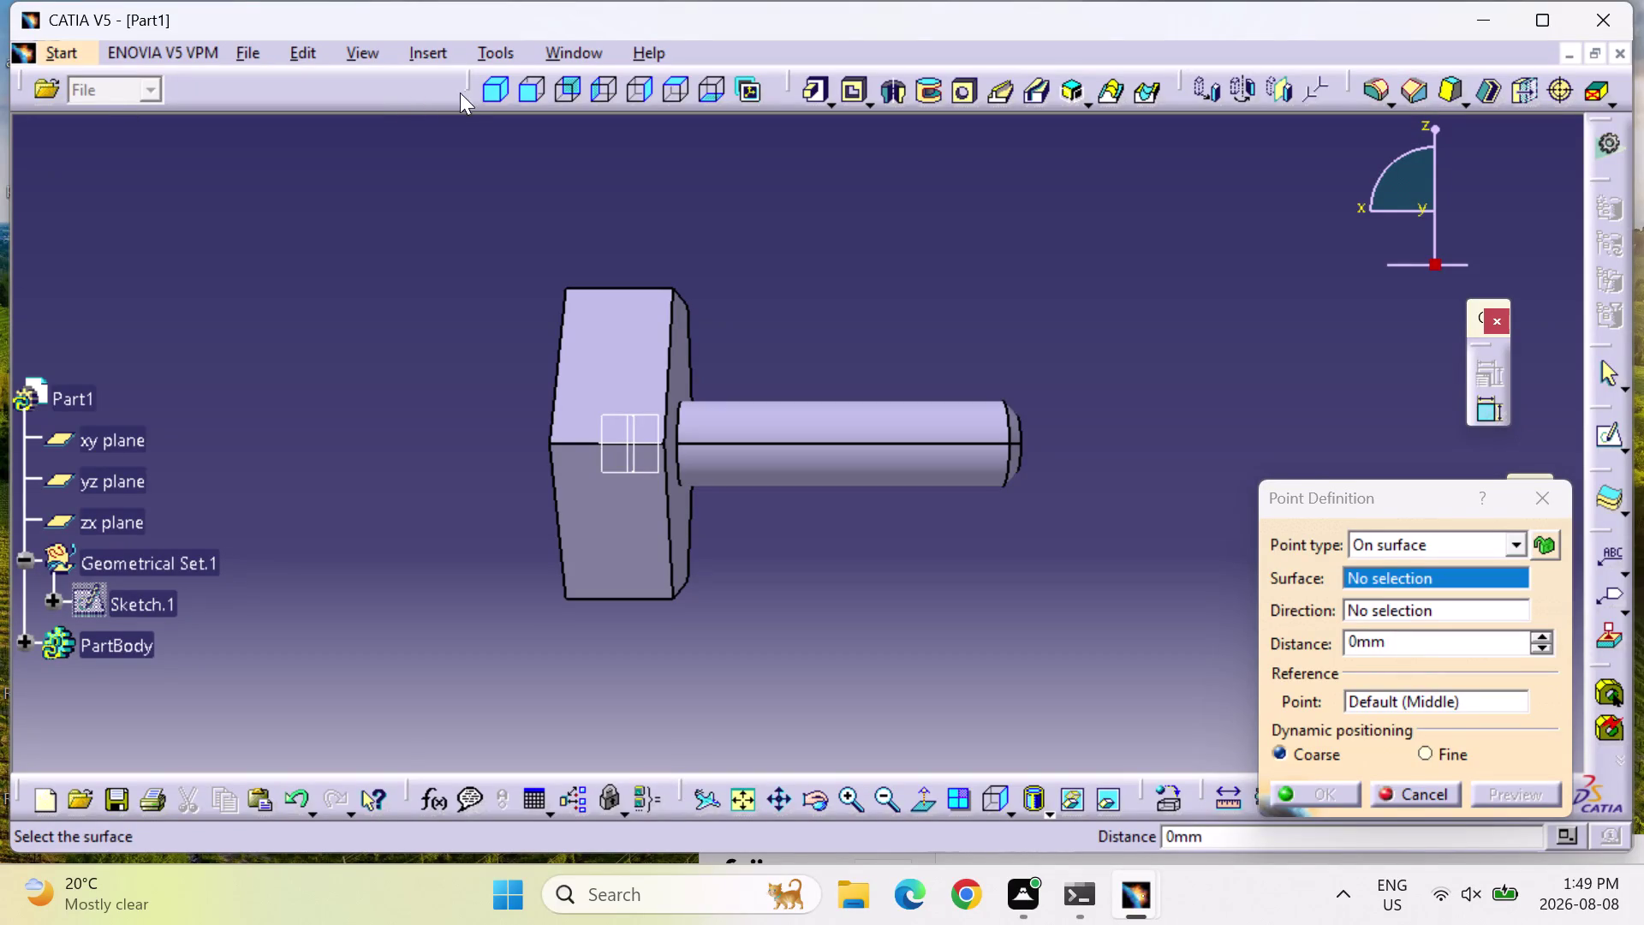
Cancel the point definition, start a new sketch, and pick the hex head face in isometric view.
click(516, 79)
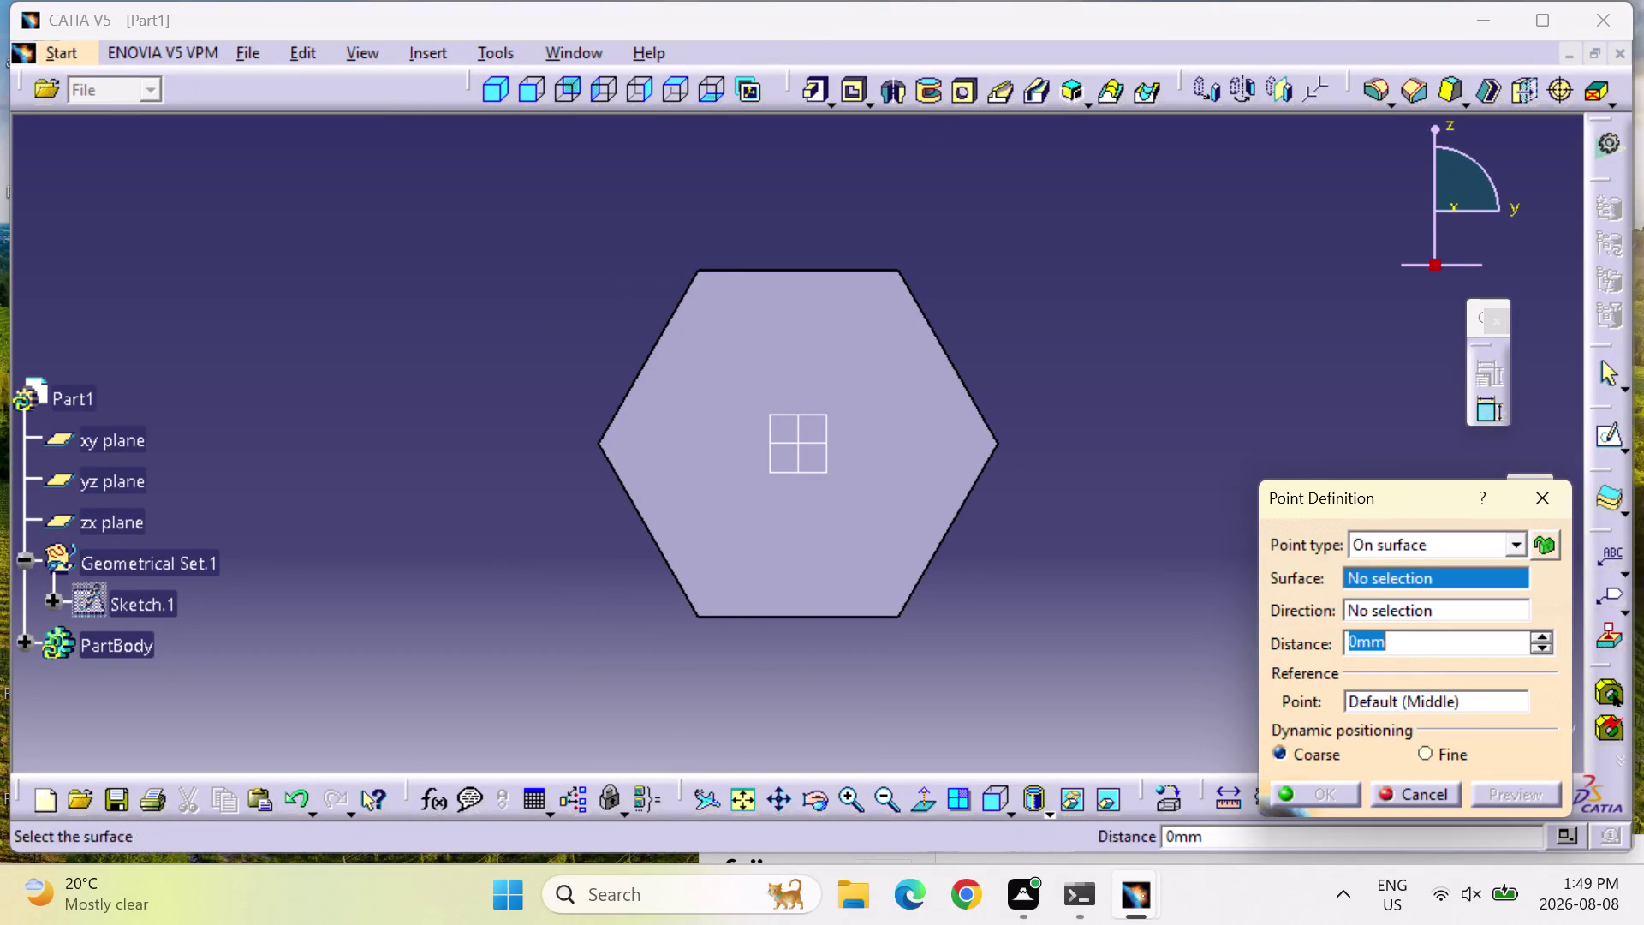
click(1533, 506)
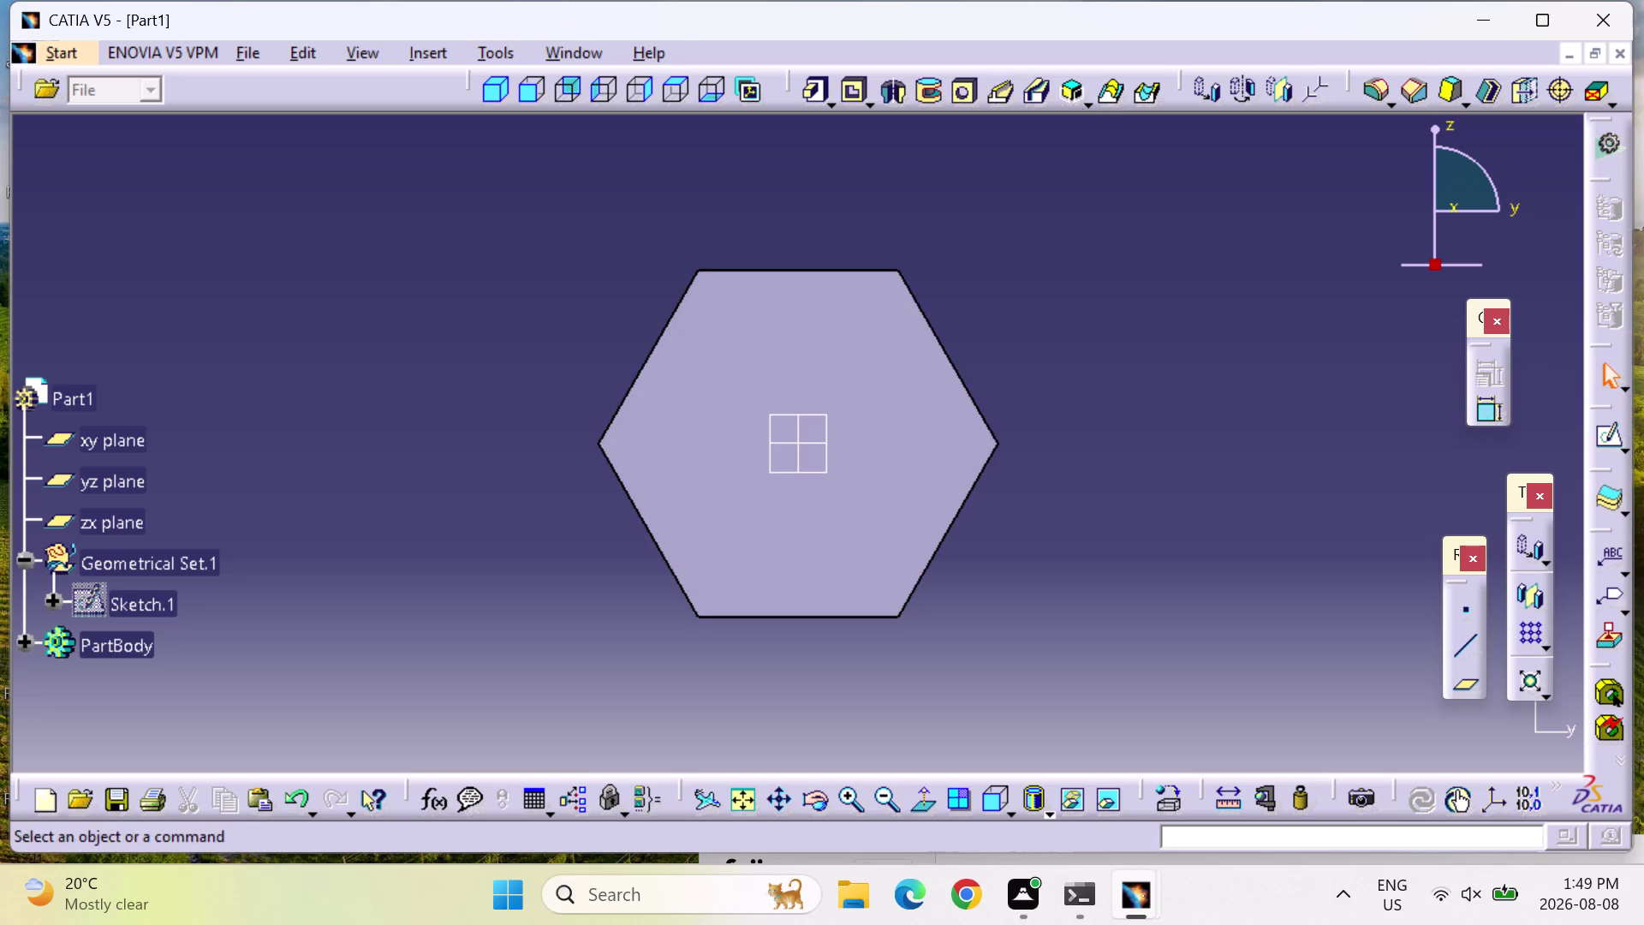
click(1608, 439)
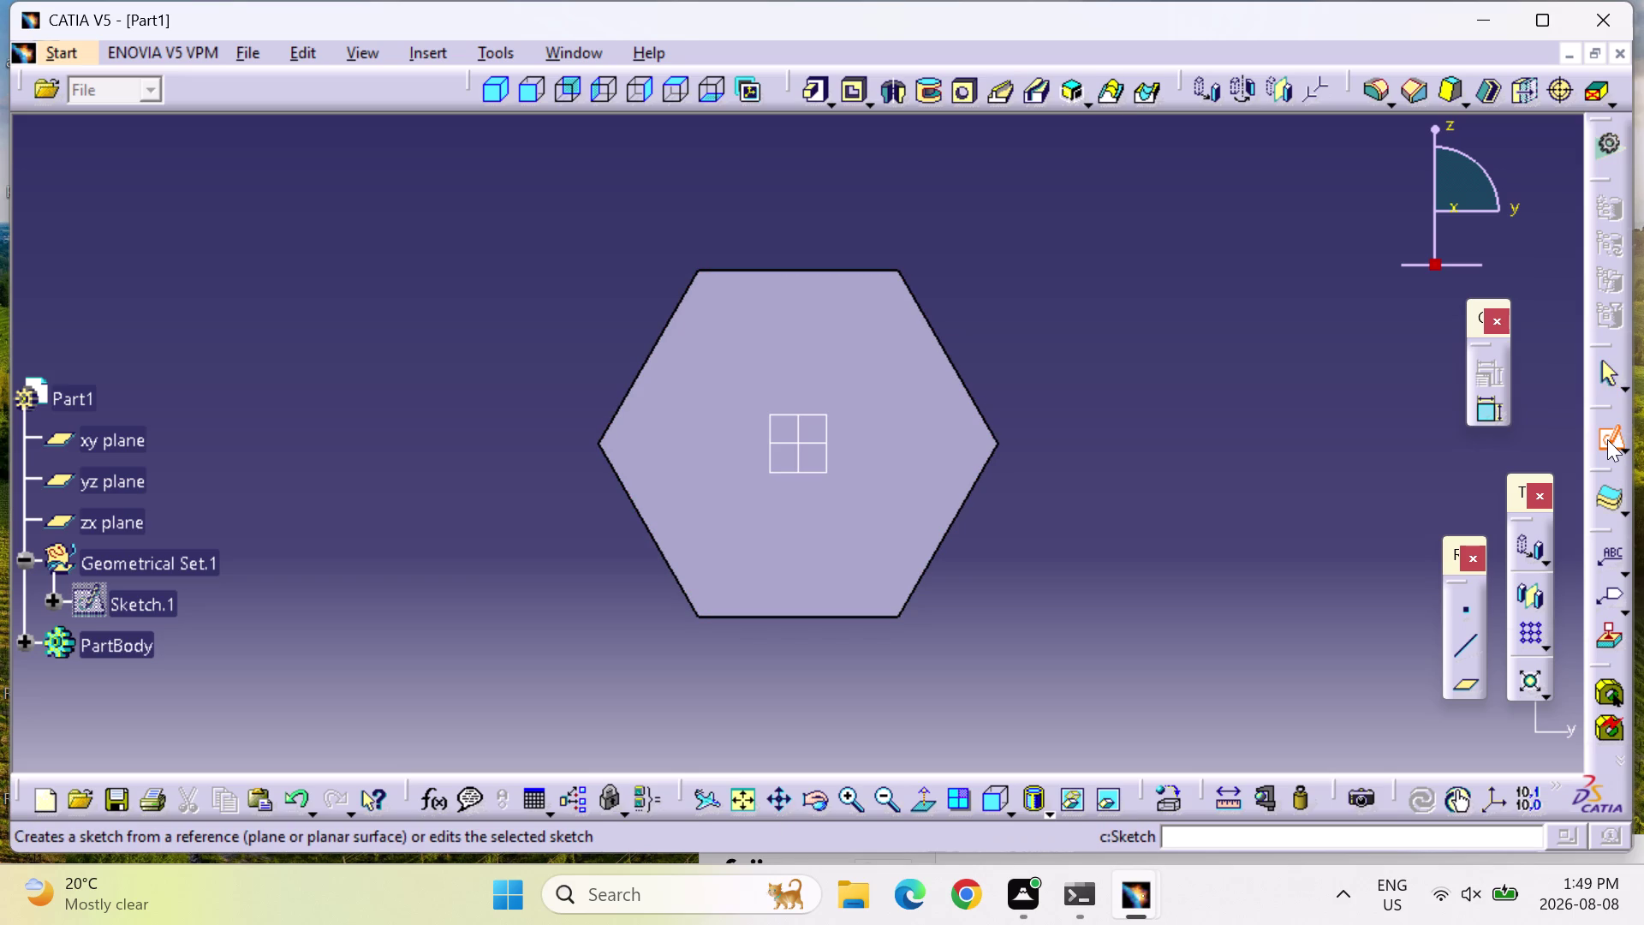
double_click(1607, 440)
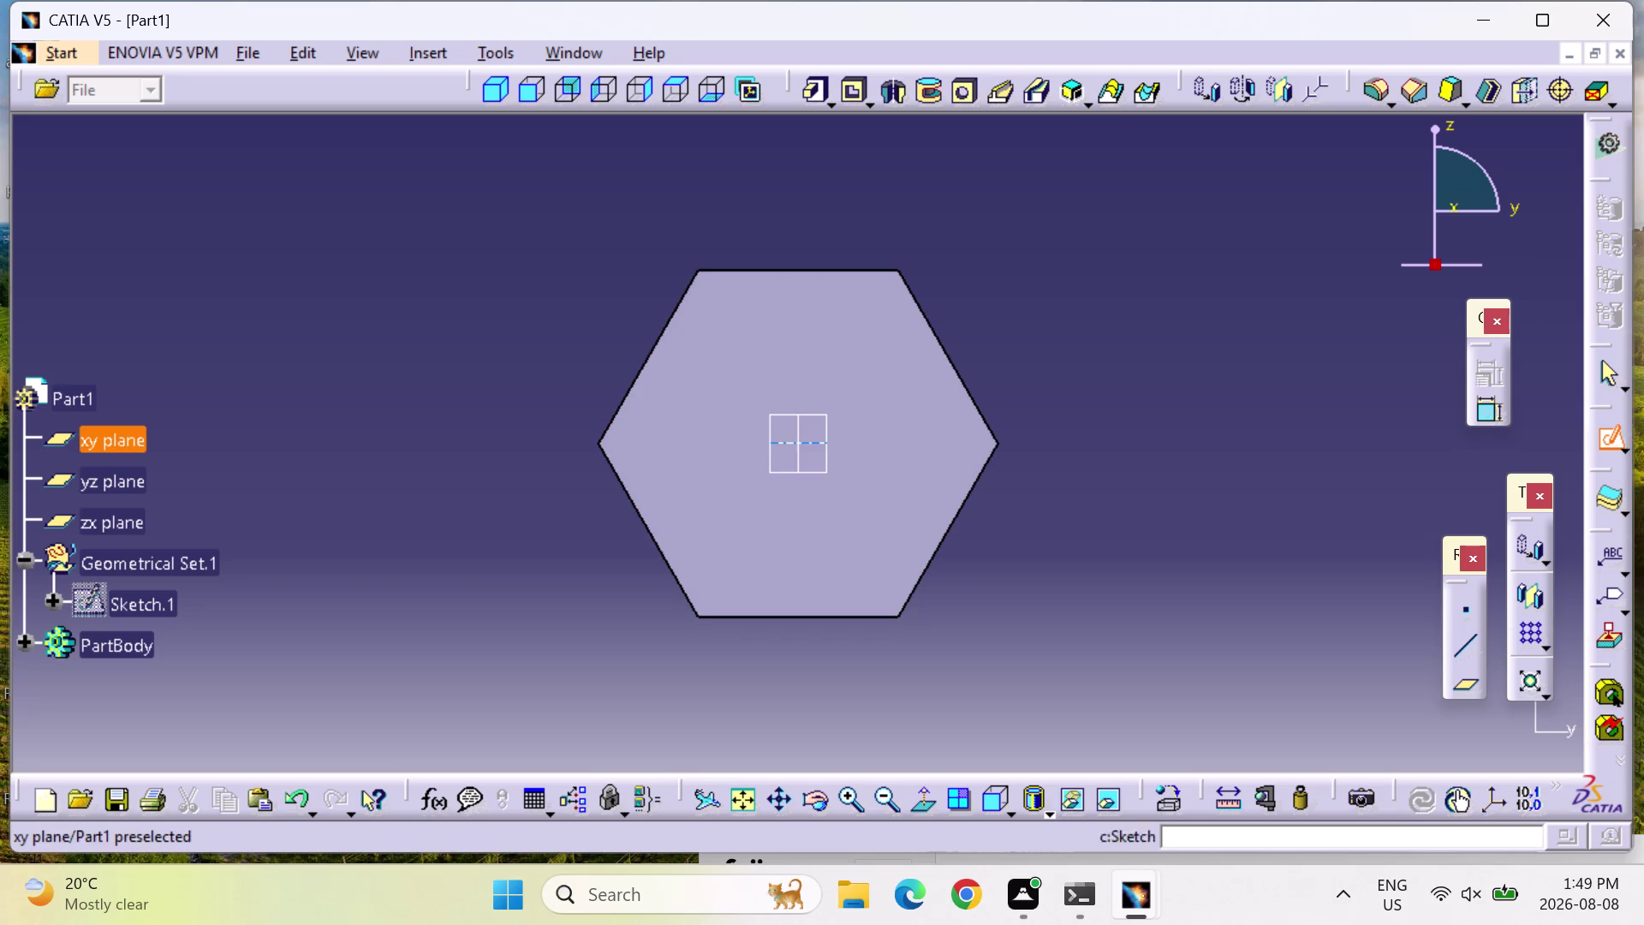
click(492, 92)
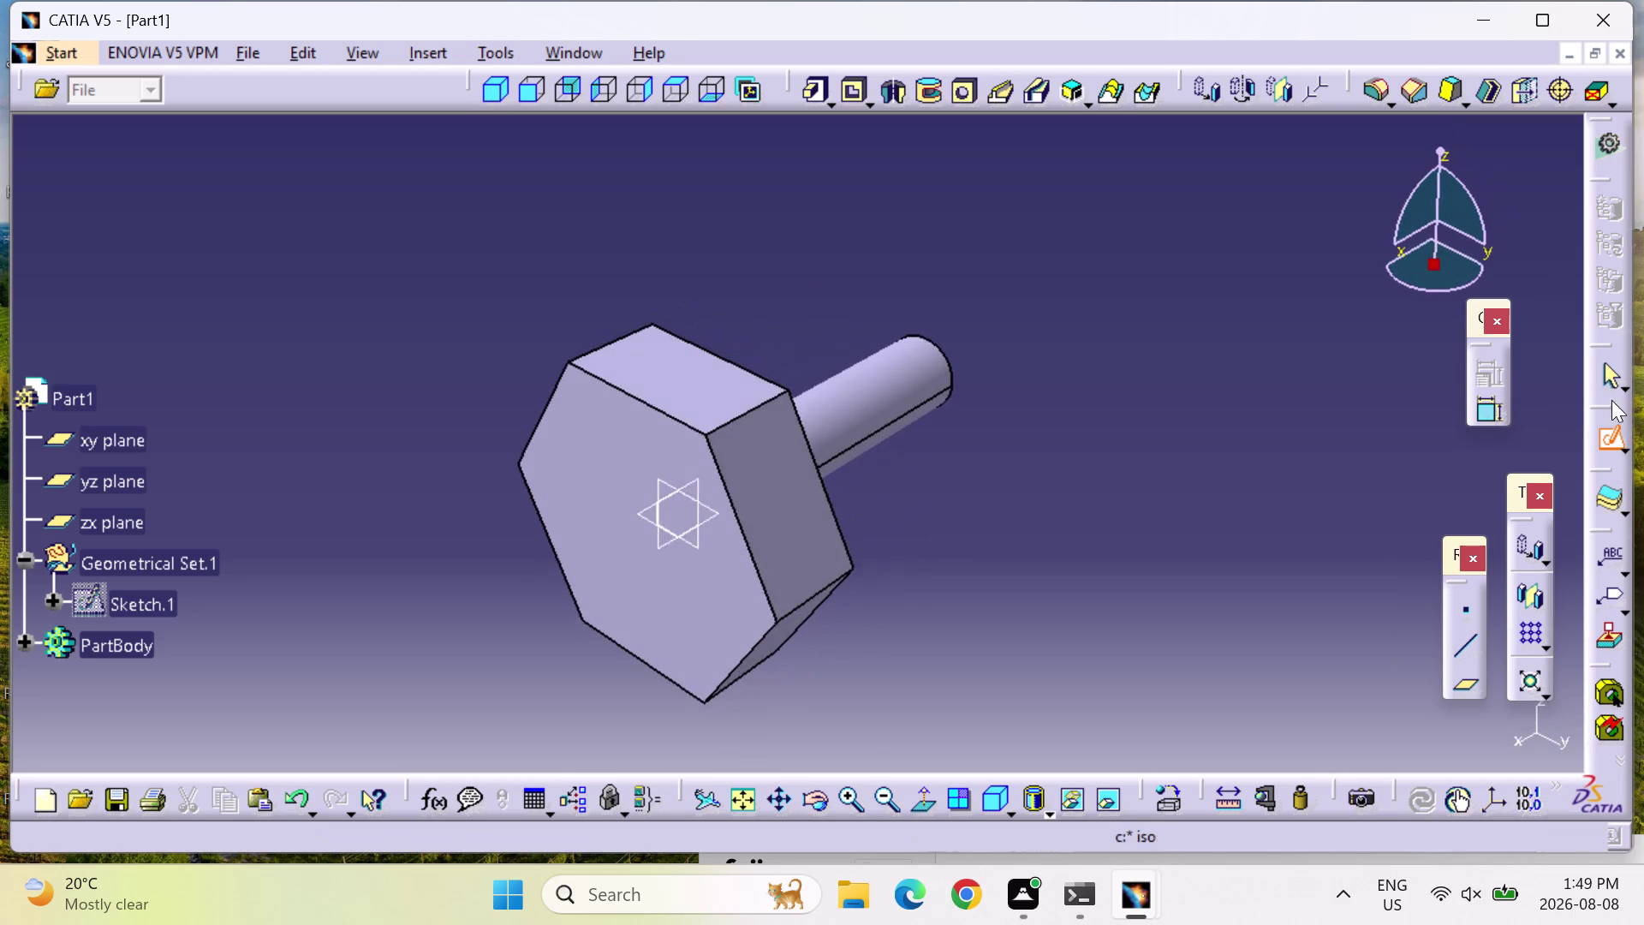
click(86, 475)
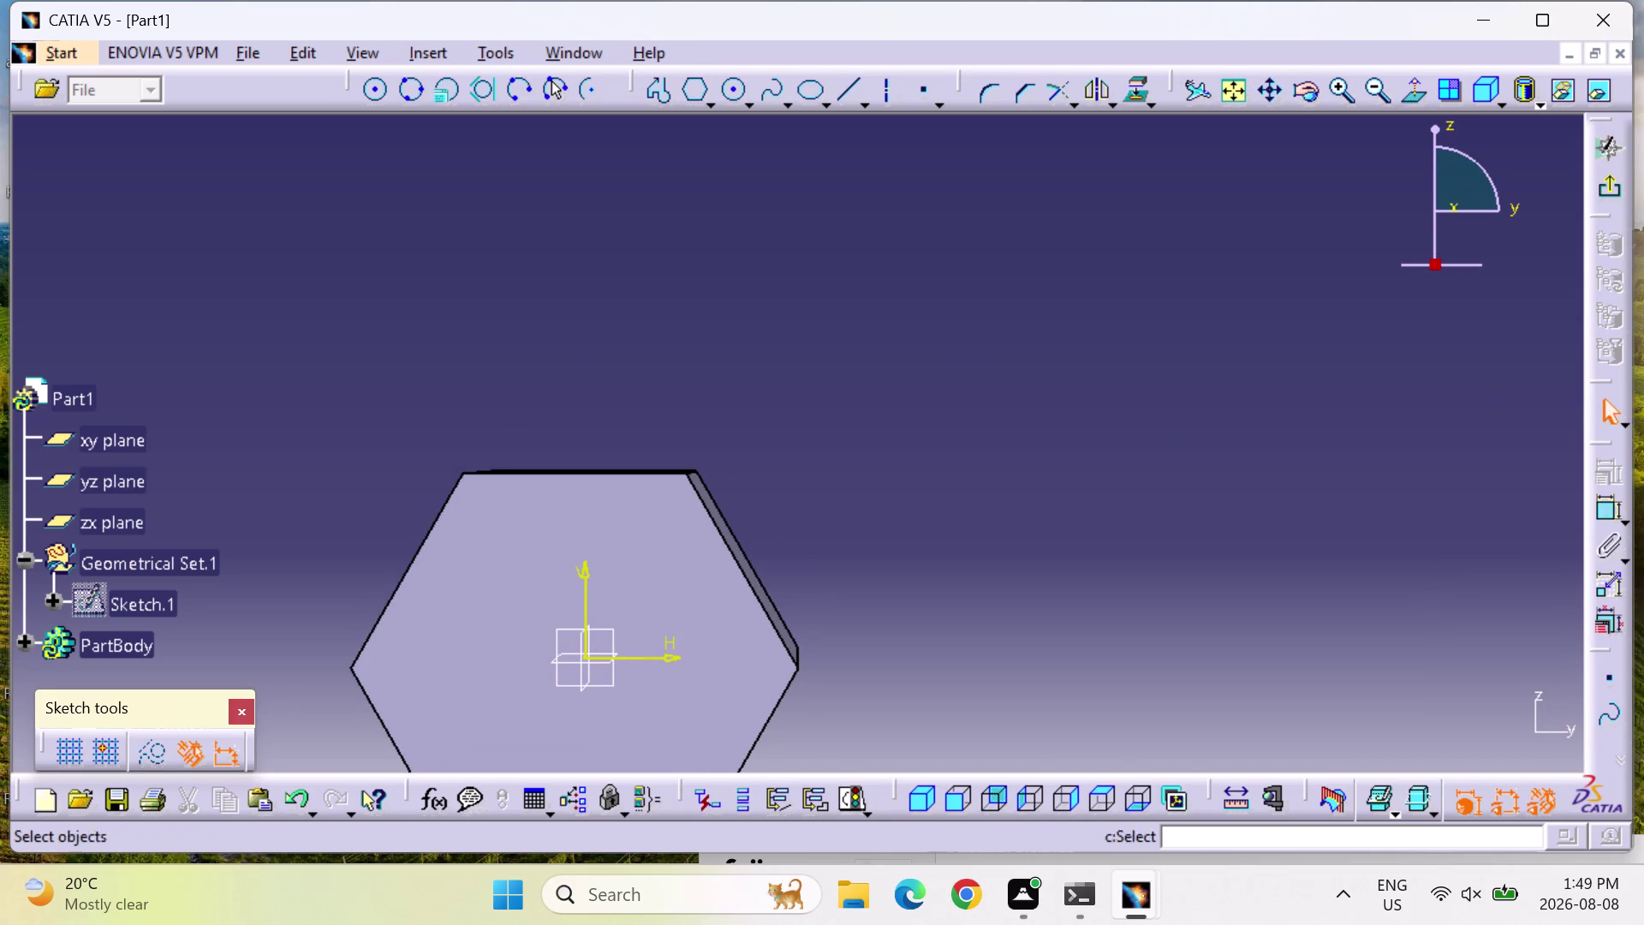
Draw a circle of about 40 mm radius centred on the origin.
click(1230, 87)
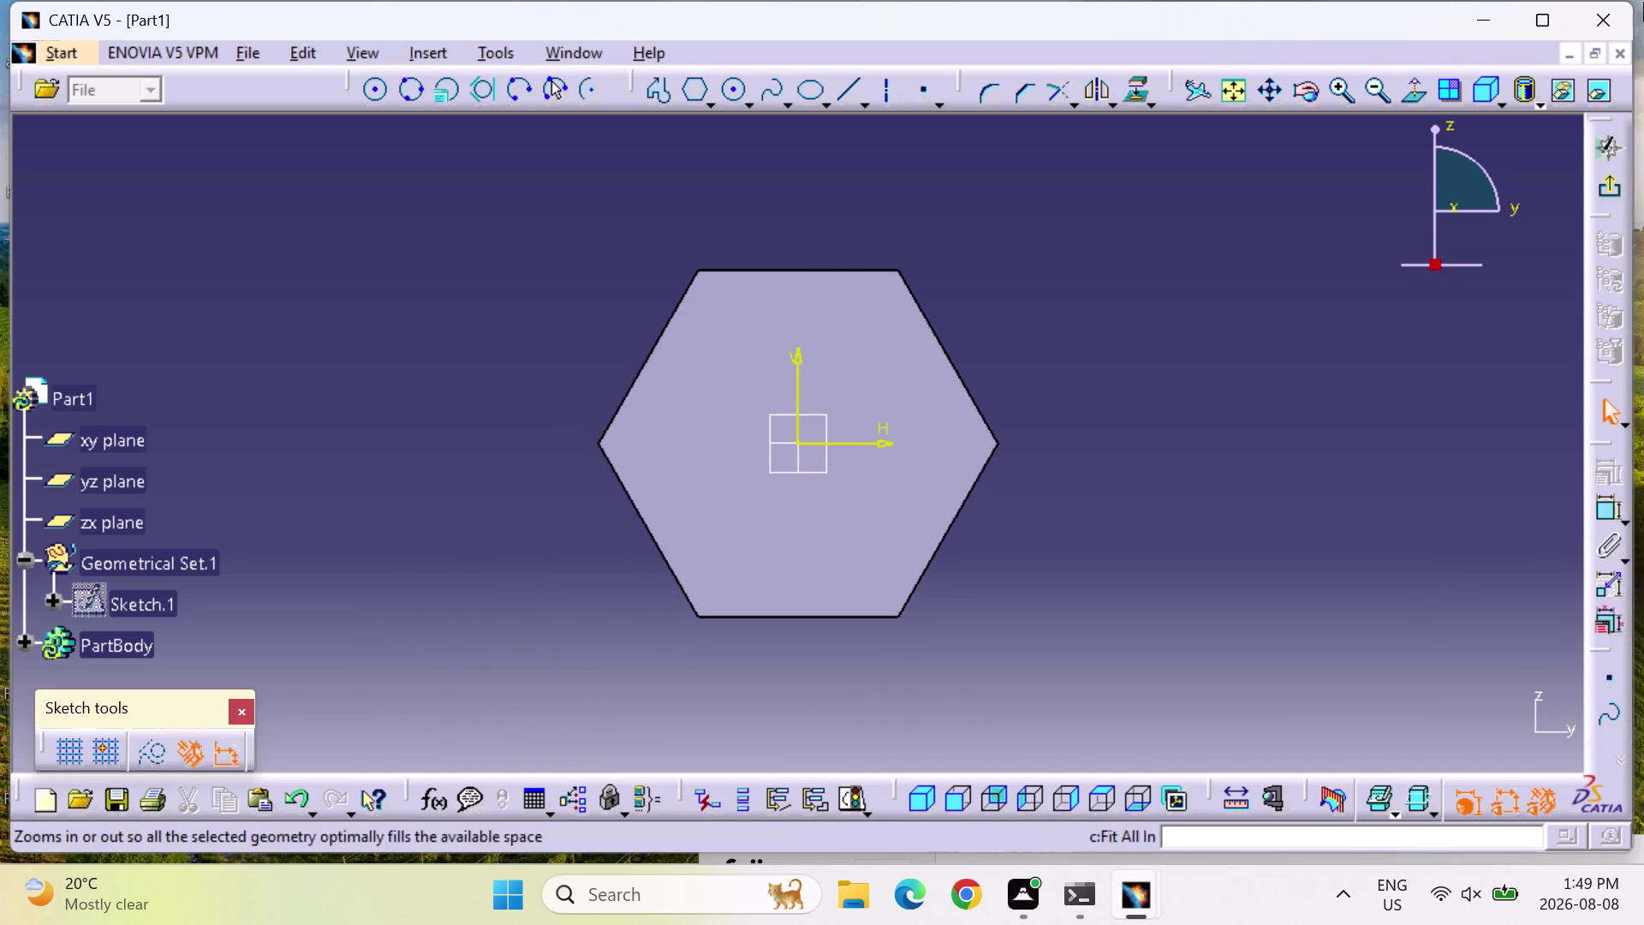
click(728, 89)
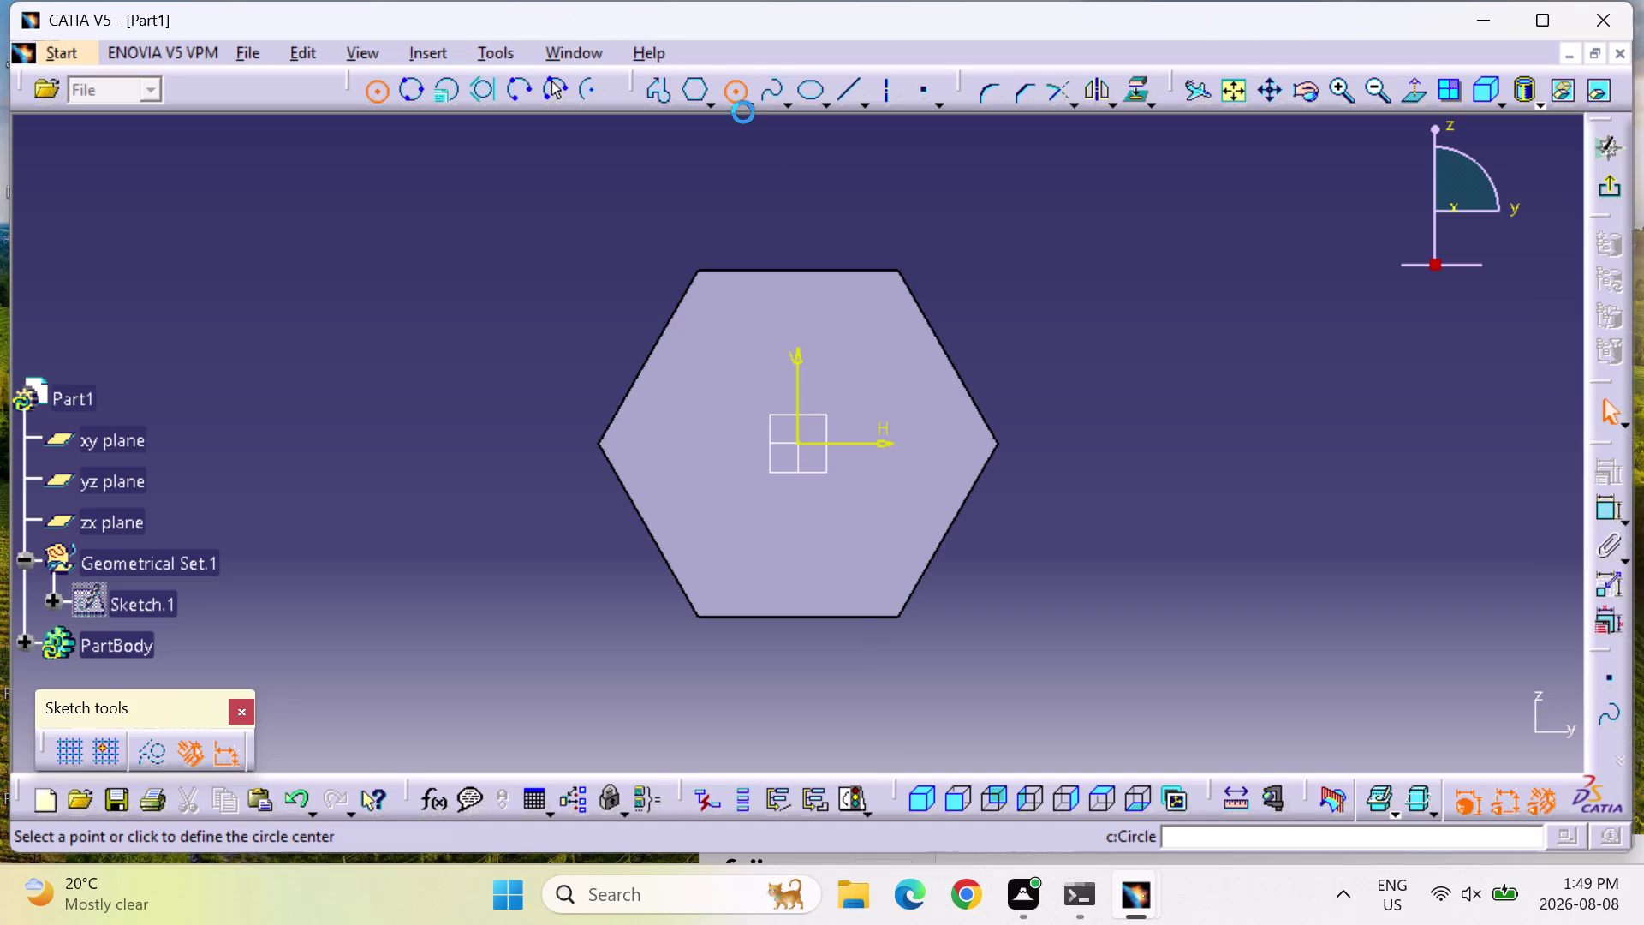
click(799, 449)
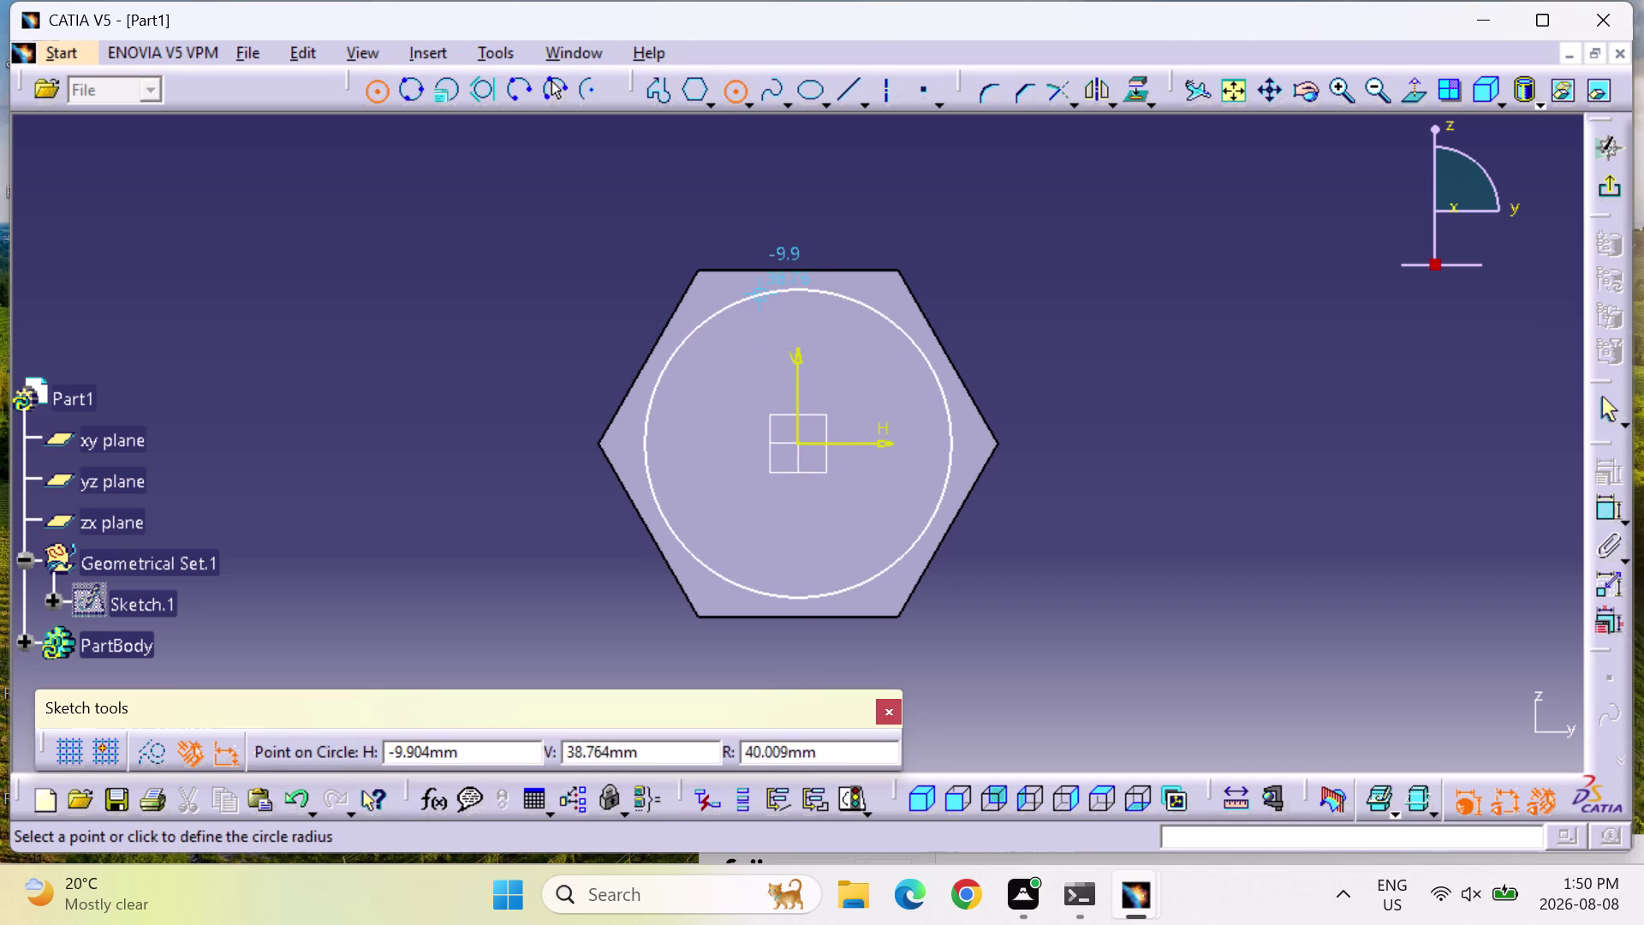
click(769, 288)
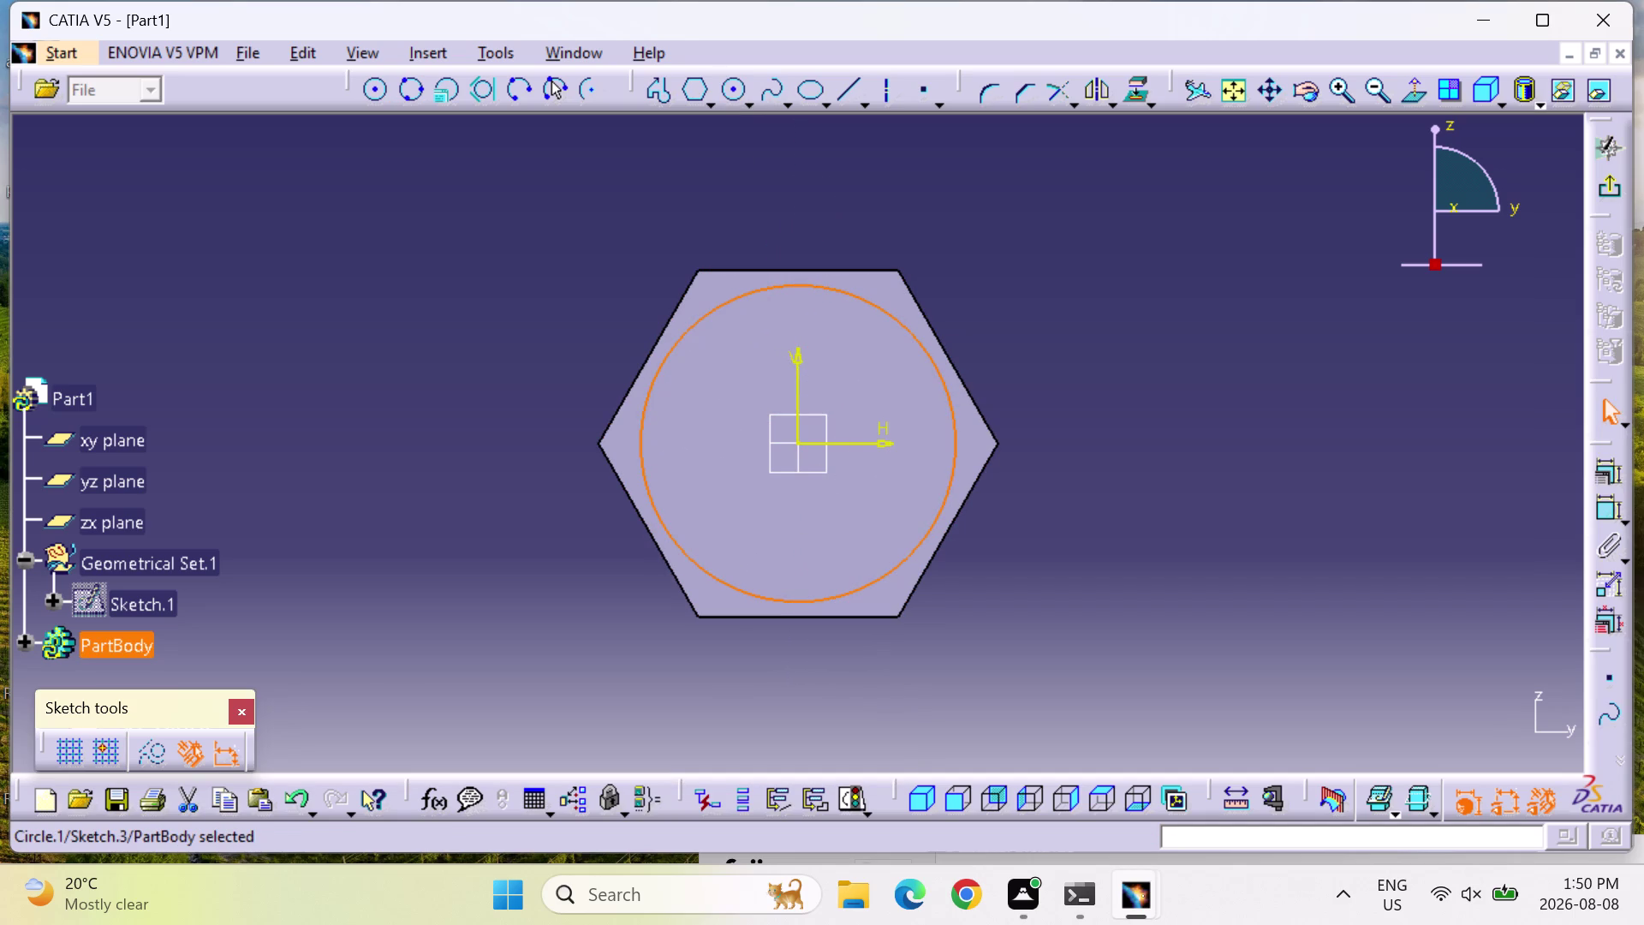
Constrain the circle tangent to the hexagon edge.
click(1604, 513)
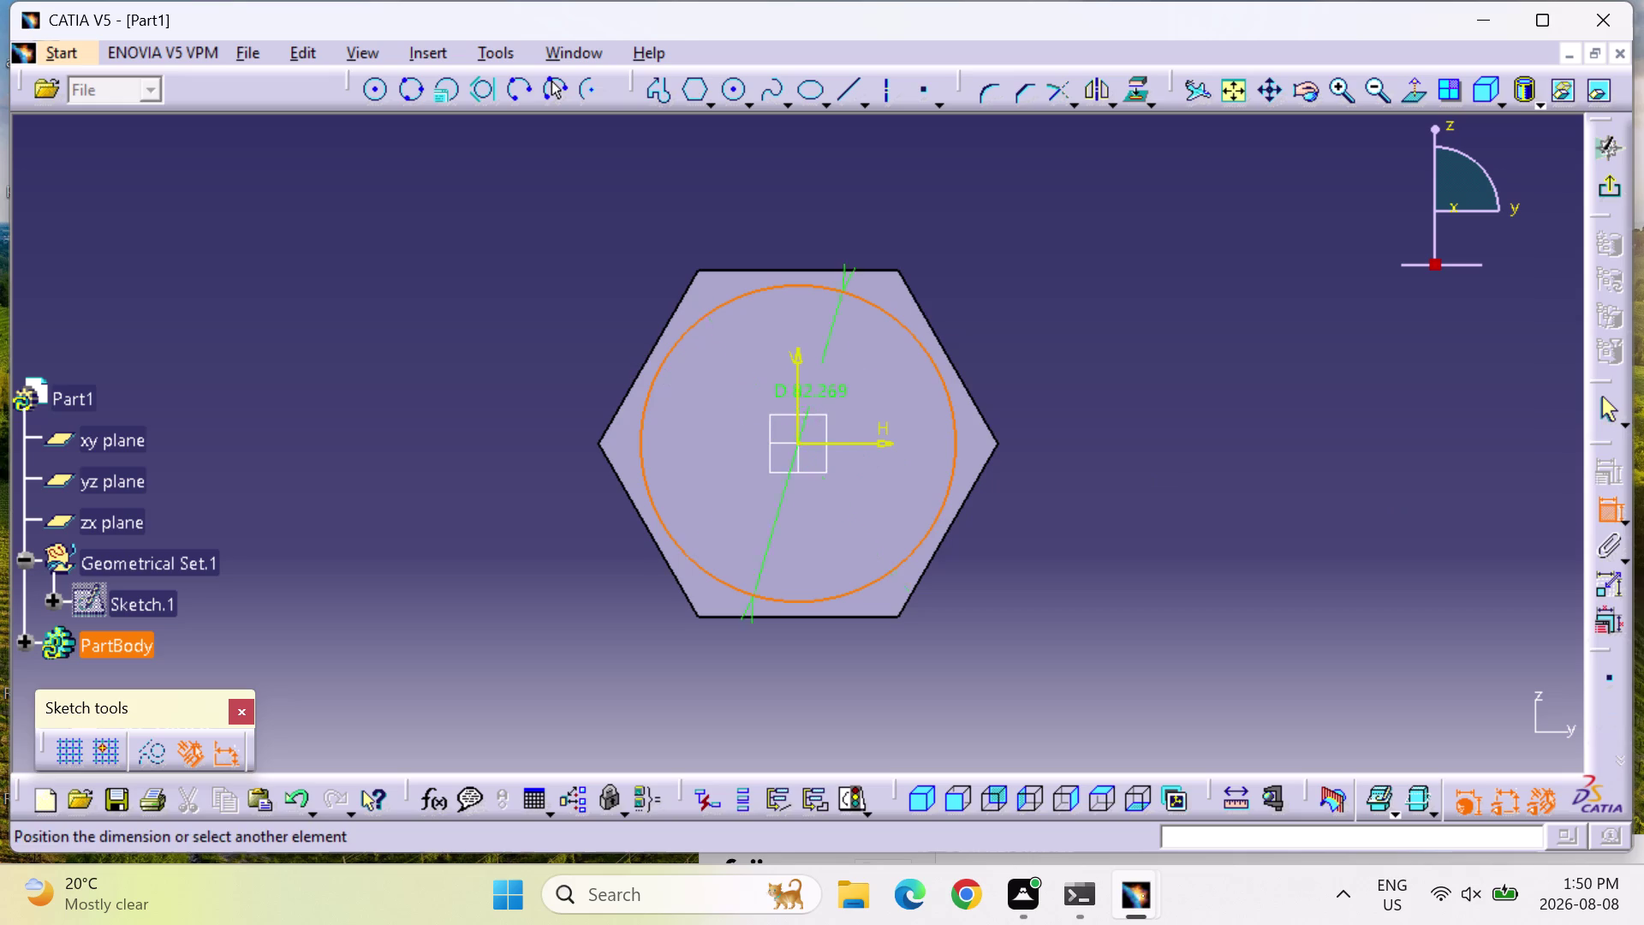
click(933, 339)
right_click(933, 339)
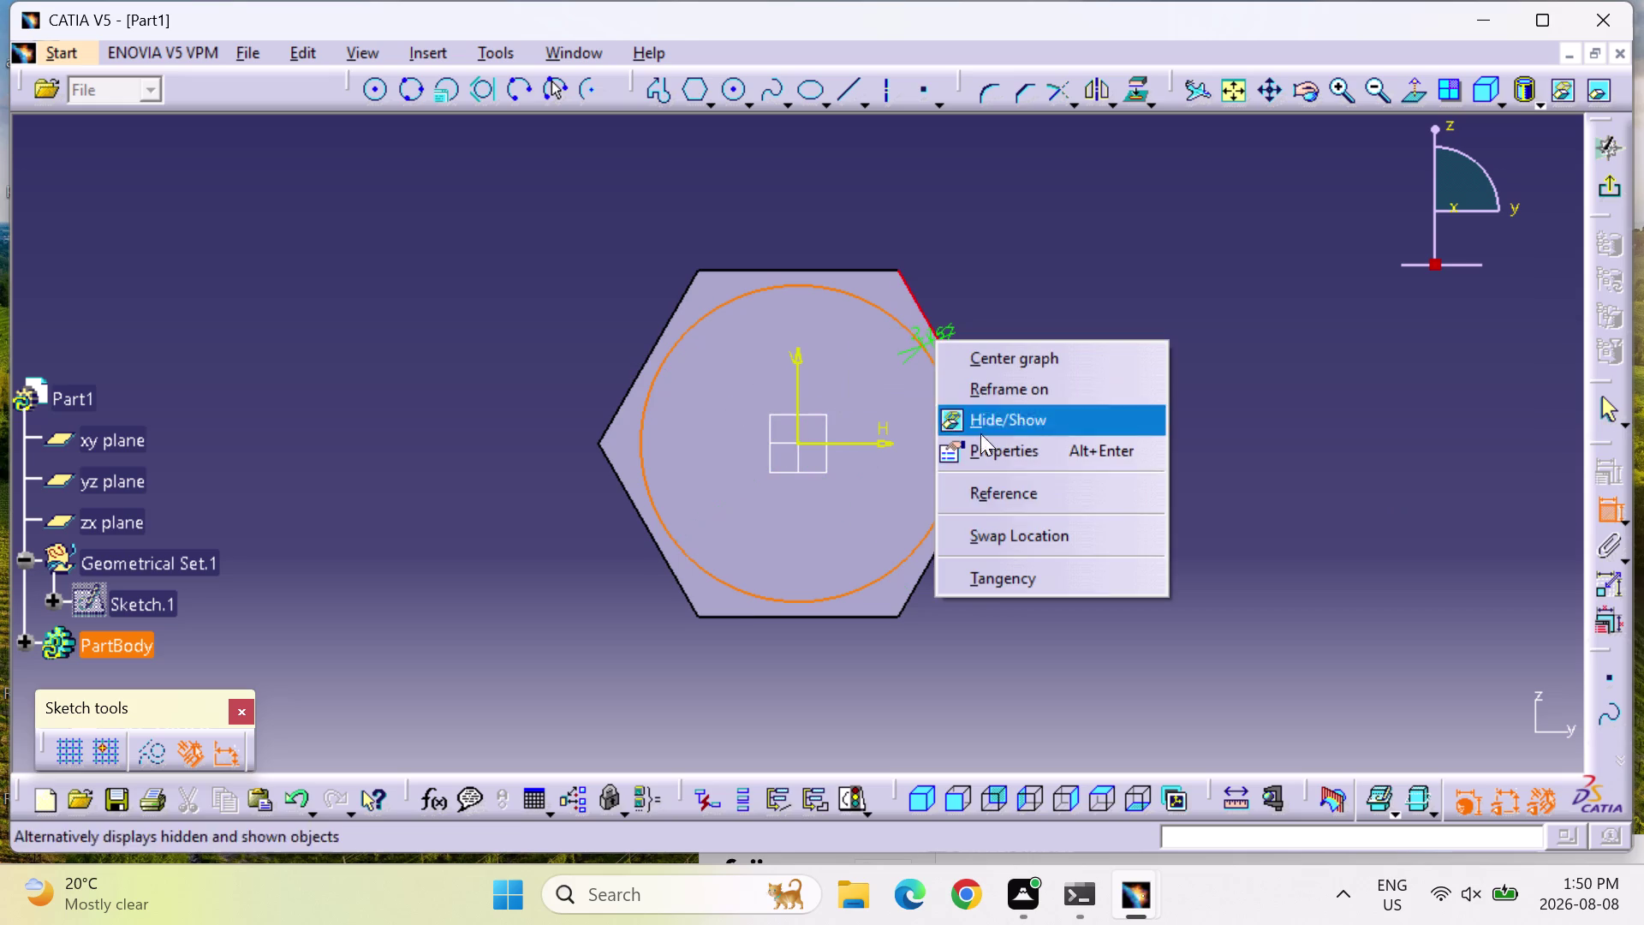
click(1016, 580)
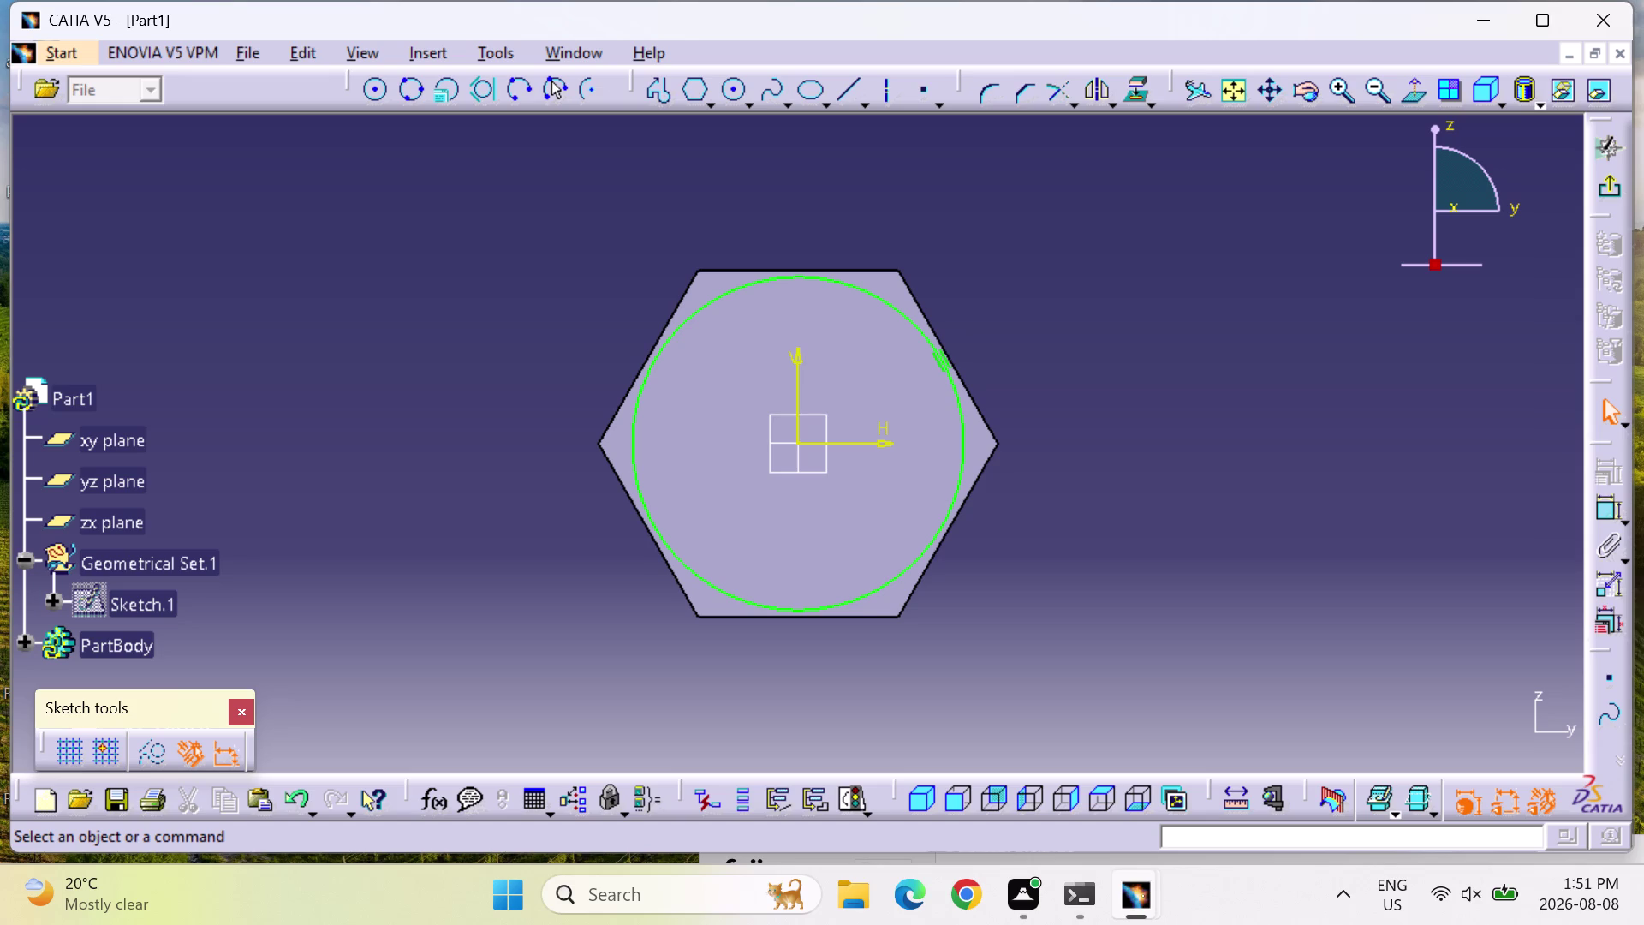
Exit the sketcher to the 3D part, leaving the circle sketch on the head face.
click(1621, 186)
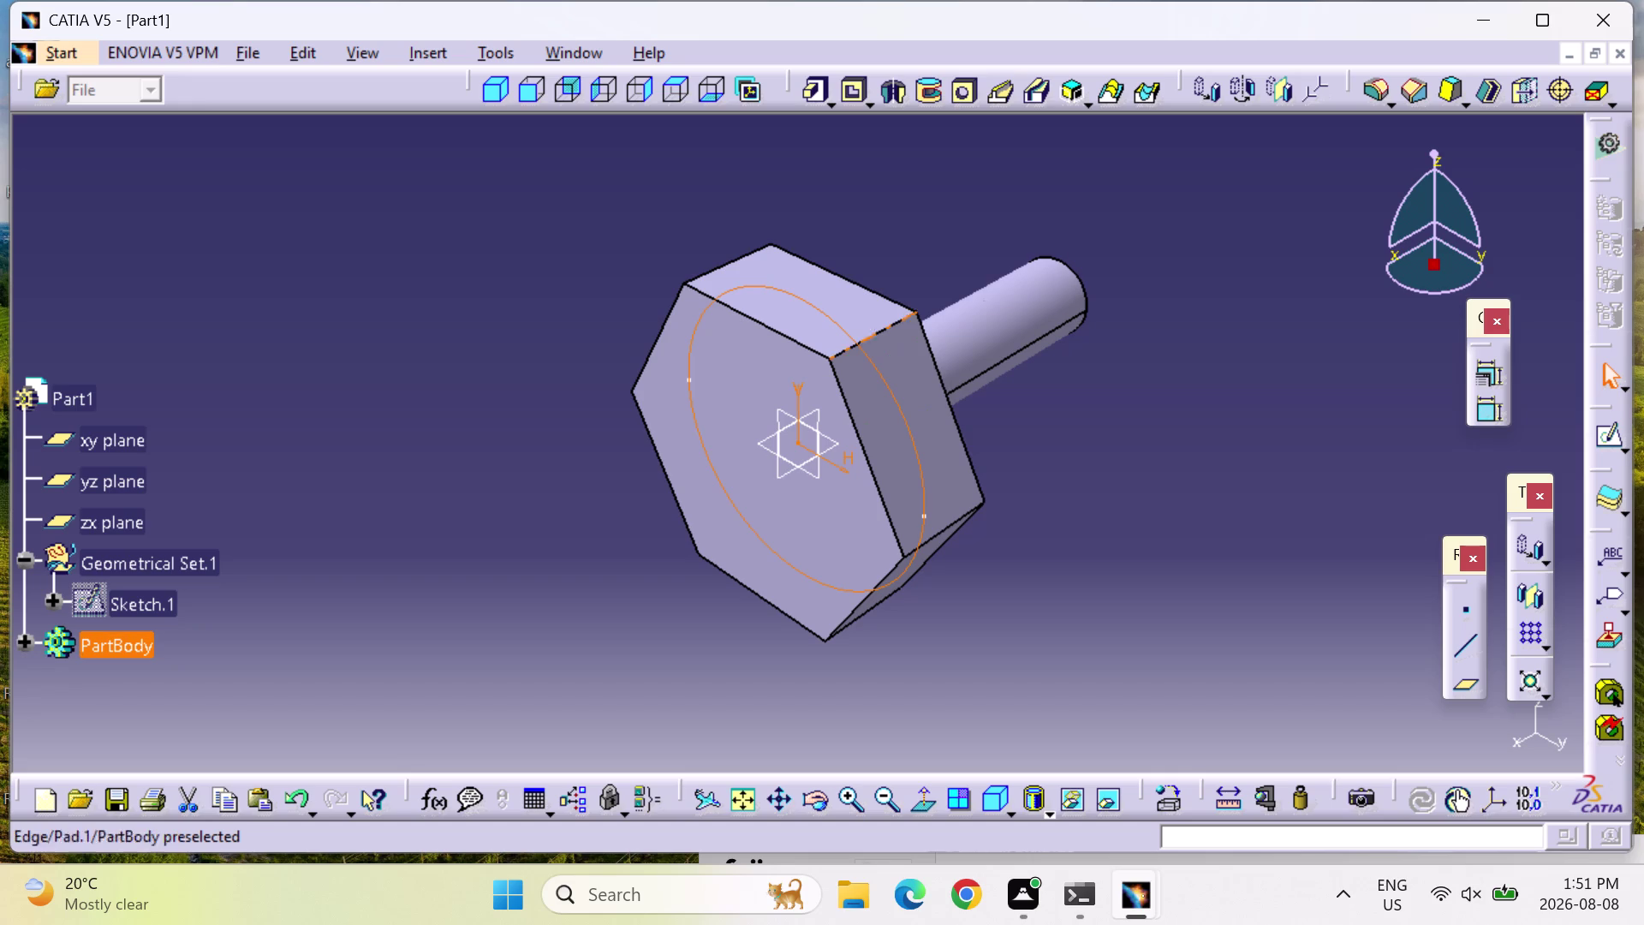
Start a new sketch with the yz plane as its support.
click(138, 445)
click(1612, 436)
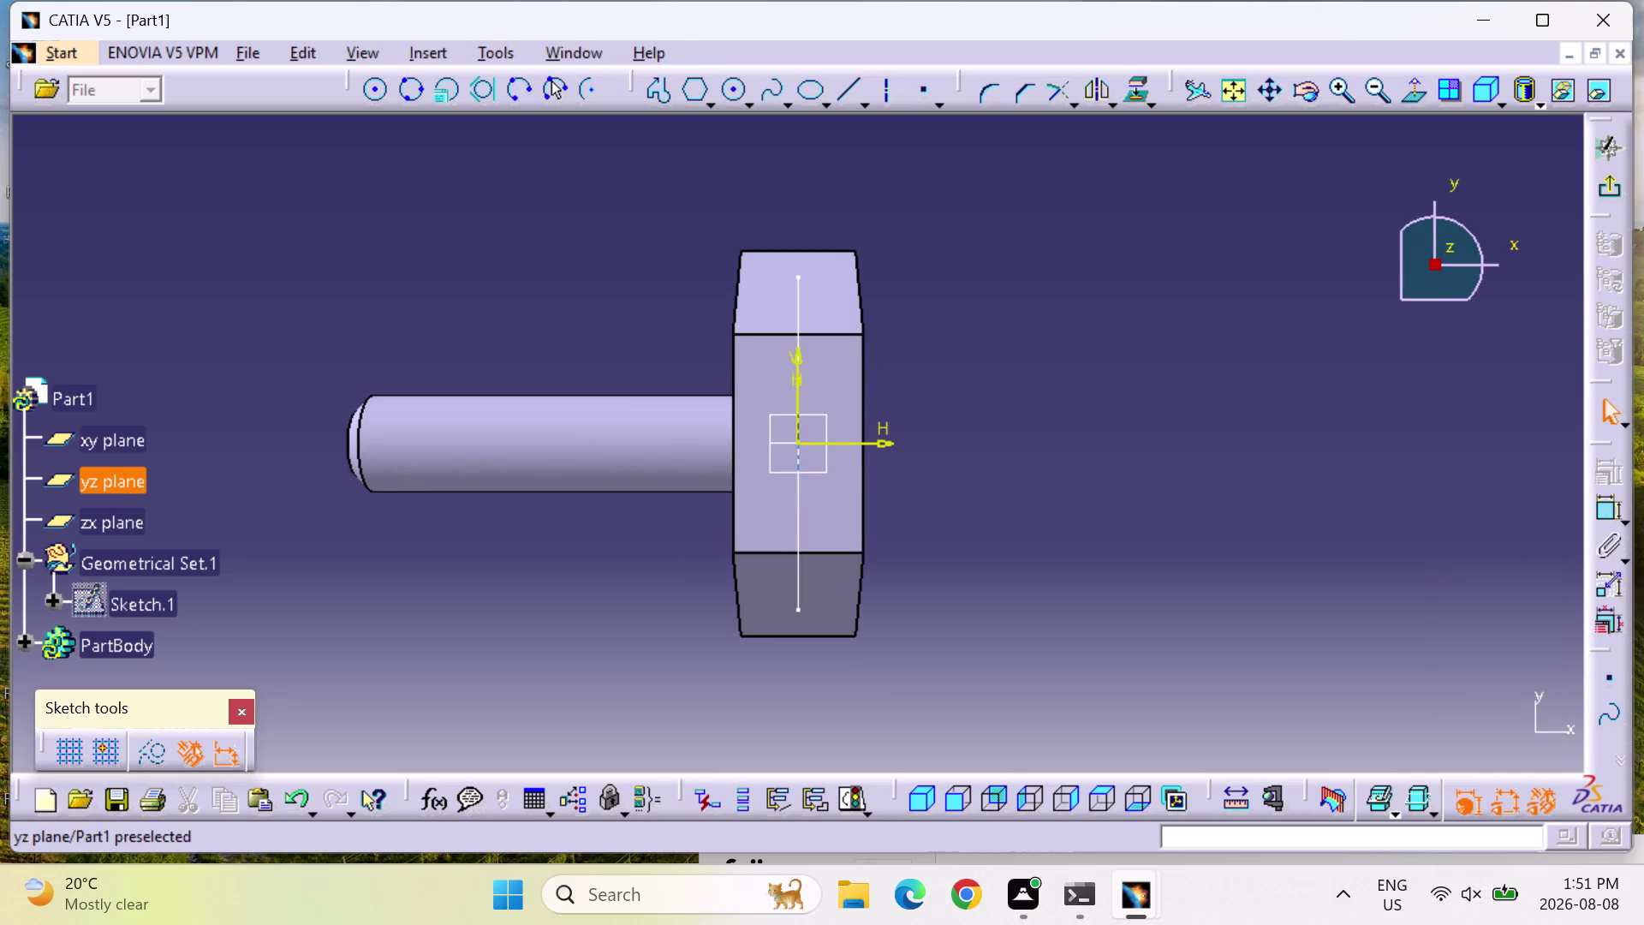
Leave the sketcher, inspect the bolt from left and top views, and reopen the circle sketch.
click(143, 483)
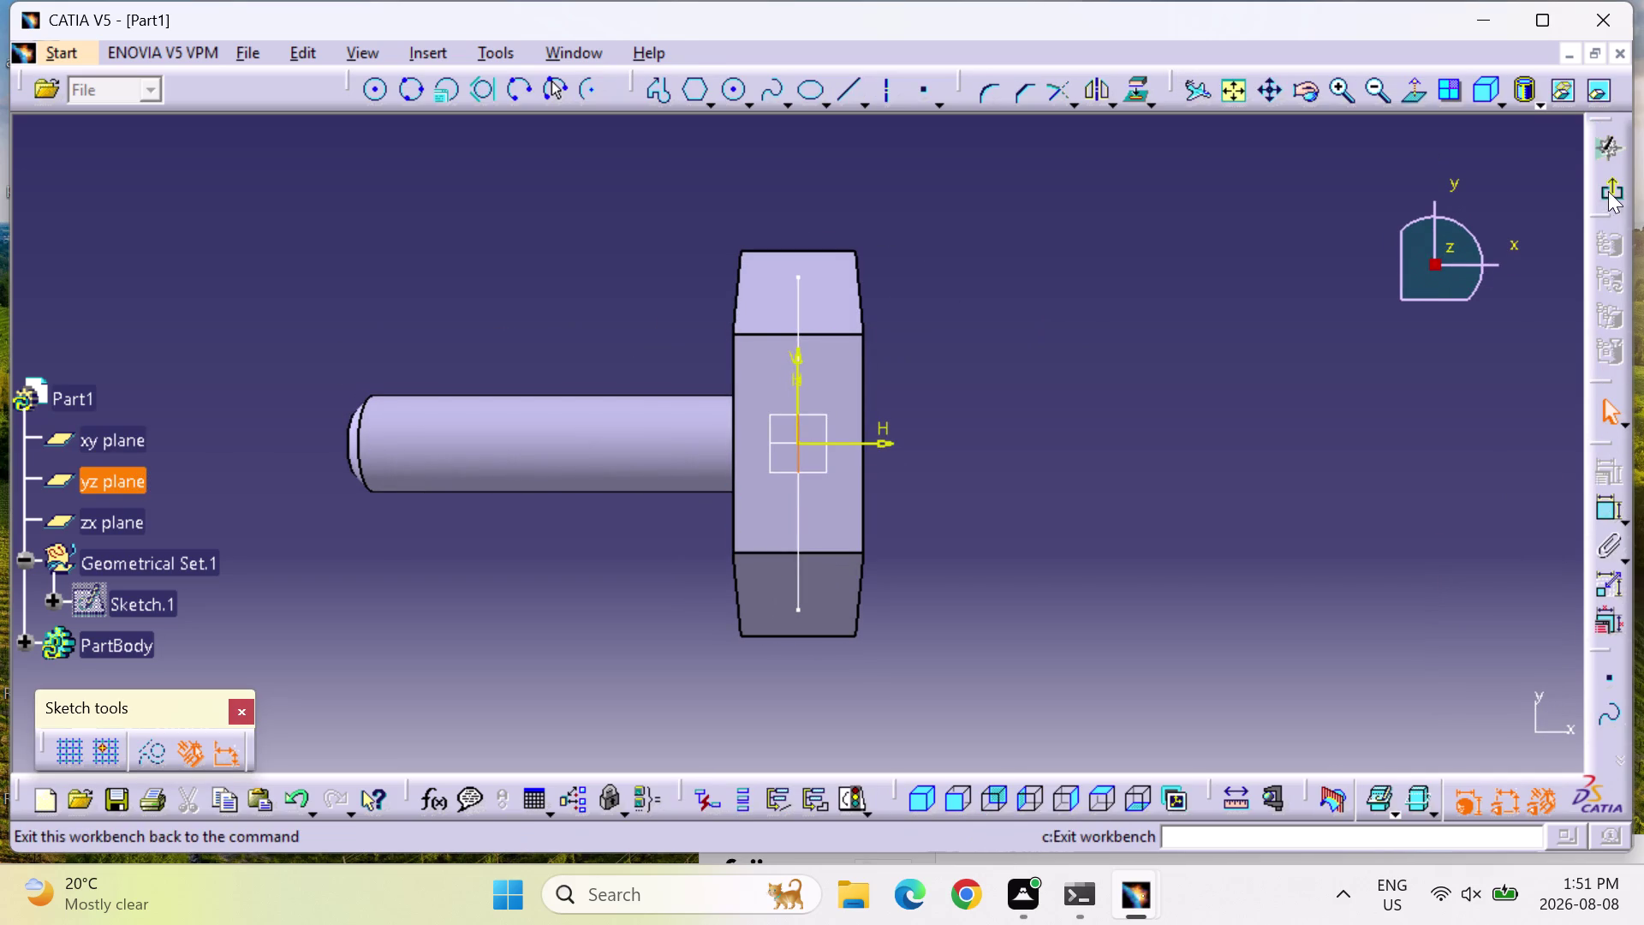
click(1611, 194)
click(127, 482)
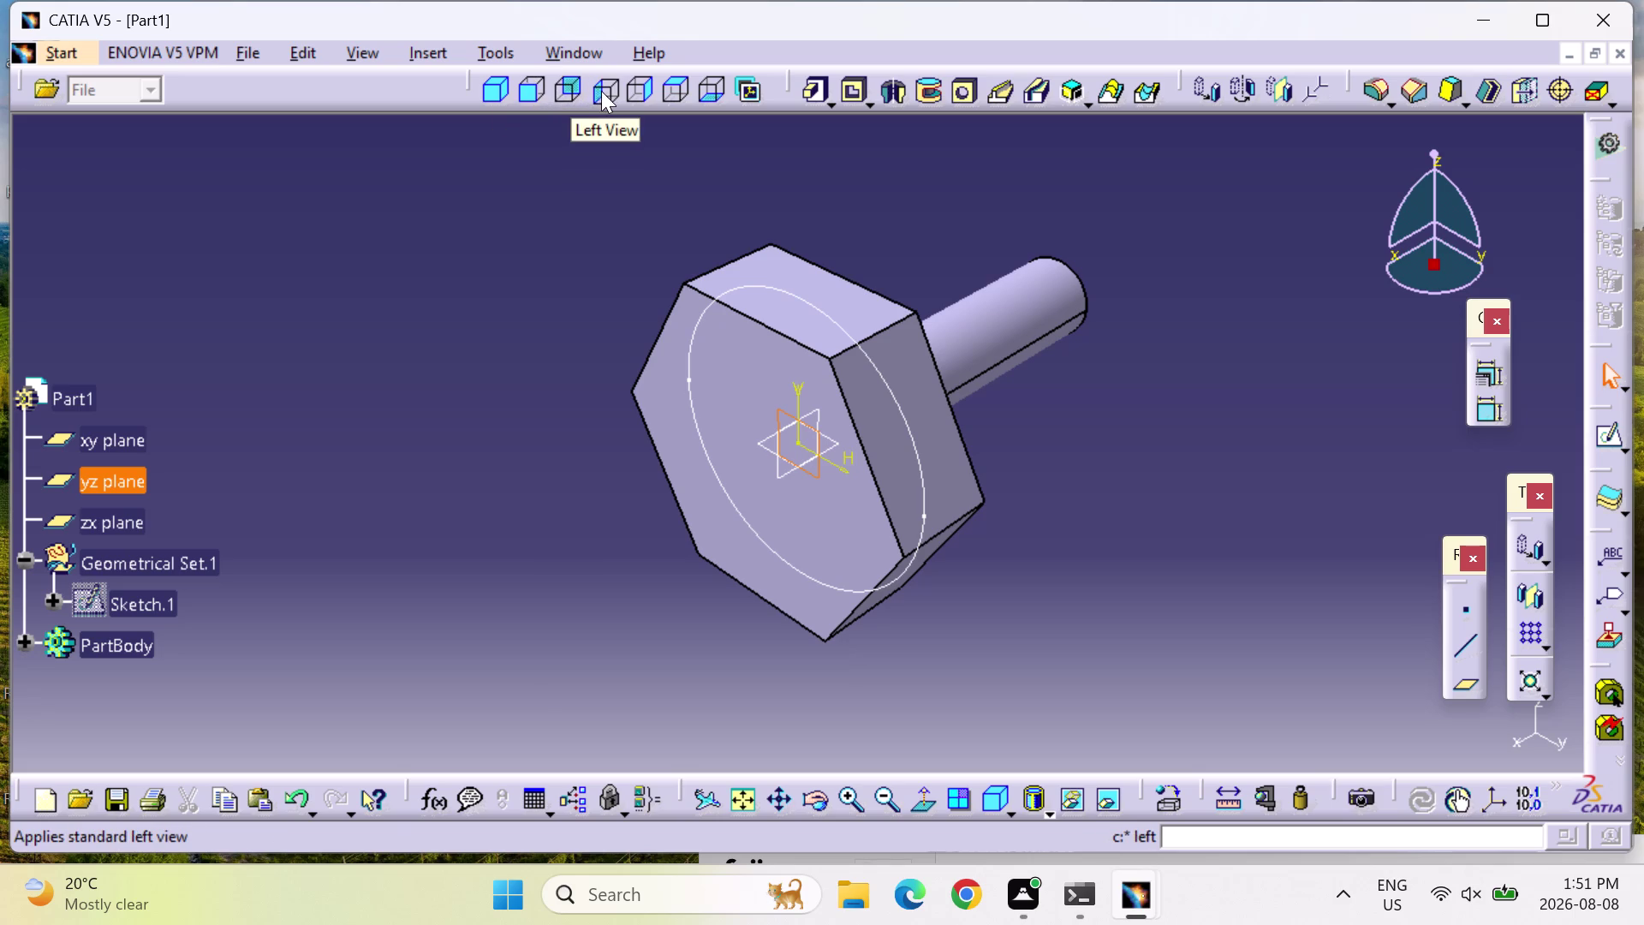
click(647, 87)
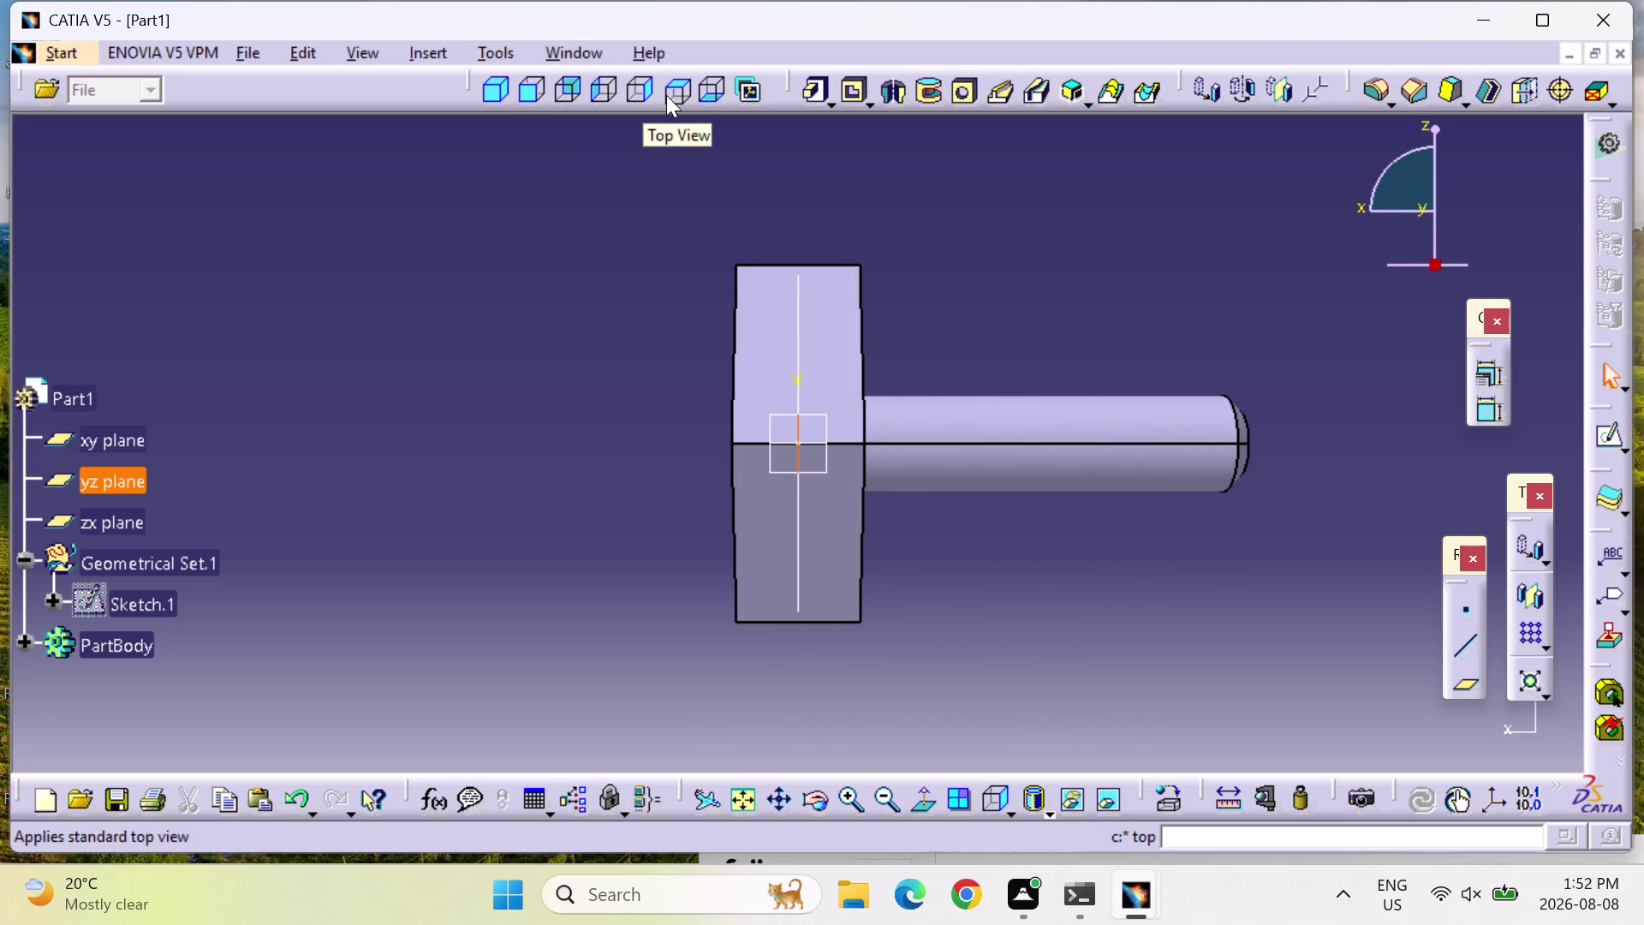
click(666, 95)
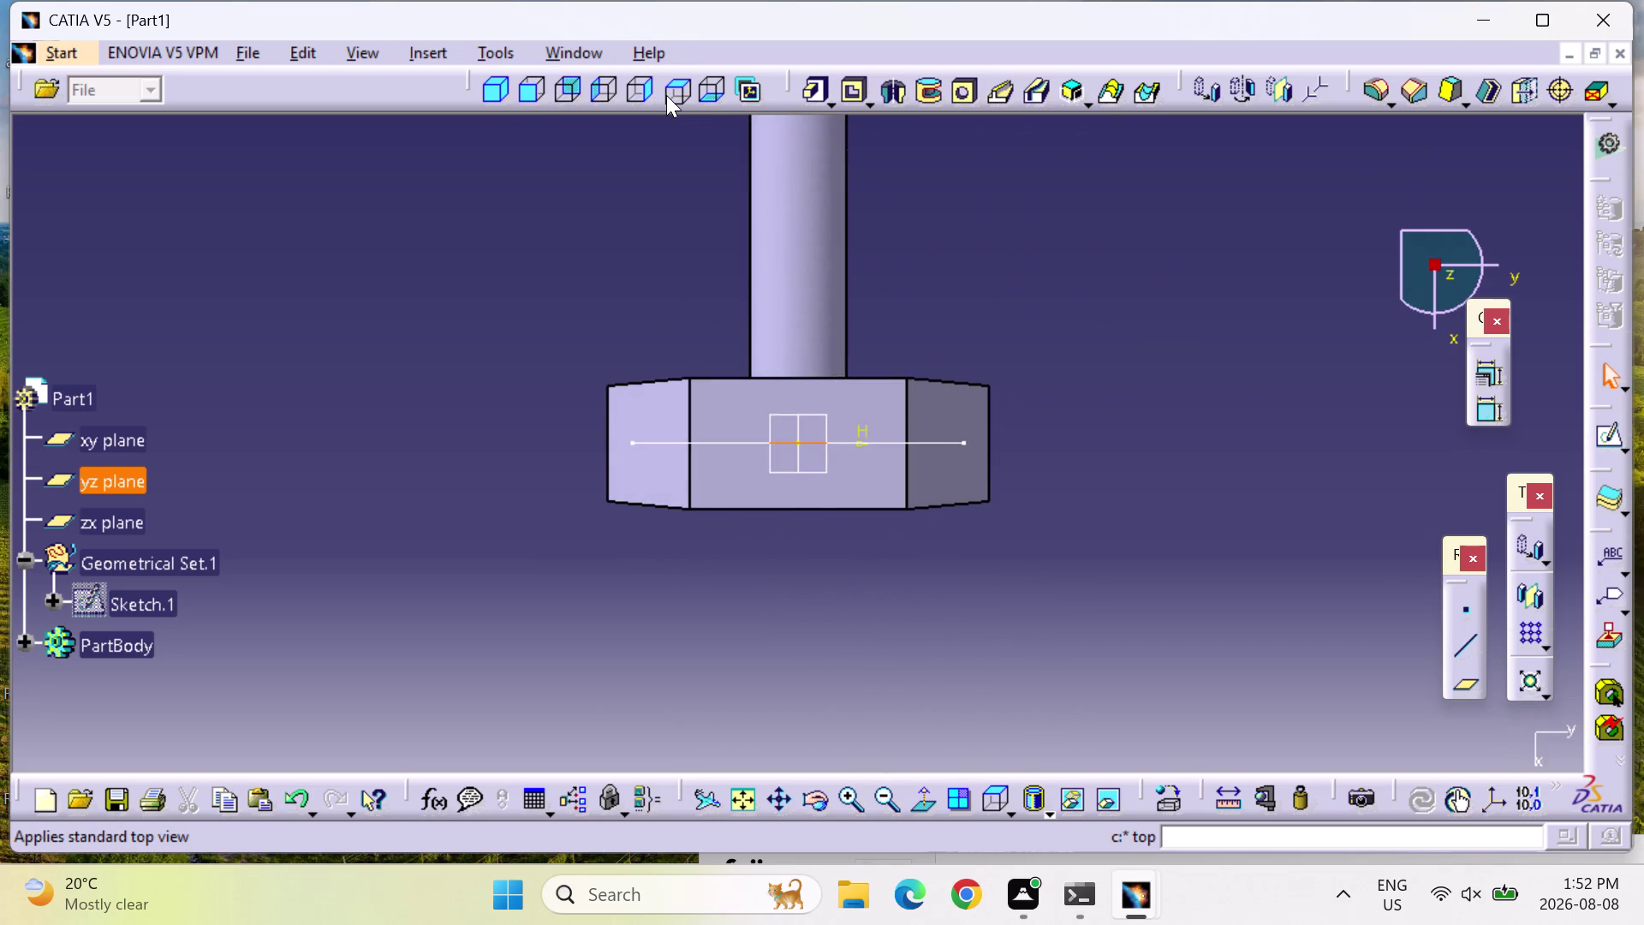
click(711, 80)
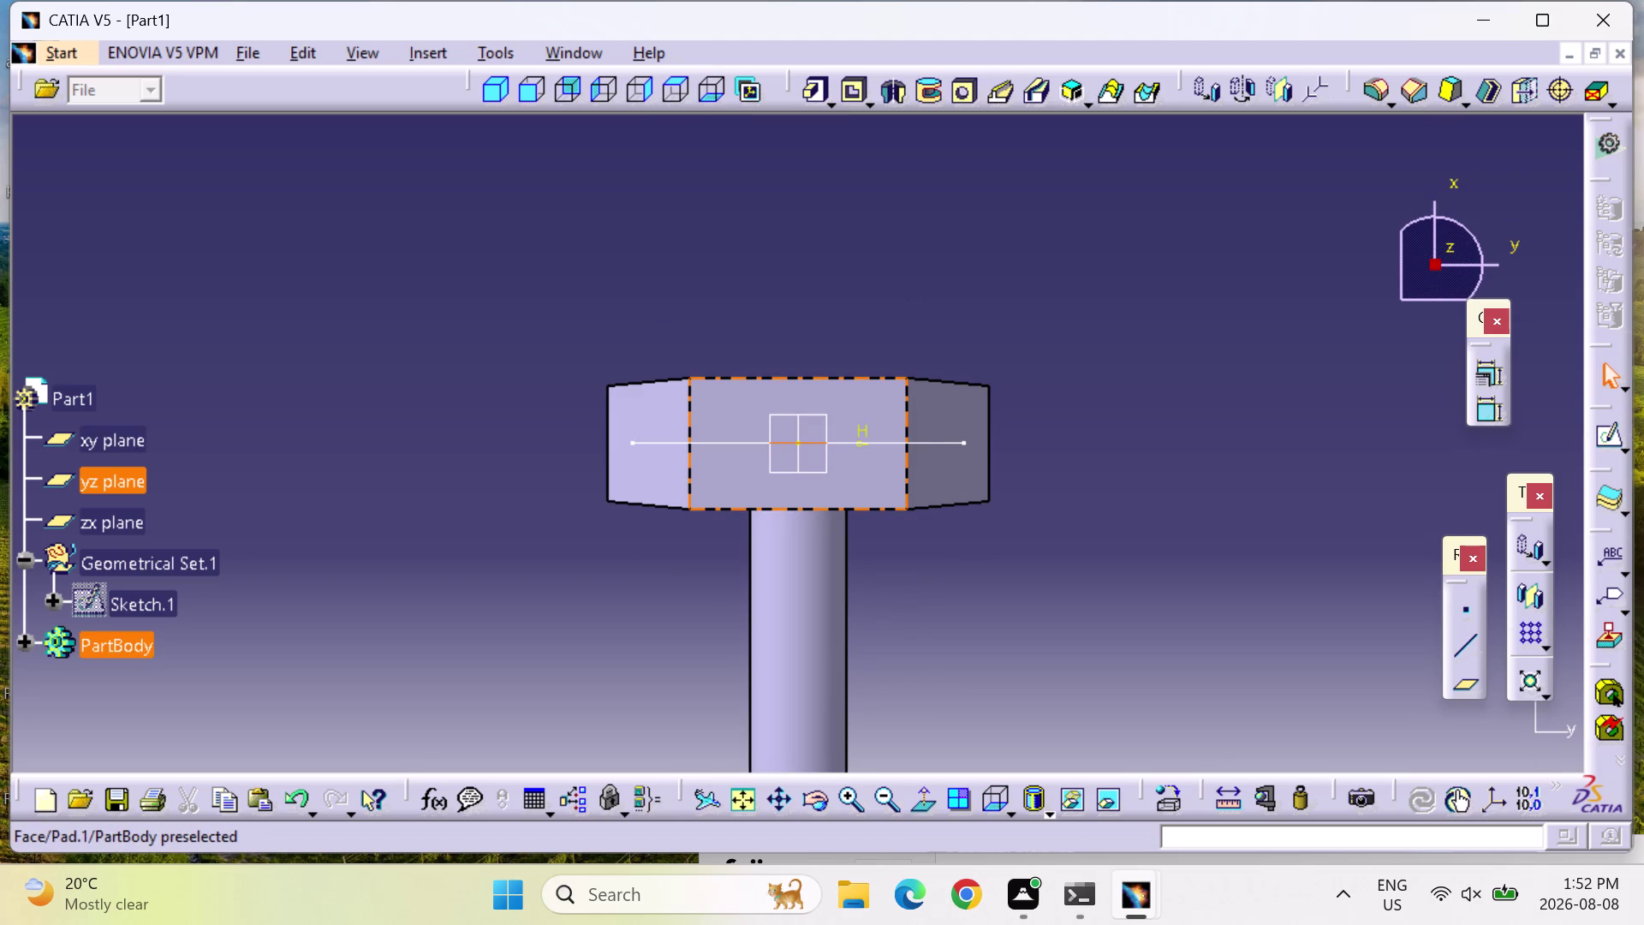
double_click(708, 446)
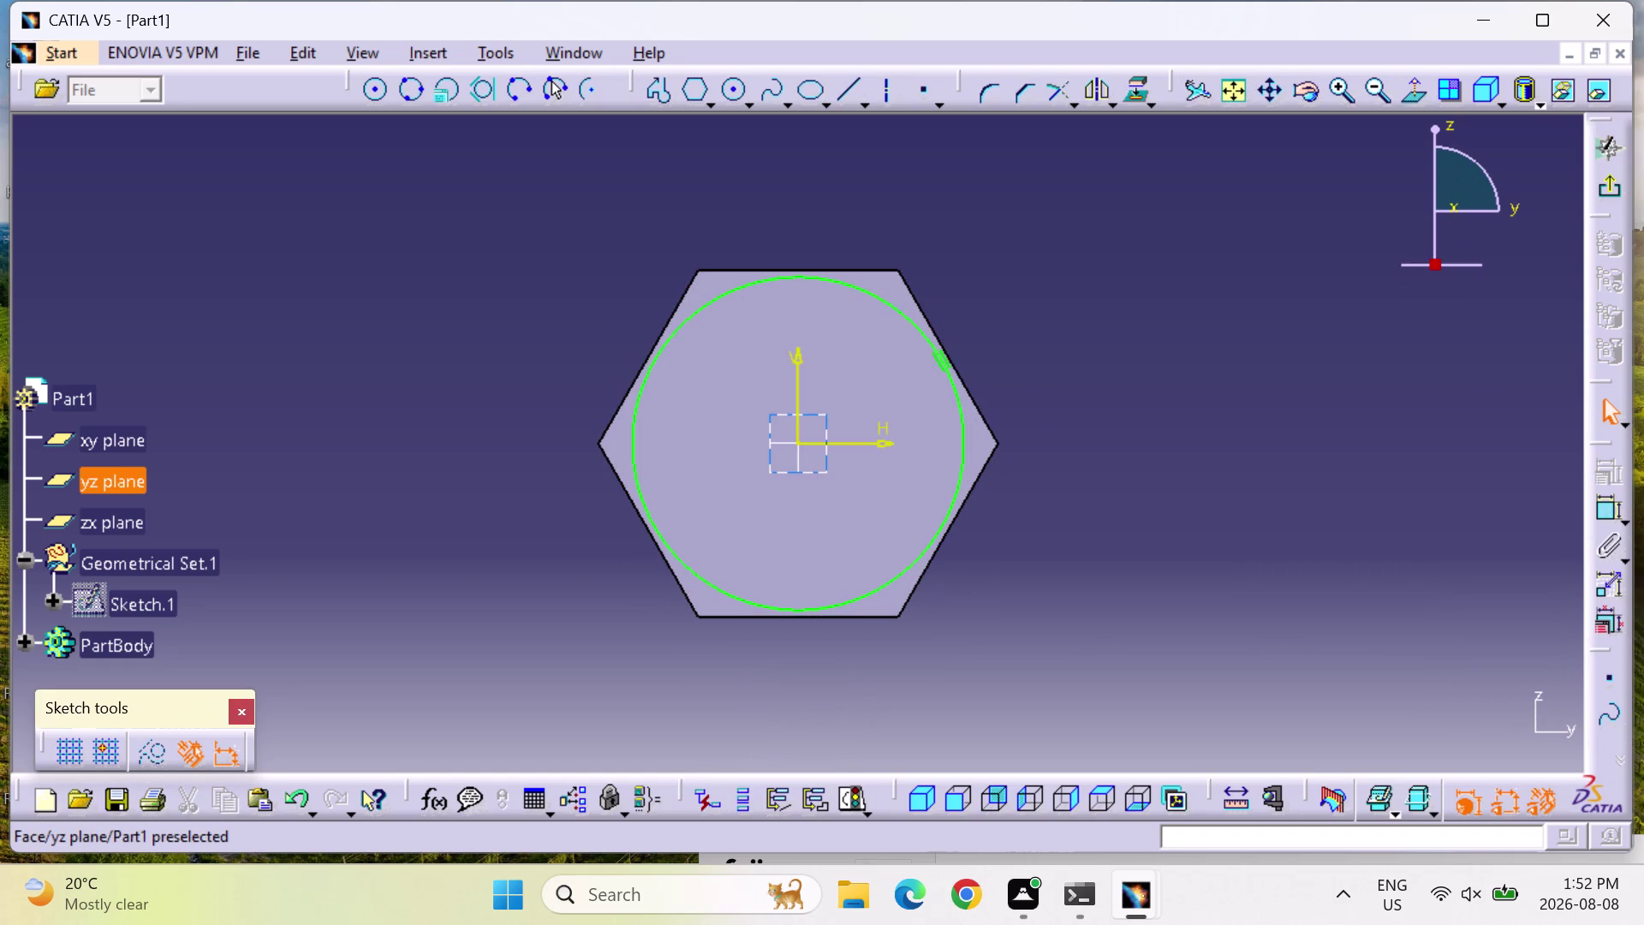
Delete the circle from the sketch.
click(916, 328)
key(Delete)
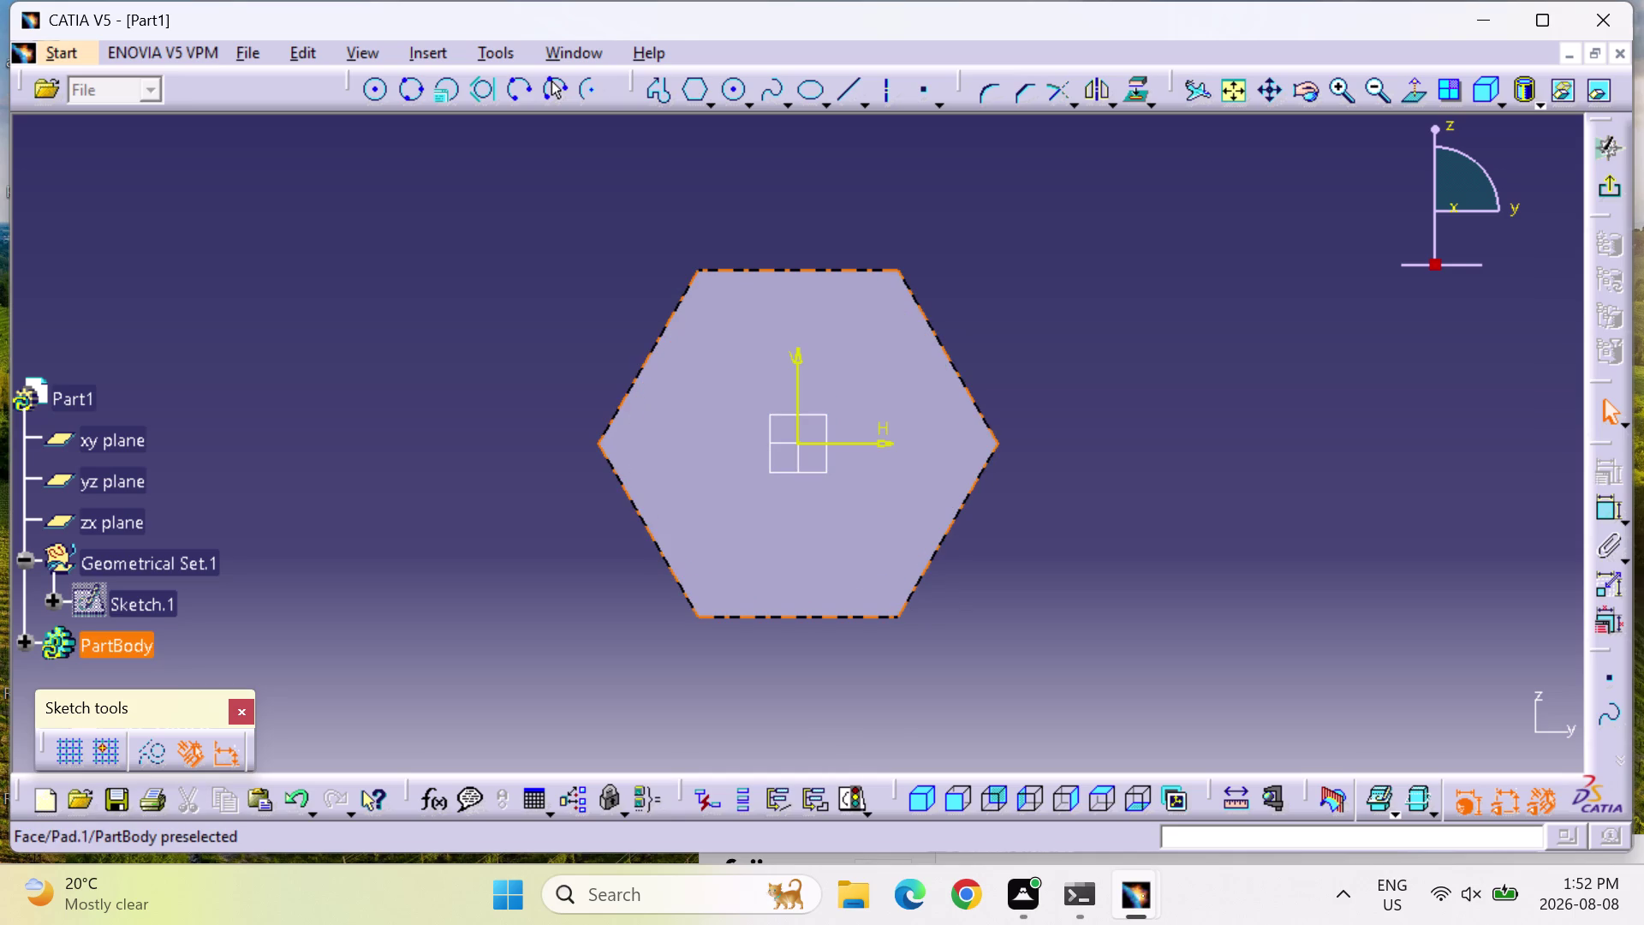
click(885, 349)
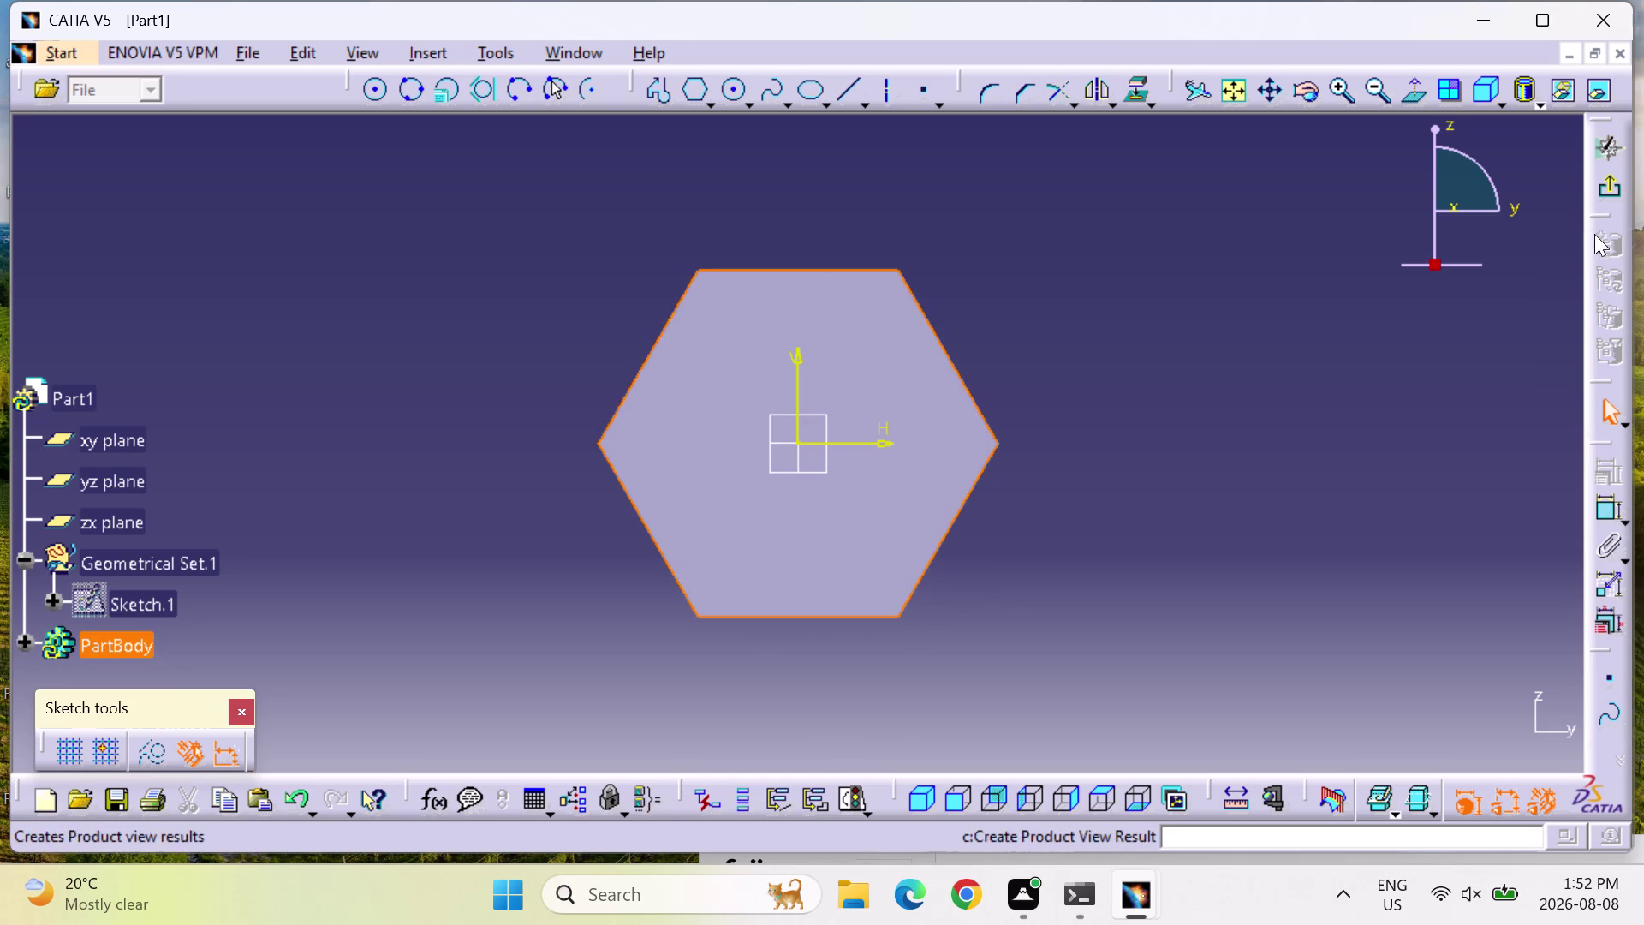
Leave the sketcher, rotate the bolt, and open a new sketch on the head's top face.
click(1615, 178)
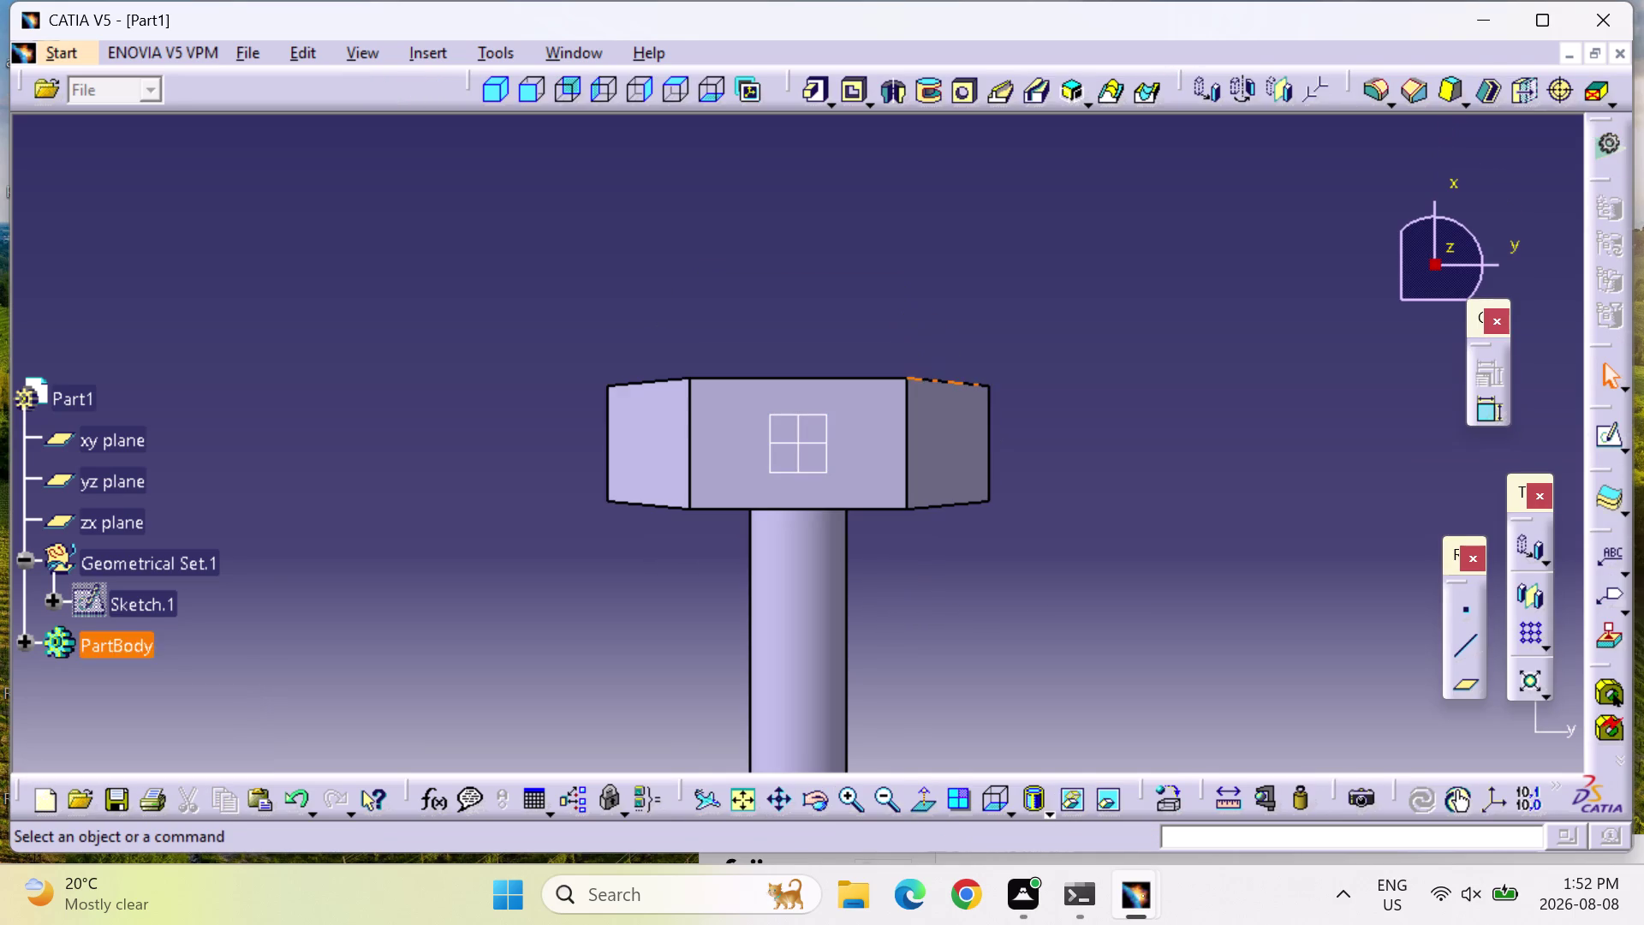
middle_drag(986, 561, 1110, 671)
right_drag(986, 562, 1110, 671)
click(925, 431)
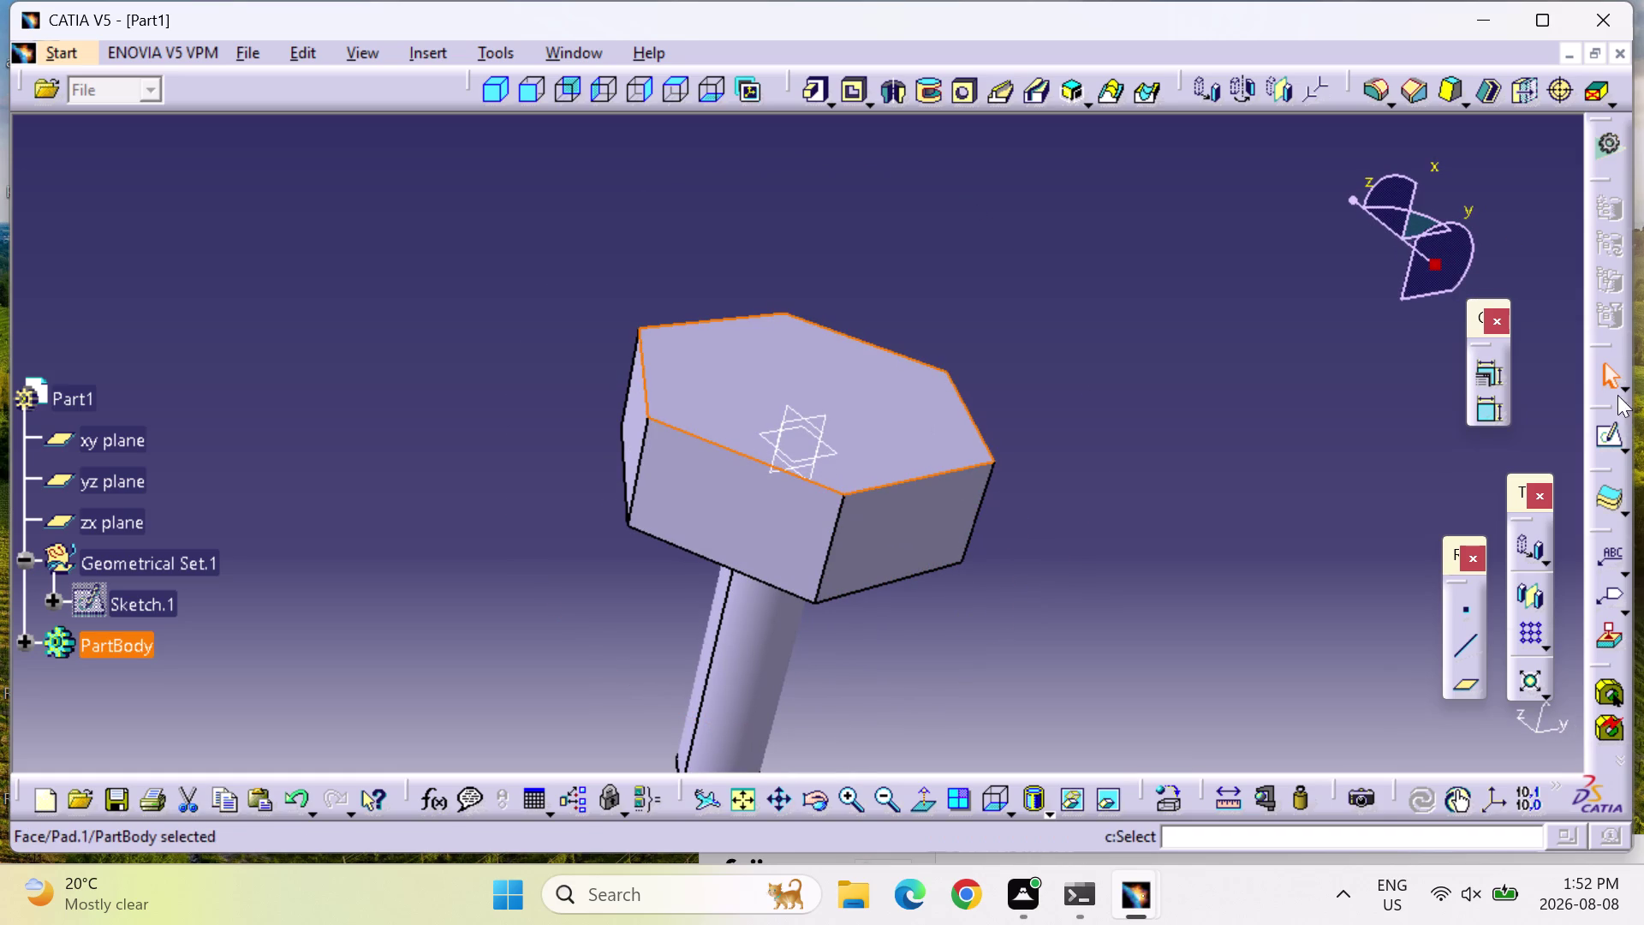
click(1614, 445)
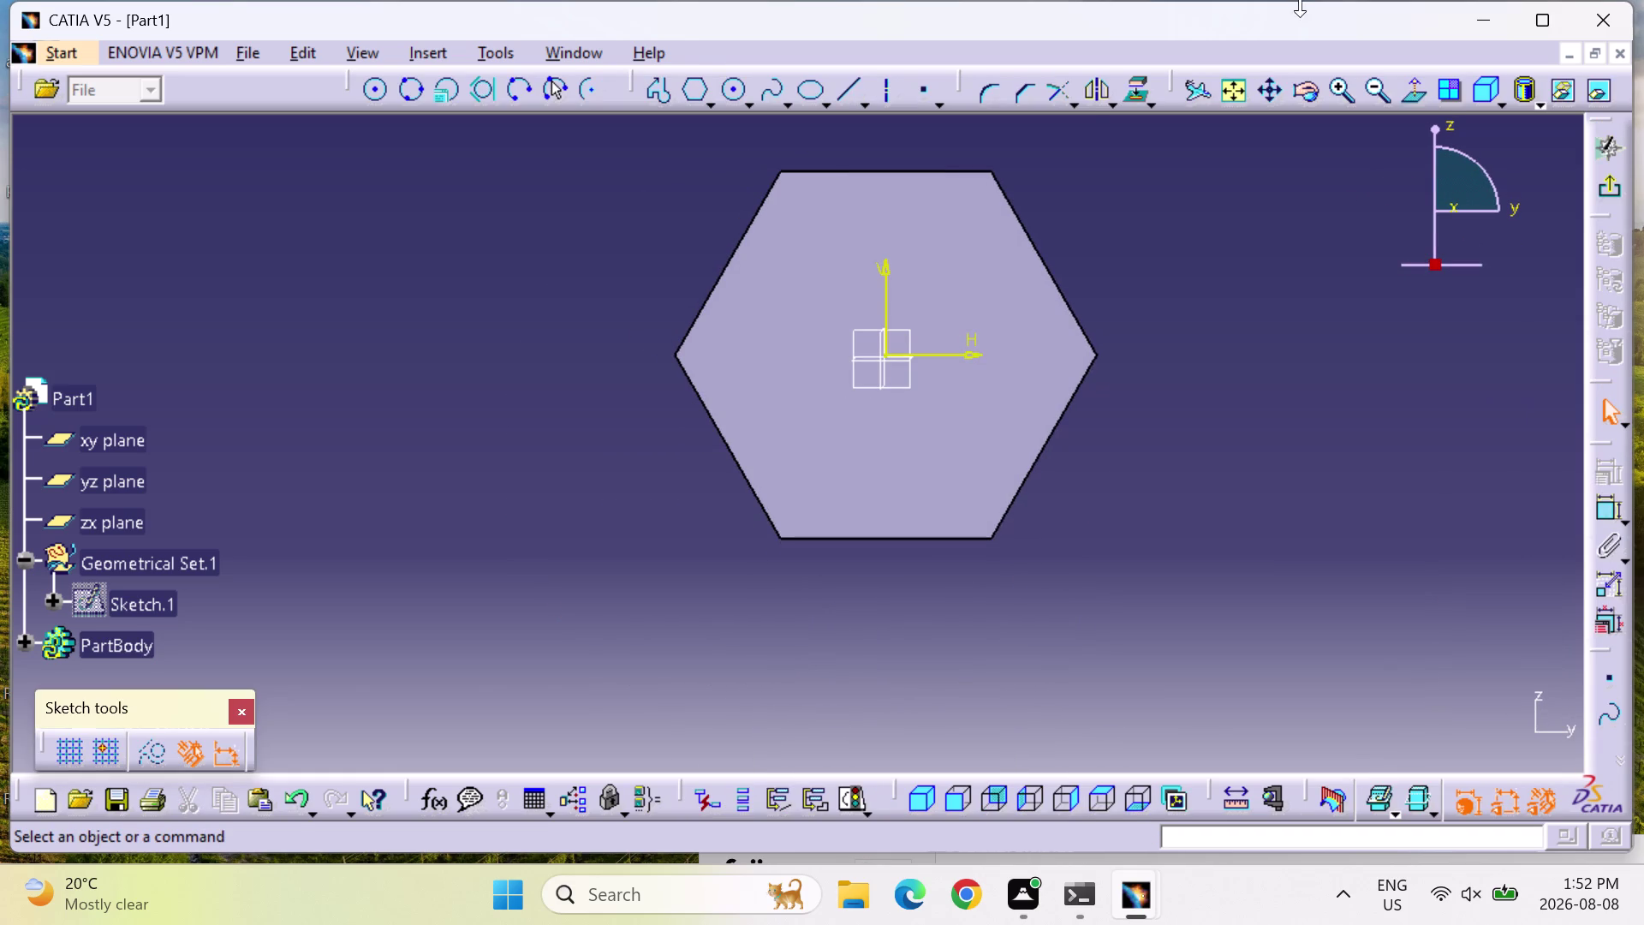
click(738, 93)
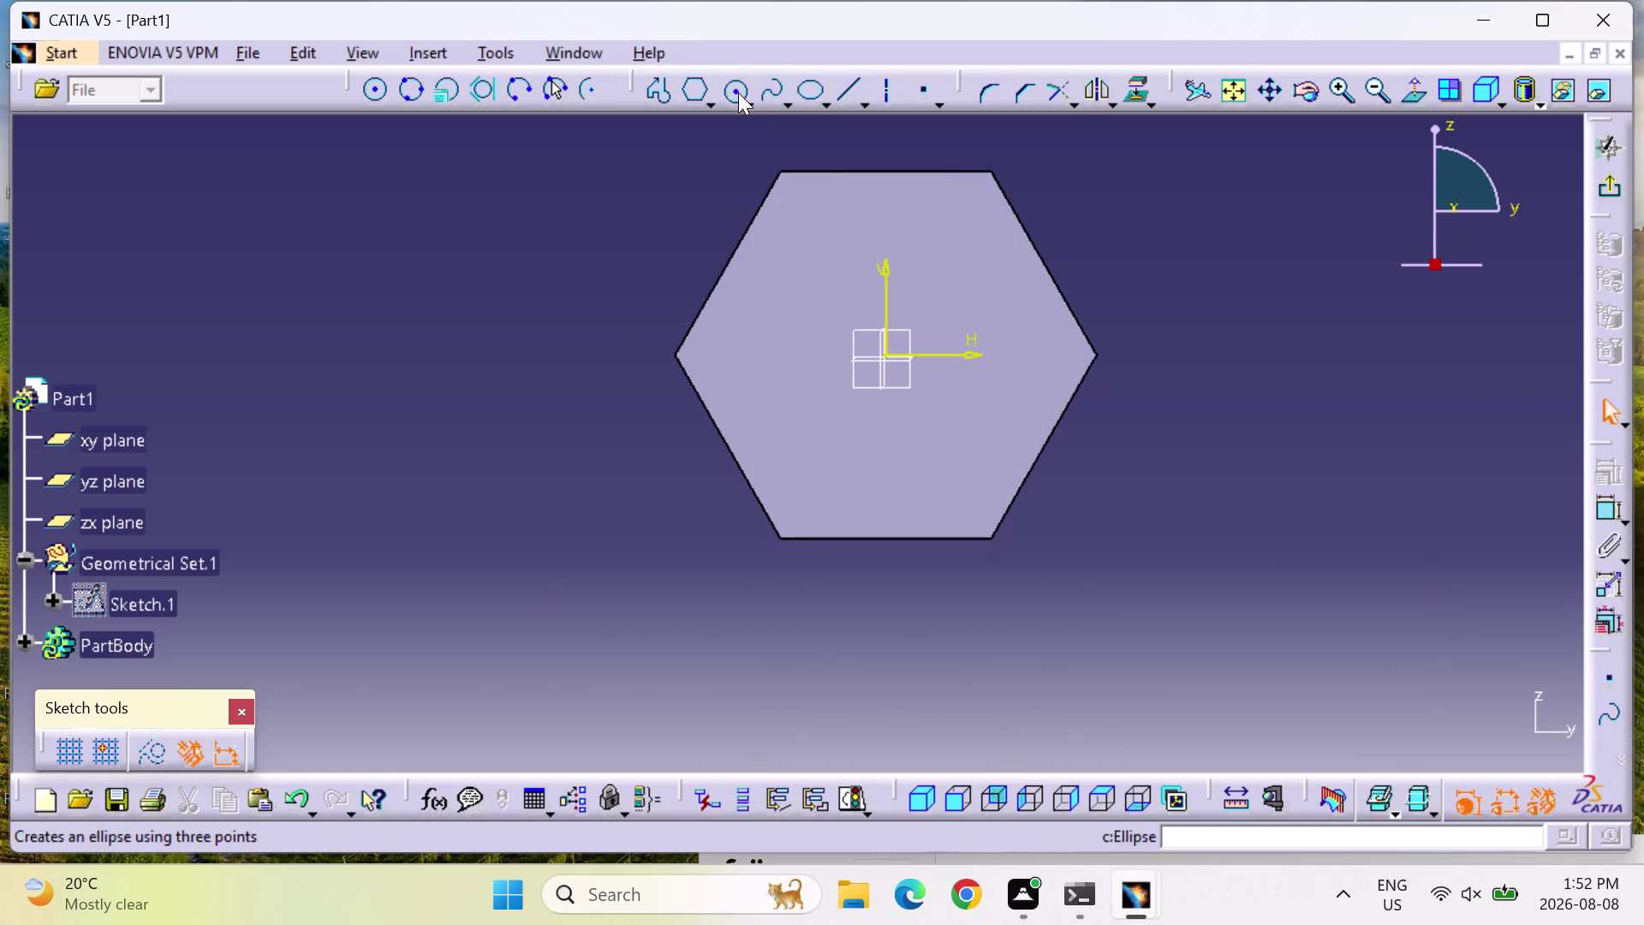
Draw a circle inside the hexagon, make it tangent to the upper-right side, and exit.
click(883, 357)
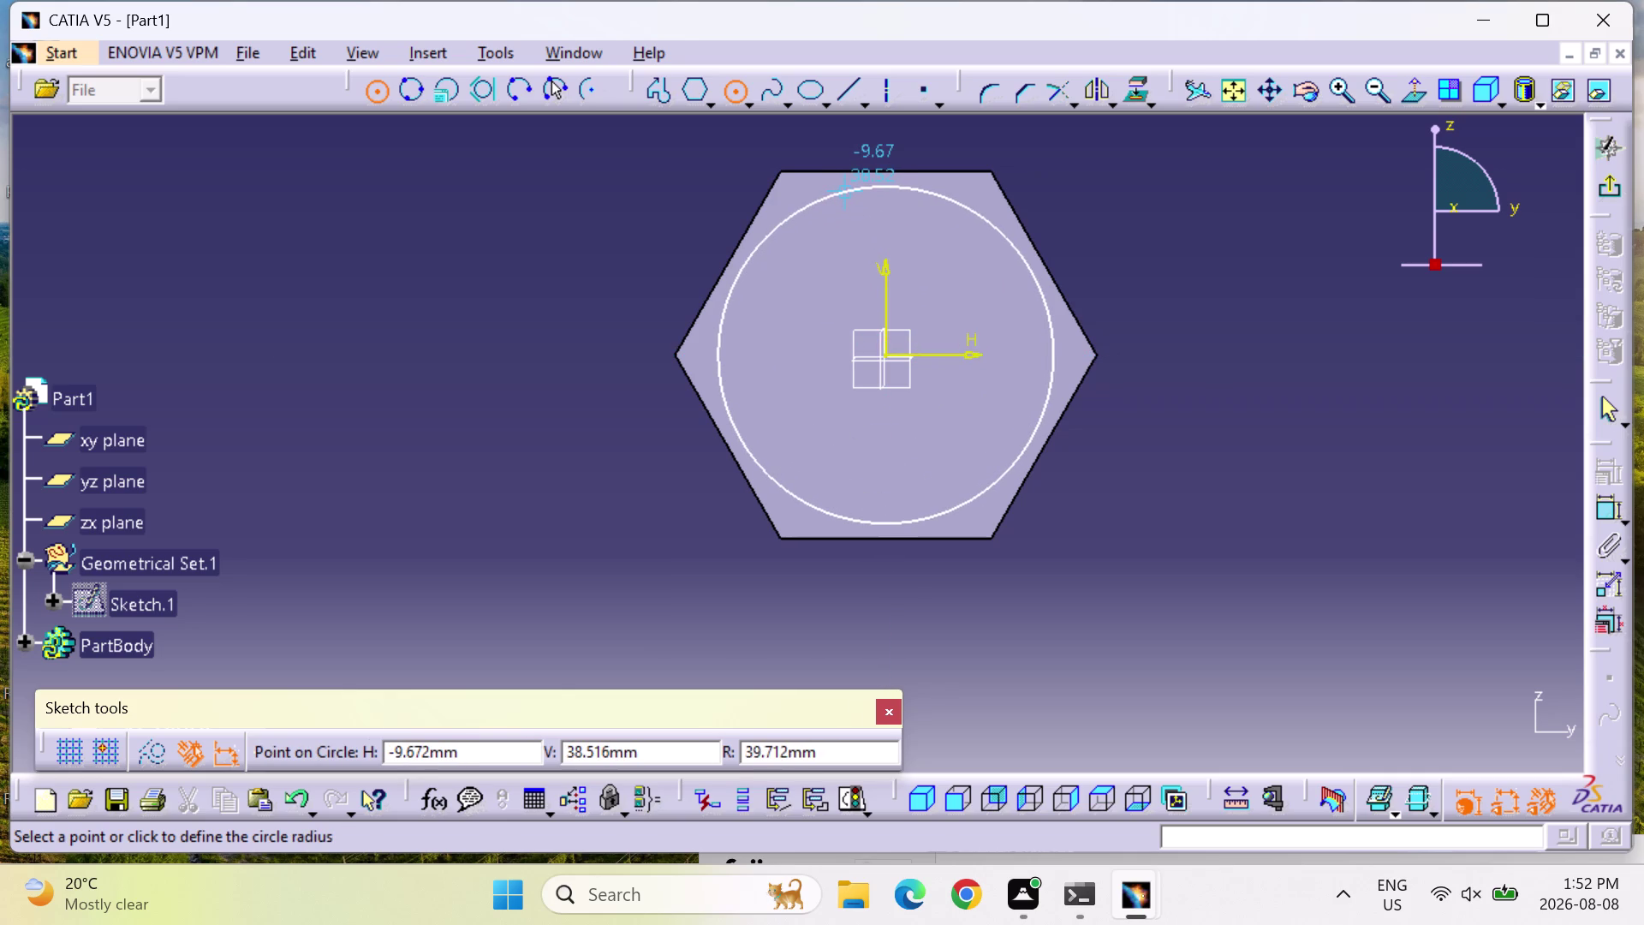
click(849, 186)
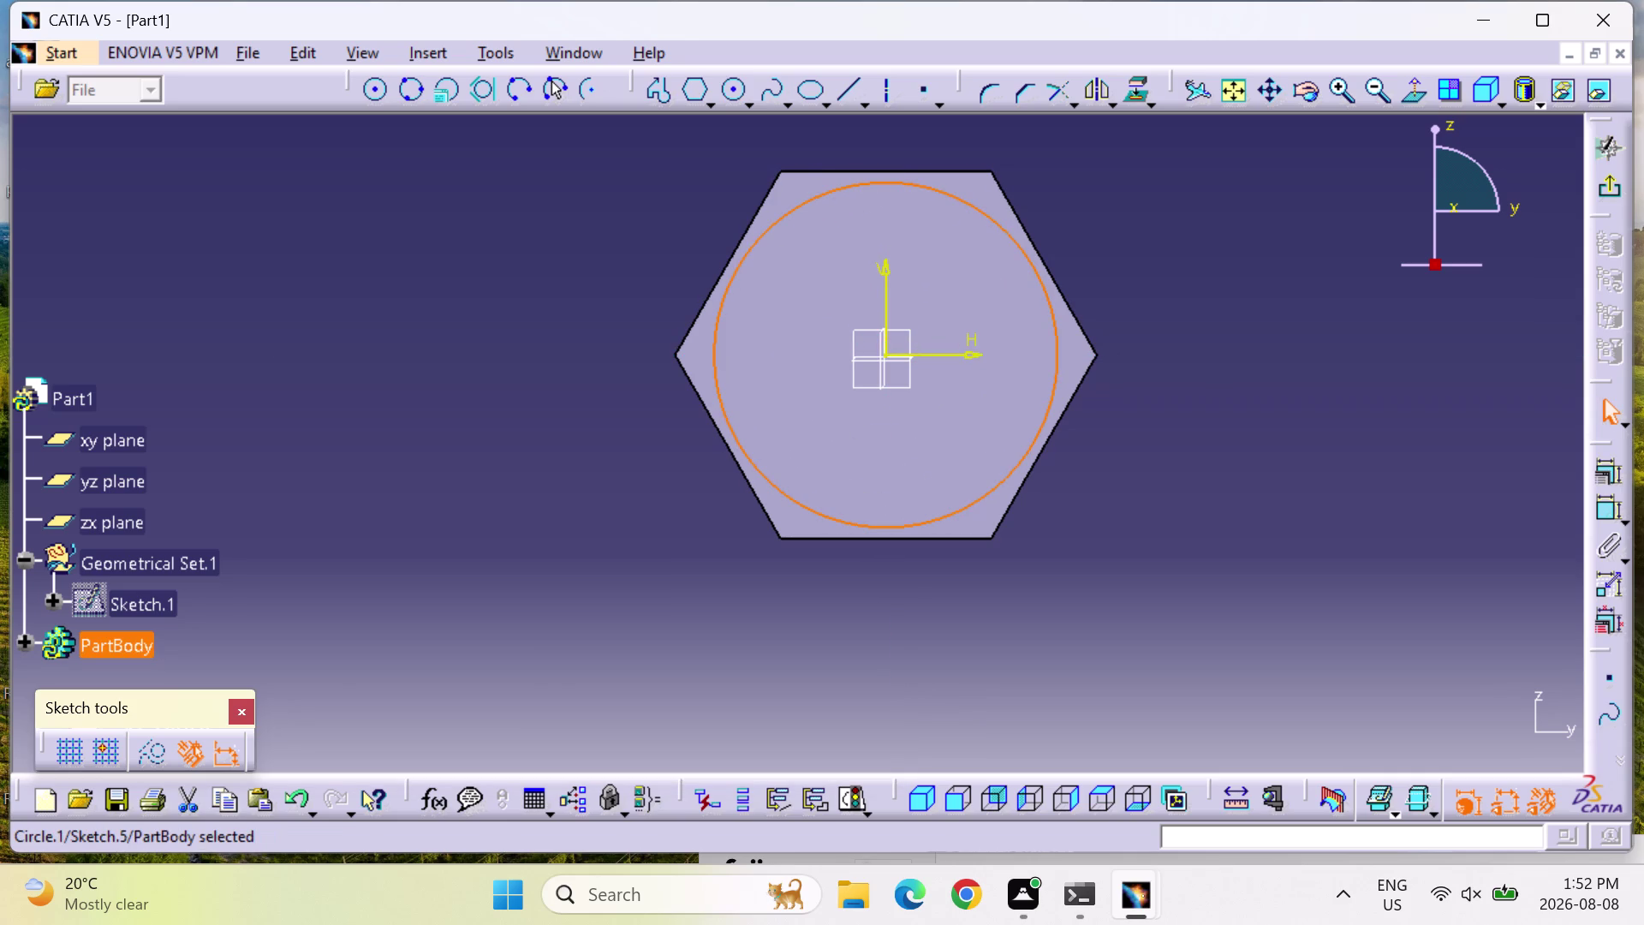
click(1612, 503)
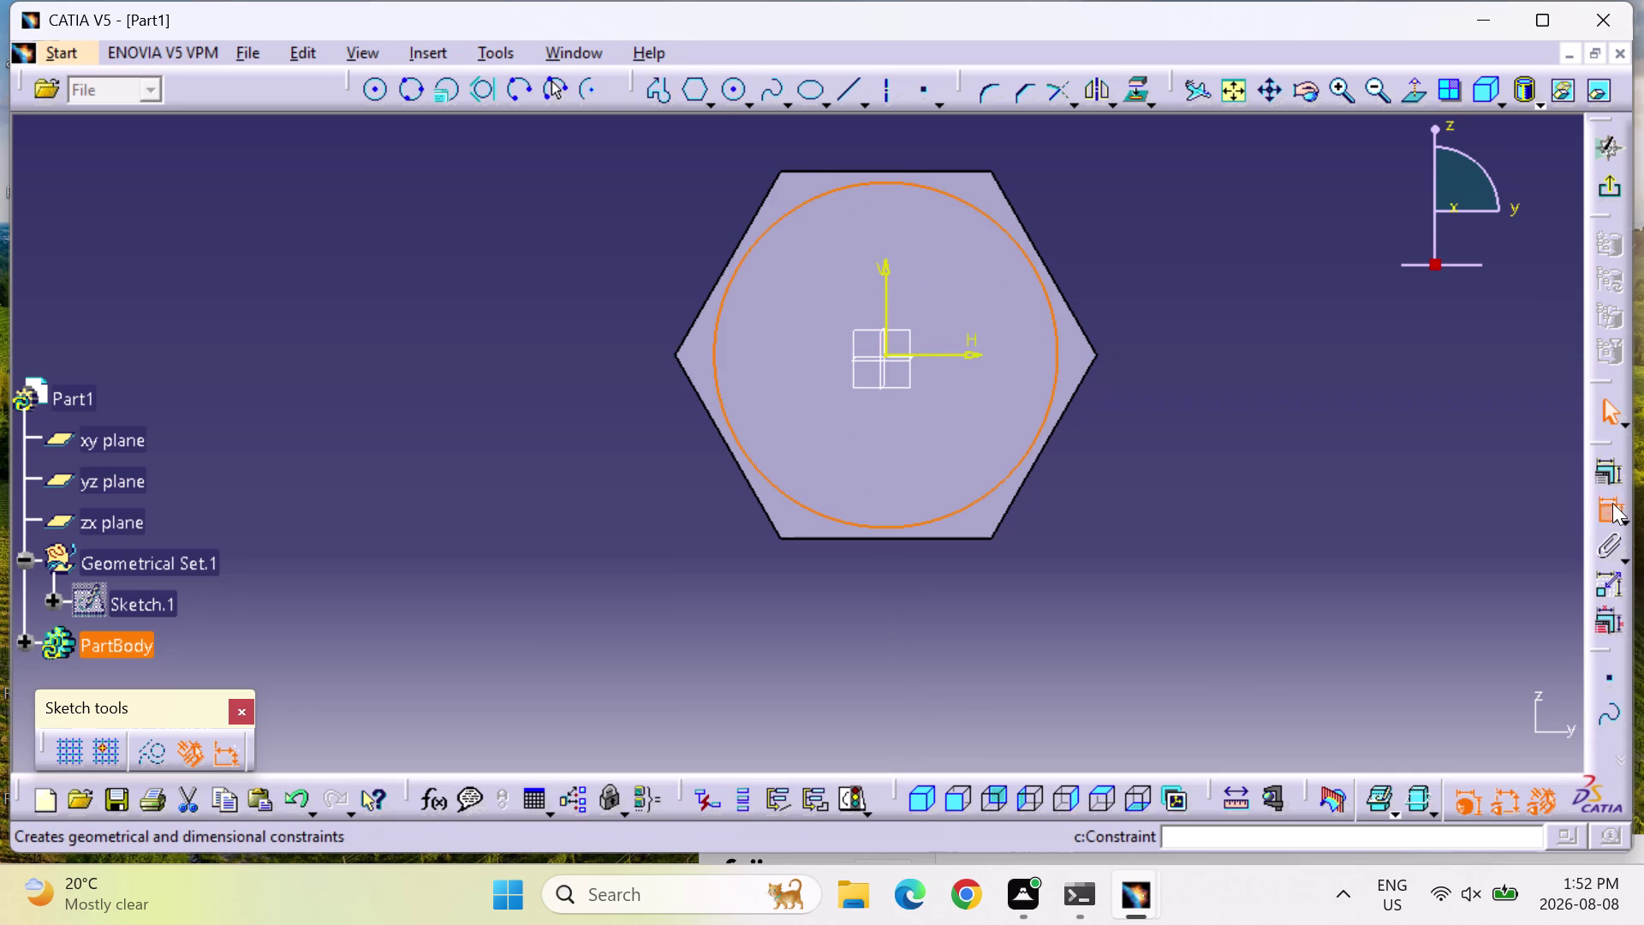
click(1055, 280)
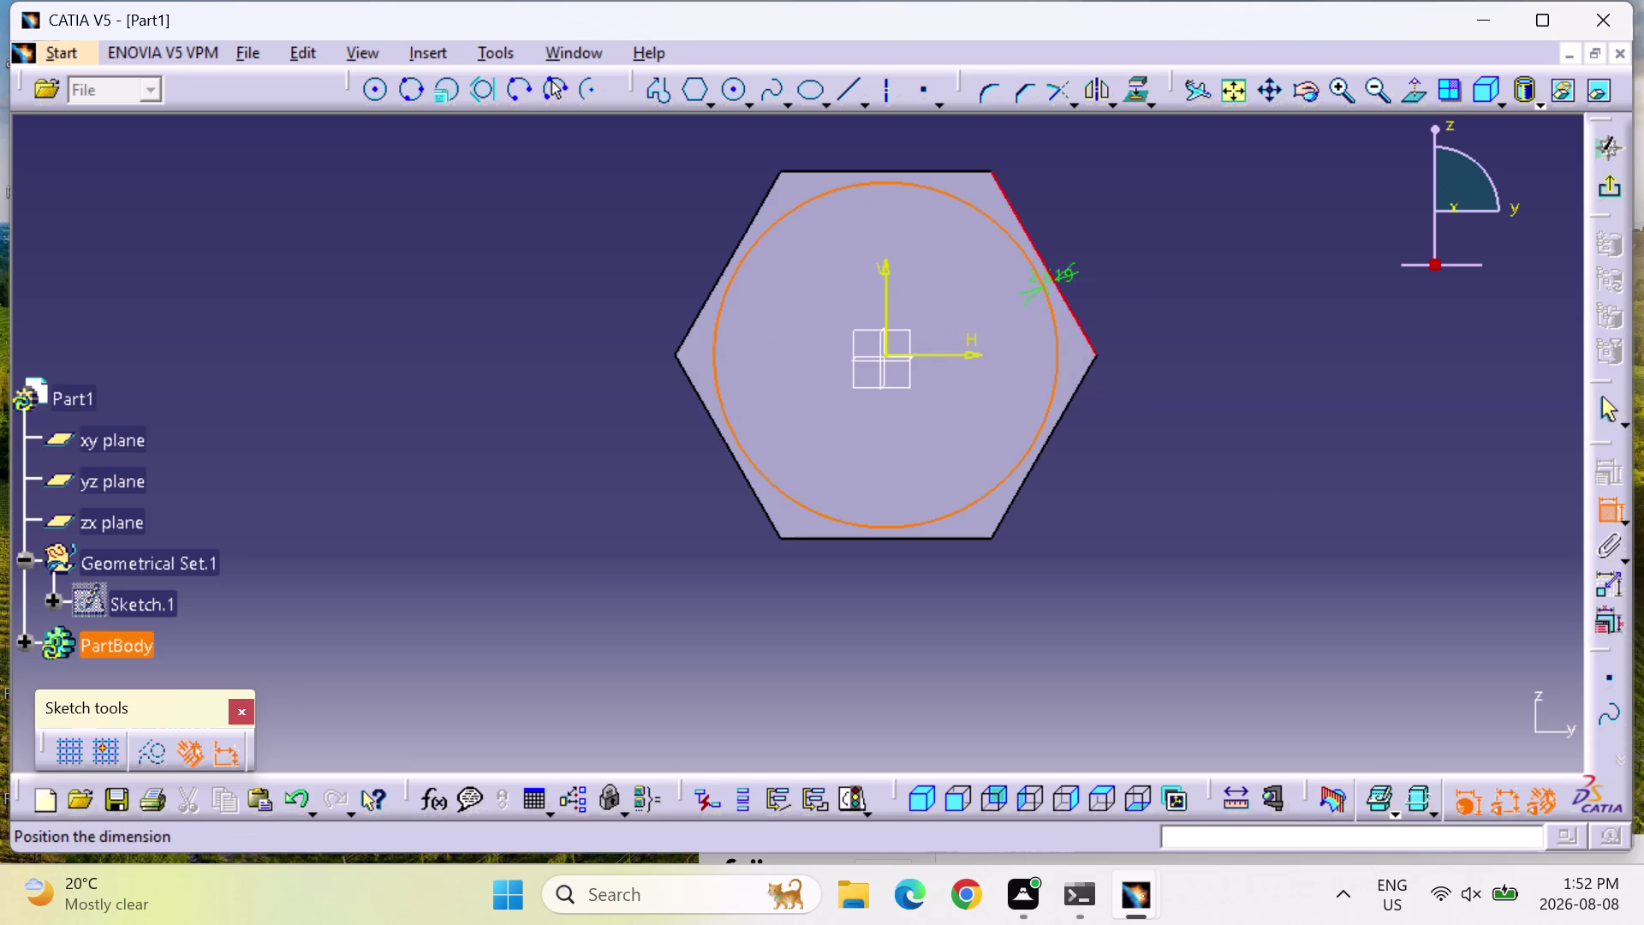
right_click(1045, 281)
click(1157, 517)
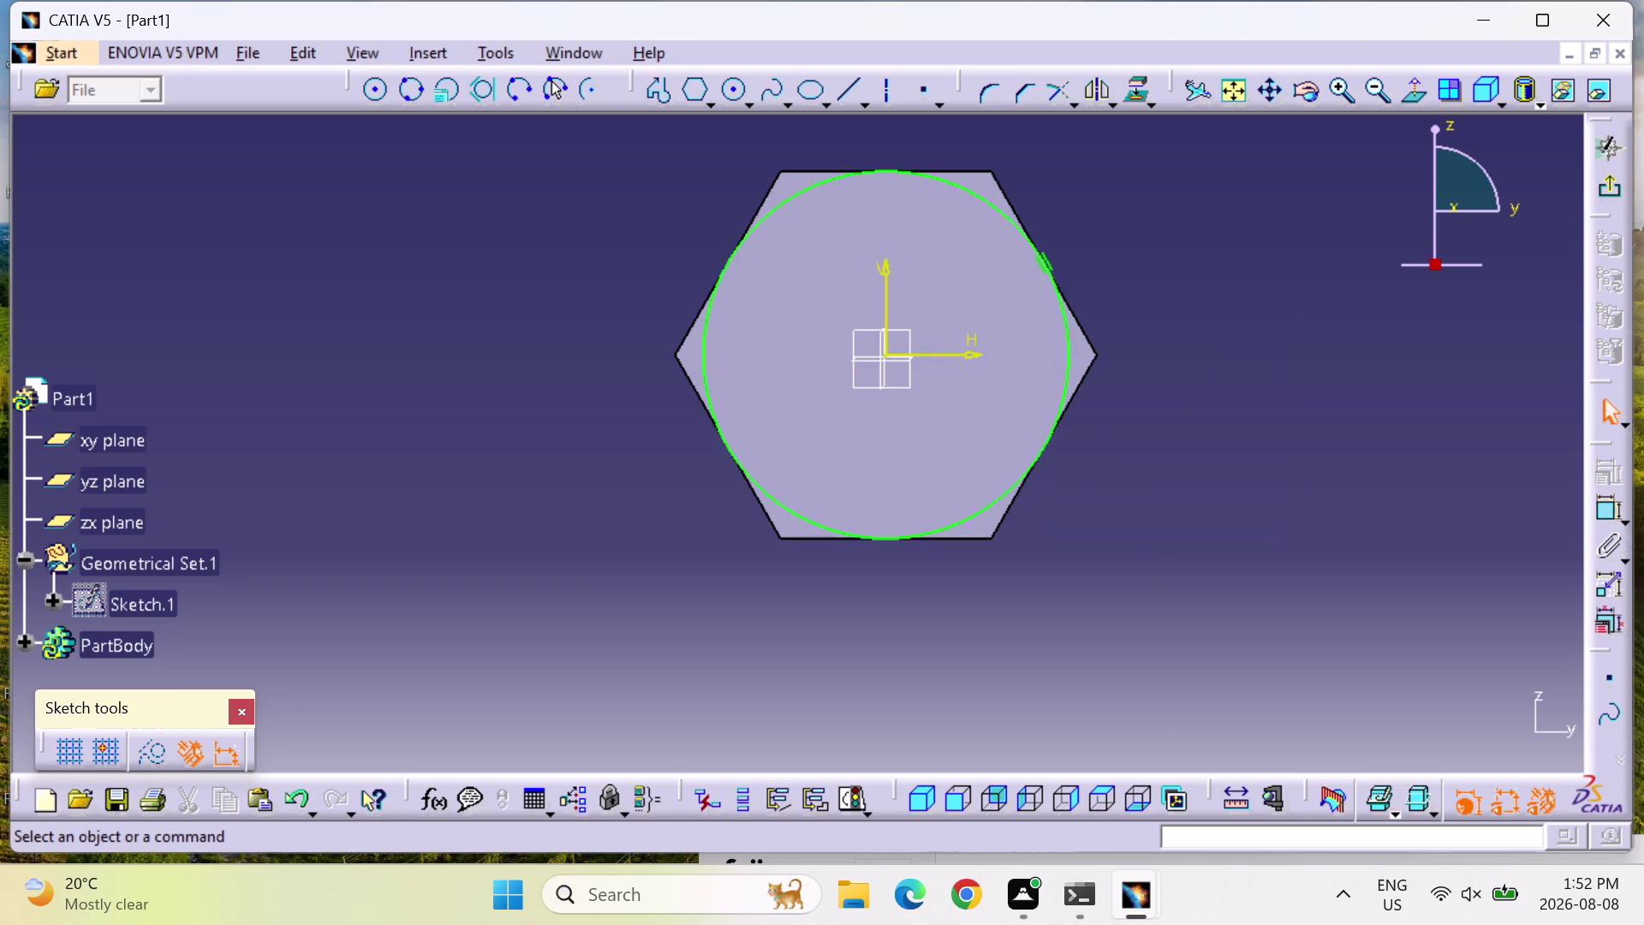
click(1608, 191)
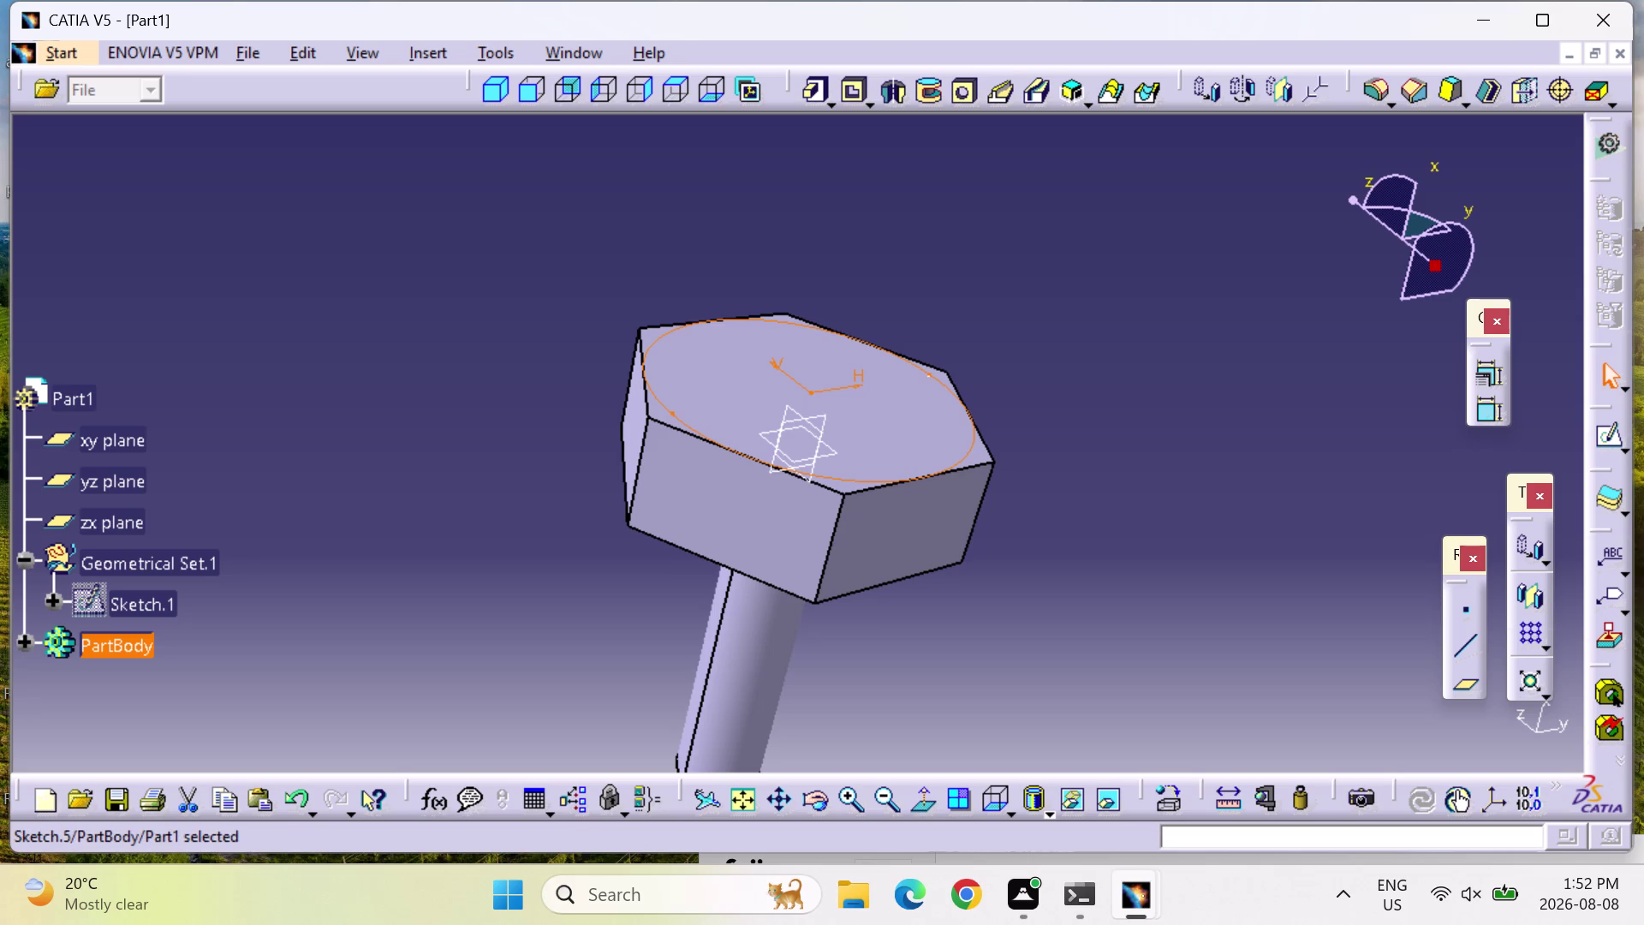
Zoom out and inspect the bolt in the head-on and side standard views.
click(879, 801)
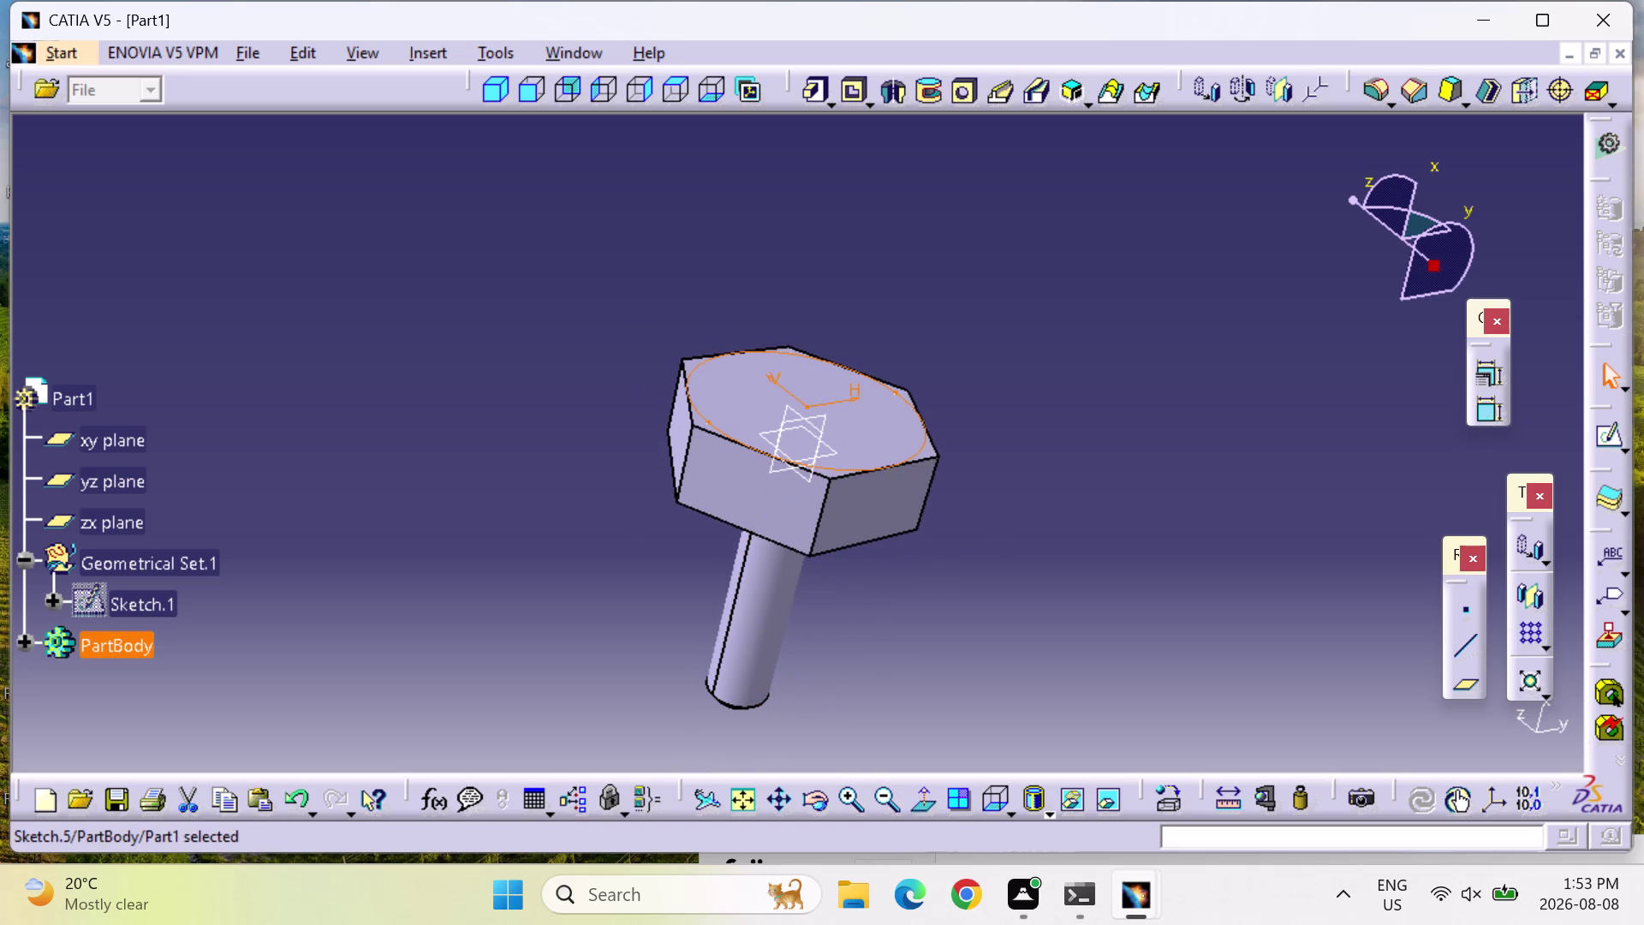
click(498, 100)
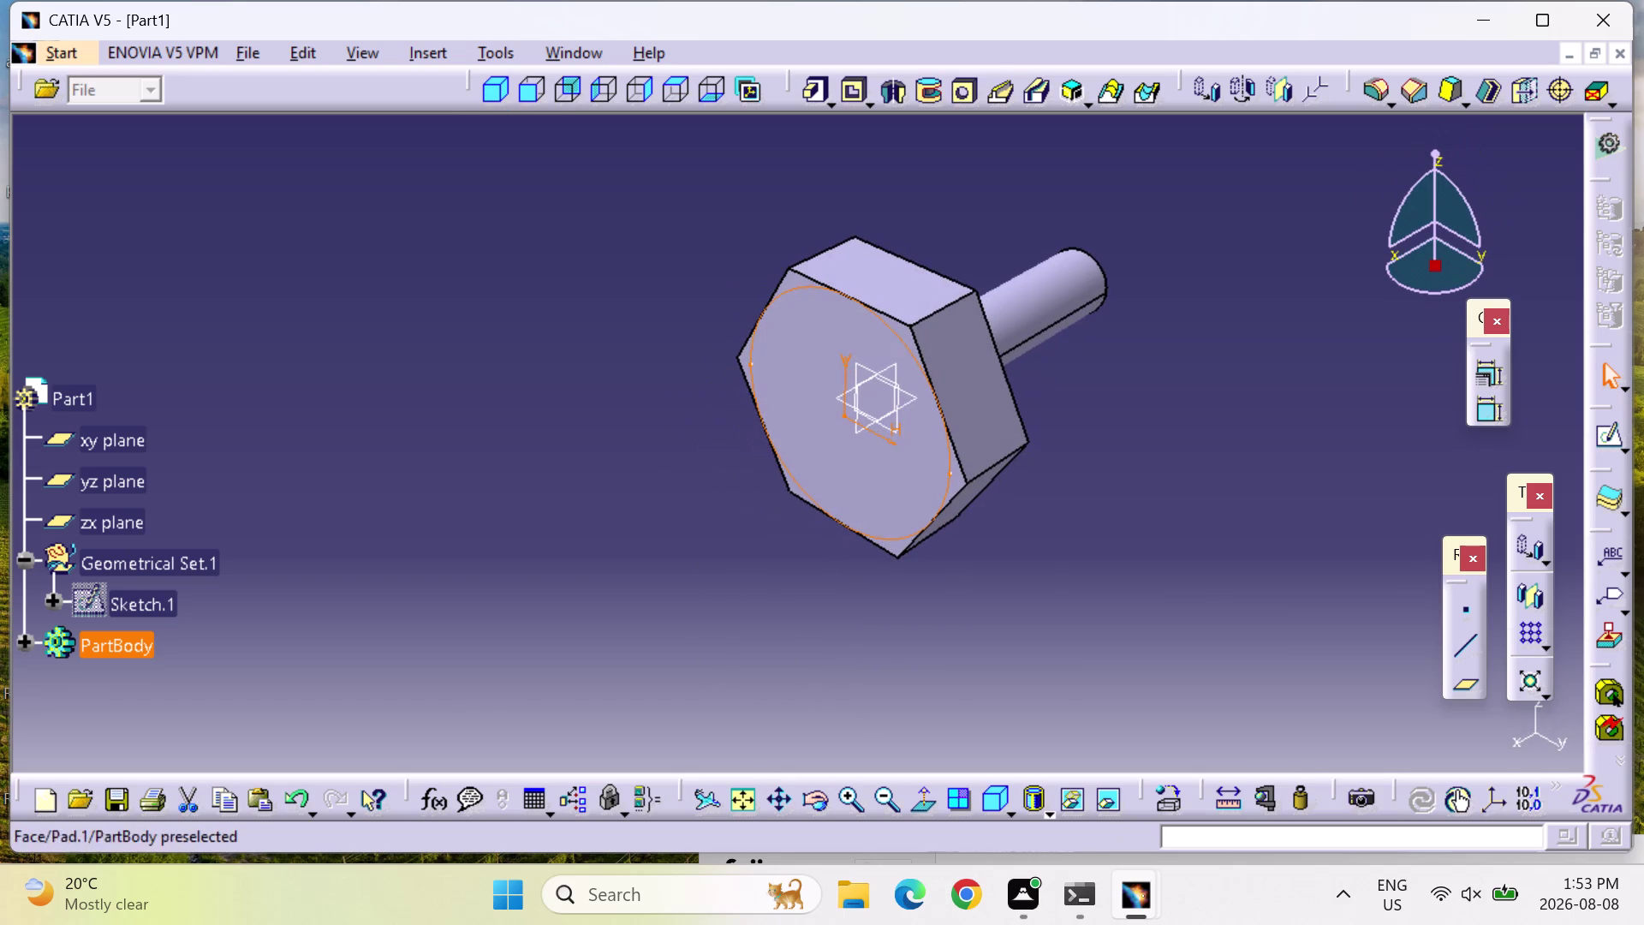
click(536, 88)
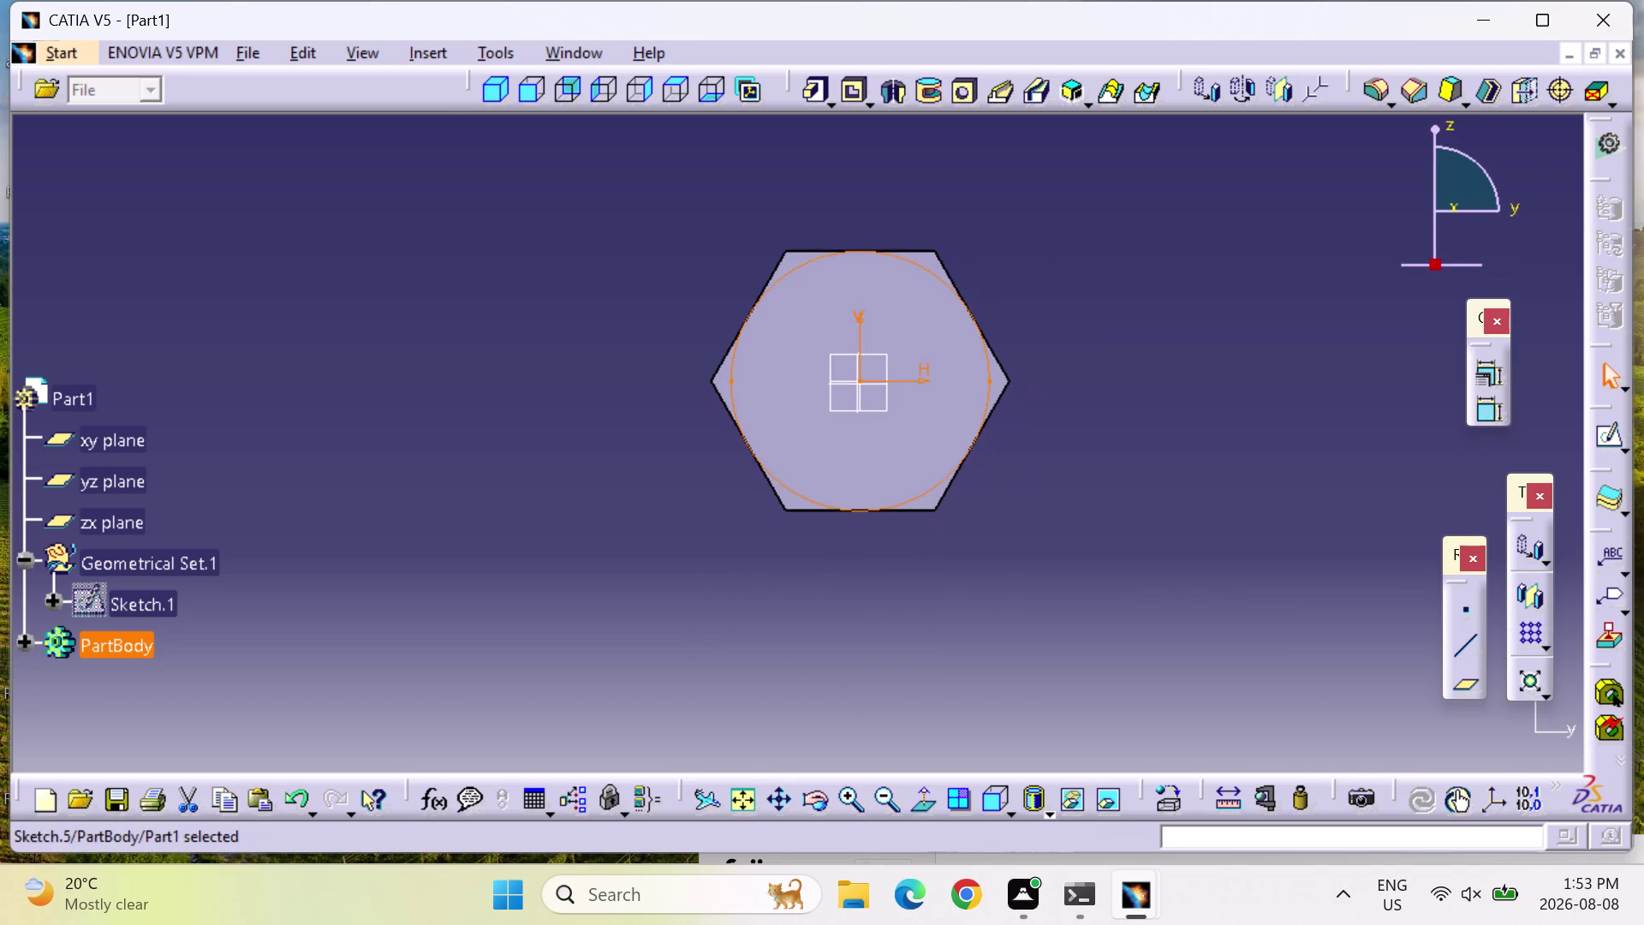
click(566, 89)
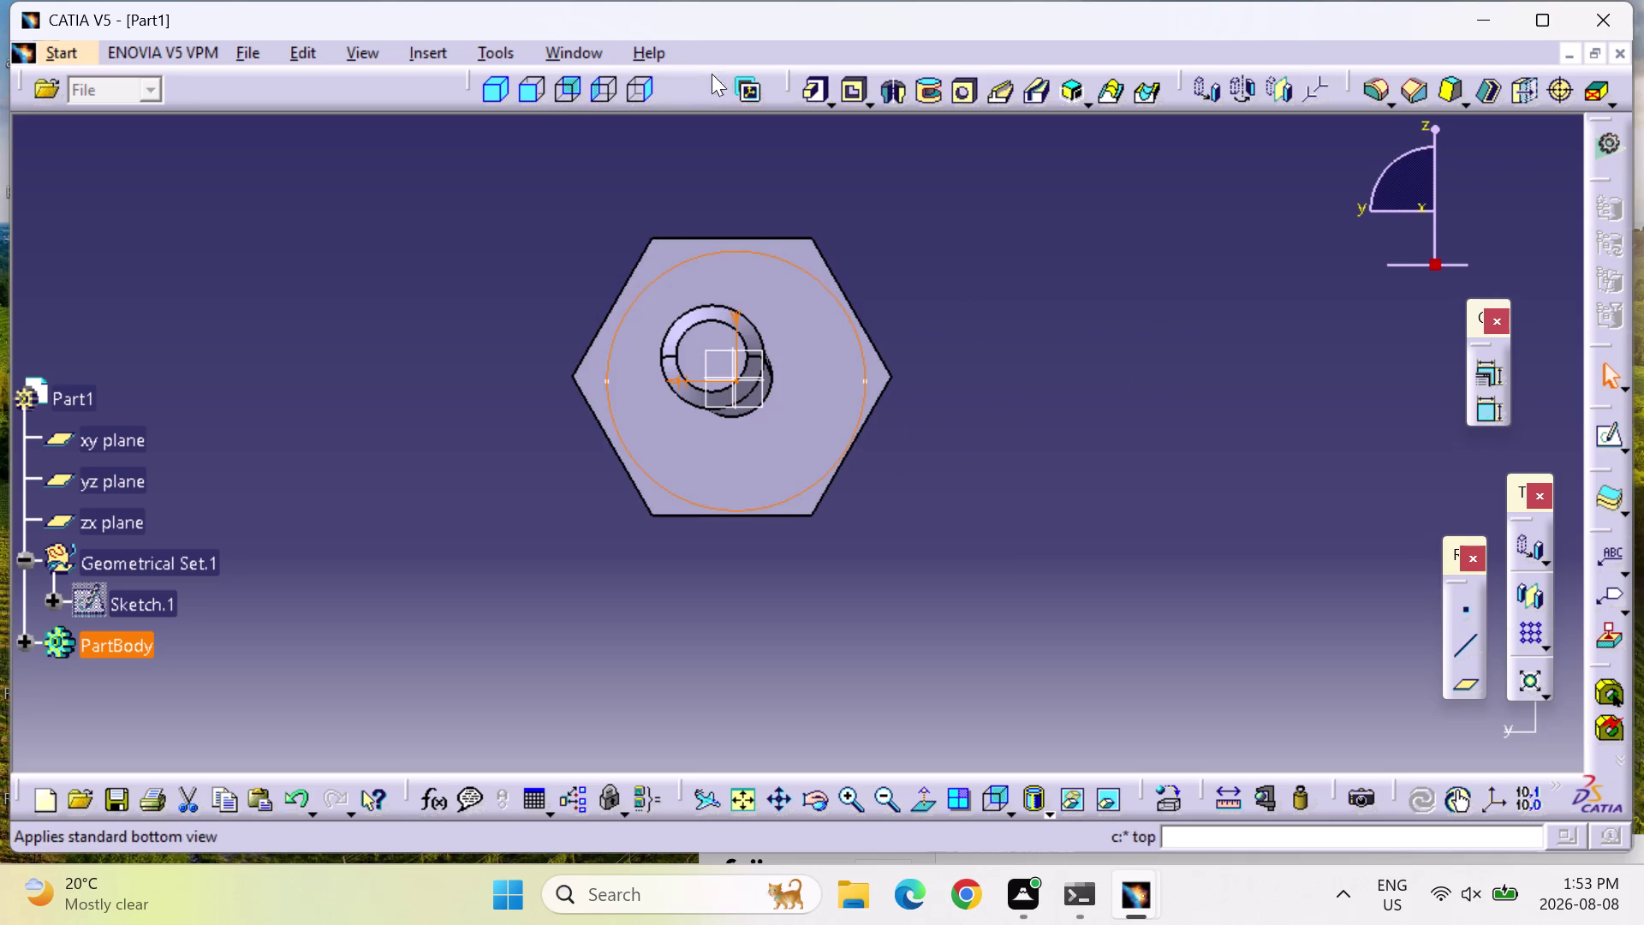
click(720, 80)
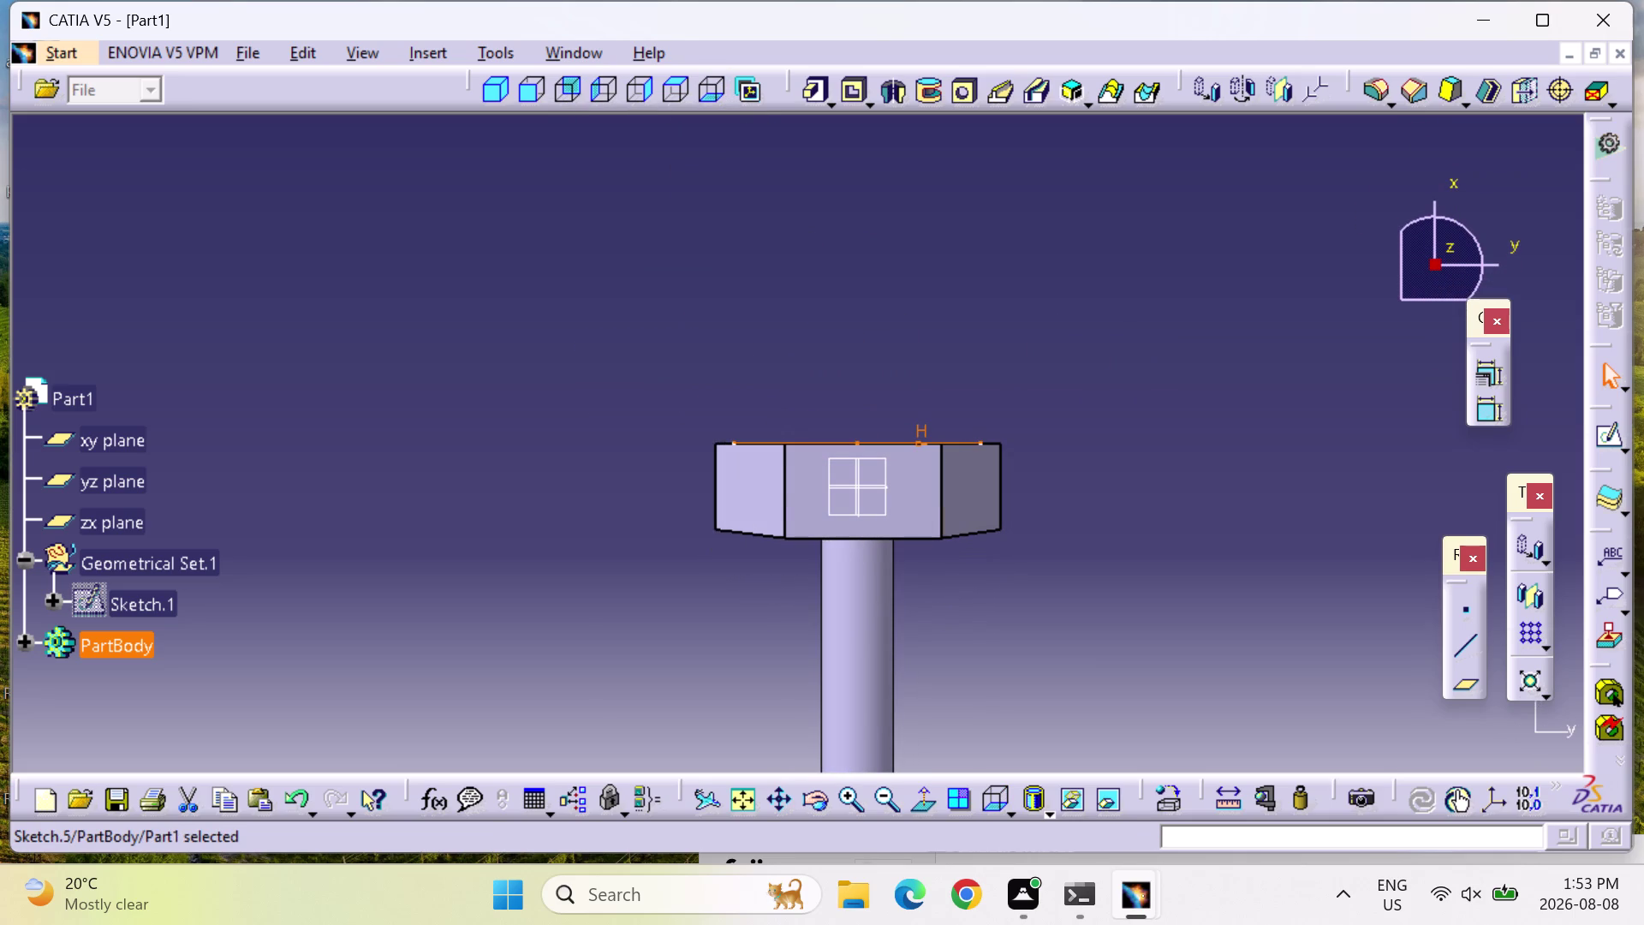
click(741, 799)
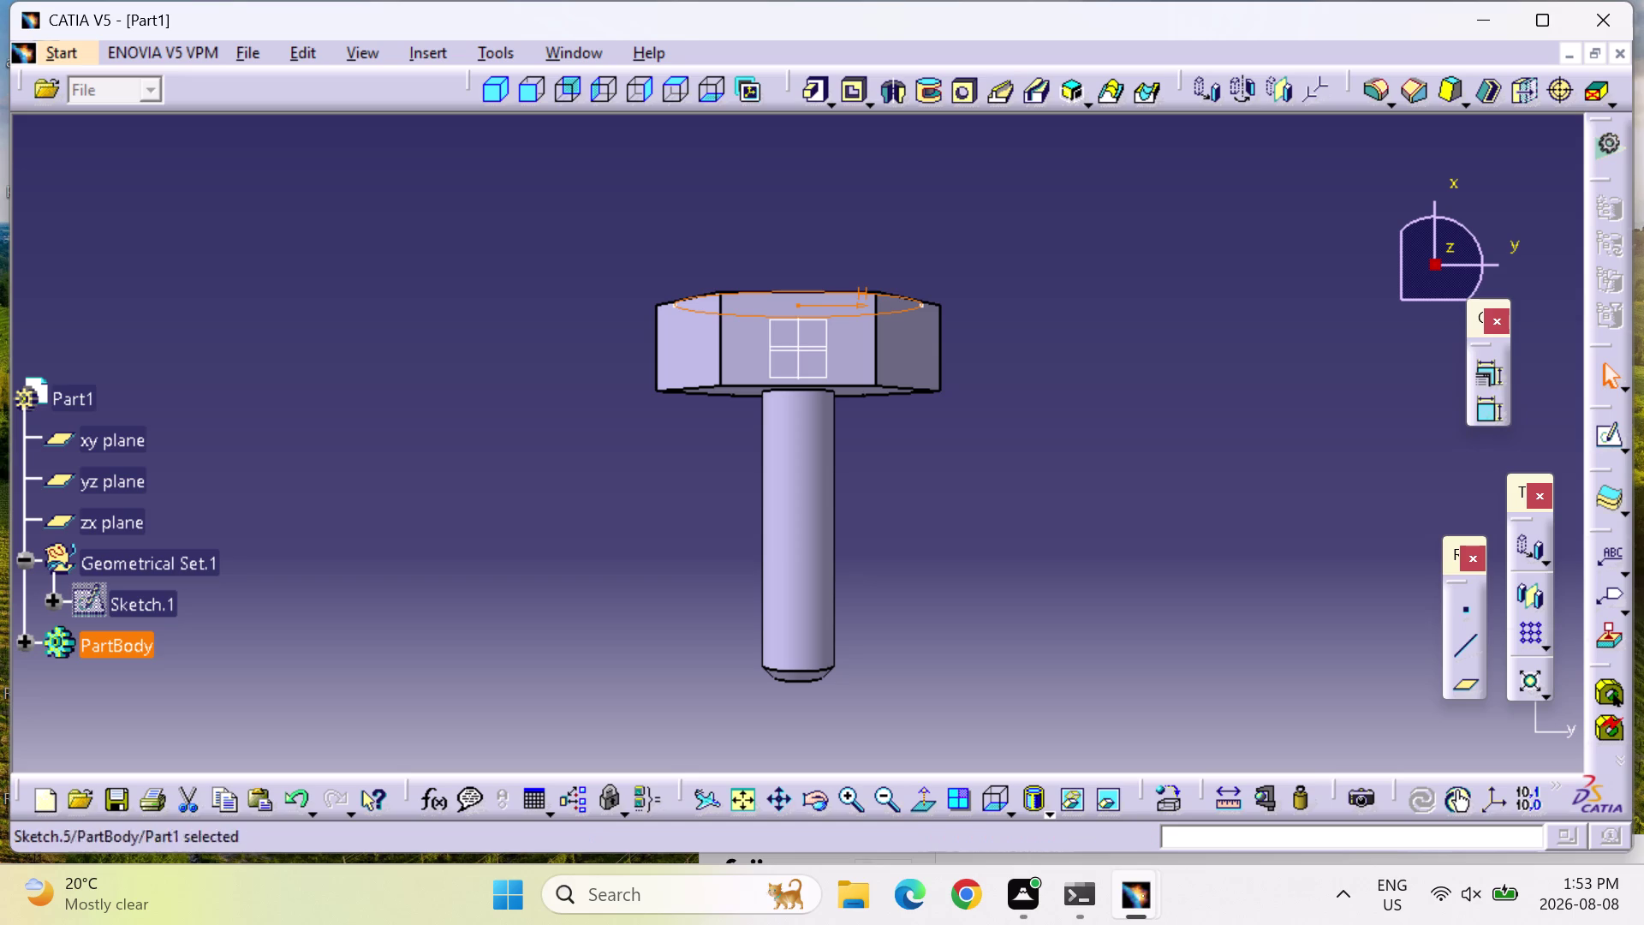
Reopen the head-top sketch, exit back to the part, and begin a new 3D line.
click(1605, 429)
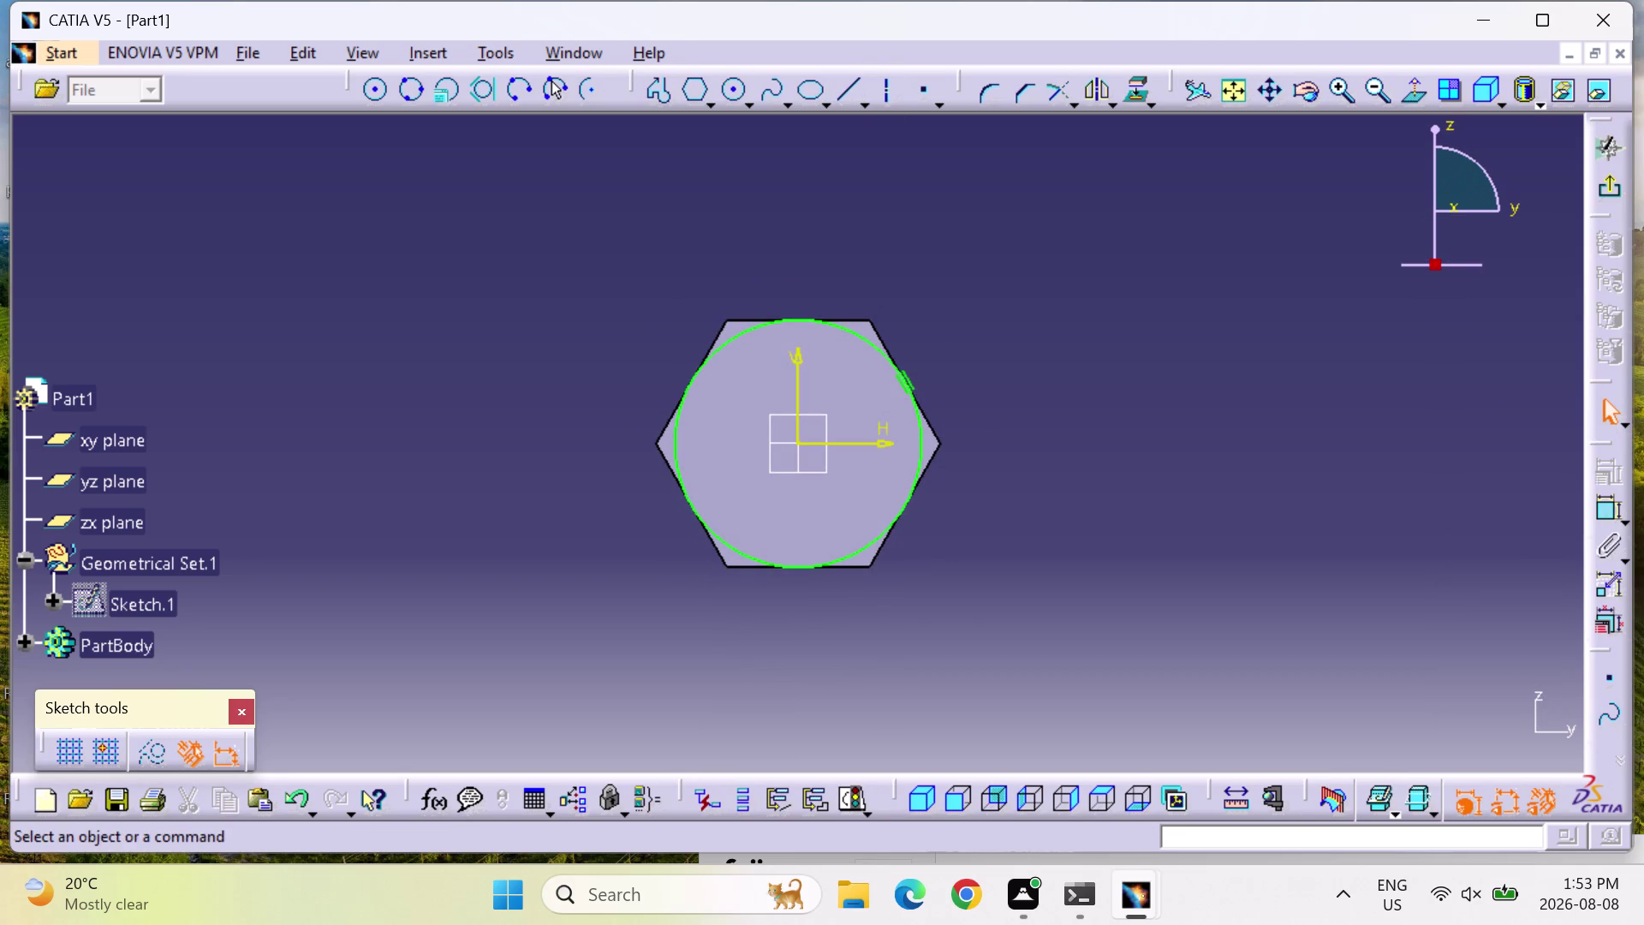
click(1606, 183)
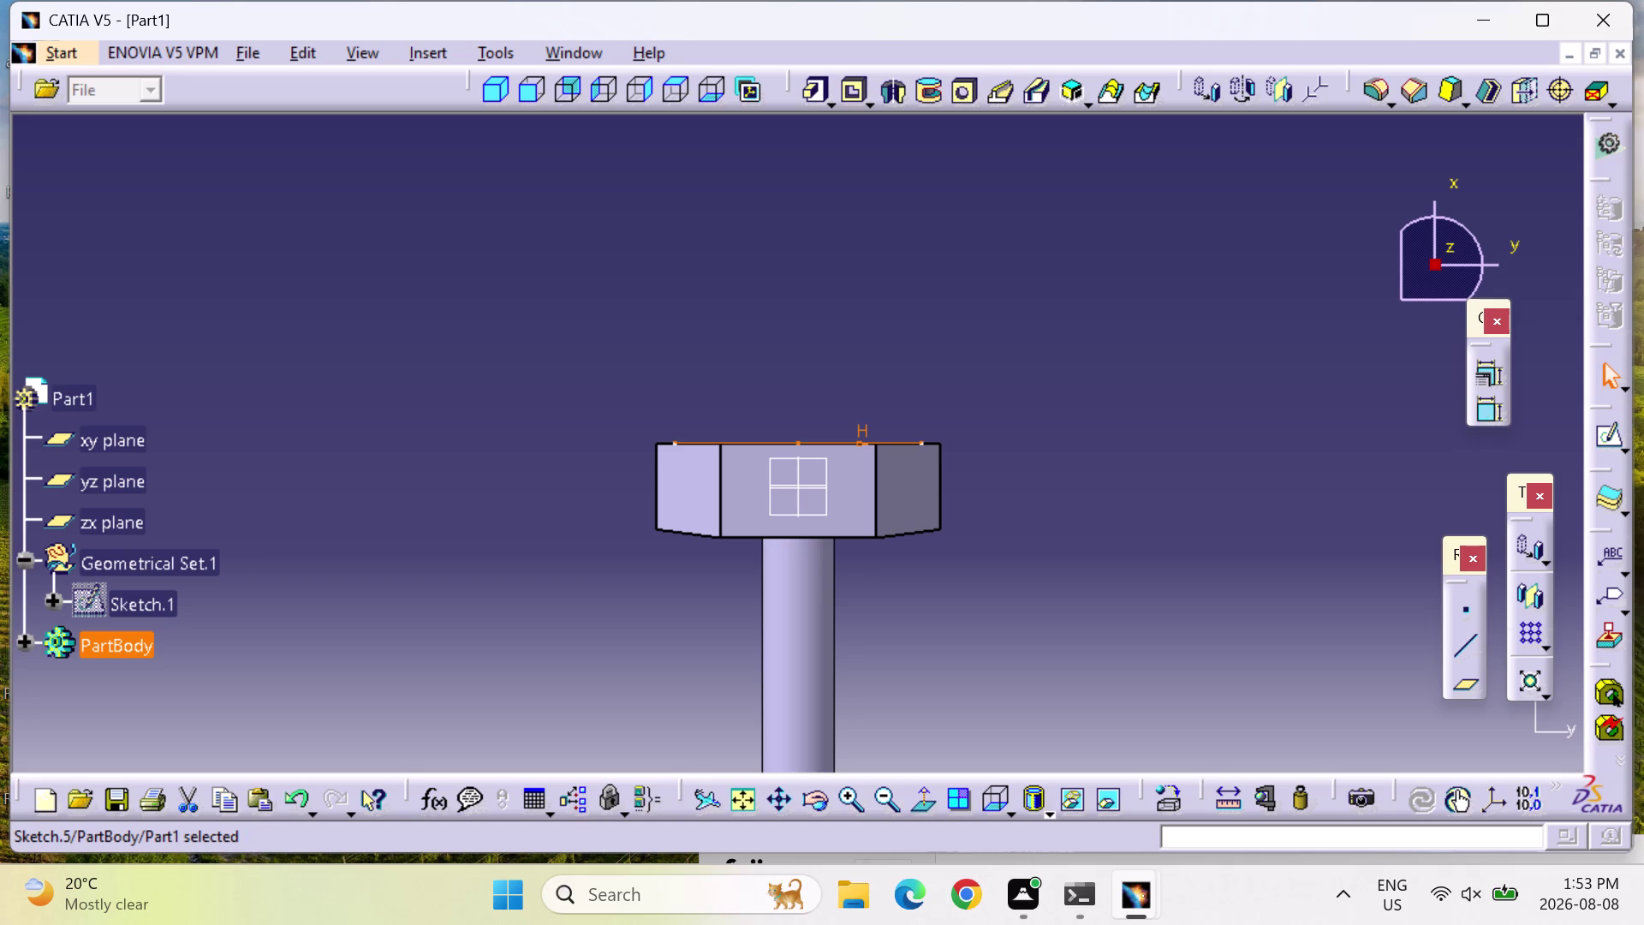
click(1460, 639)
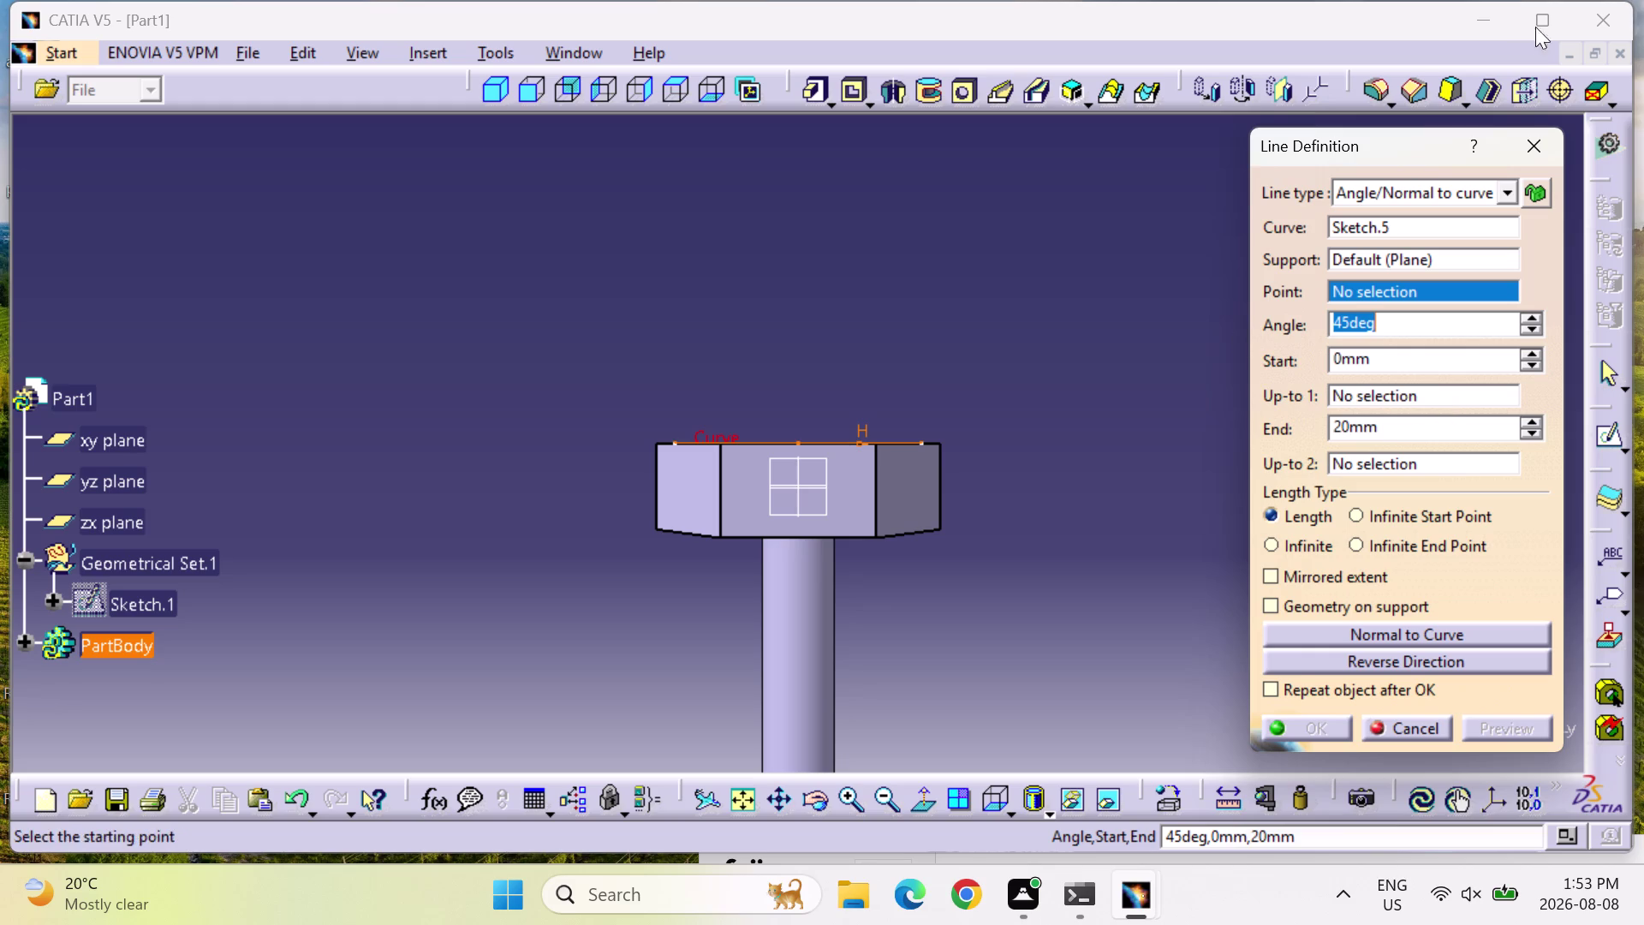
click(1537, 142)
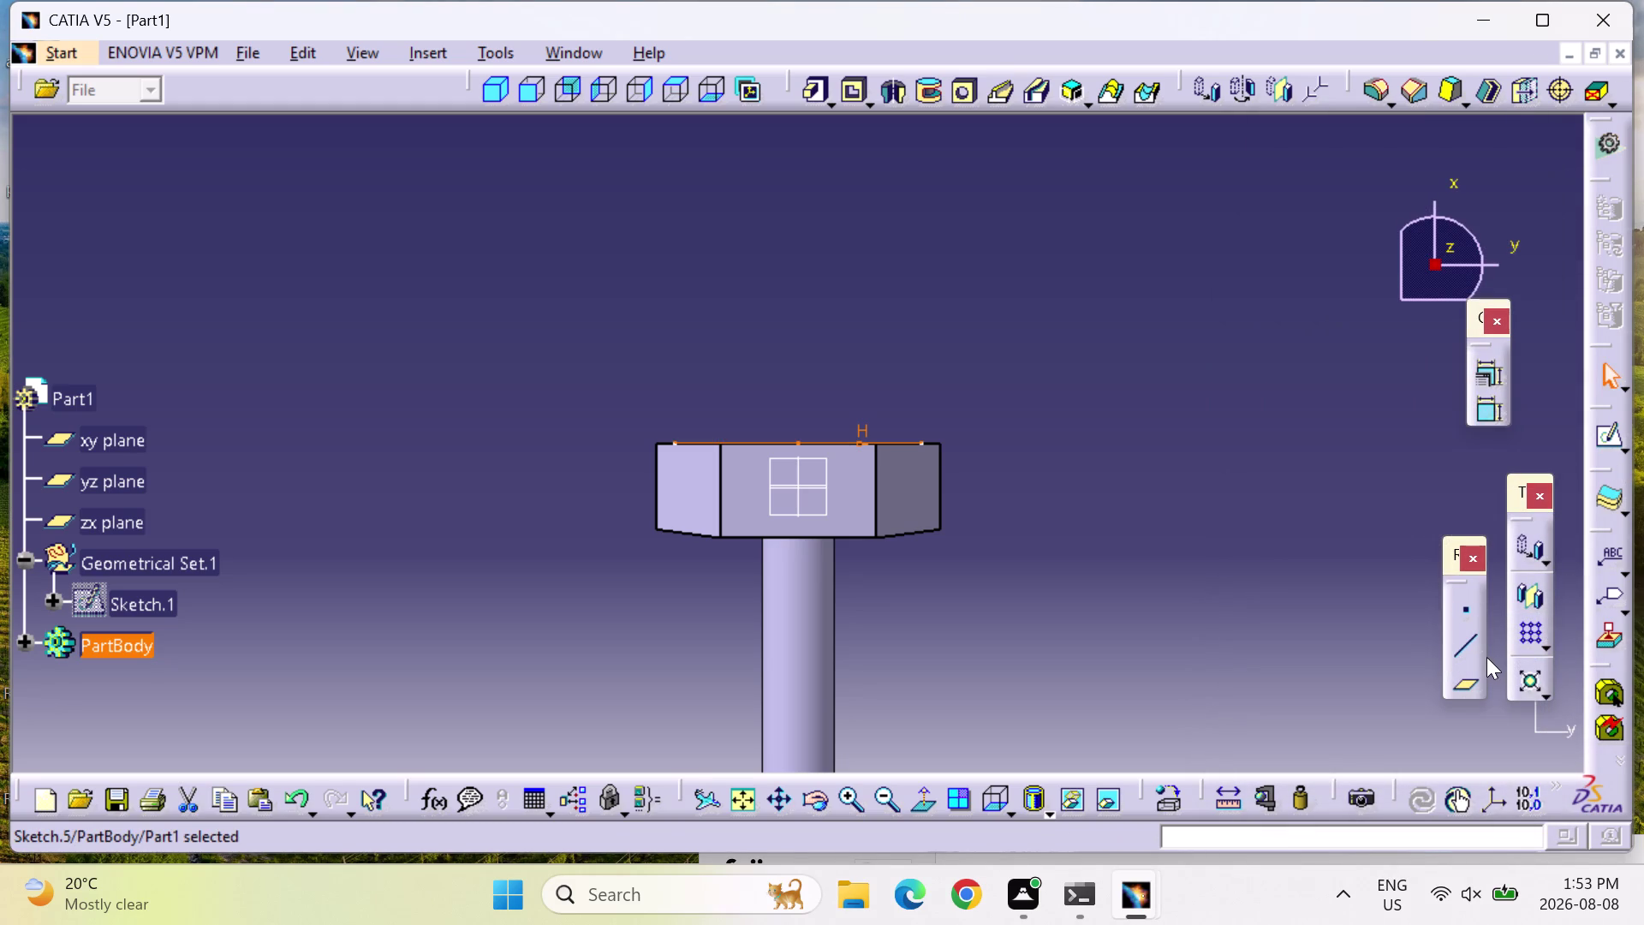
click(1472, 643)
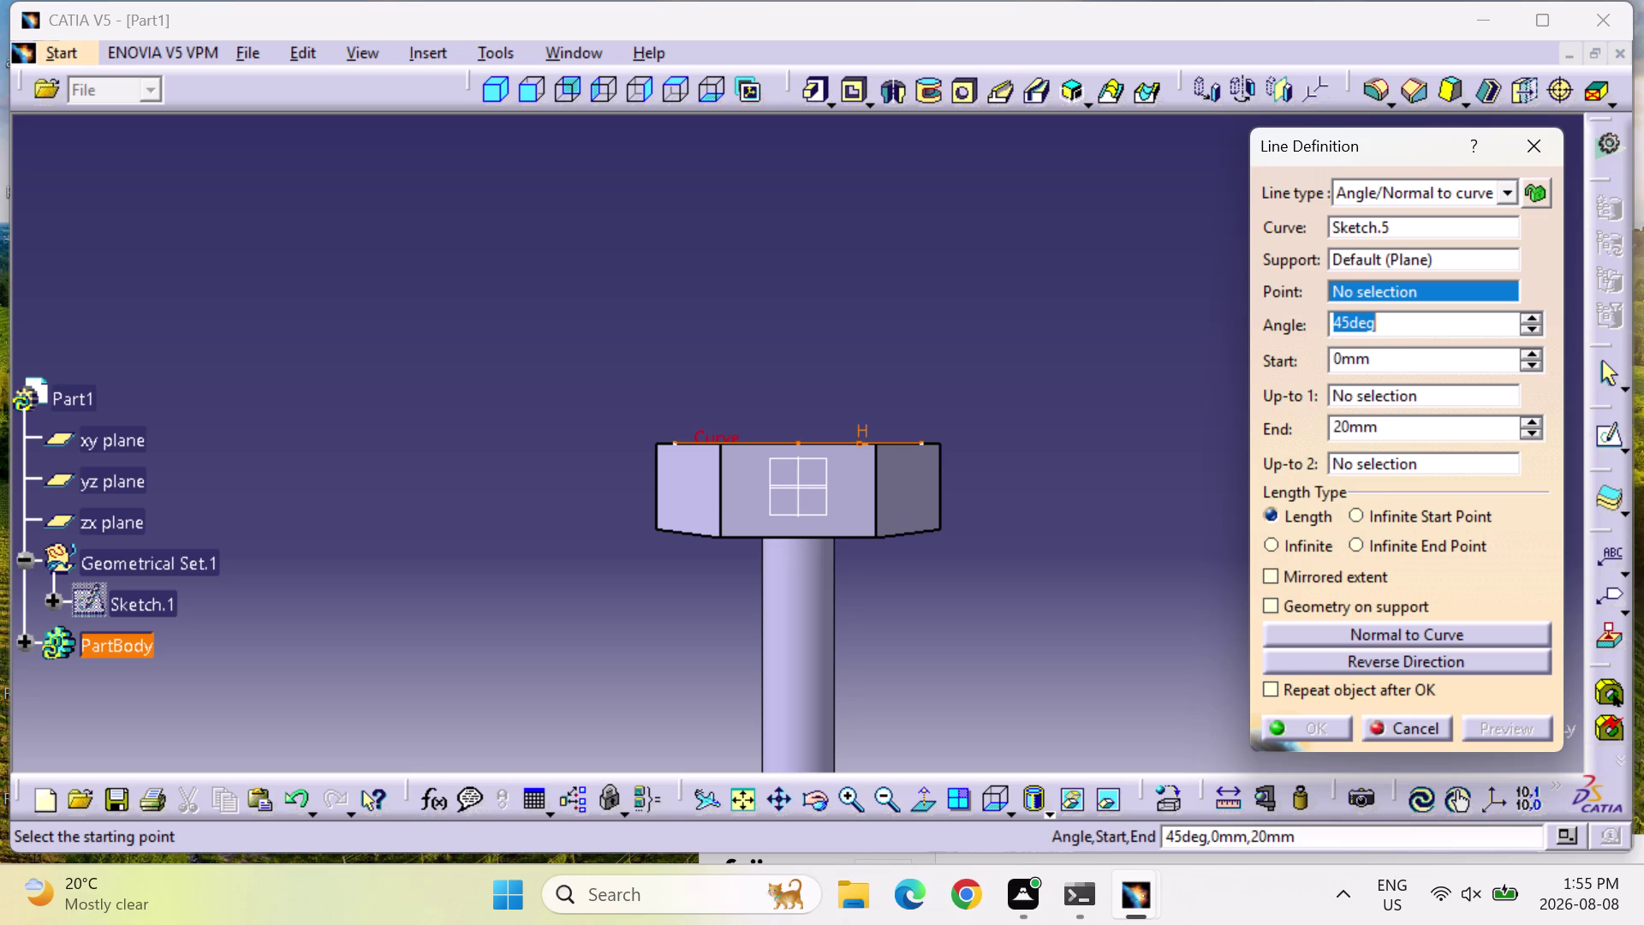
click(118, 438)
click(120, 438)
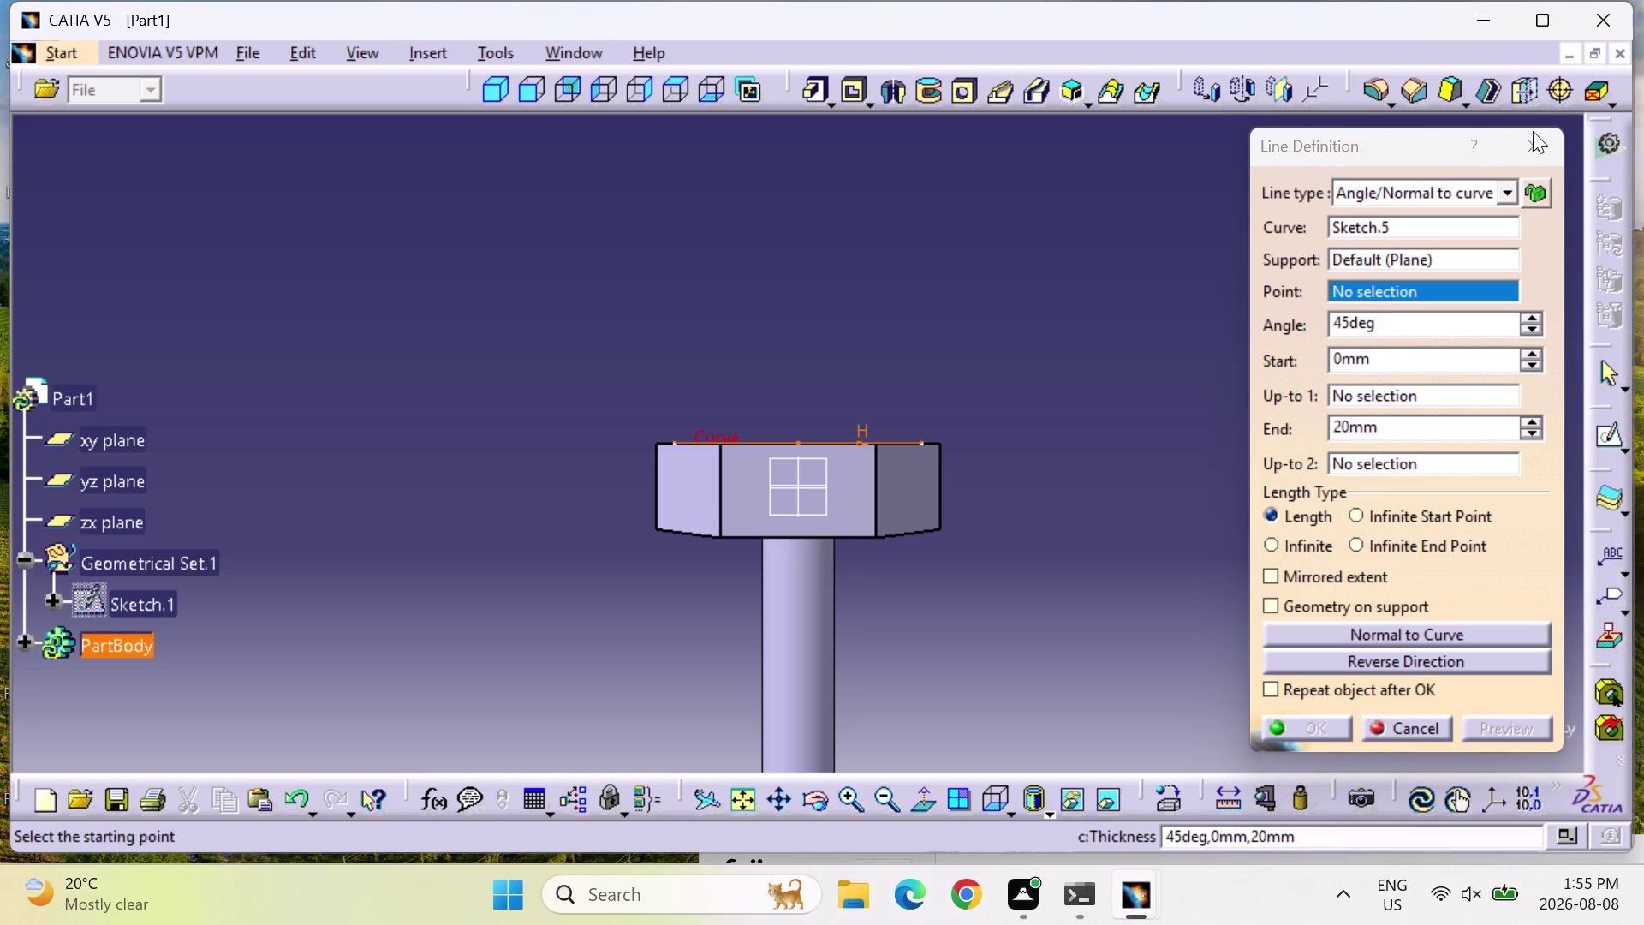
click(1530, 138)
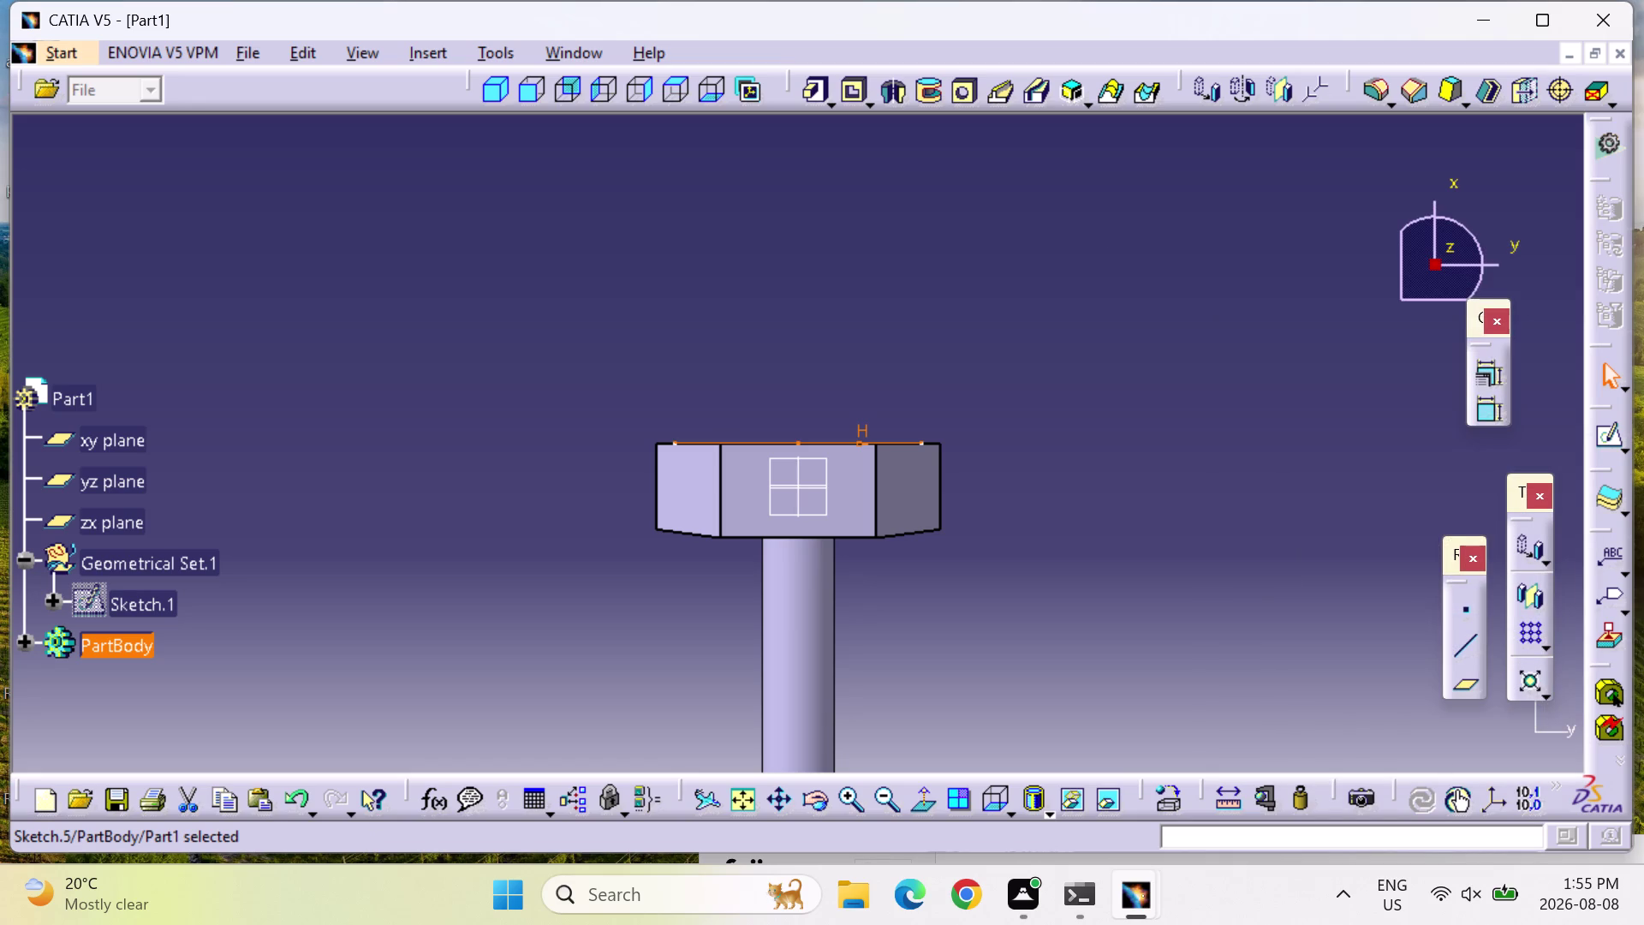
Select the xy plane in the tree and create a new sketch on it.
click(67, 437)
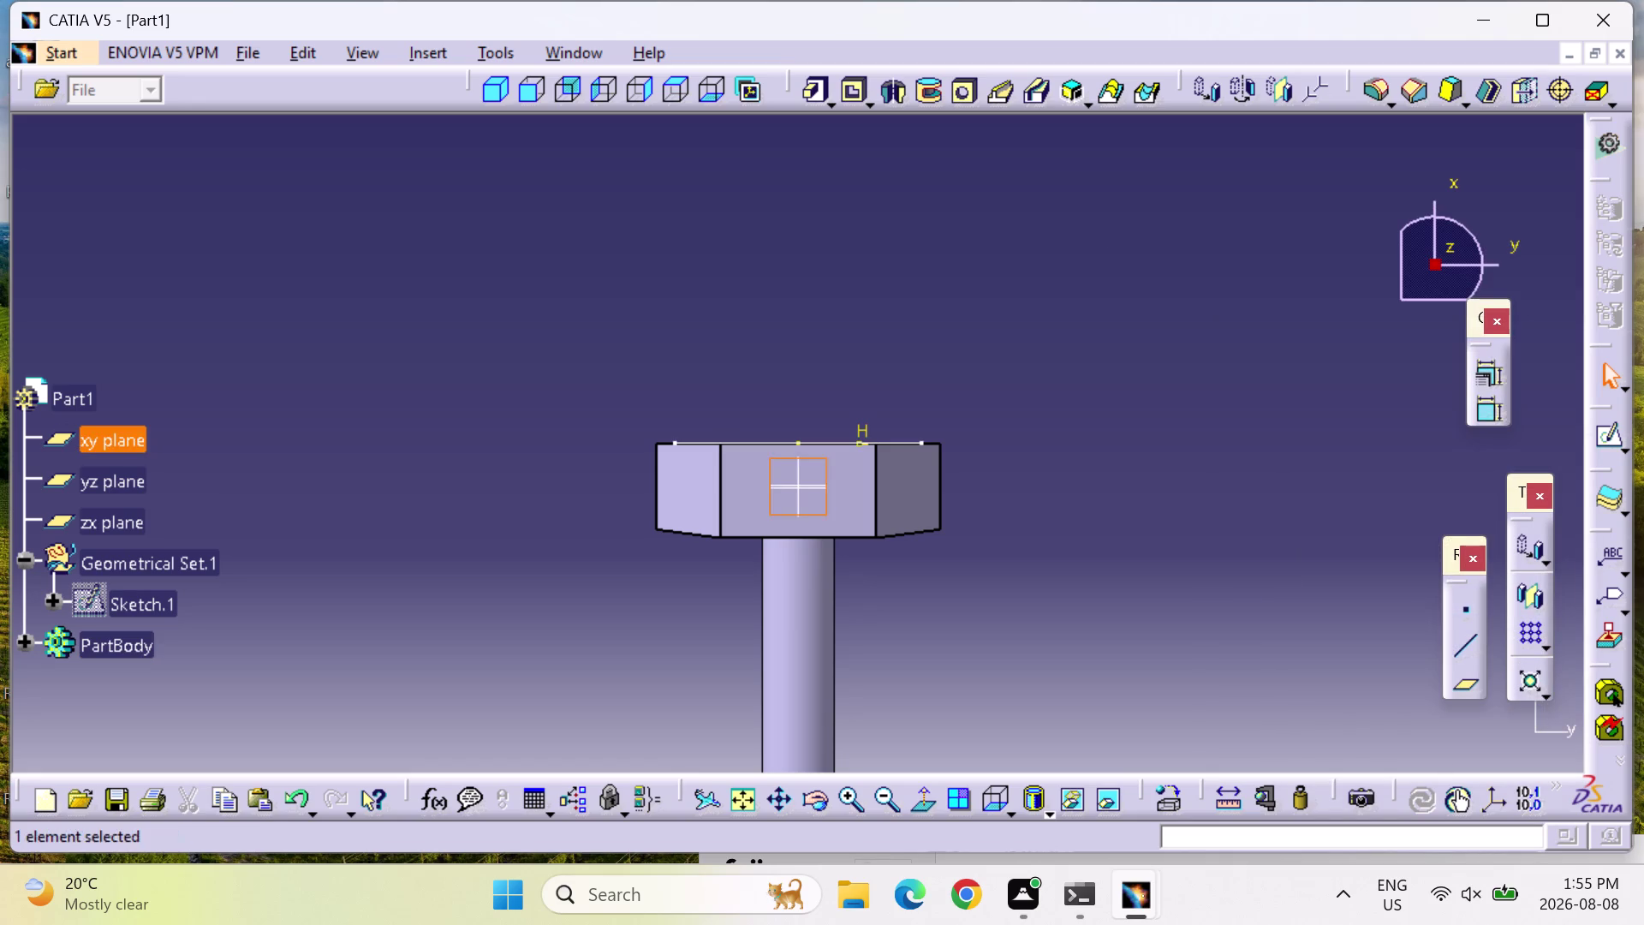
click(1620, 443)
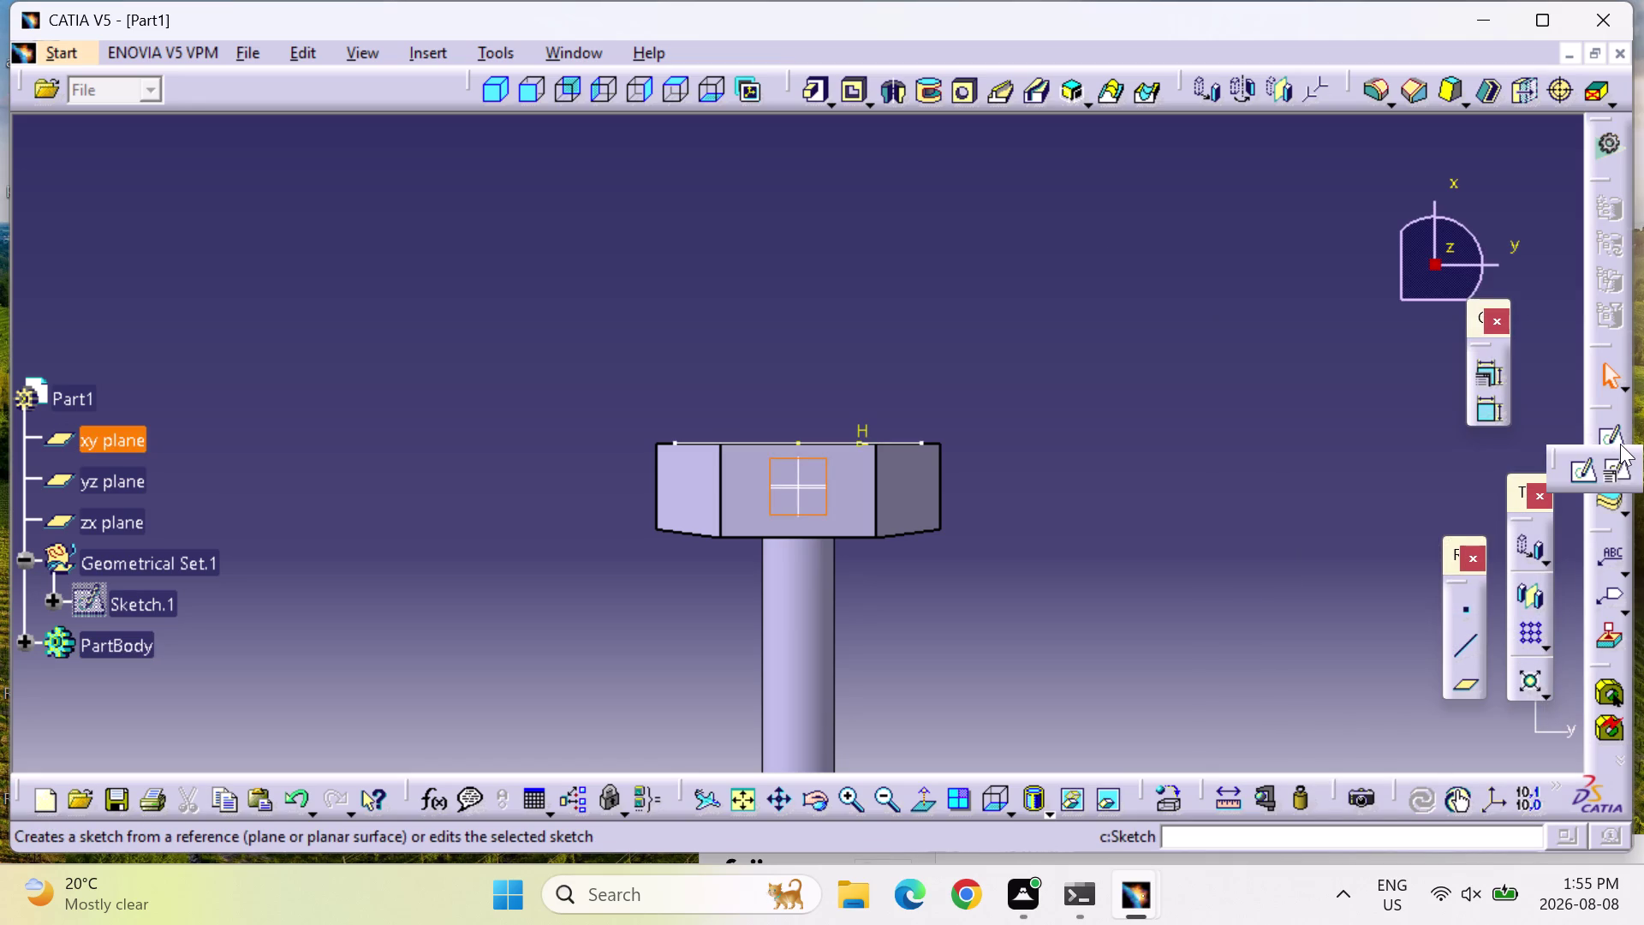
click(1589, 467)
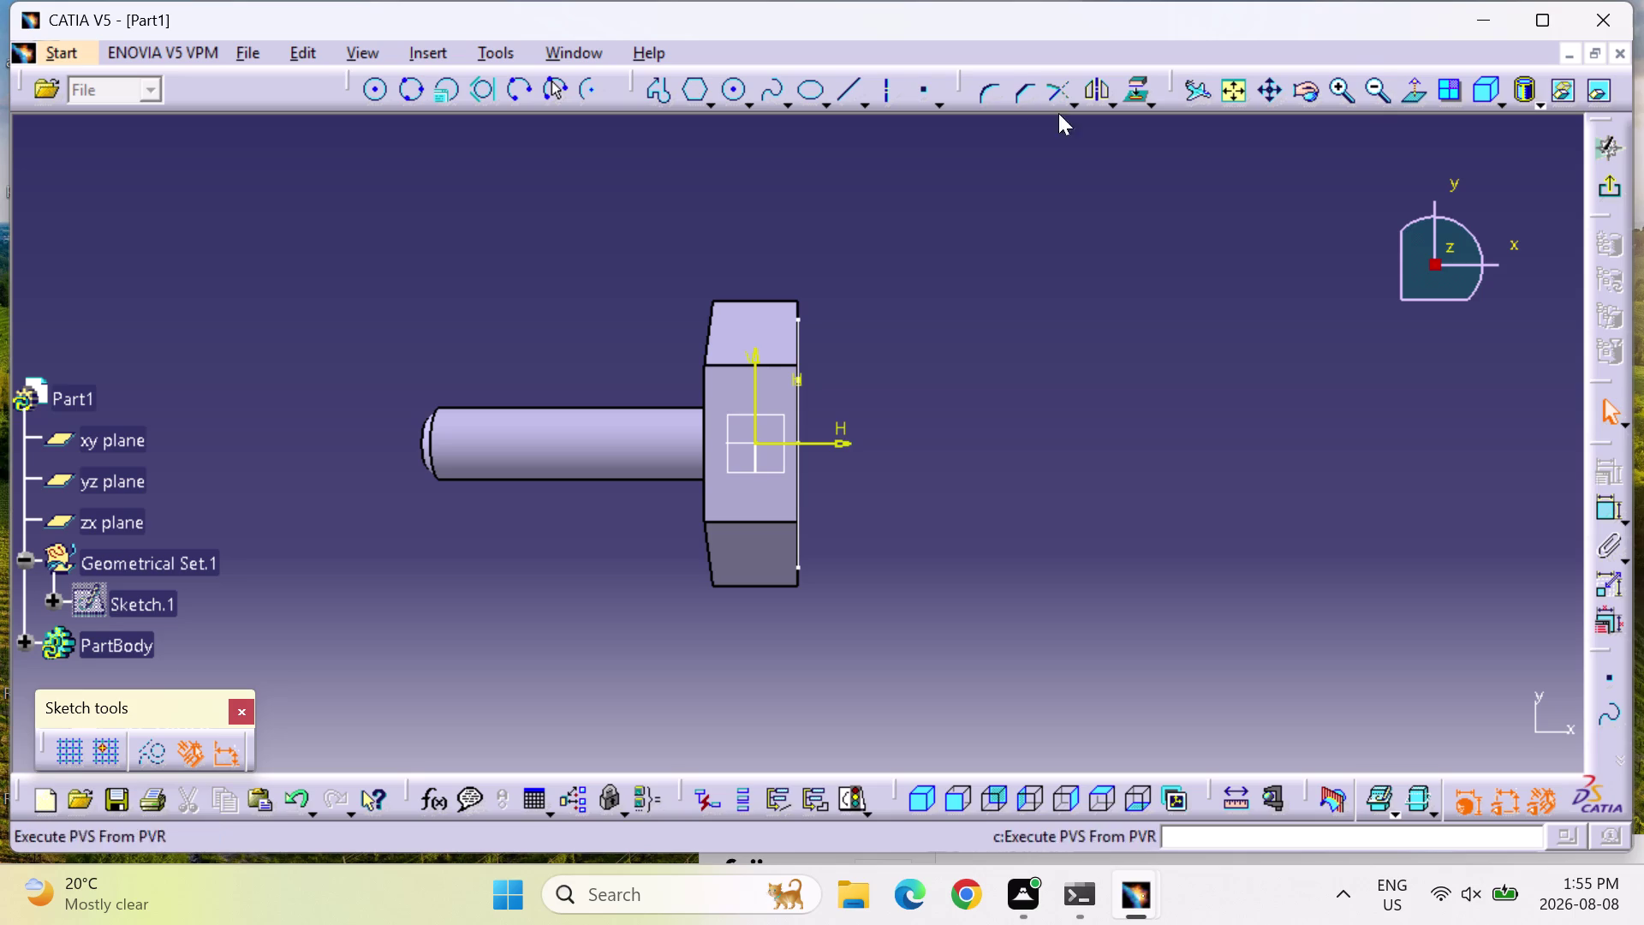
Draw a line from the head's top corner slanting up and to the left.
click(848, 89)
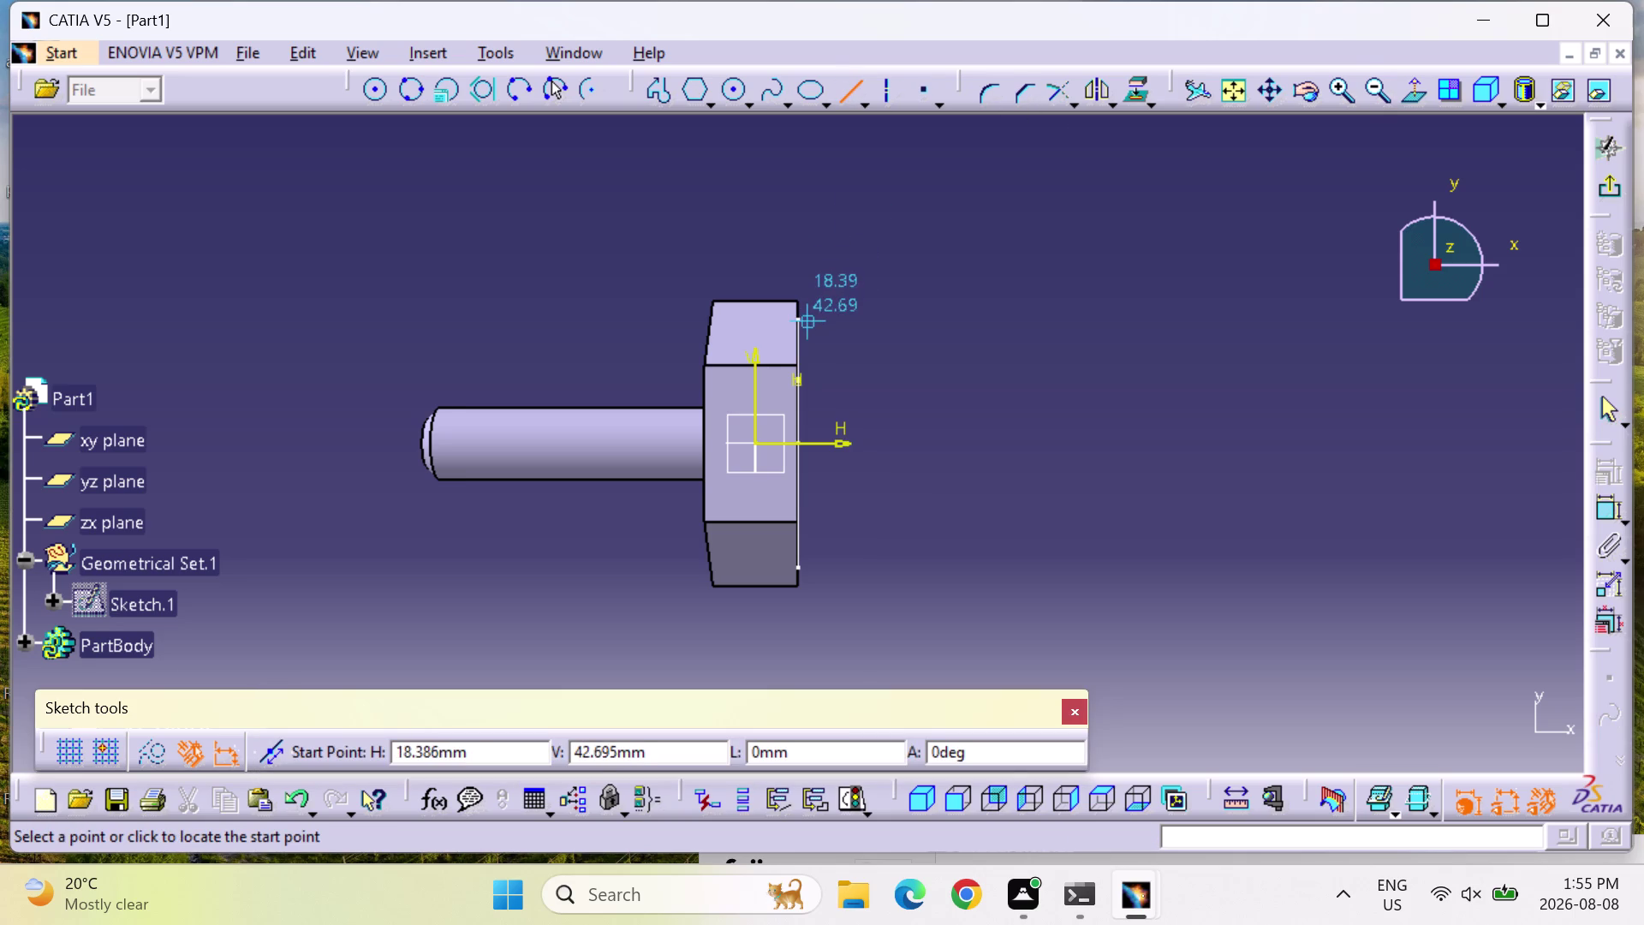
click(794, 318)
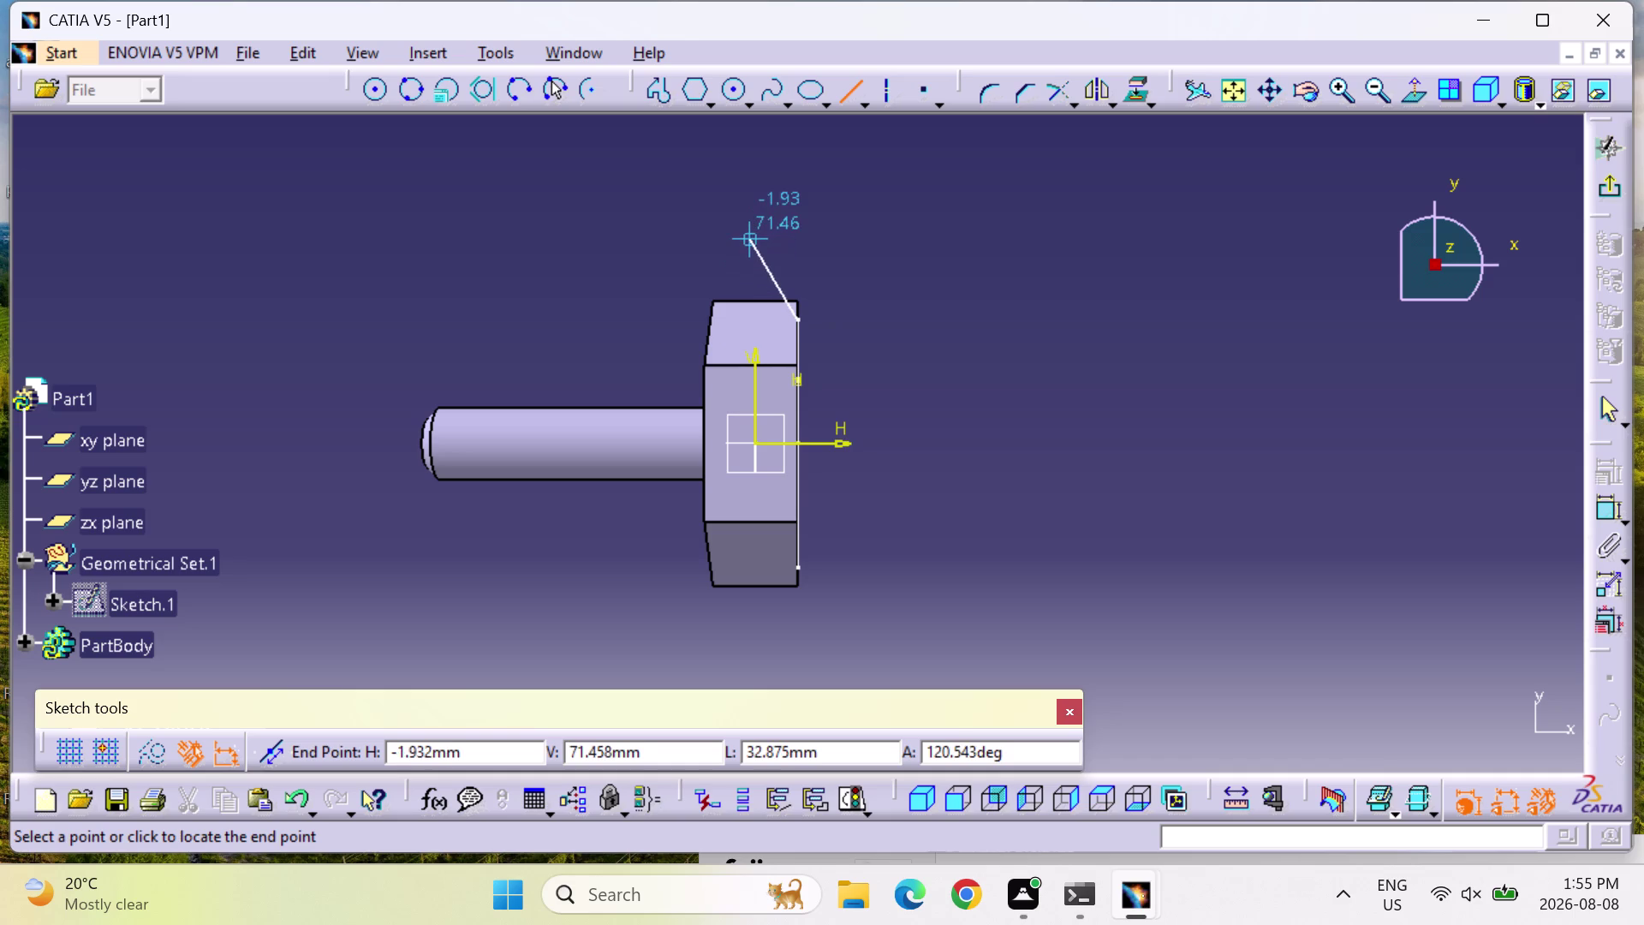
click(739, 258)
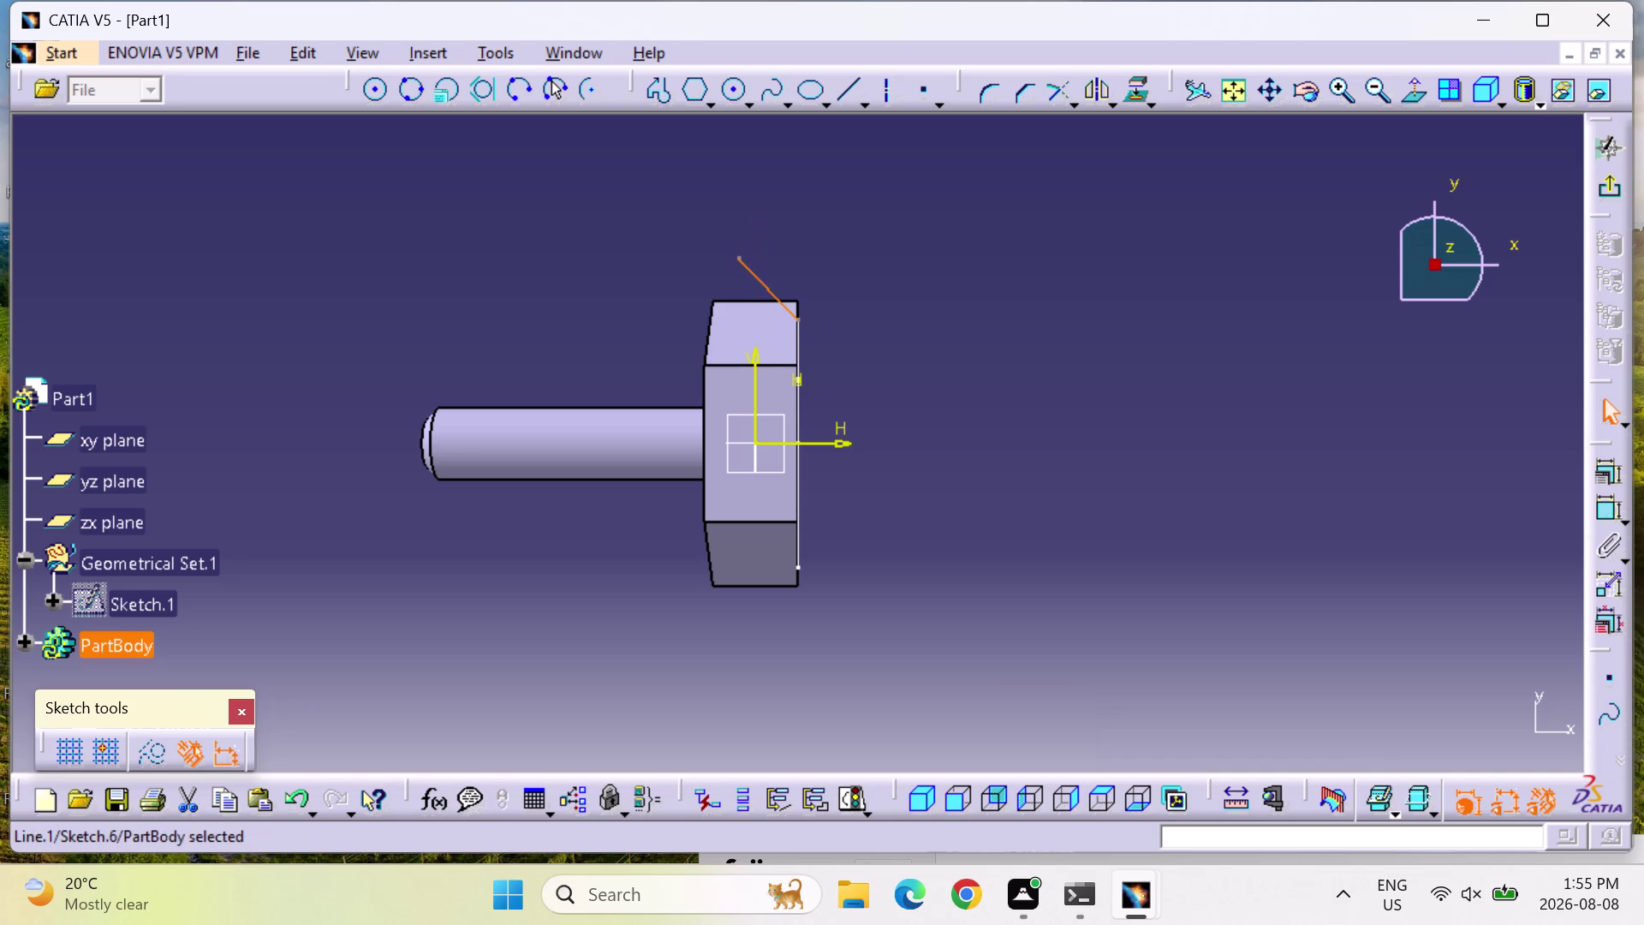
Add an angle dimension of about 44 degrees between the line and the head side.
click(1602, 501)
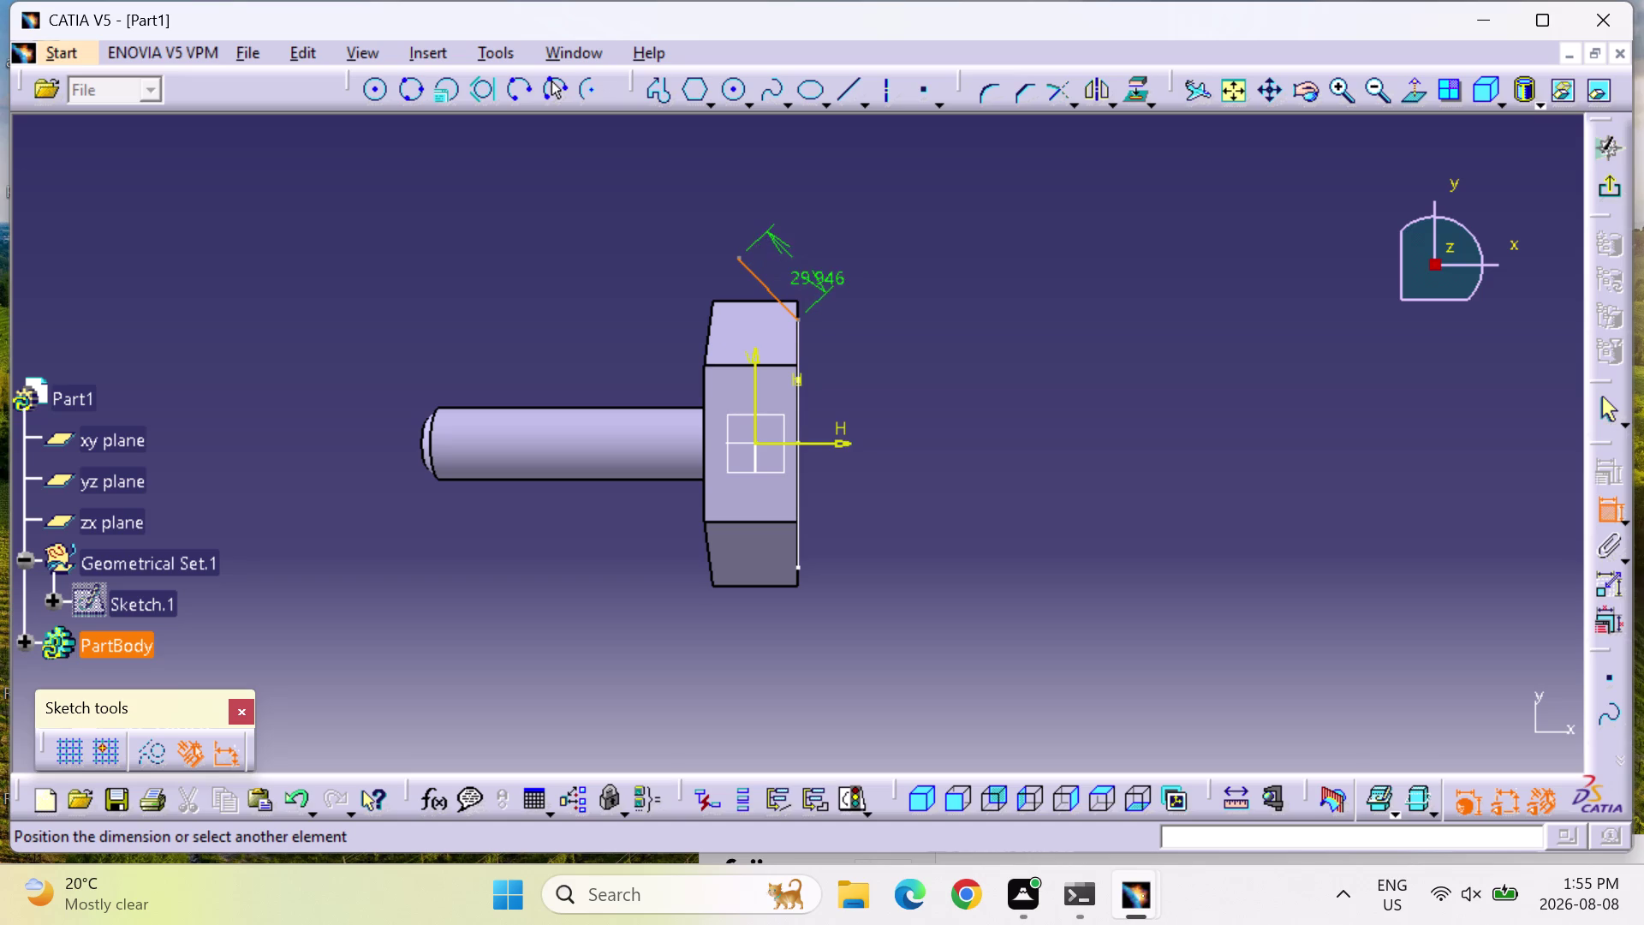
click(800, 348)
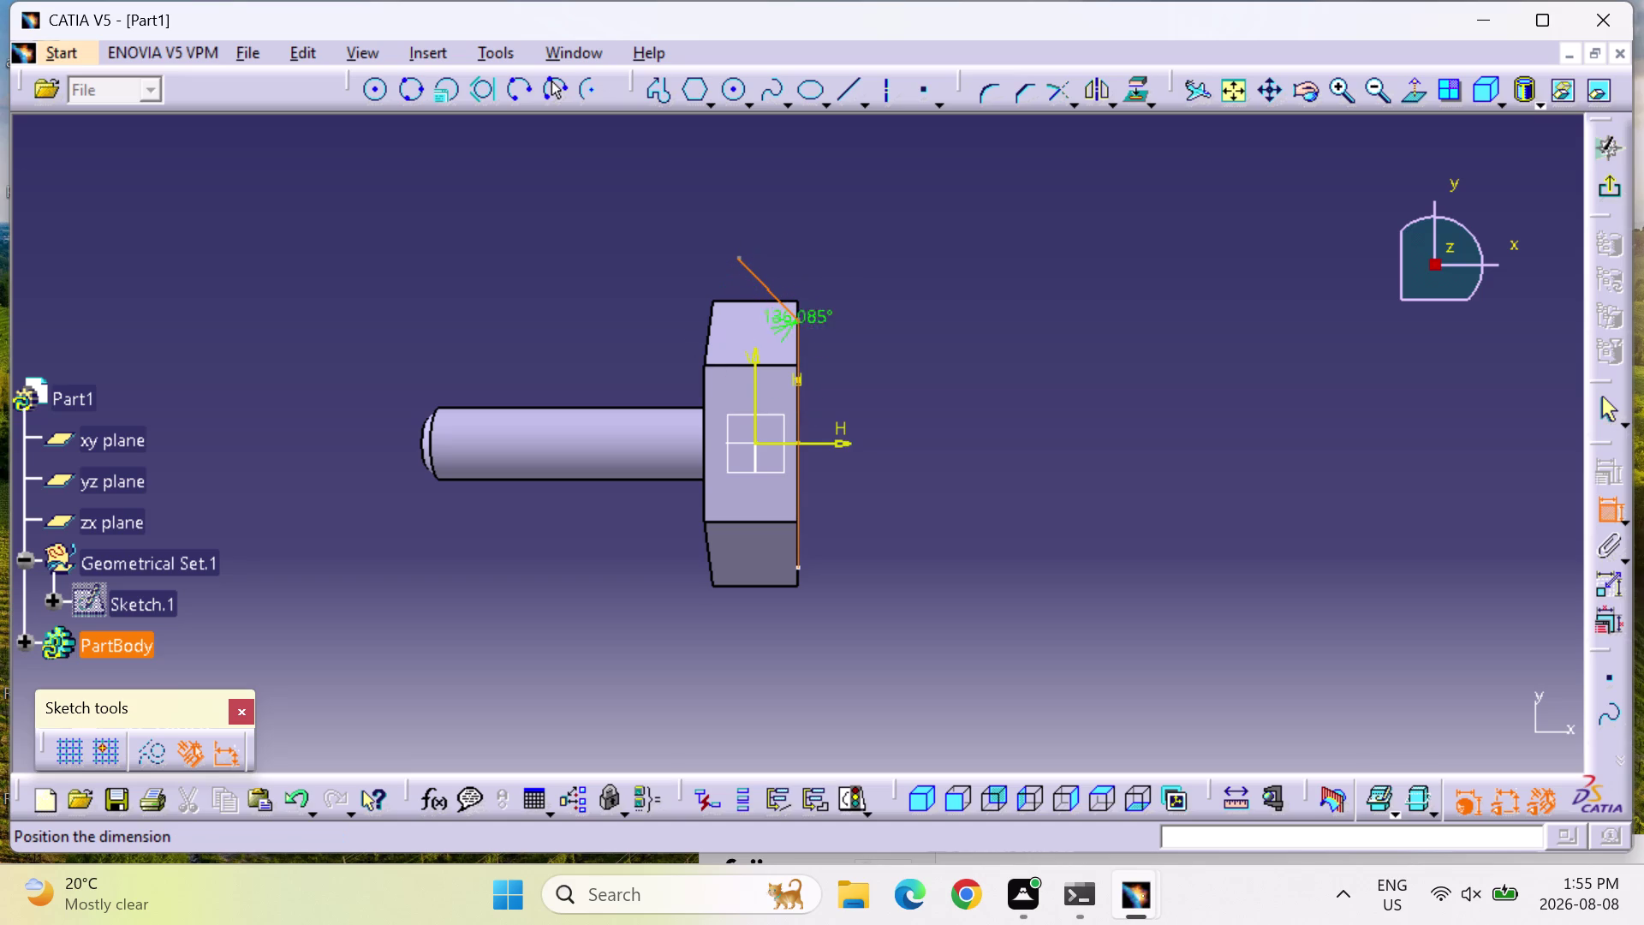
click(781, 244)
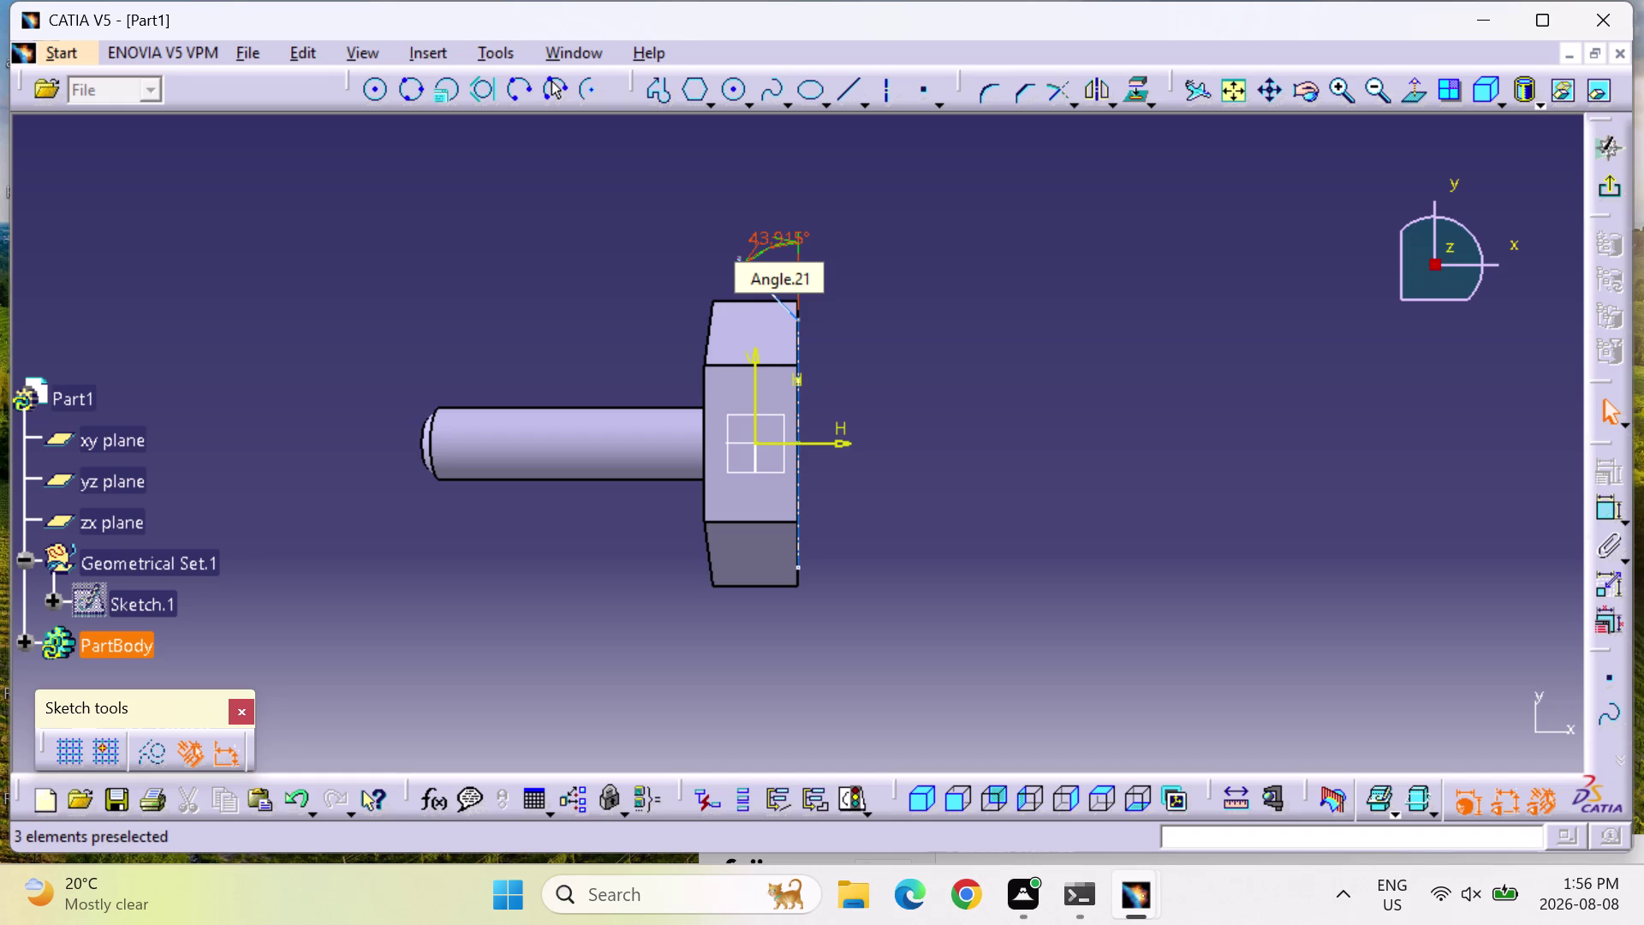
Change the slanted line's angle dimension to 30° and exit the sketch to 3D.
double_click(777, 233)
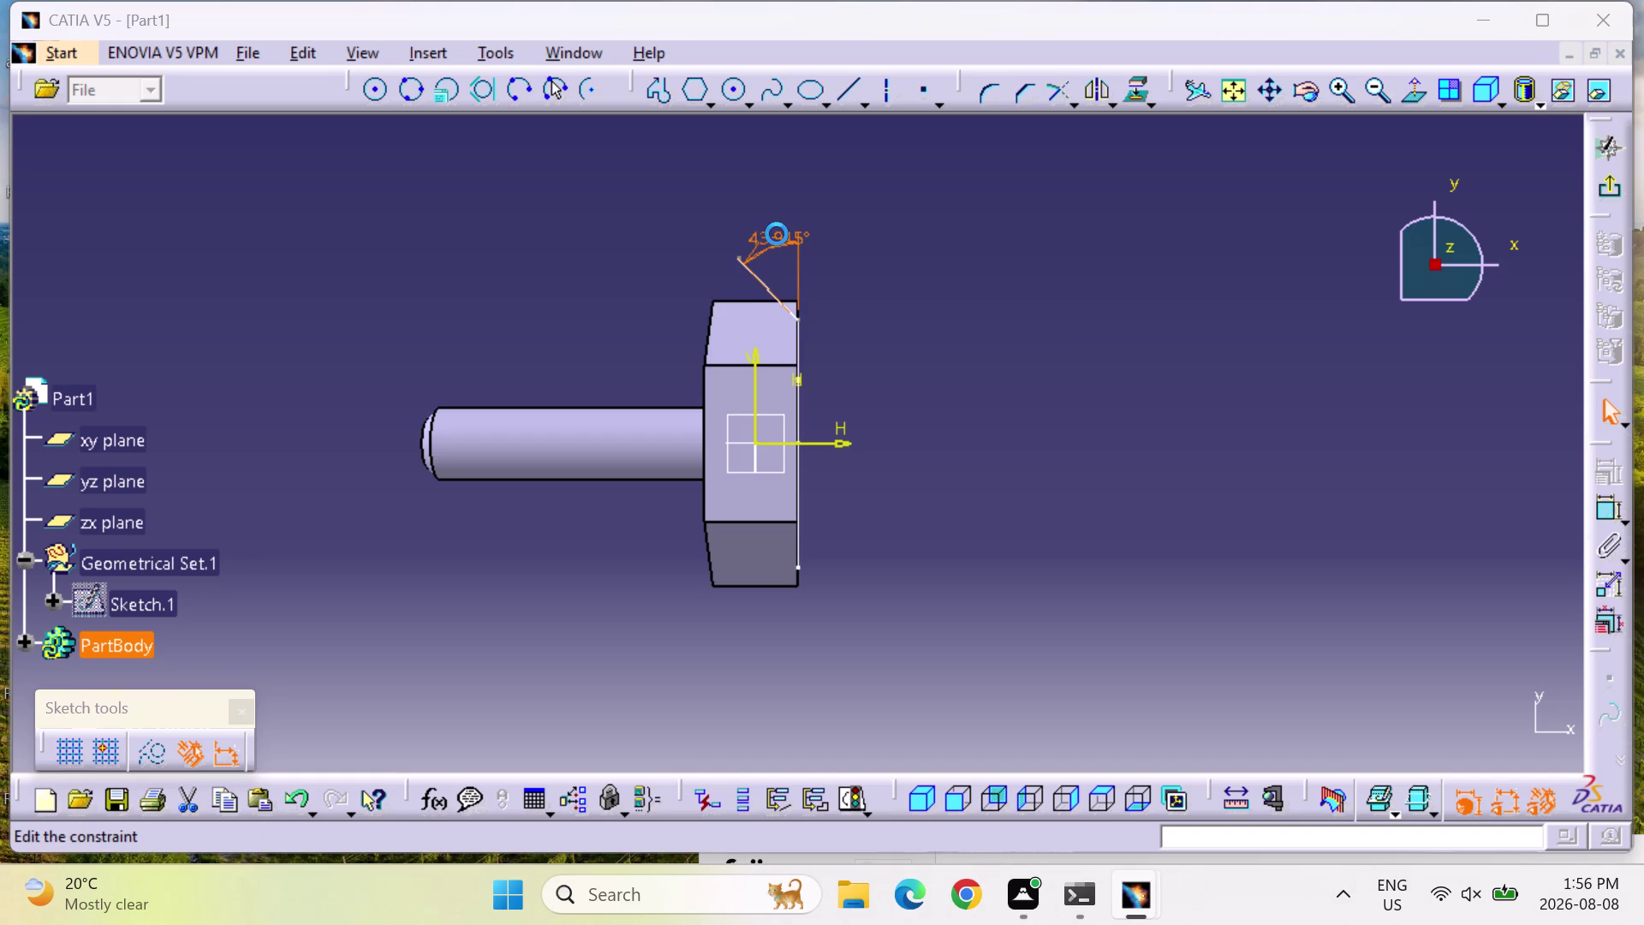
text(30)
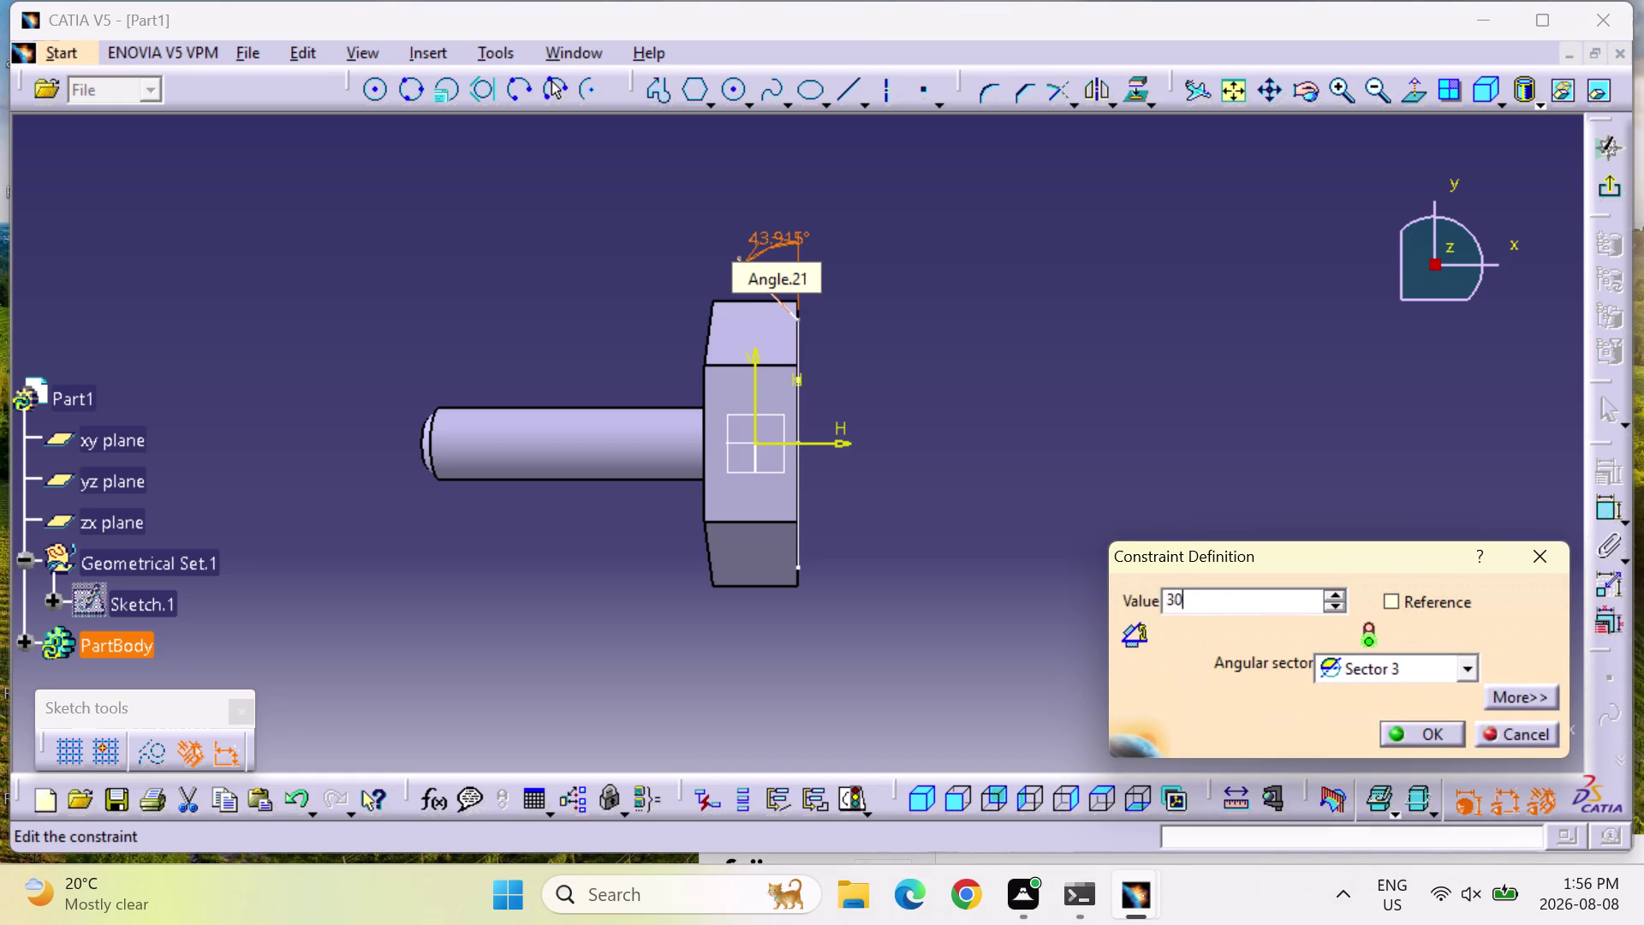
key(Return)
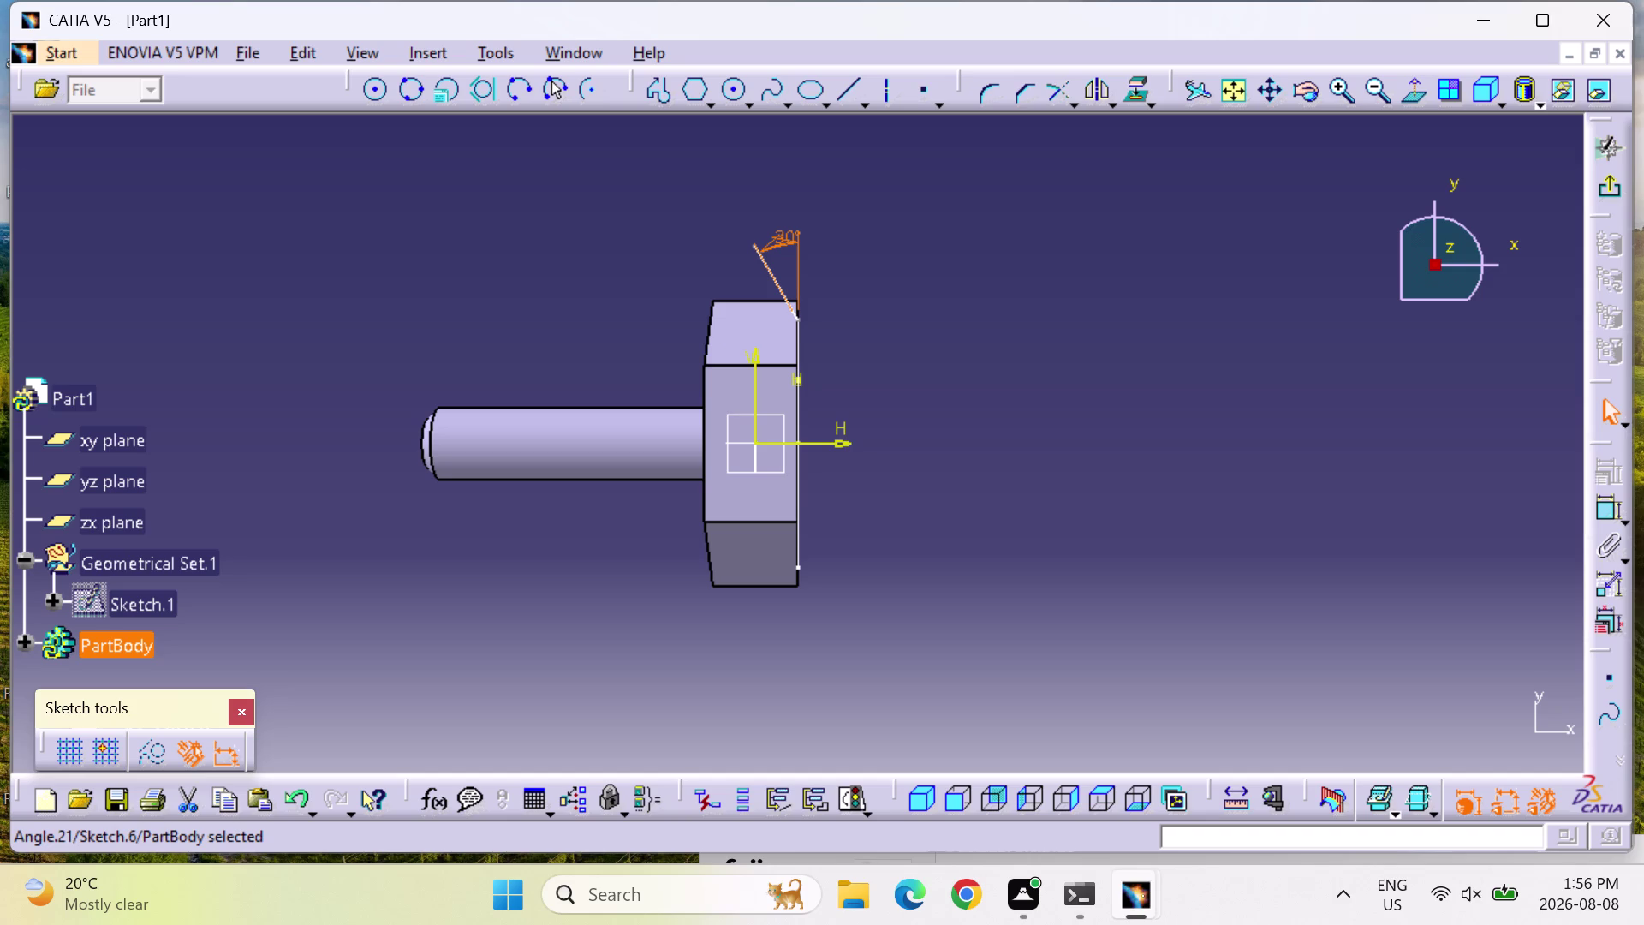
click(799, 418)
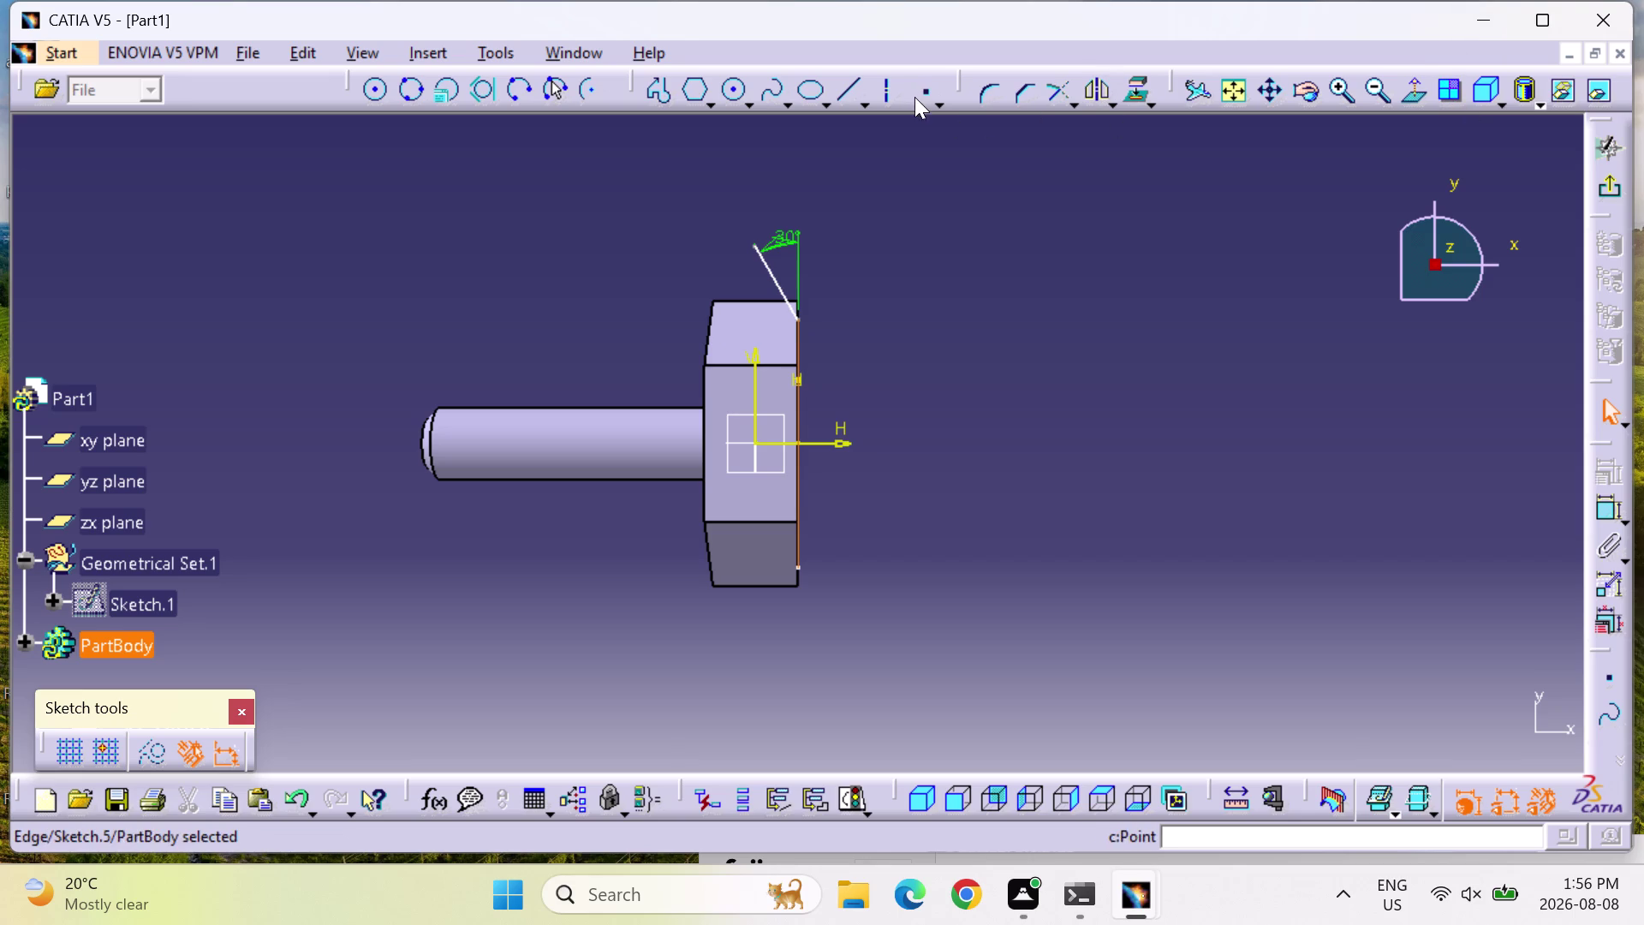
click(894, 90)
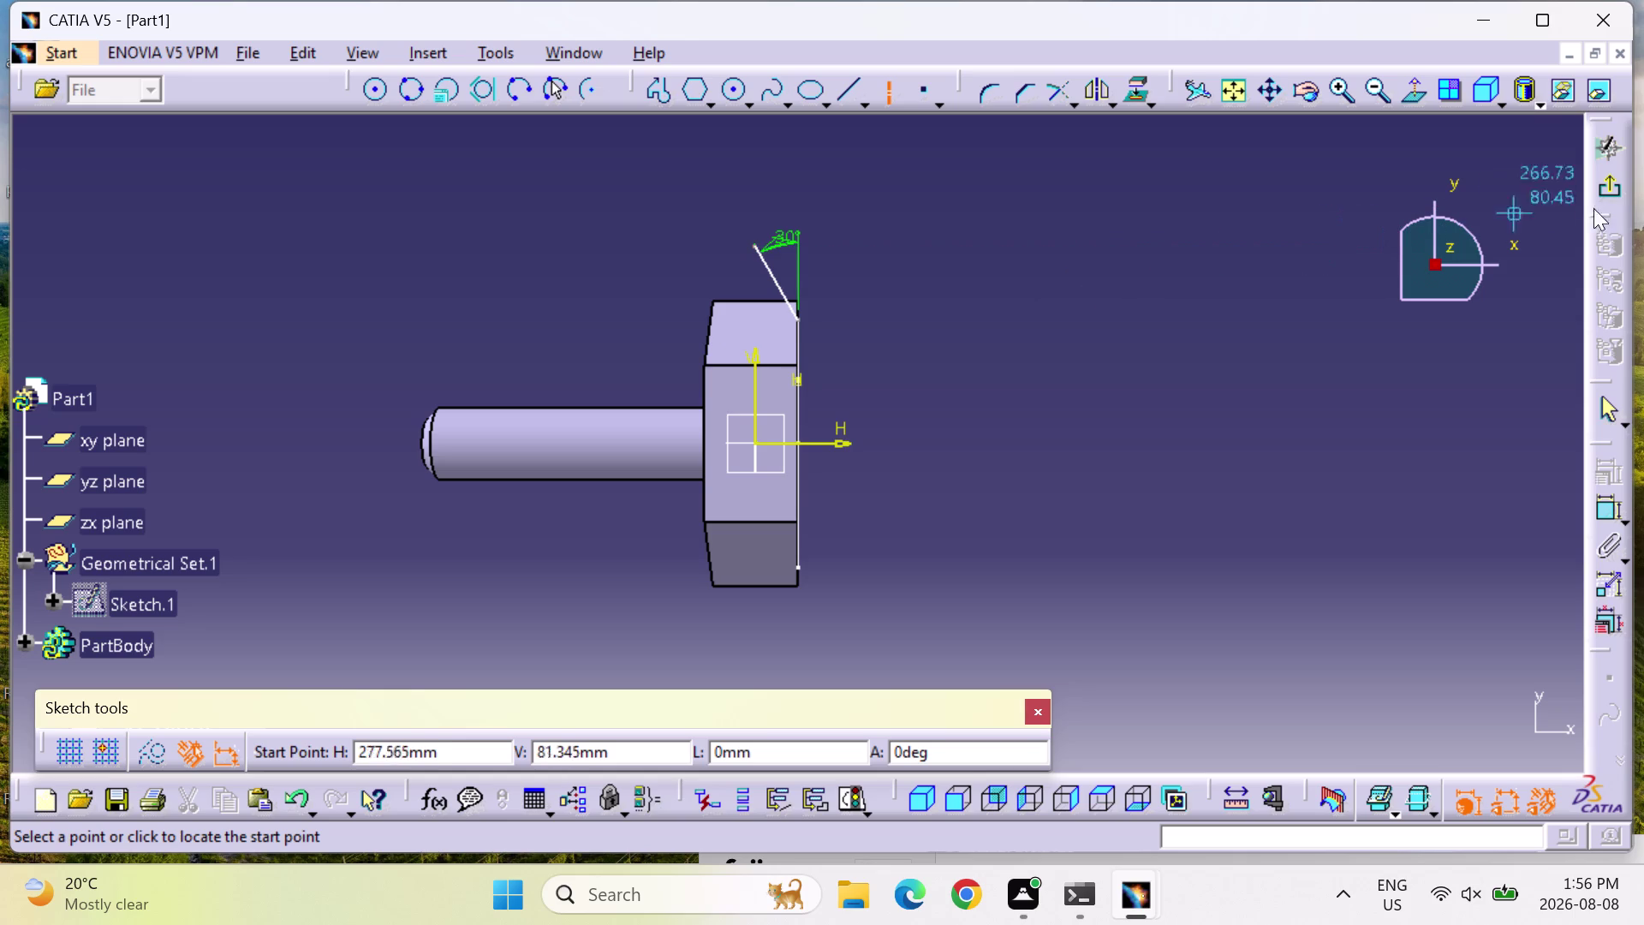
click(1613, 186)
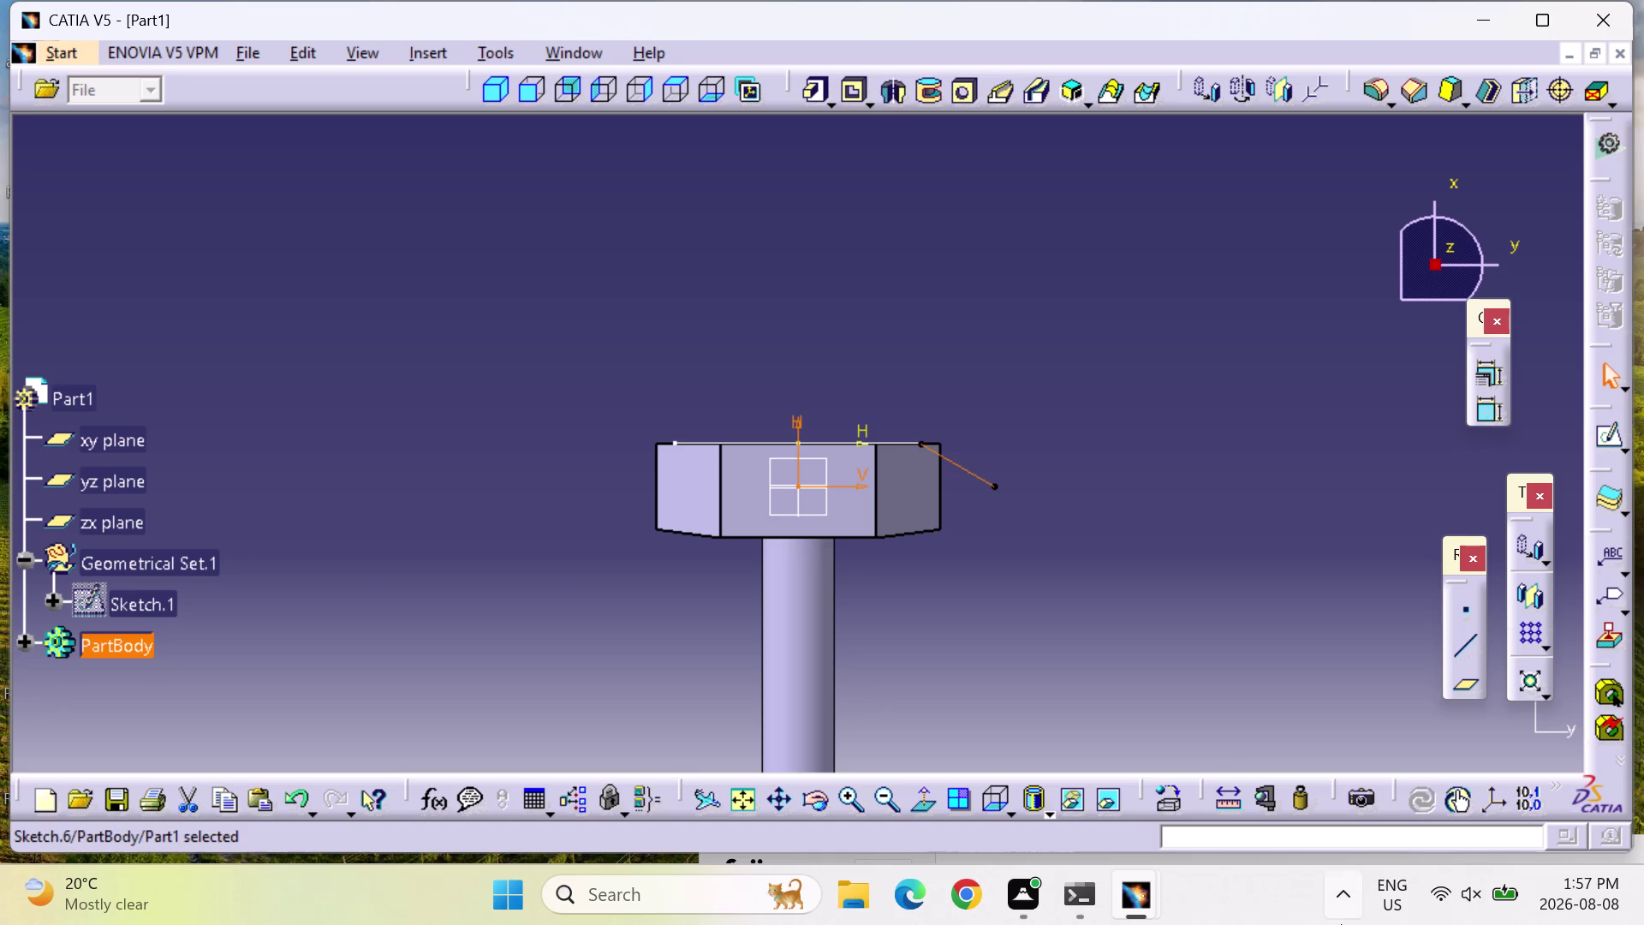
Launch the Revolve surface command by entering c:REVOLVE in the power input field.
click(1328, 832)
text(c:)
key(BackSpace)
key(BackSpace)
key(BackSpace)
text(C)
text(:)
text(REV)
text(OL)
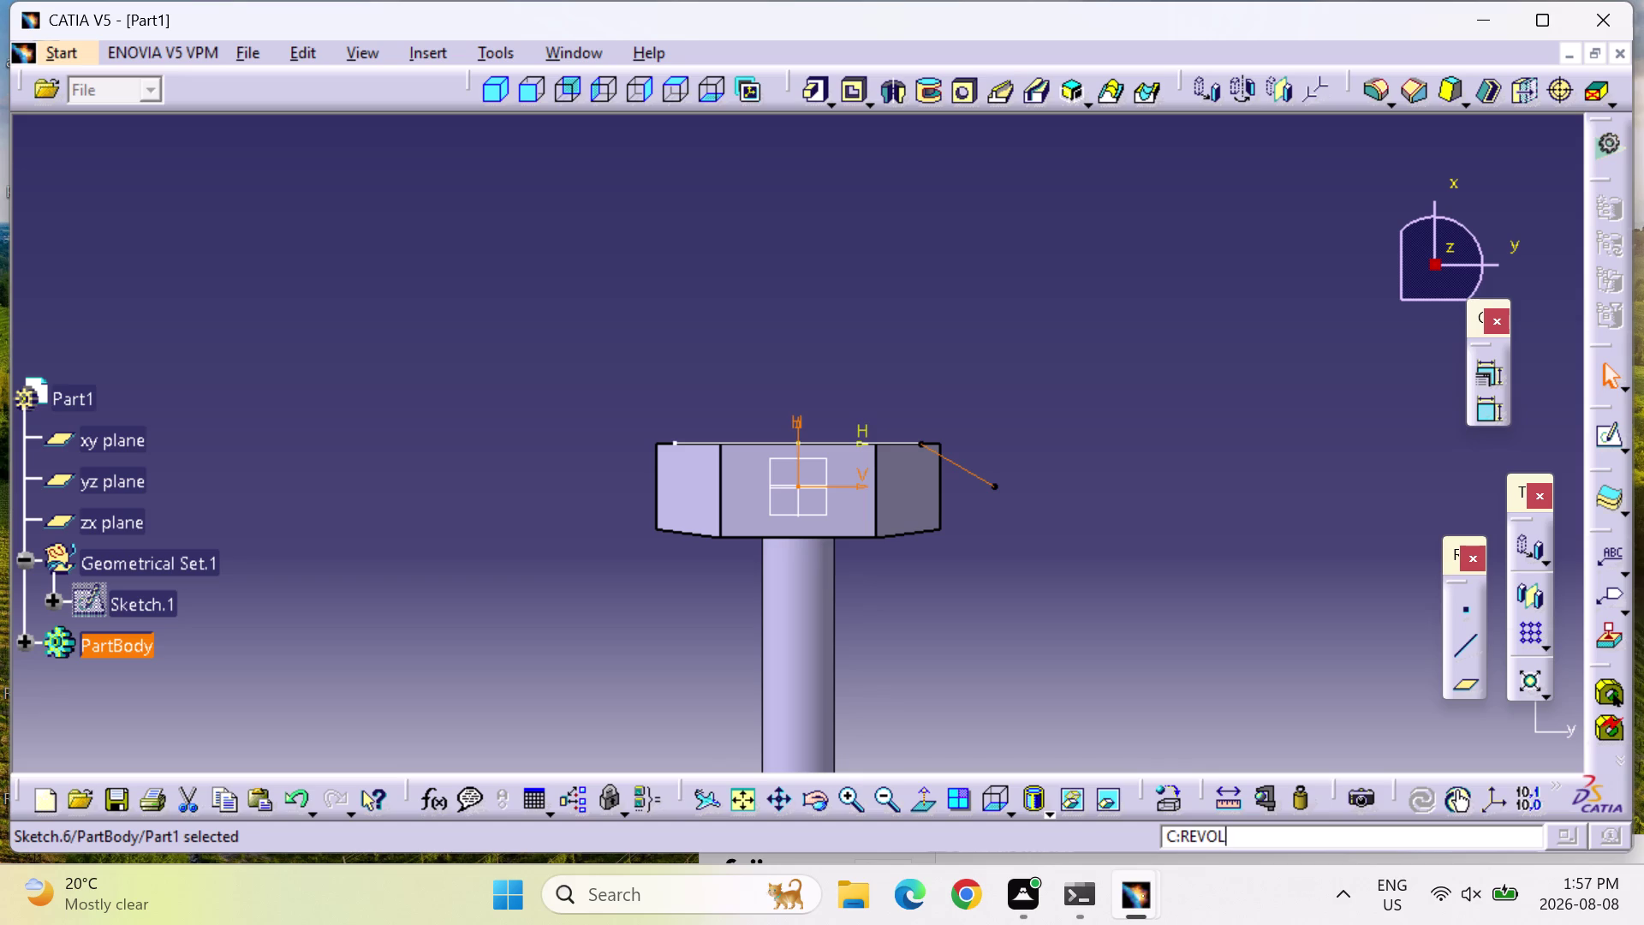
text(VE)
key(Return)
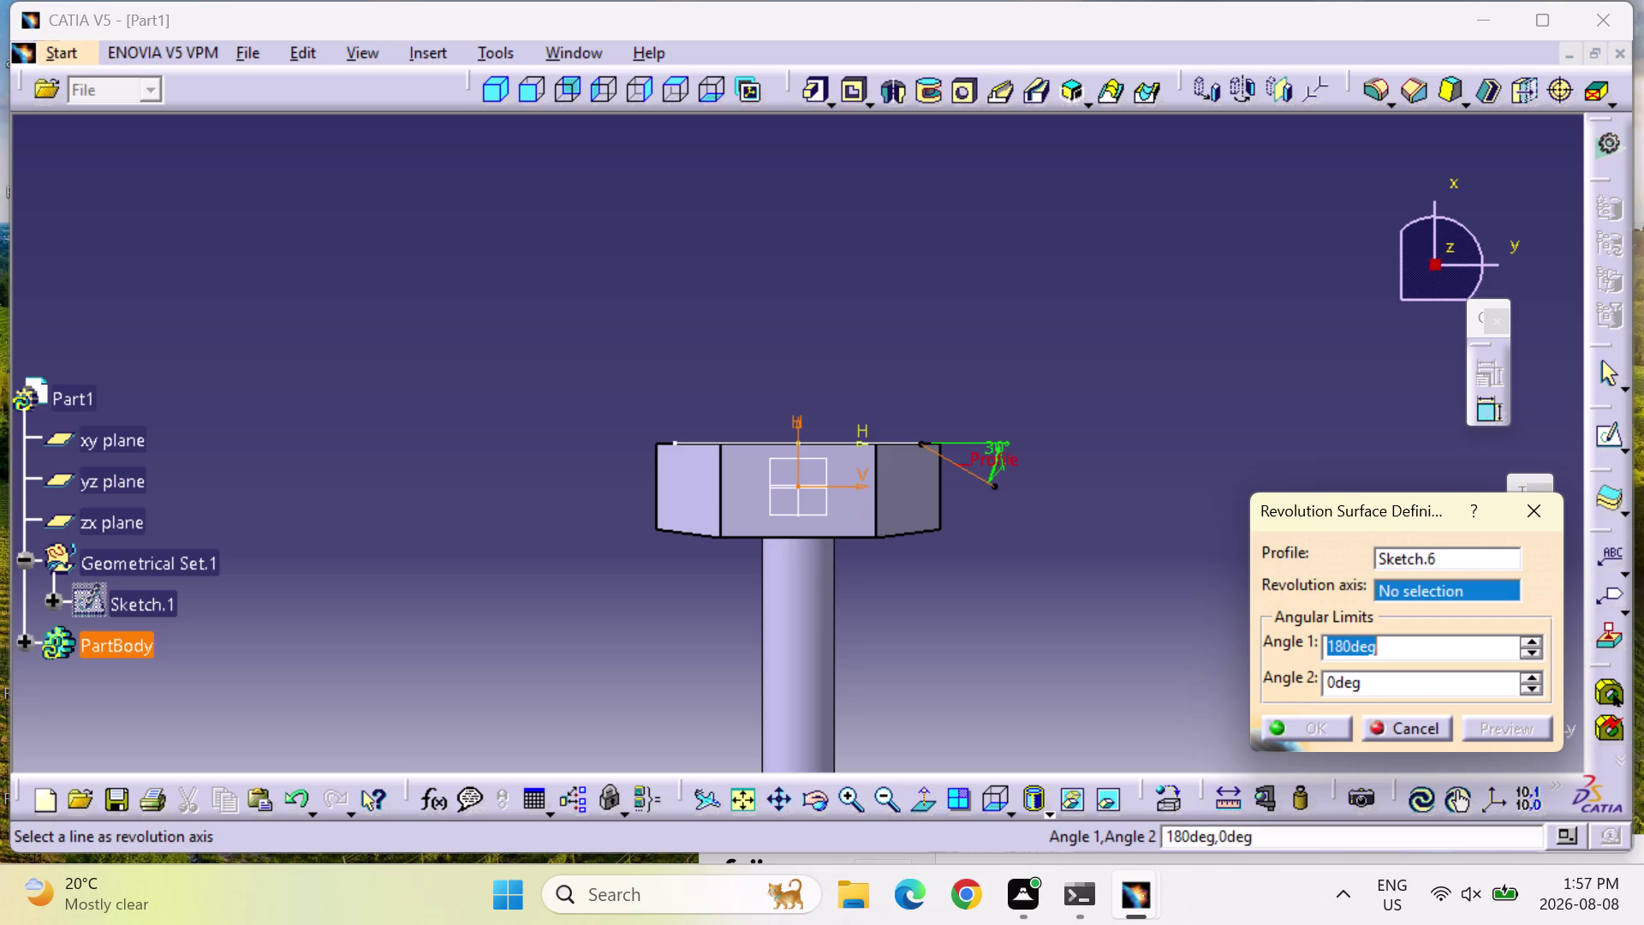
right_click(1384, 585)
click(1441, 697)
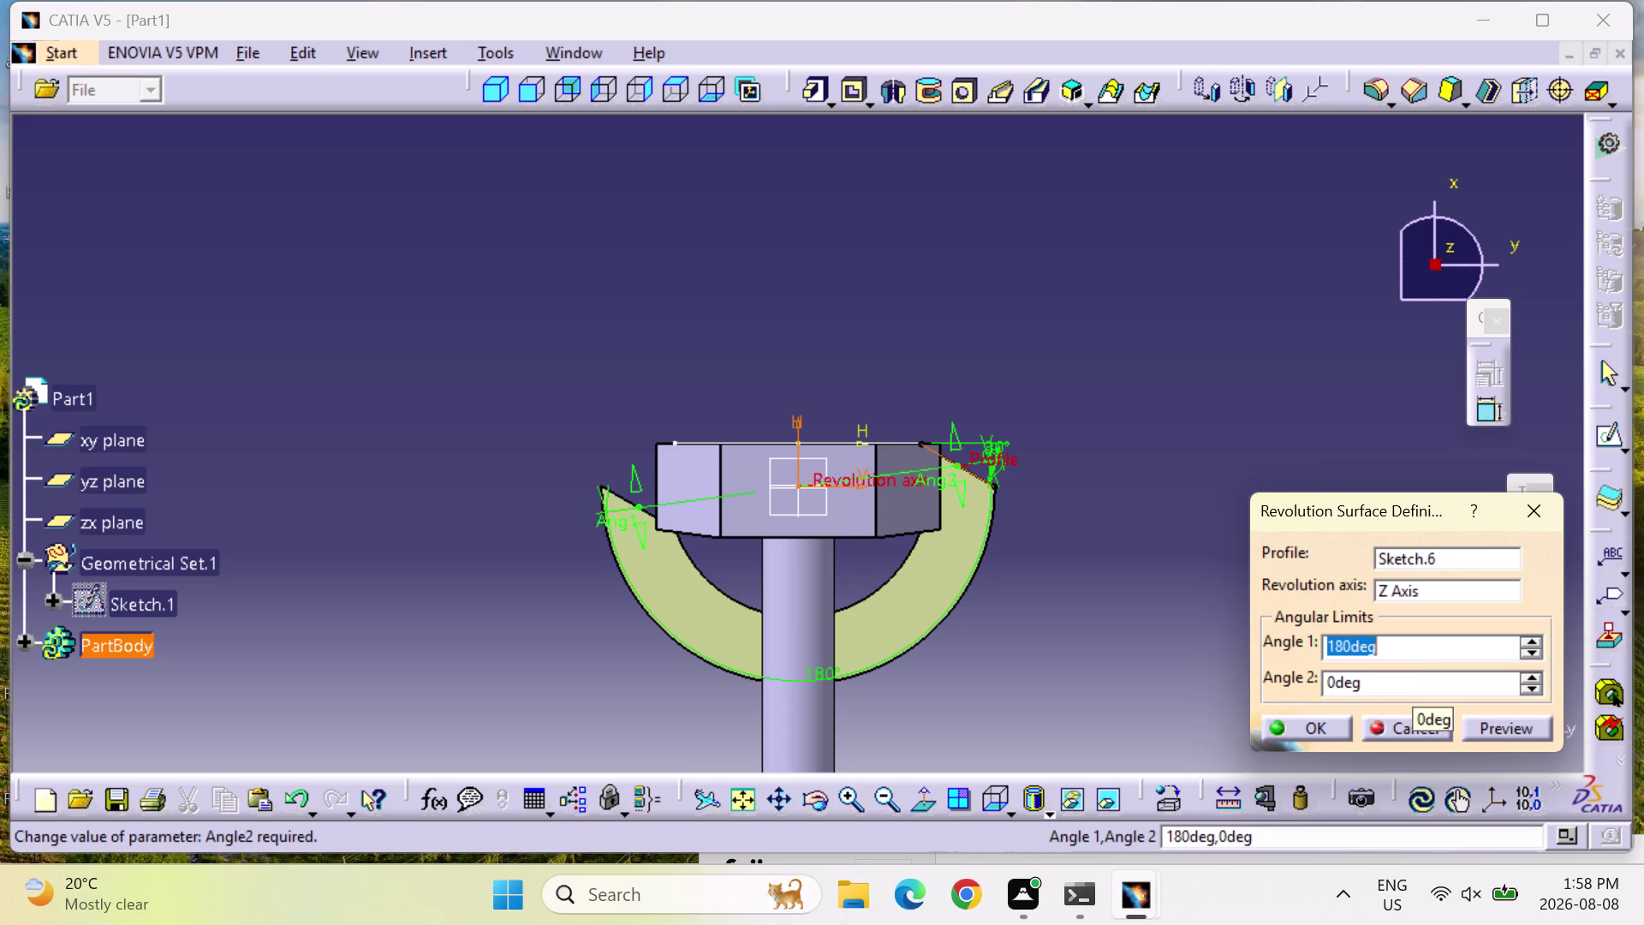
click(1394, 678)
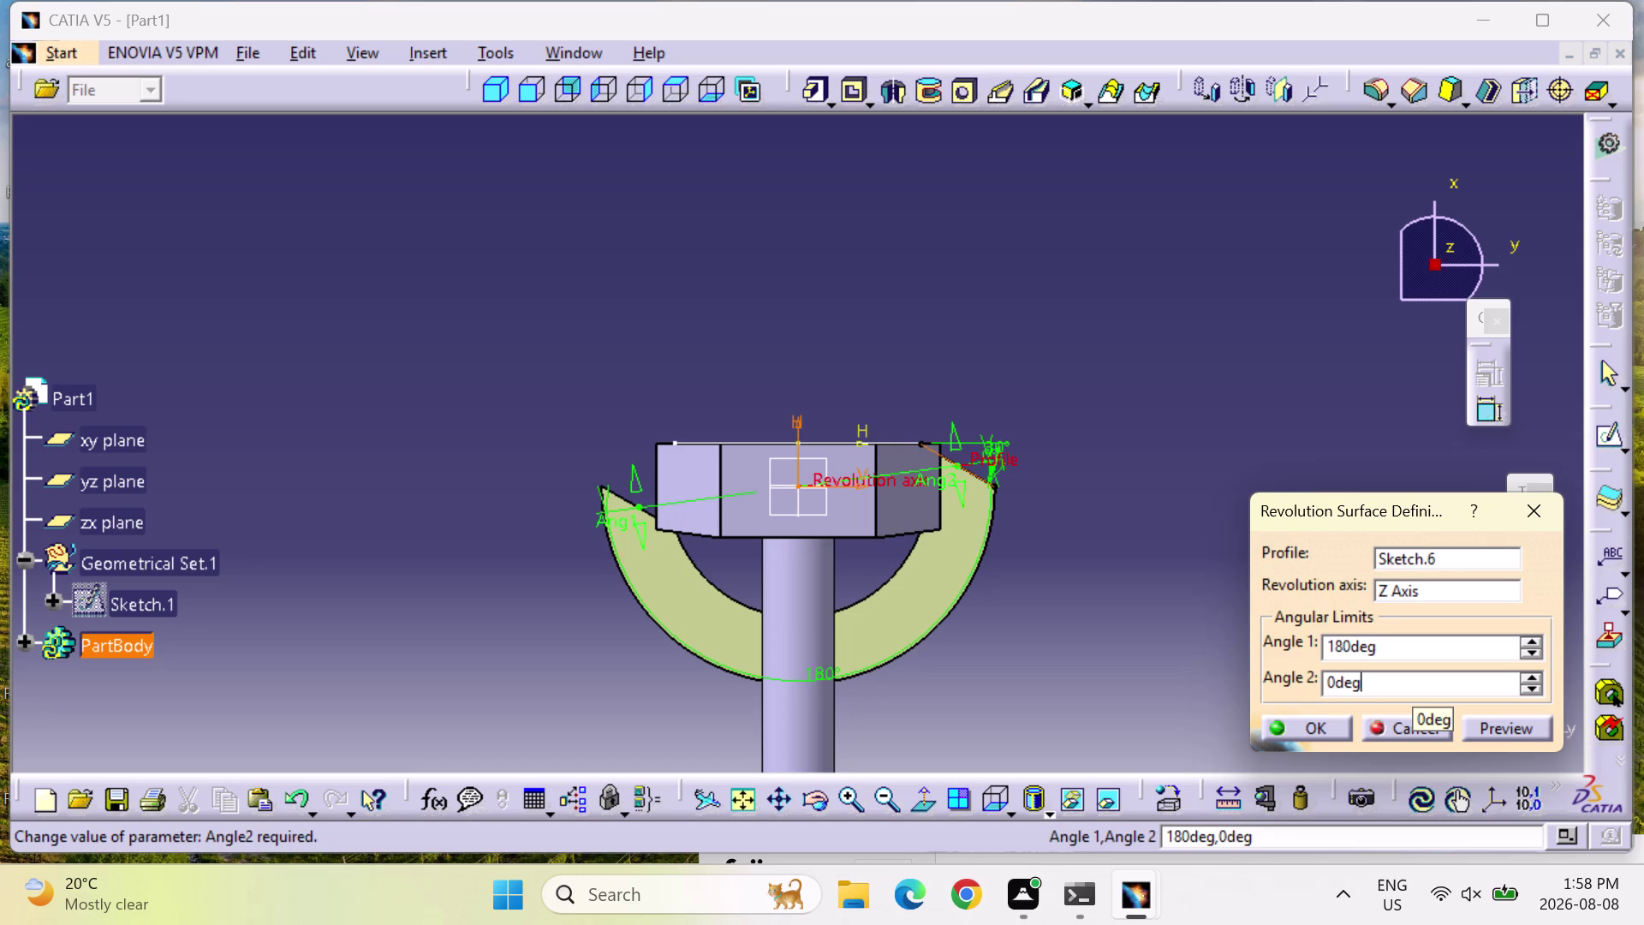
click(1394, 679)
double_click(1394, 678)
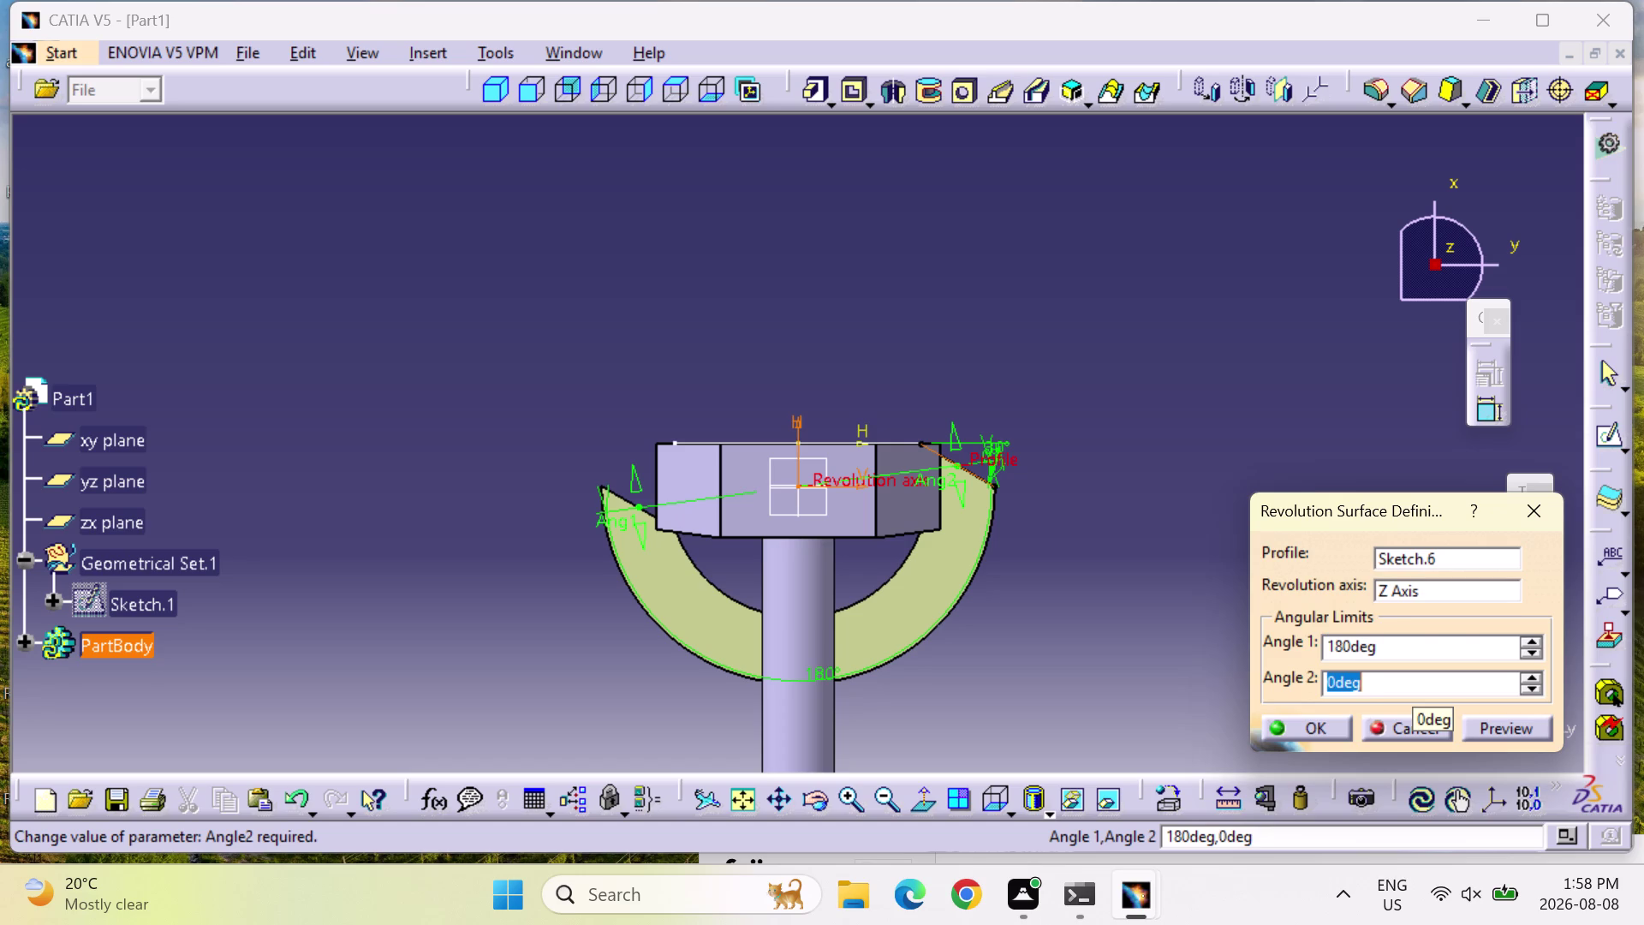
text(18)
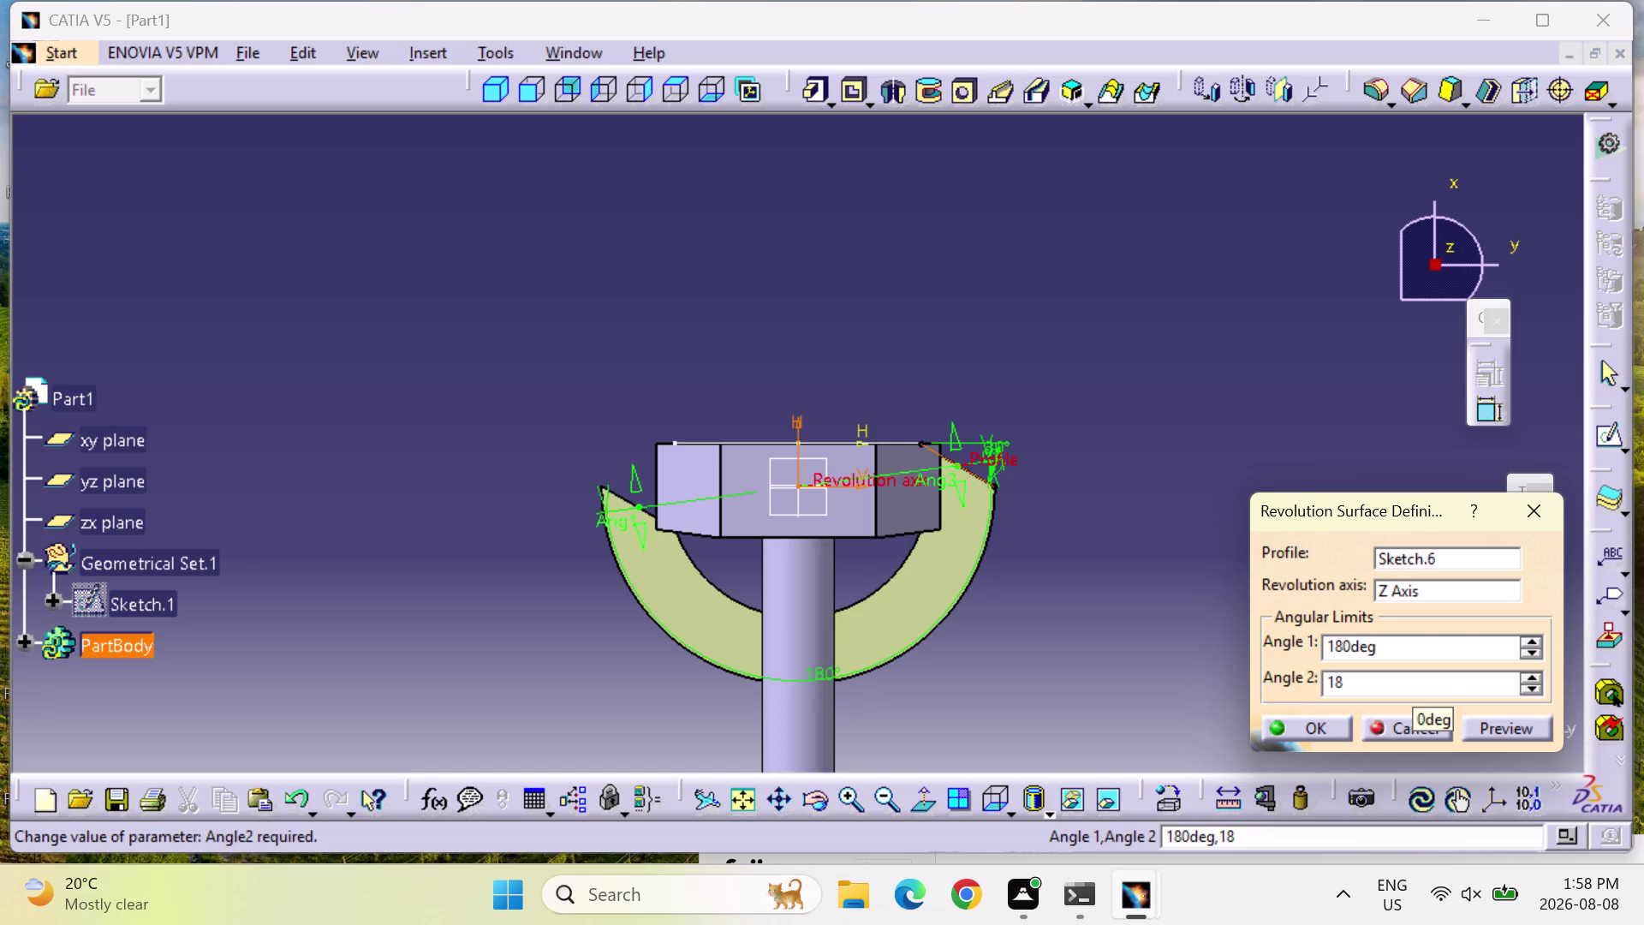
key(0)
click(1490, 725)
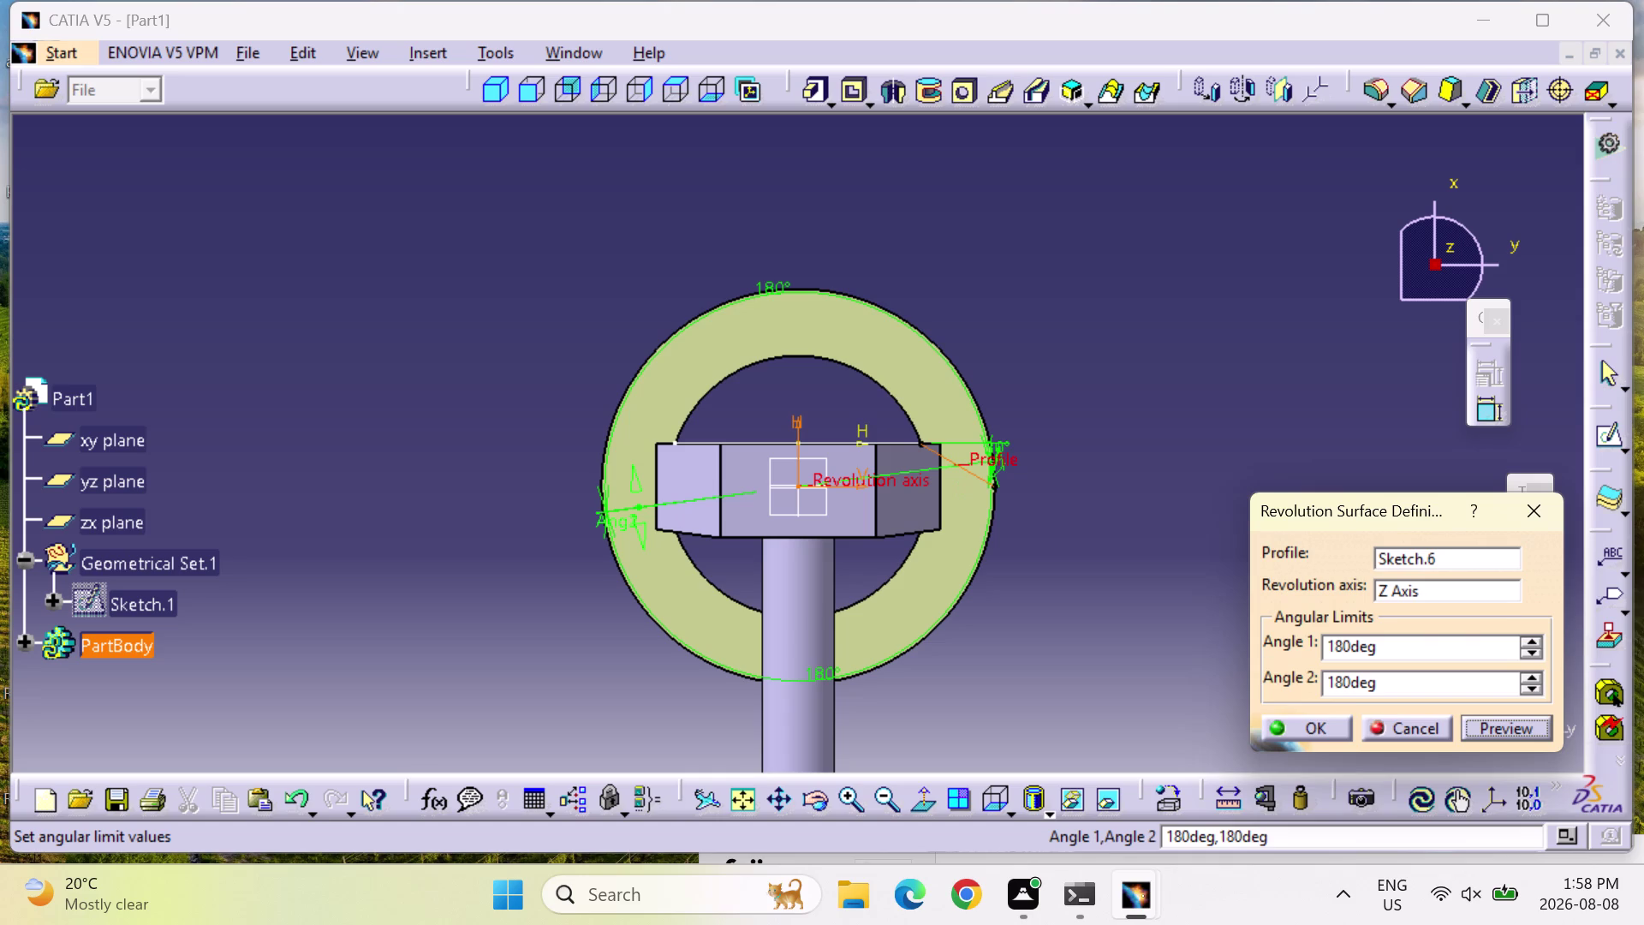
middle_drag(1031, 412, 699, 541)
scroll(up, 3)
right_drag(1031, 412, 699, 540)
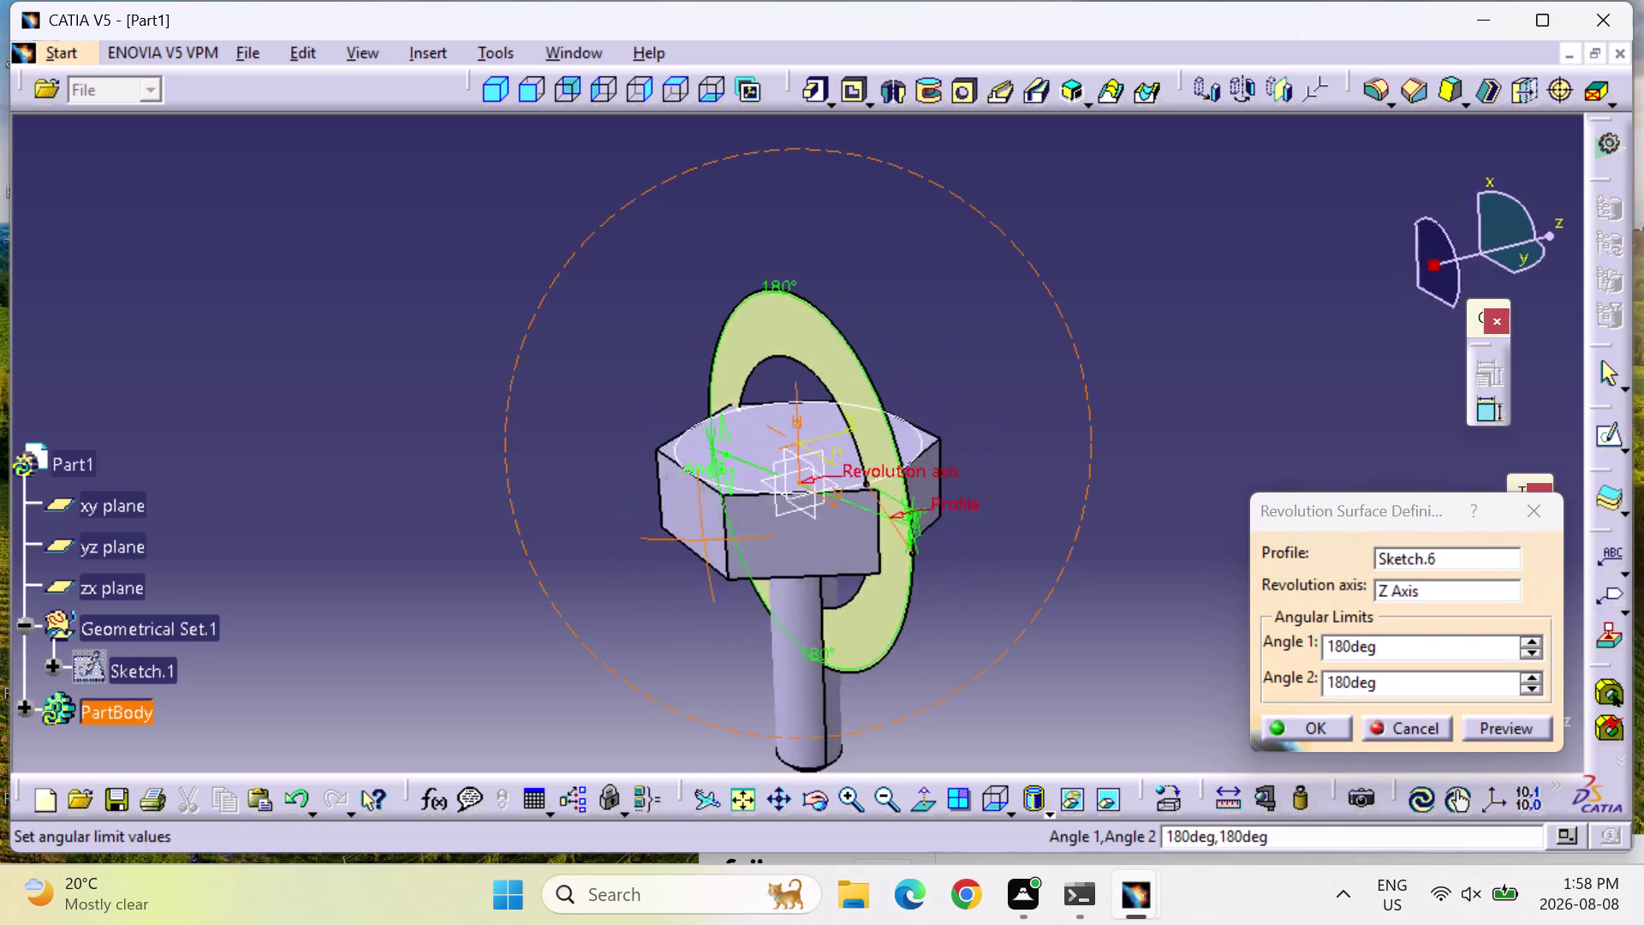
middle_drag(699, 540, 409, 496)
right_drag(699, 541, 409, 497)
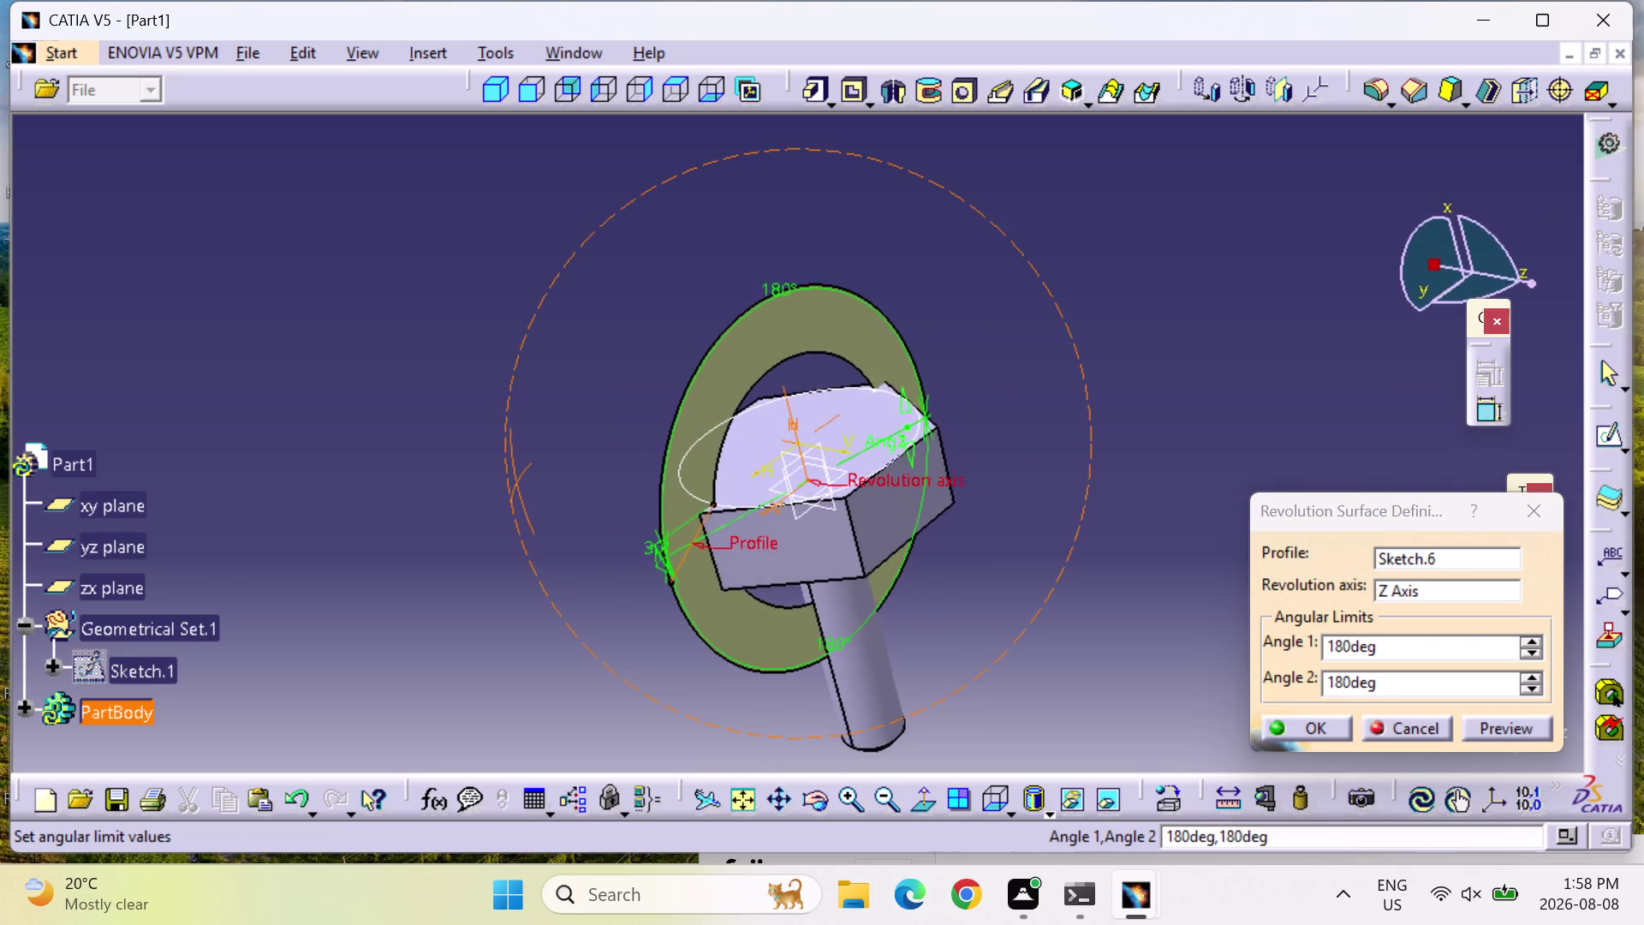
middle_drag(409, 496, 490, 574)
right_drag(409, 496, 491, 575)
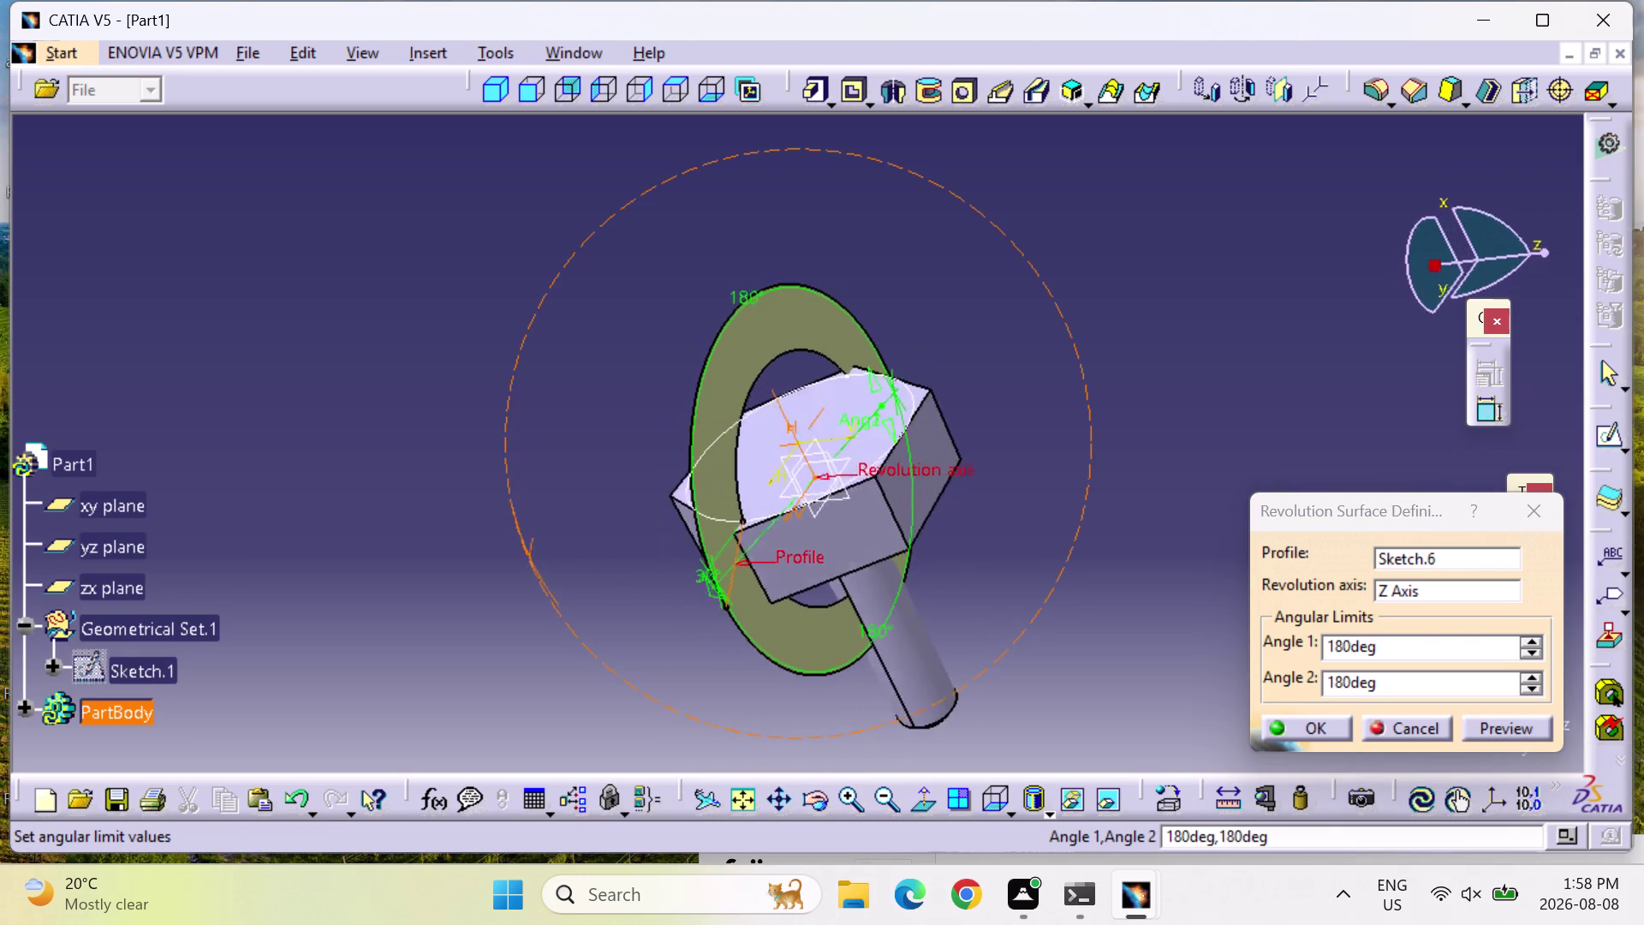
middle_drag(490, 574, 717, 612)
right_drag(490, 574, 727, 614)
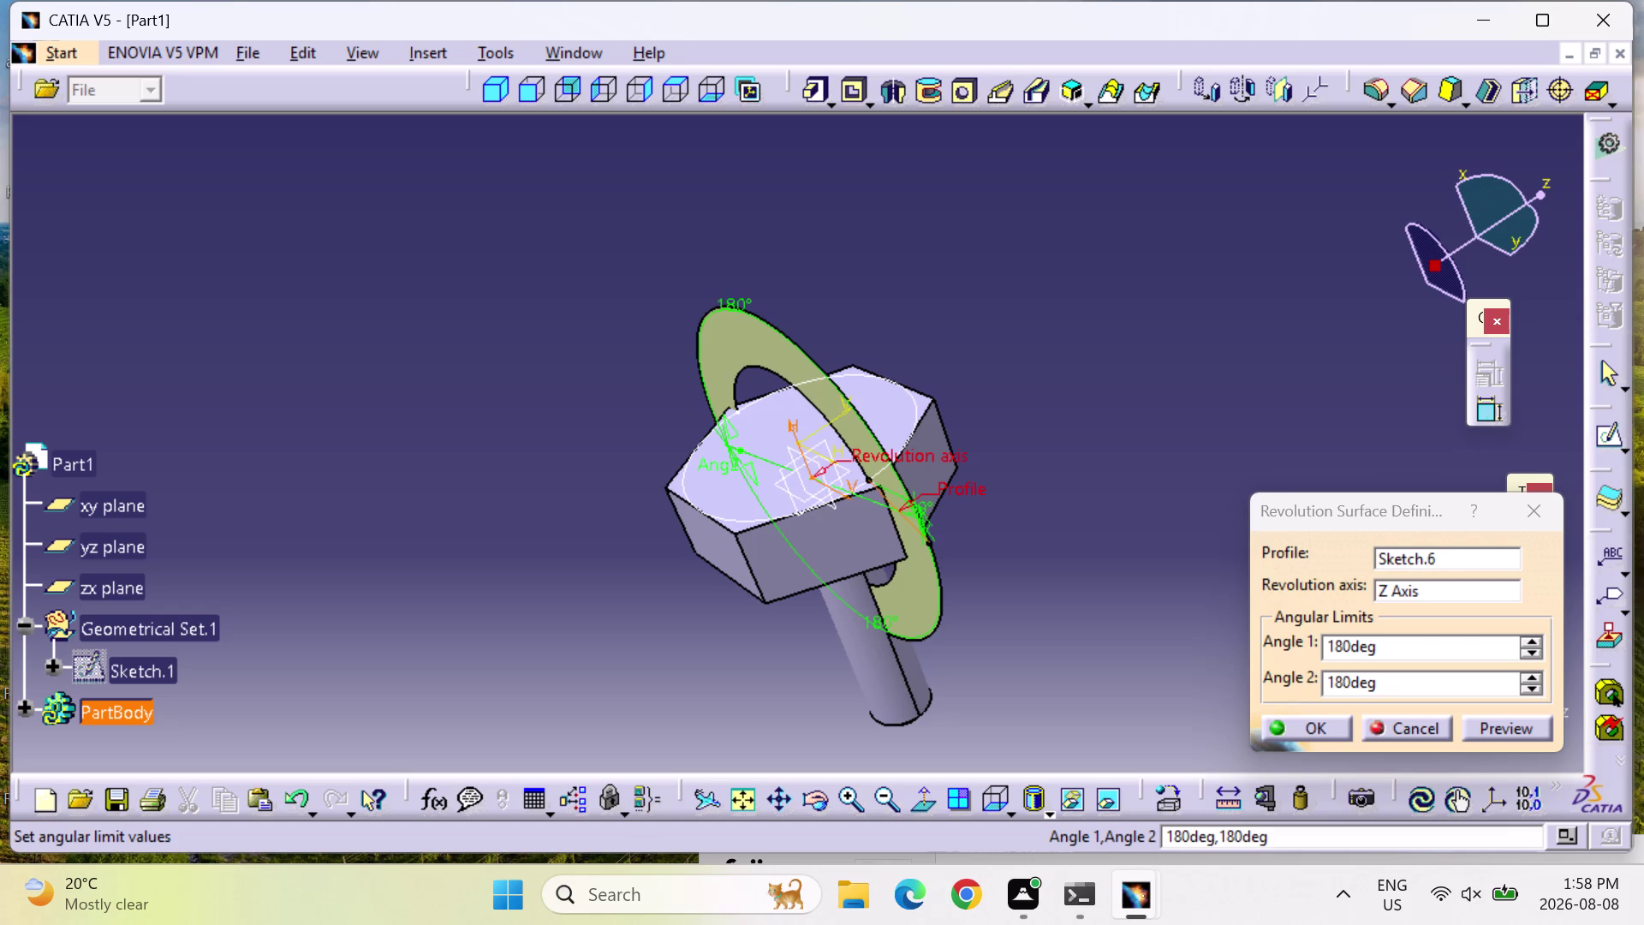
key(ctrl+z)
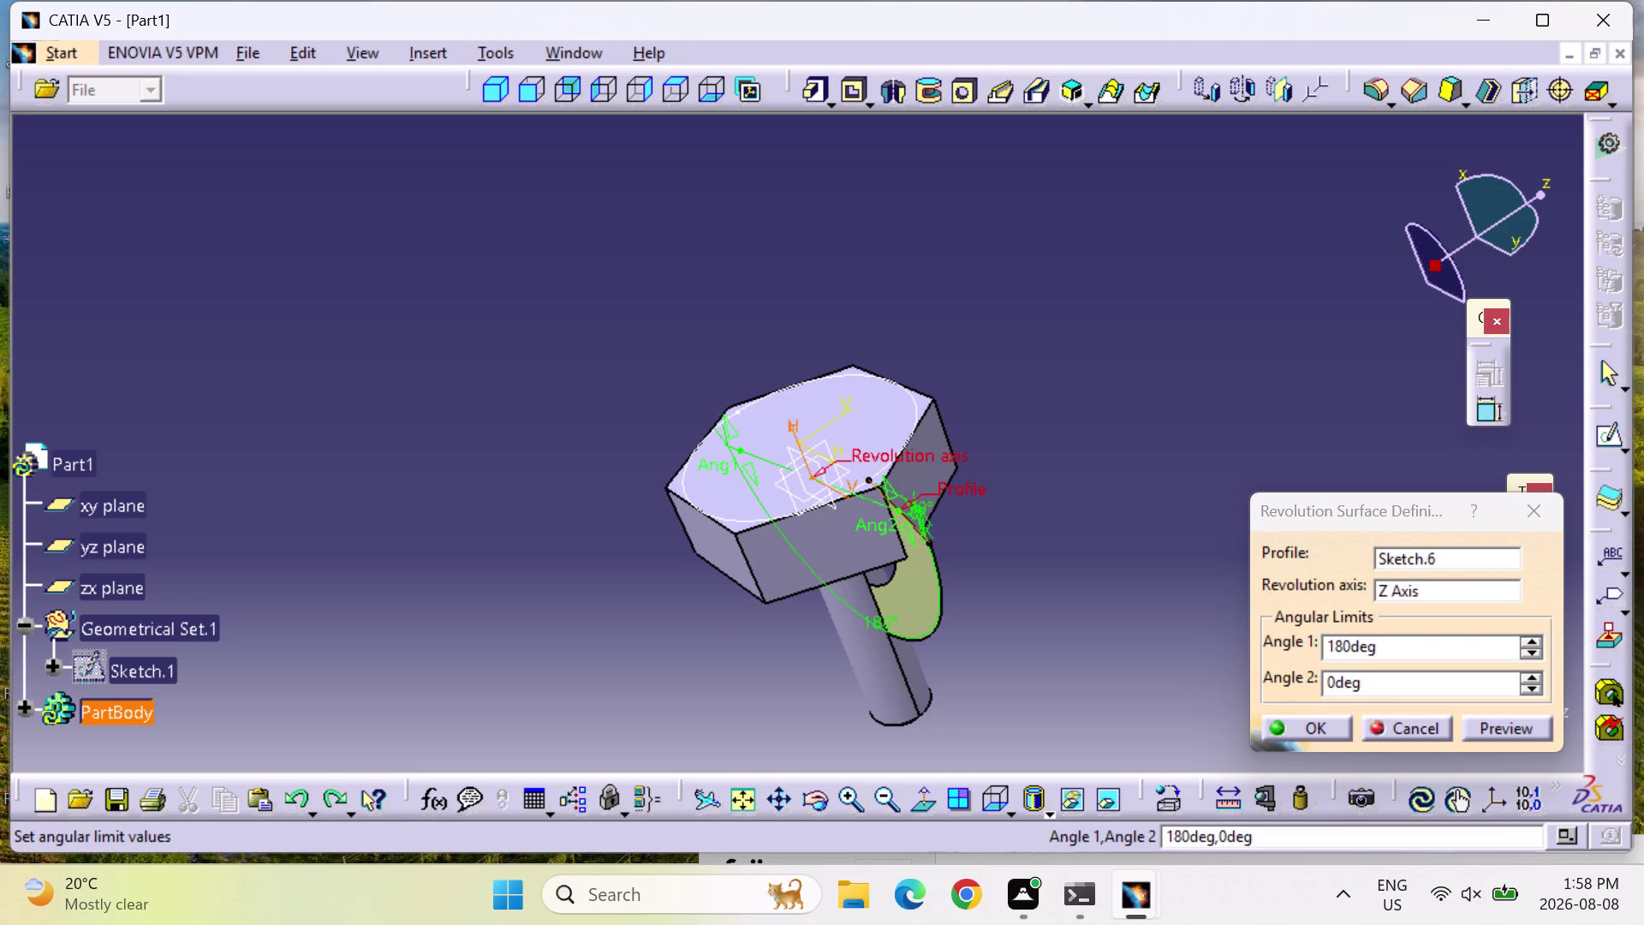
key(ctrl+z)
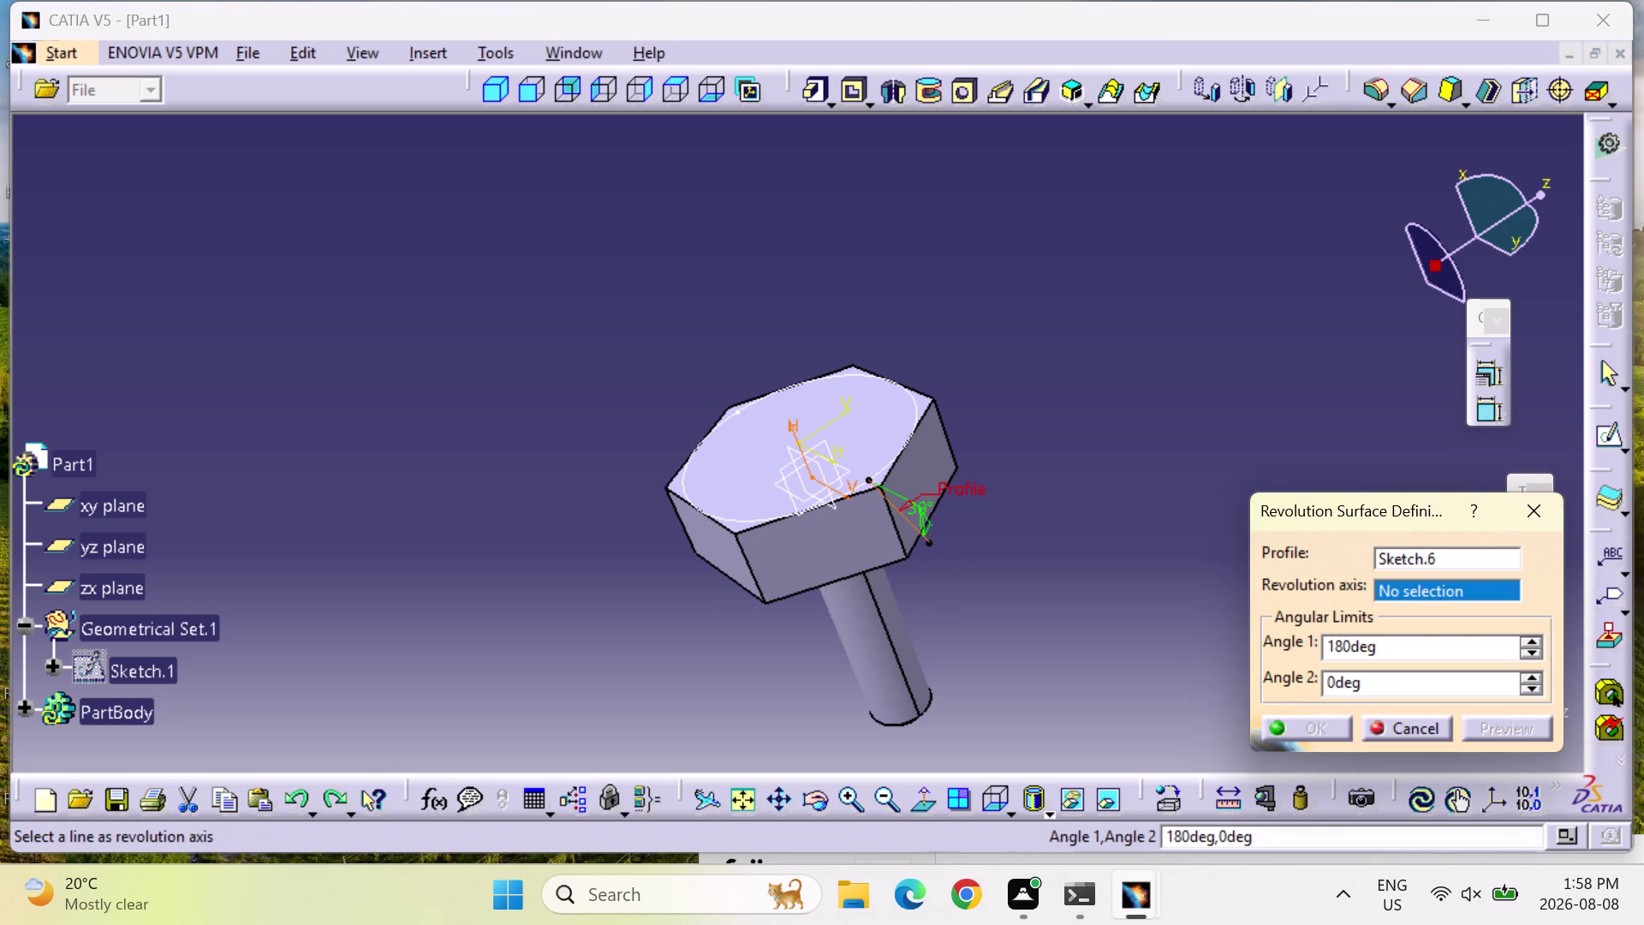
click(910, 525)
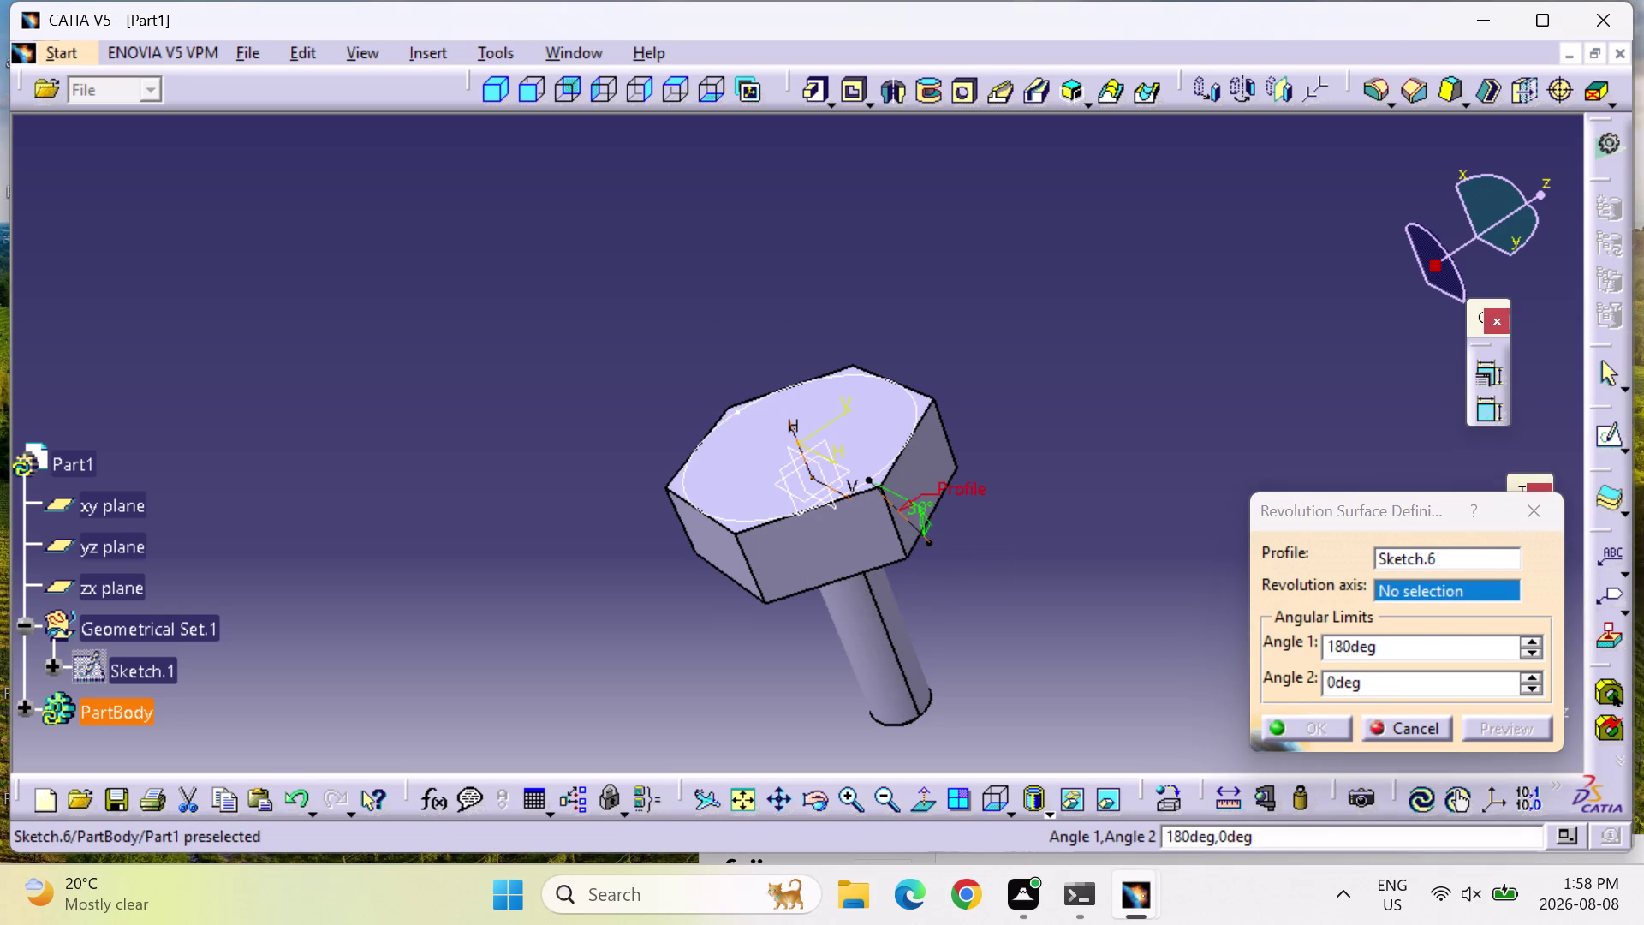
Delete Sketch.6, turn the bolt, and start a sketch on a hex-head side face.
key(Delete)
click(1447, 724)
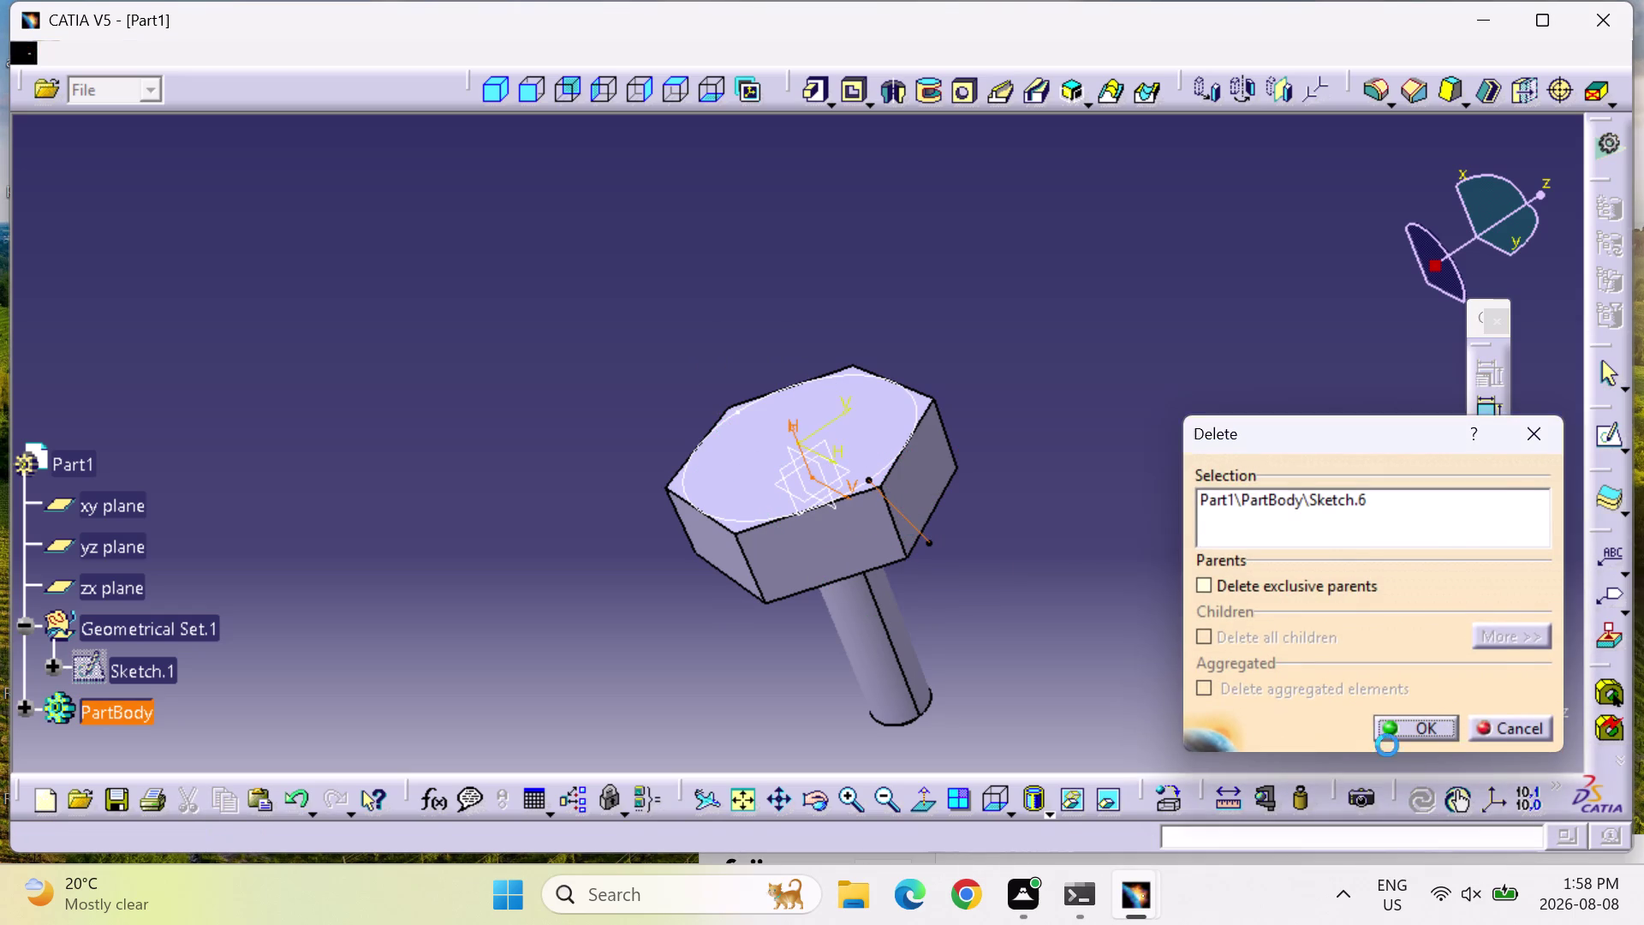
middle_drag(1097, 445, 822, 599)
right_drag(1097, 446, 821, 598)
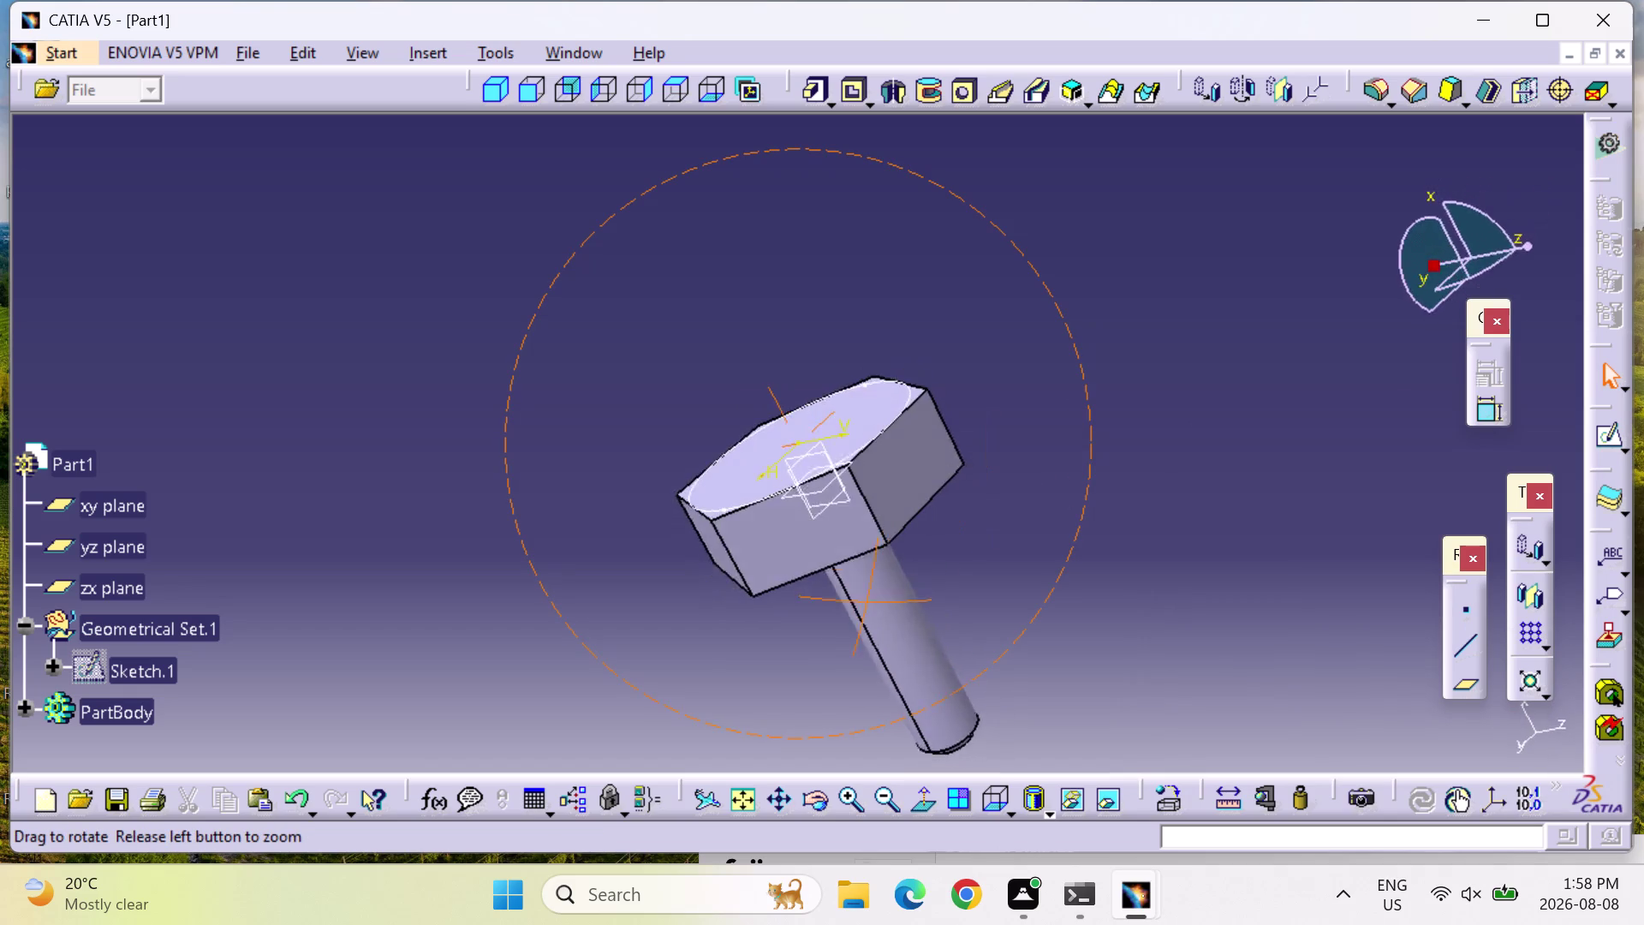
middle_drag(821, 599, 728, 620)
right_drag(822, 599, 728, 620)
click(885, 465)
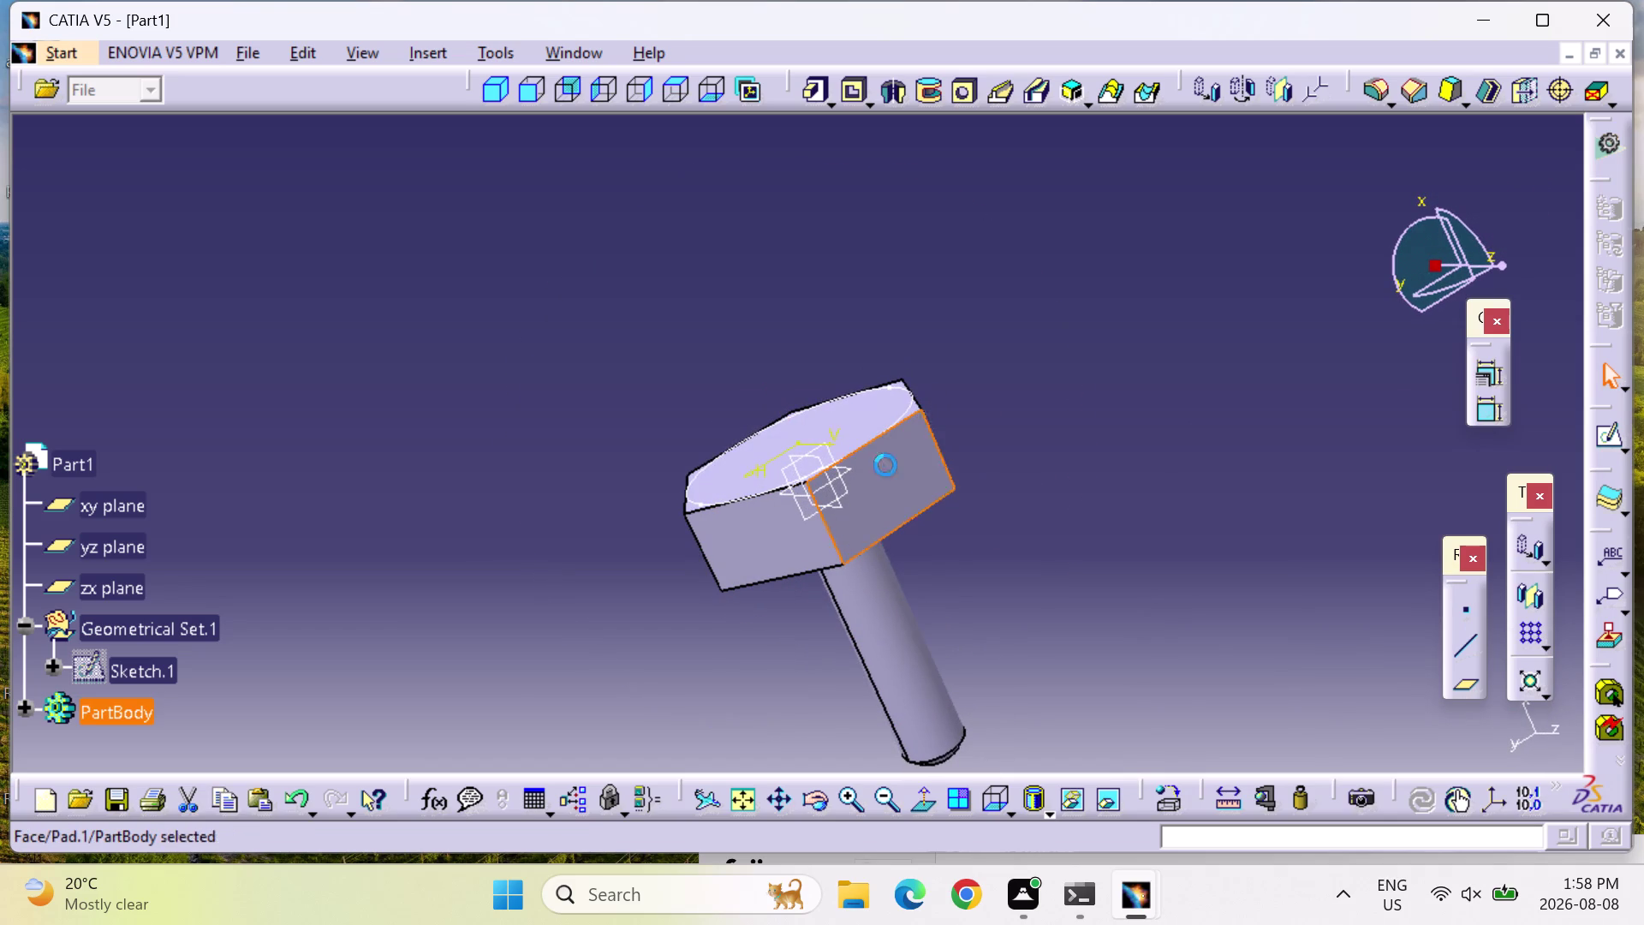
click(1614, 428)
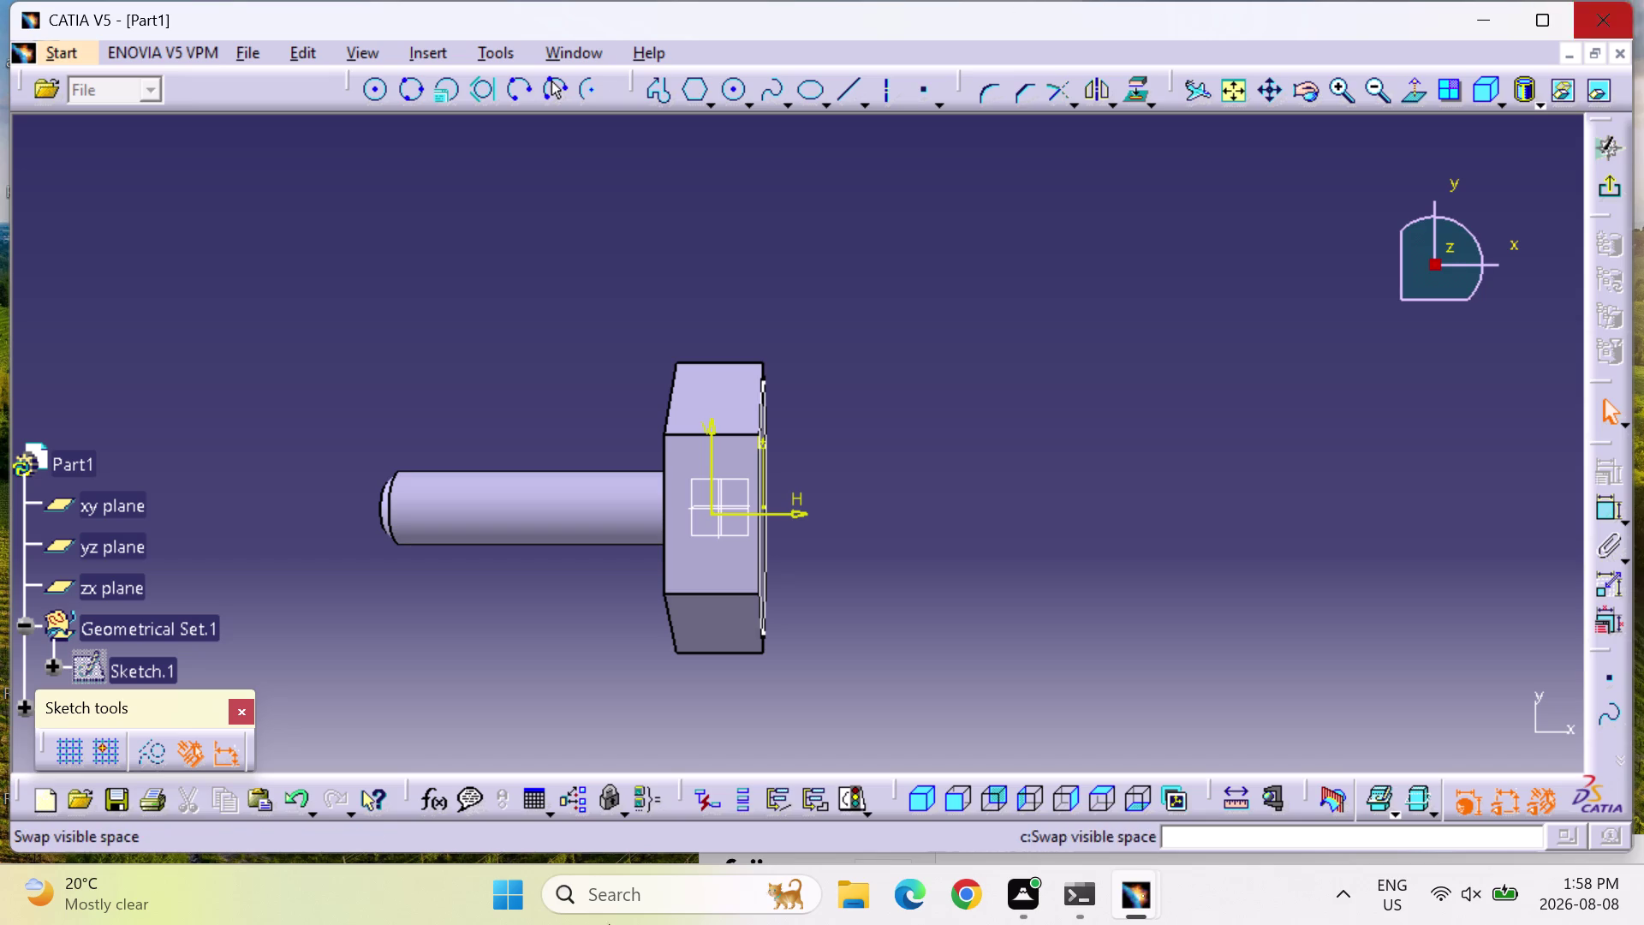
Cycle sketches through the yz and zx planes, exiting each without drawing.
click(65, 538)
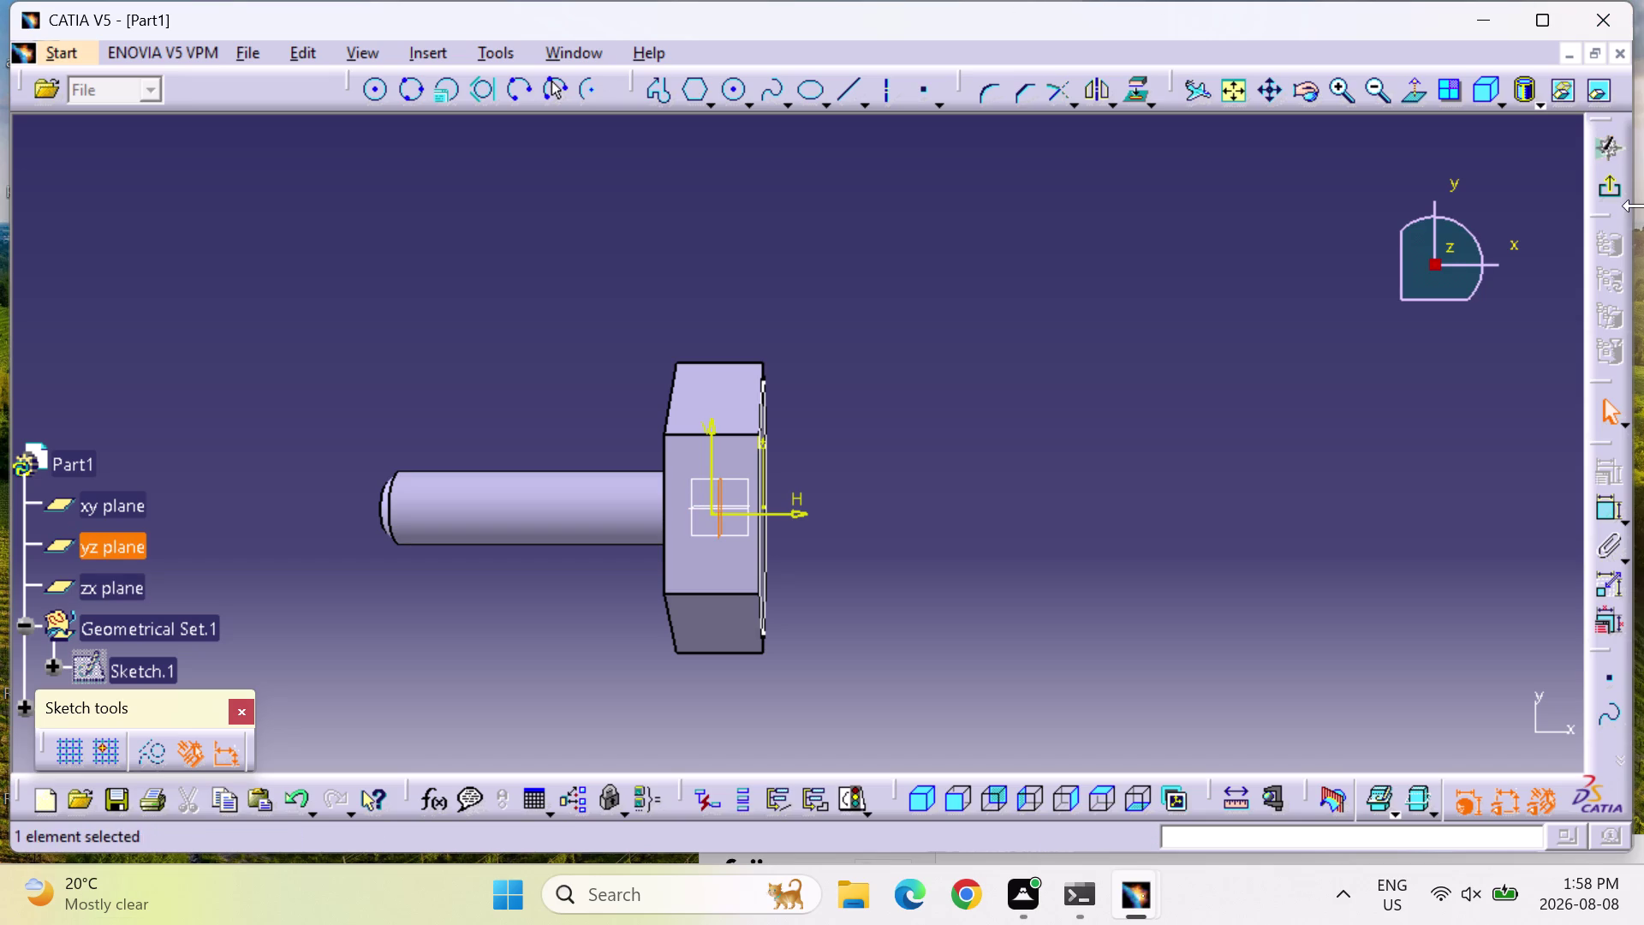
click(1620, 193)
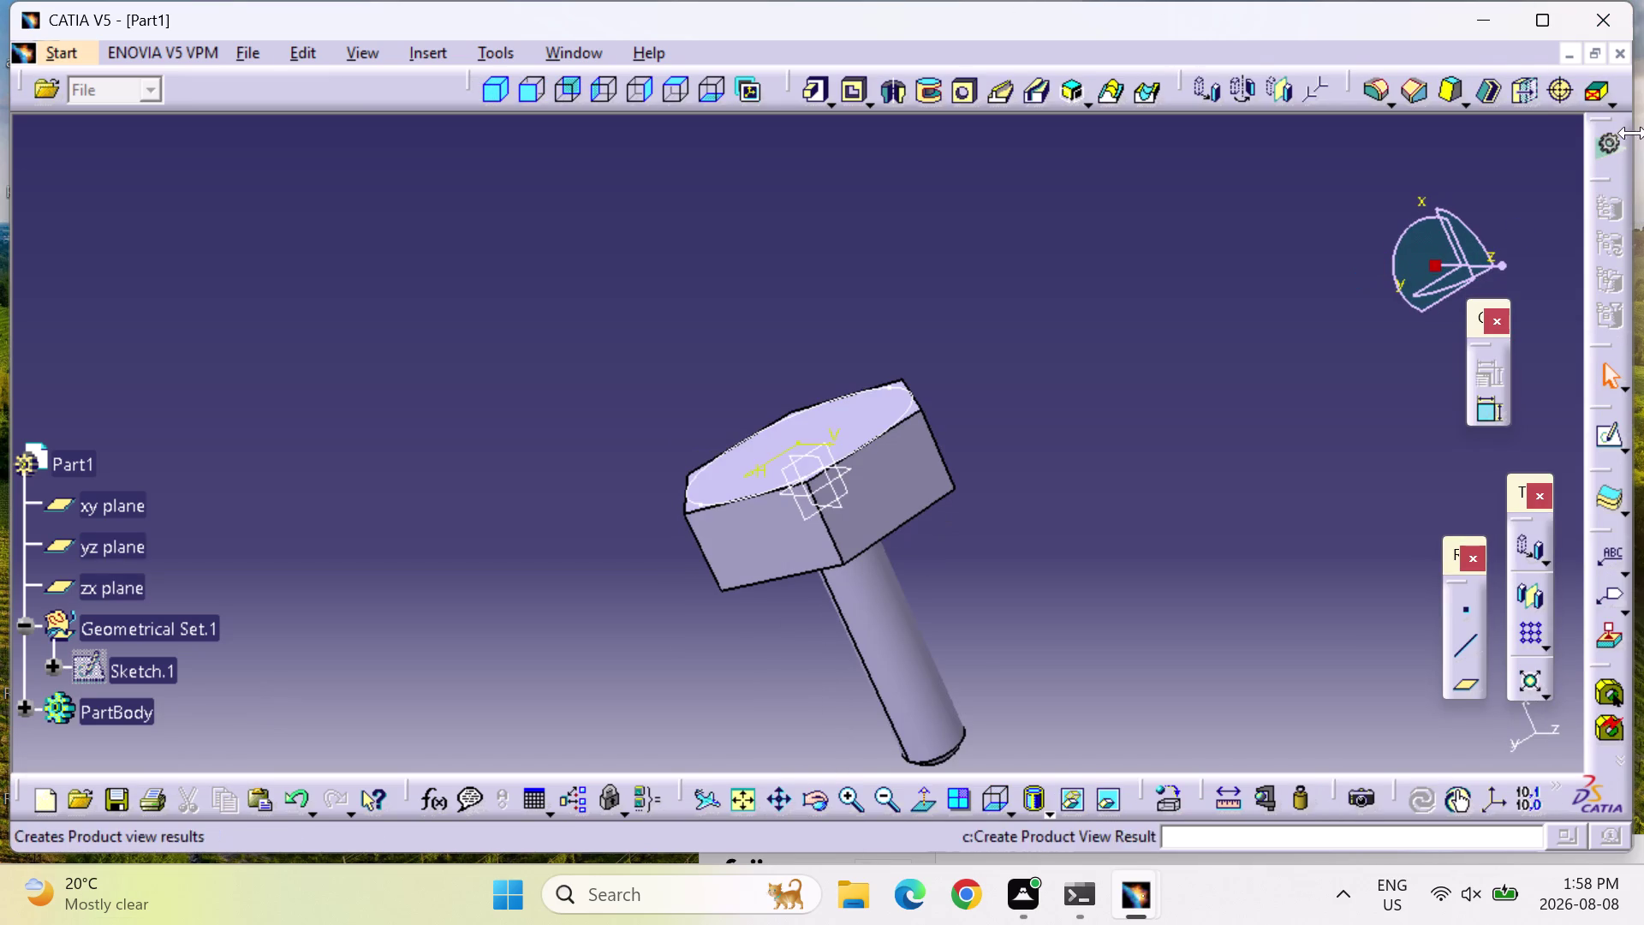
click(116, 555)
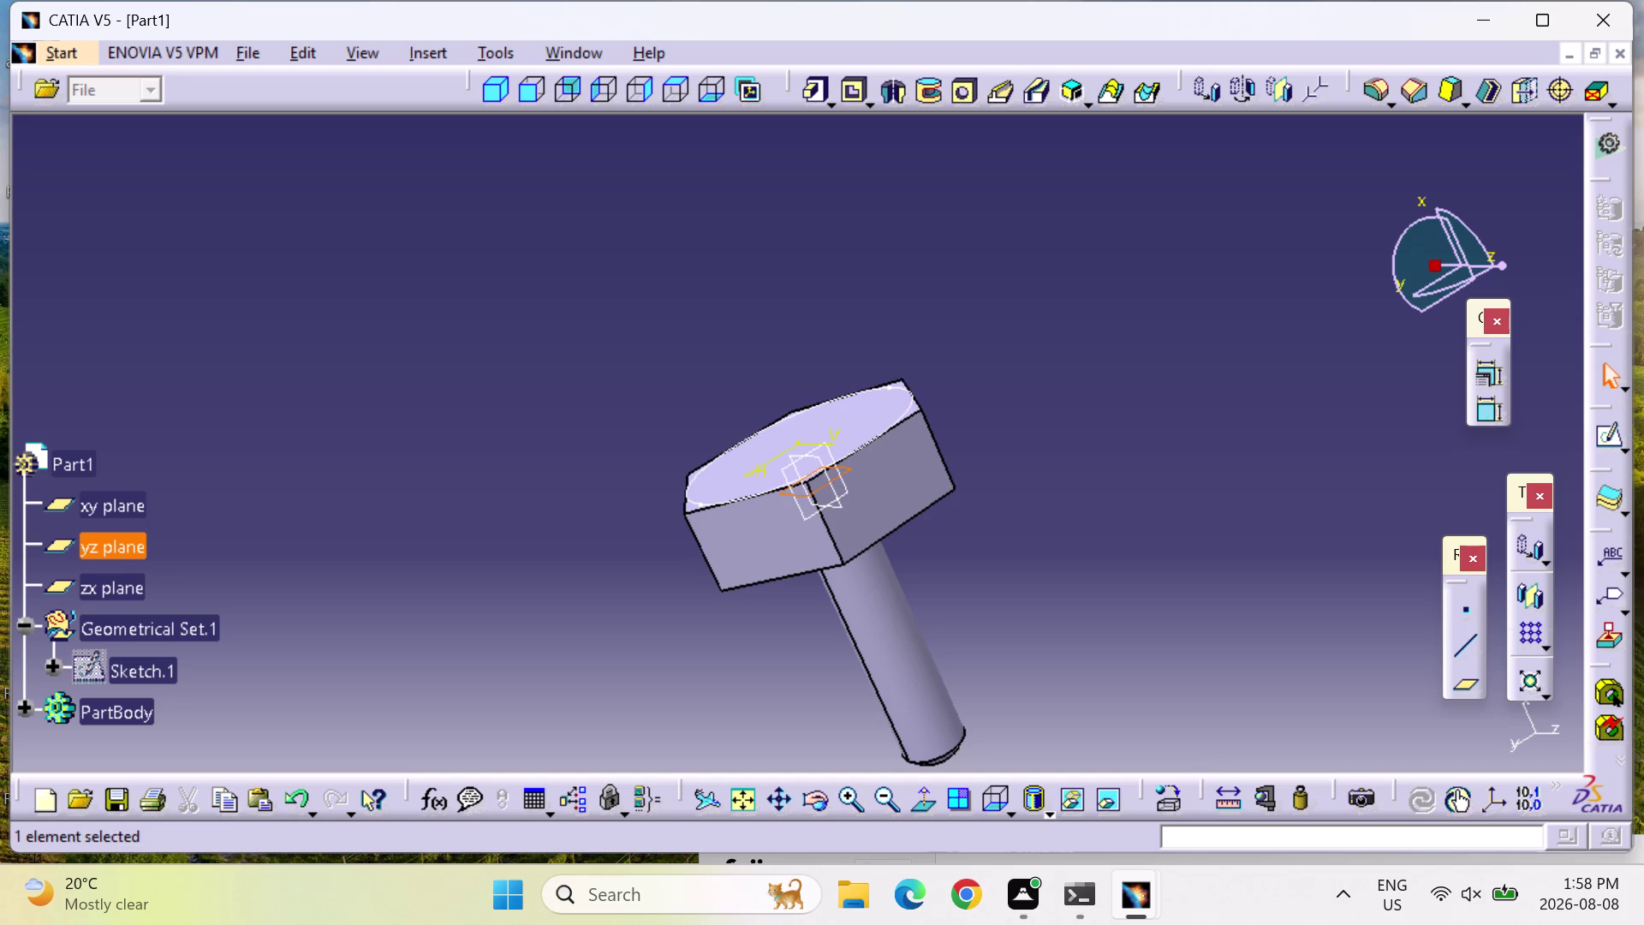
click(1609, 429)
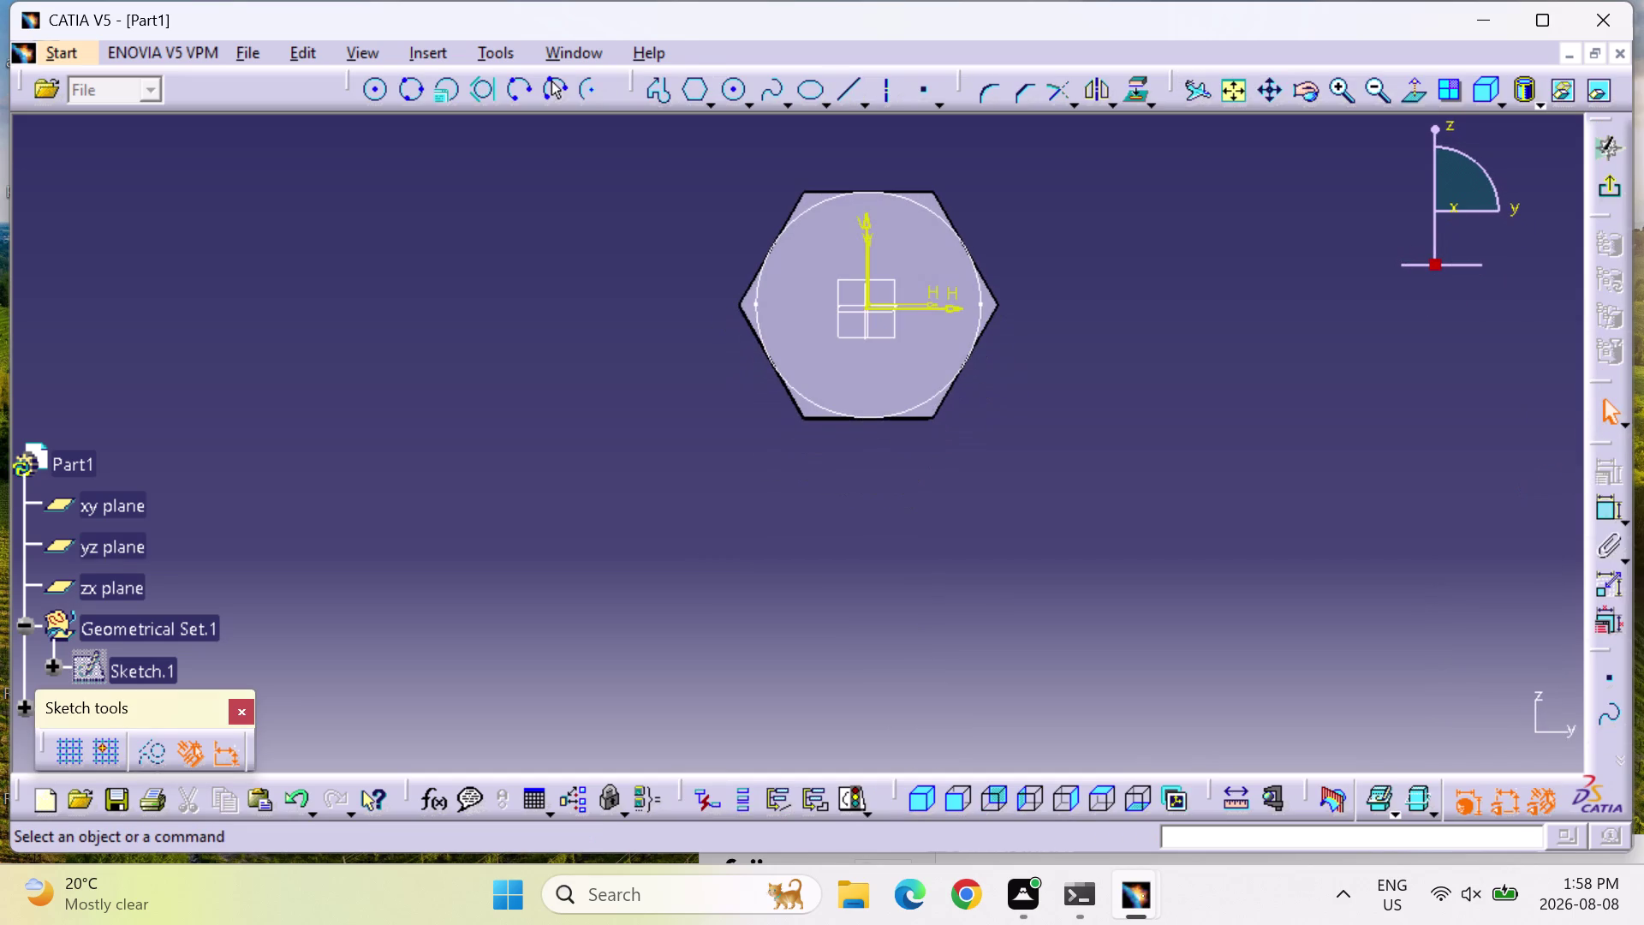
click(126, 589)
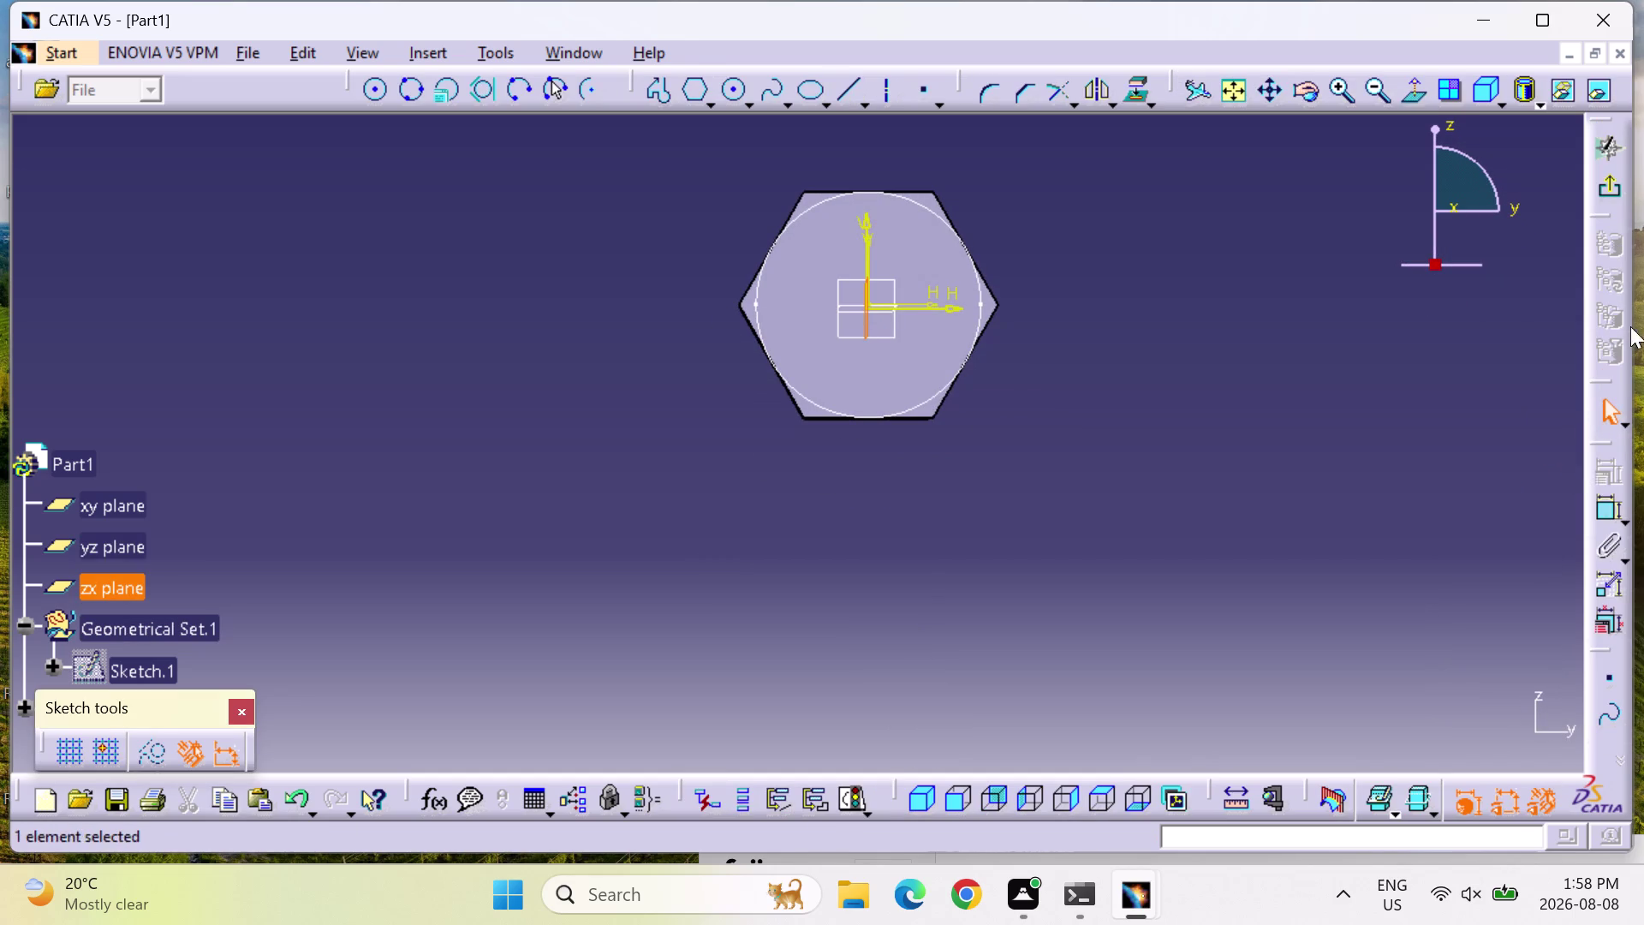
click(1600, 191)
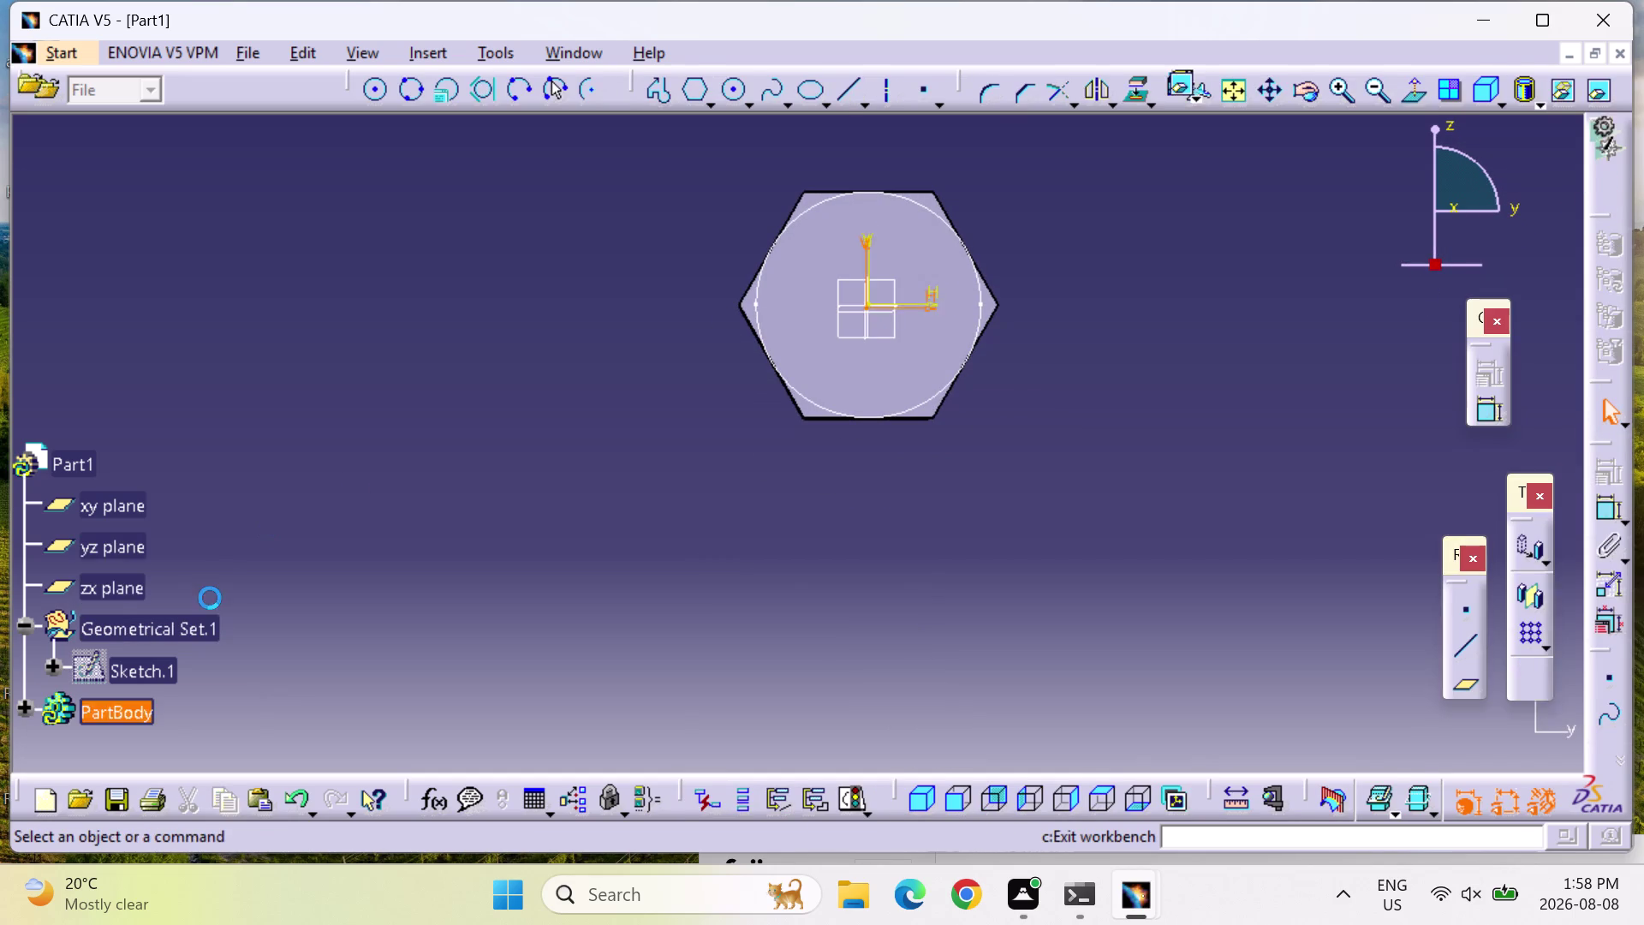
click(119, 590)
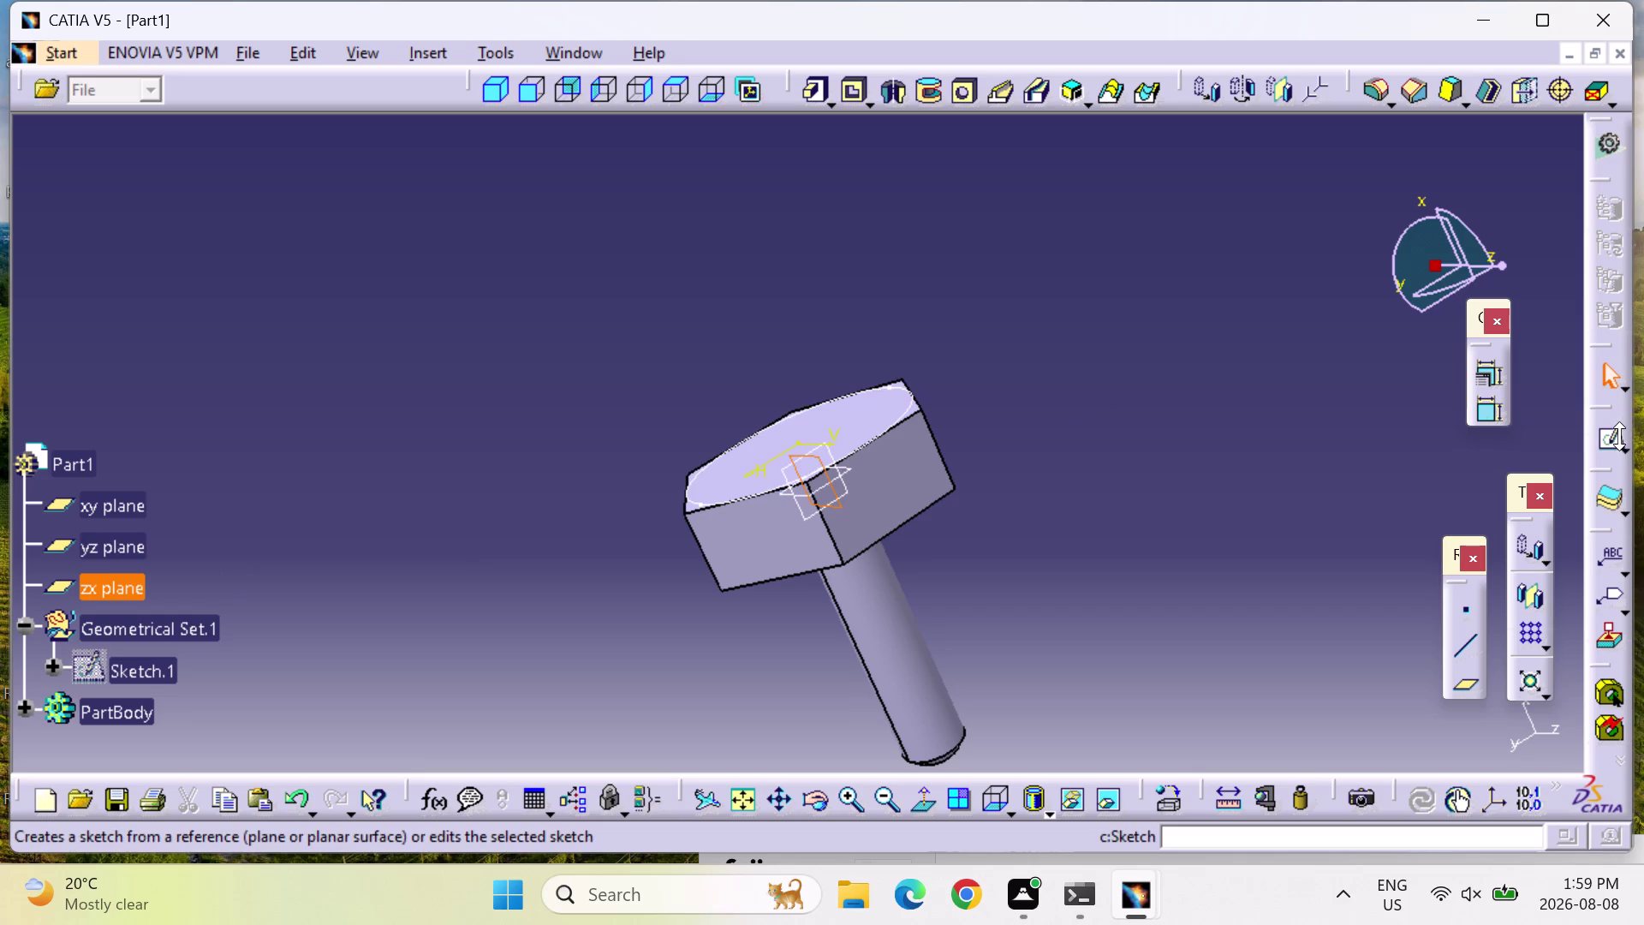
click(1608, 439)
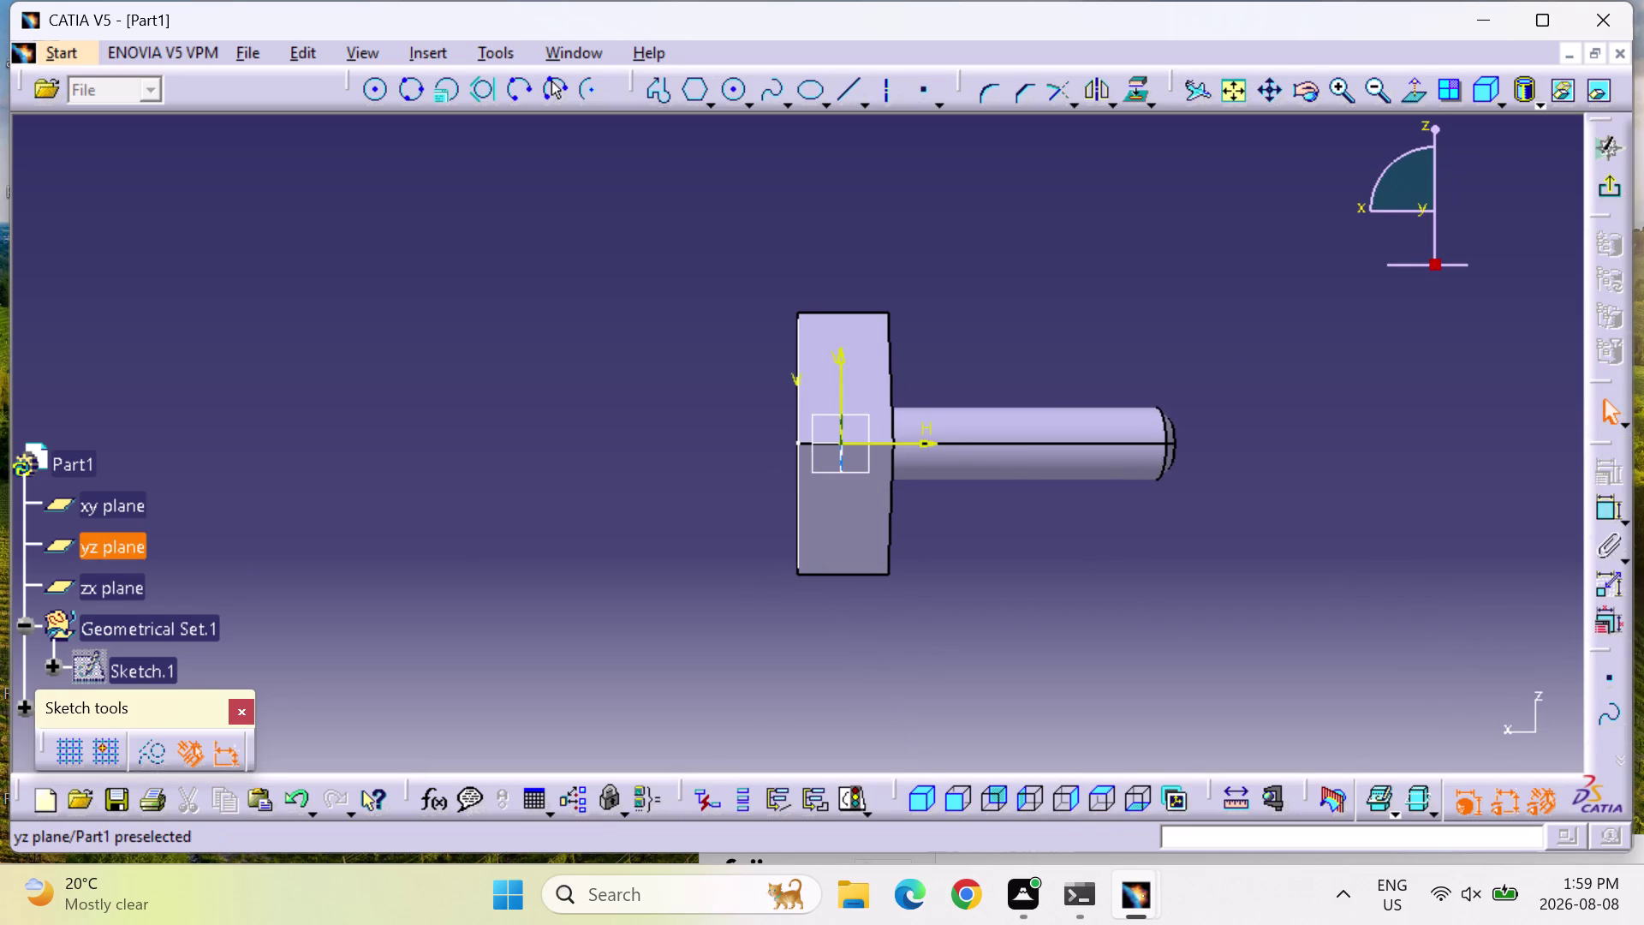
Exit the current sketch and open a new sketch on the xy plane.
click(123, 515)
click(1606, 196)
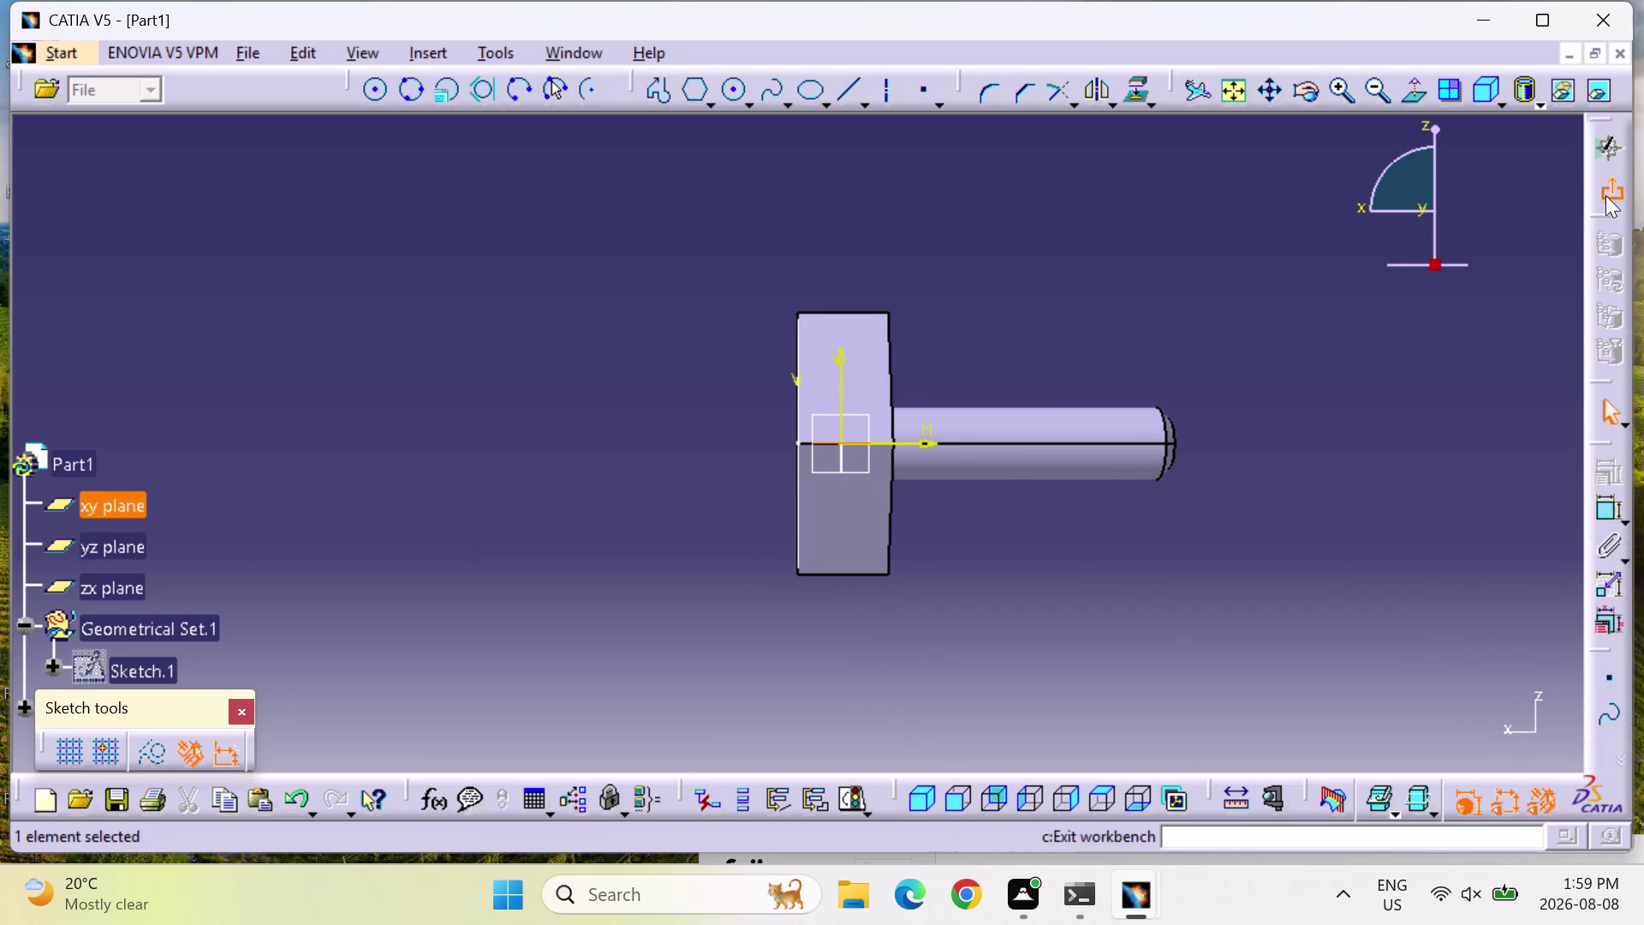
click(133, 520)
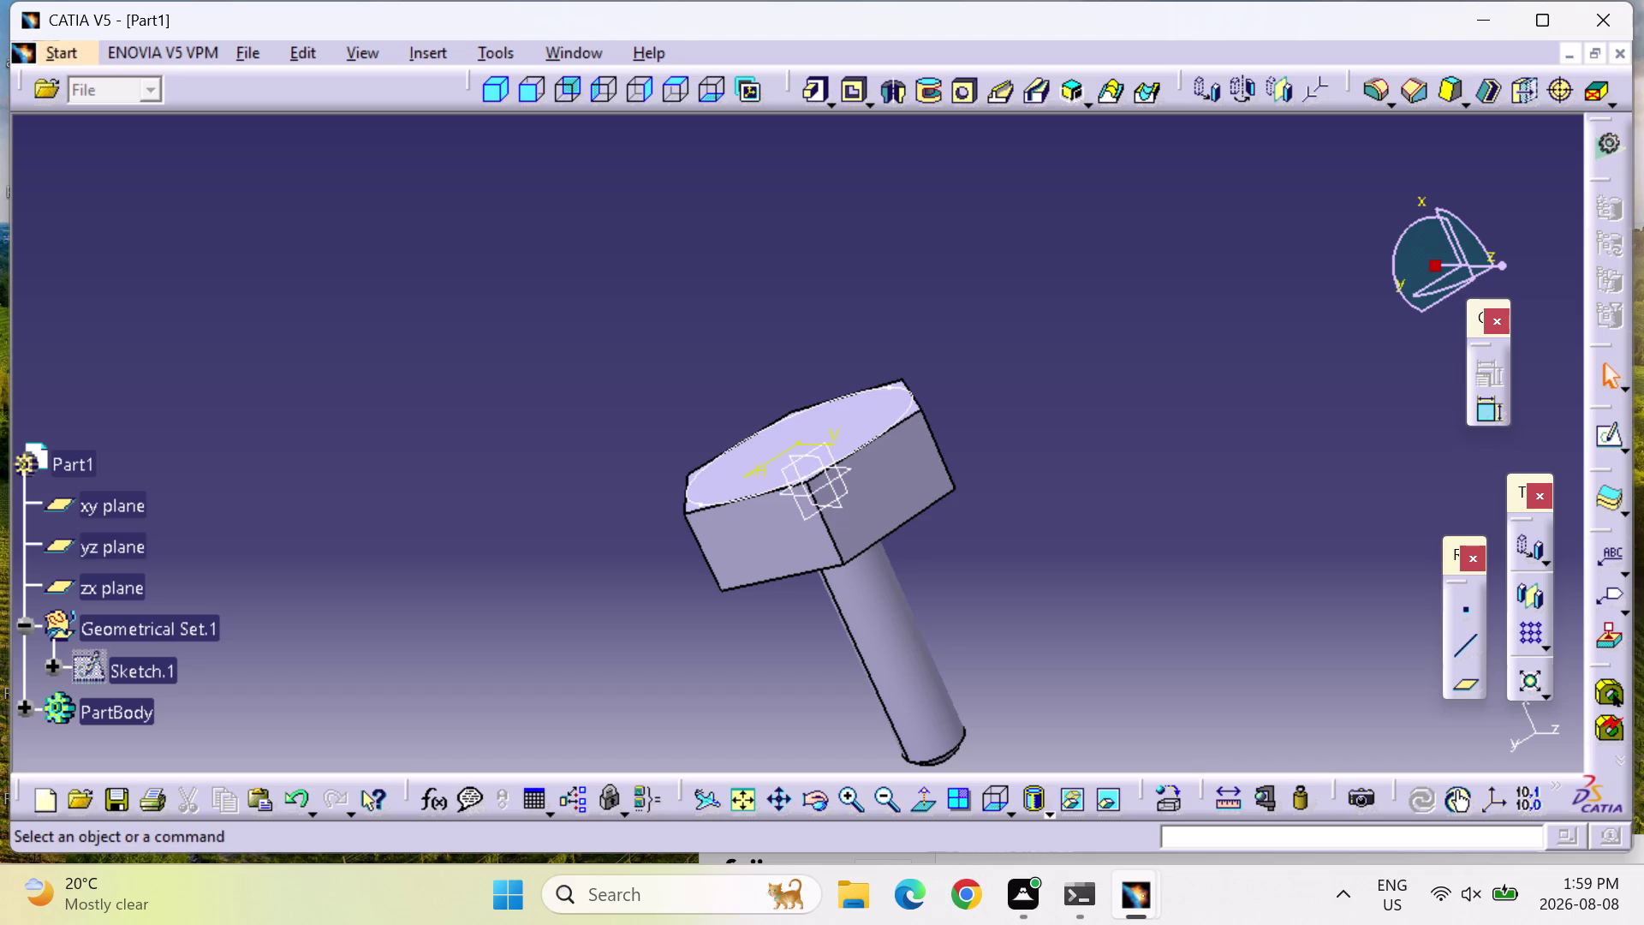
click(131, 506)
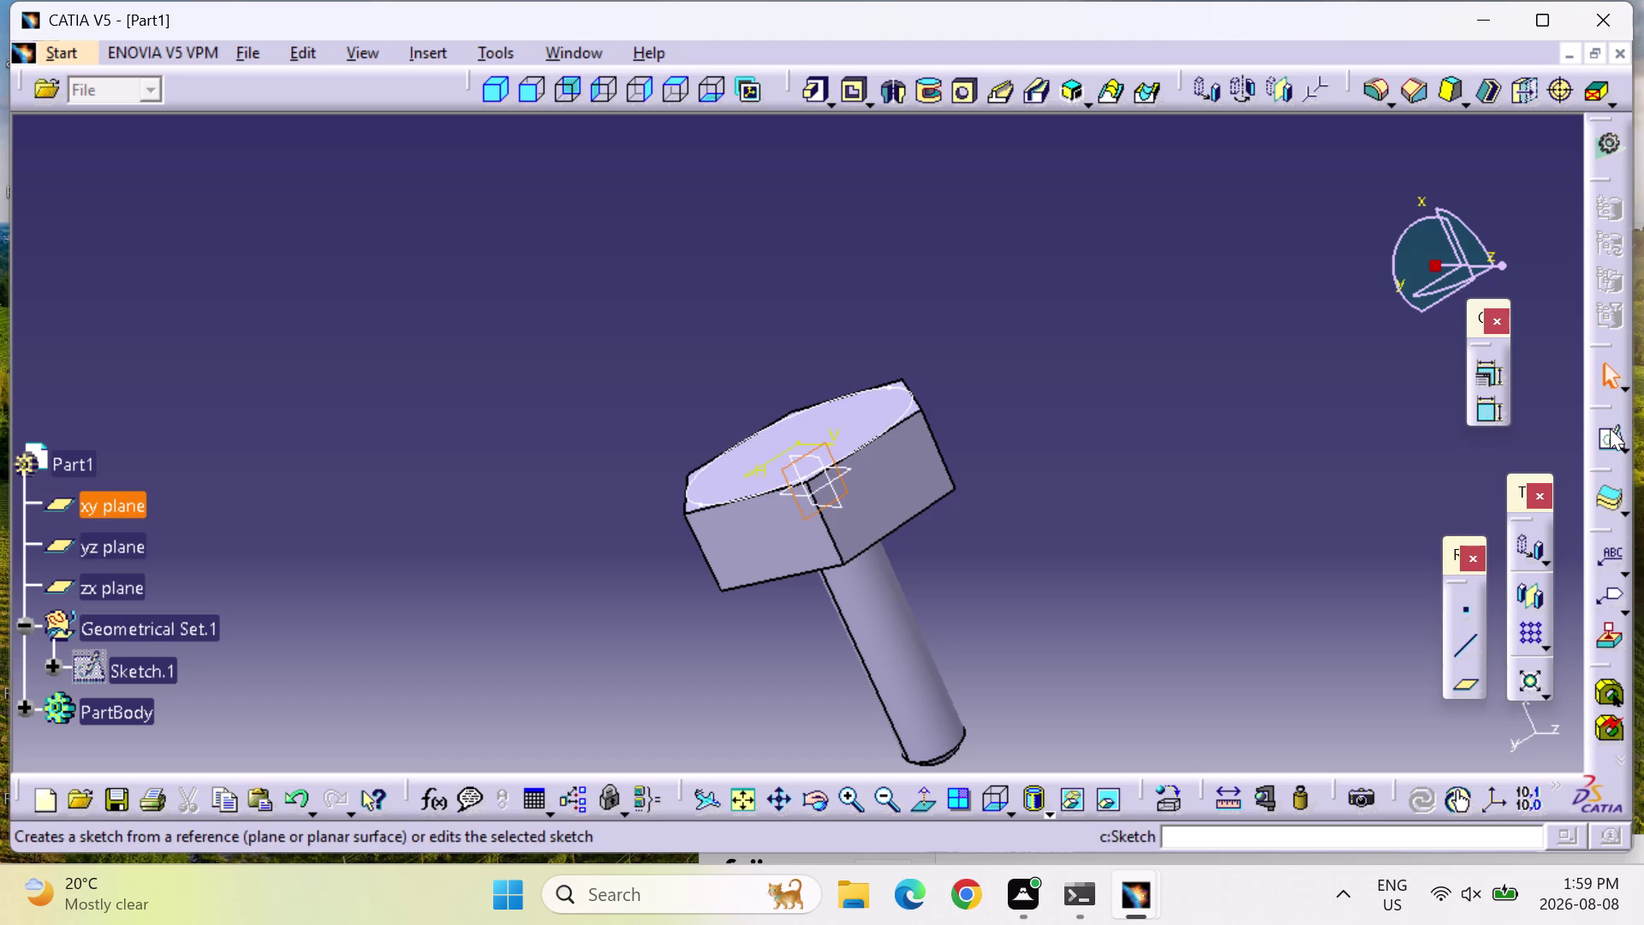
click(1610, 429)
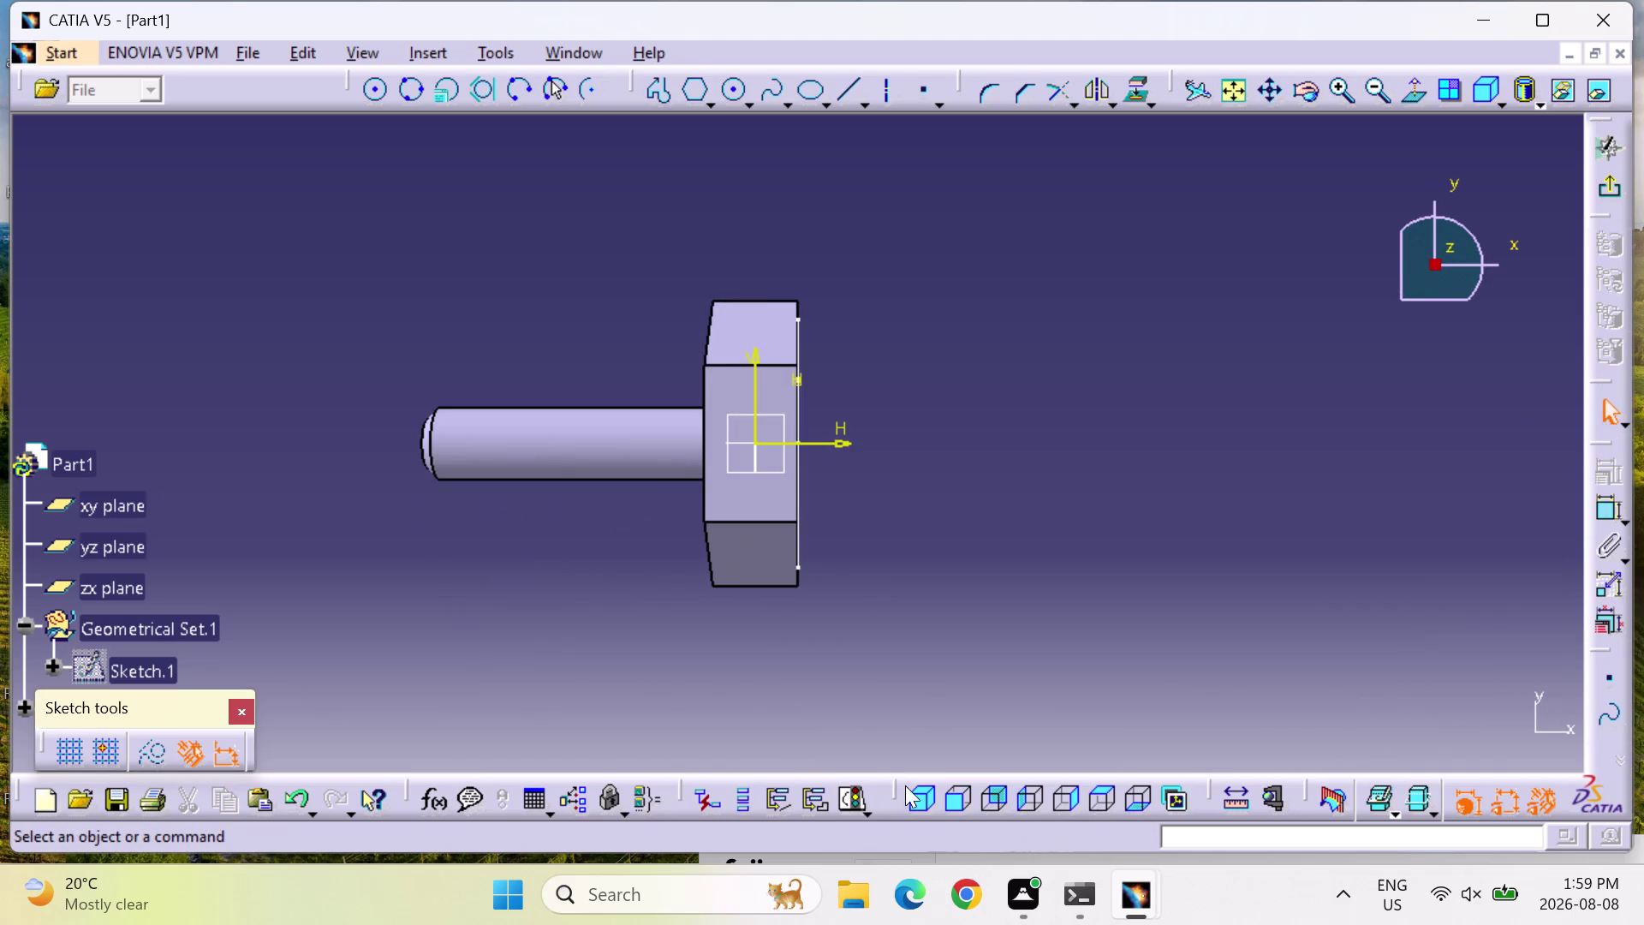
Step through the back, left, top and bottom standard views to orient the head.
click(919, 796)
click(982, 790)
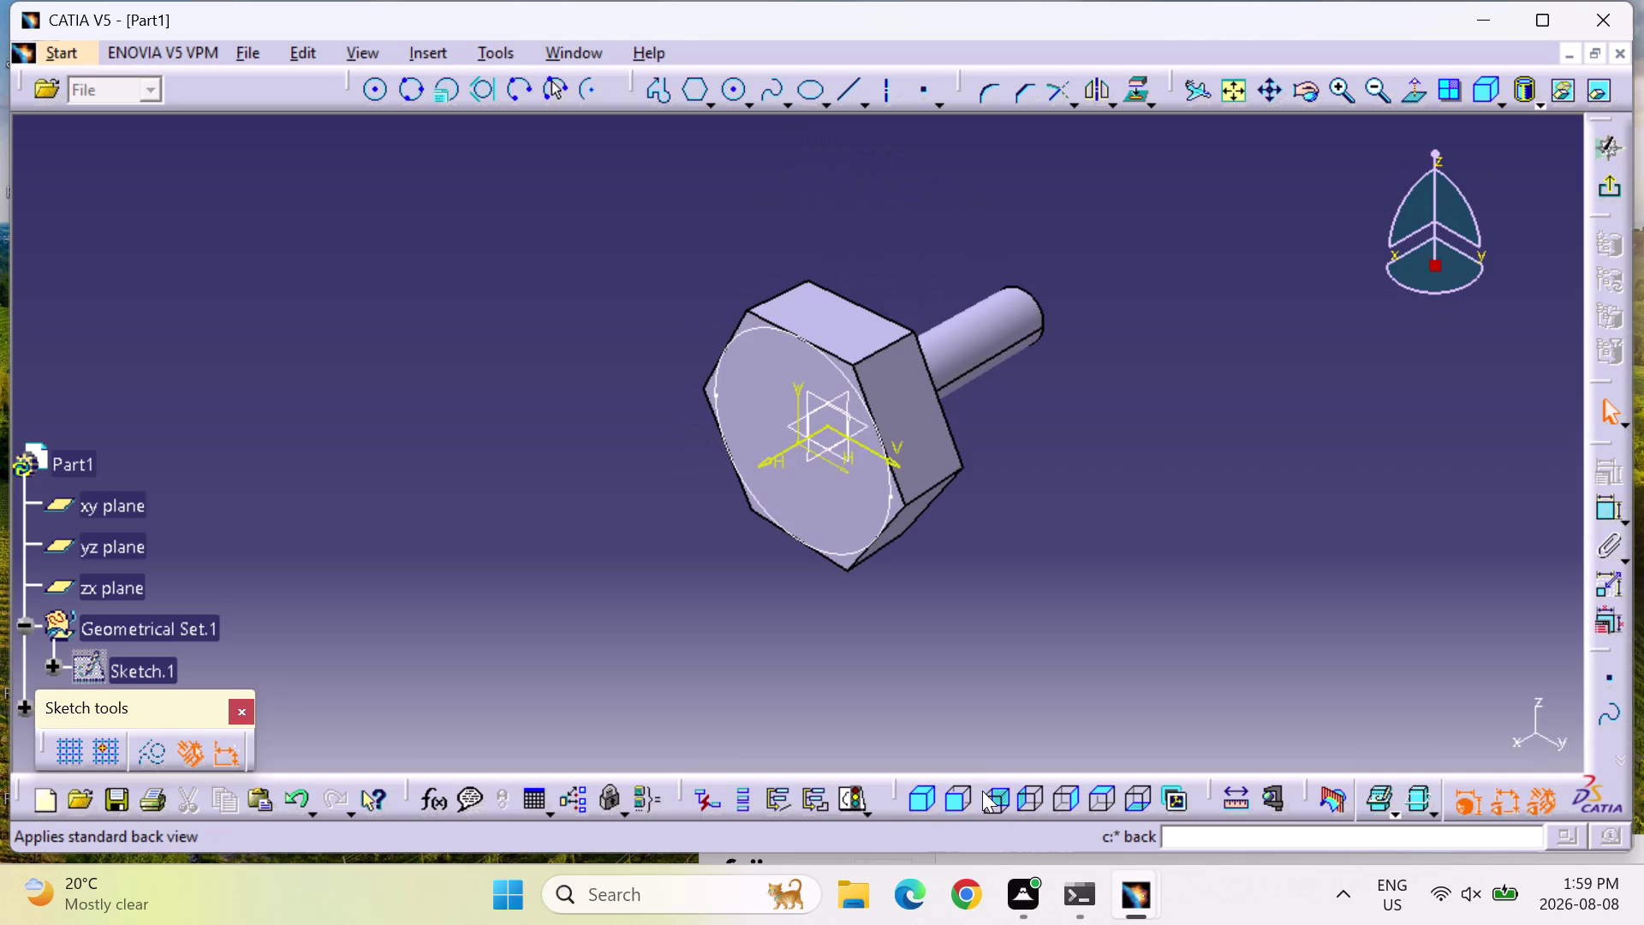
click(1028, 795)
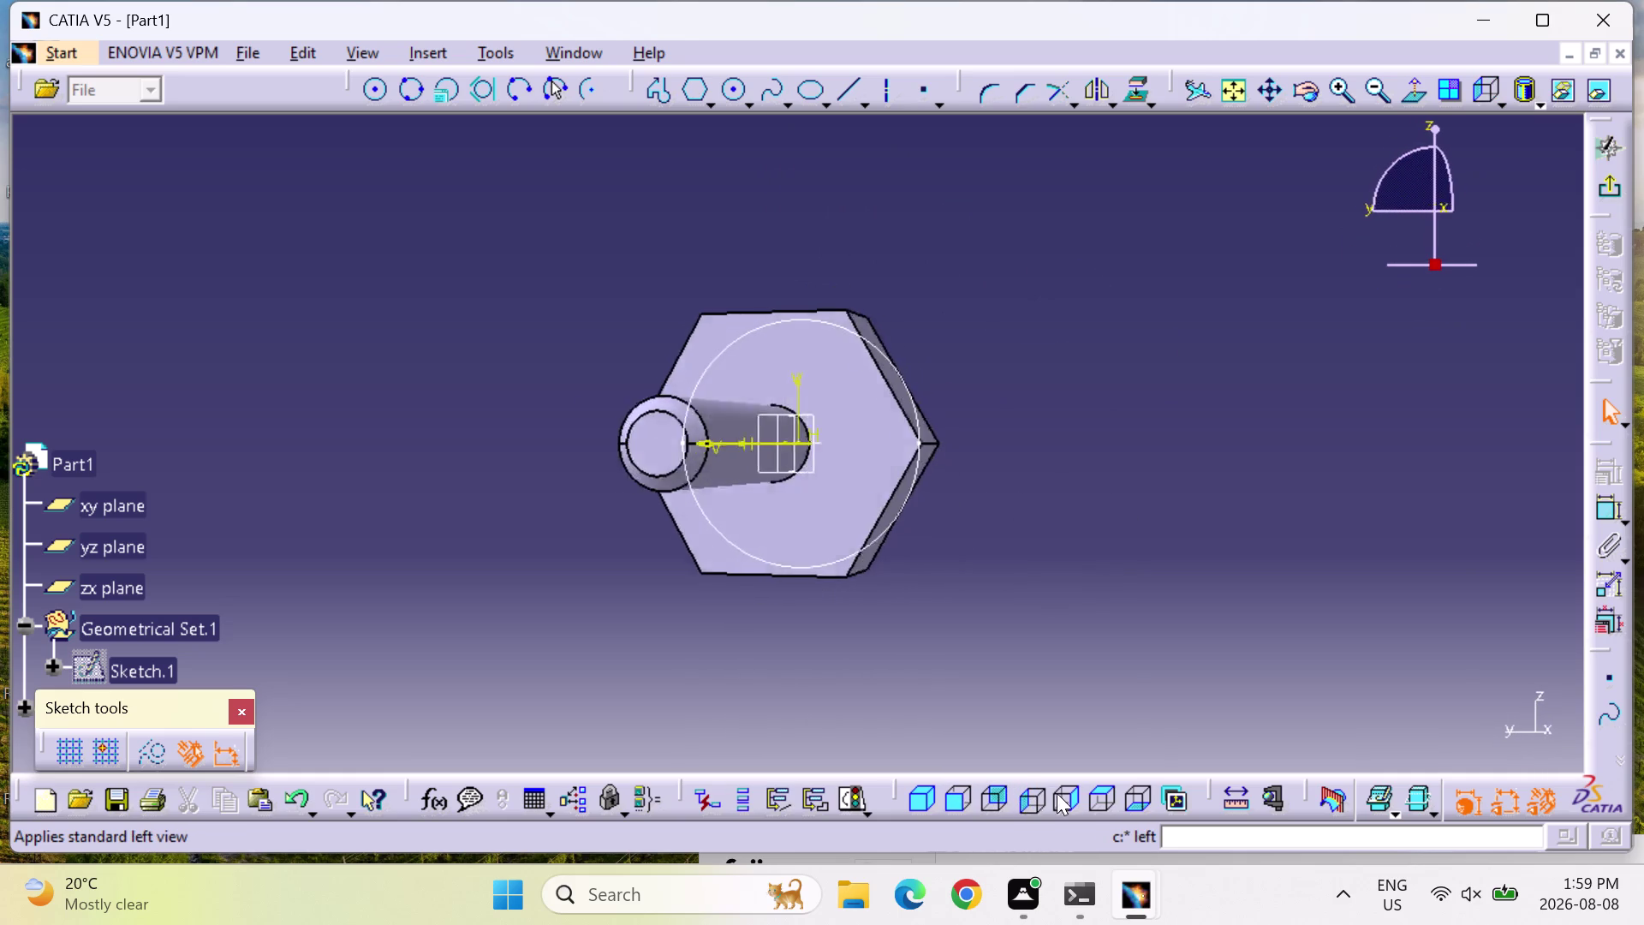
click(1059, 794)
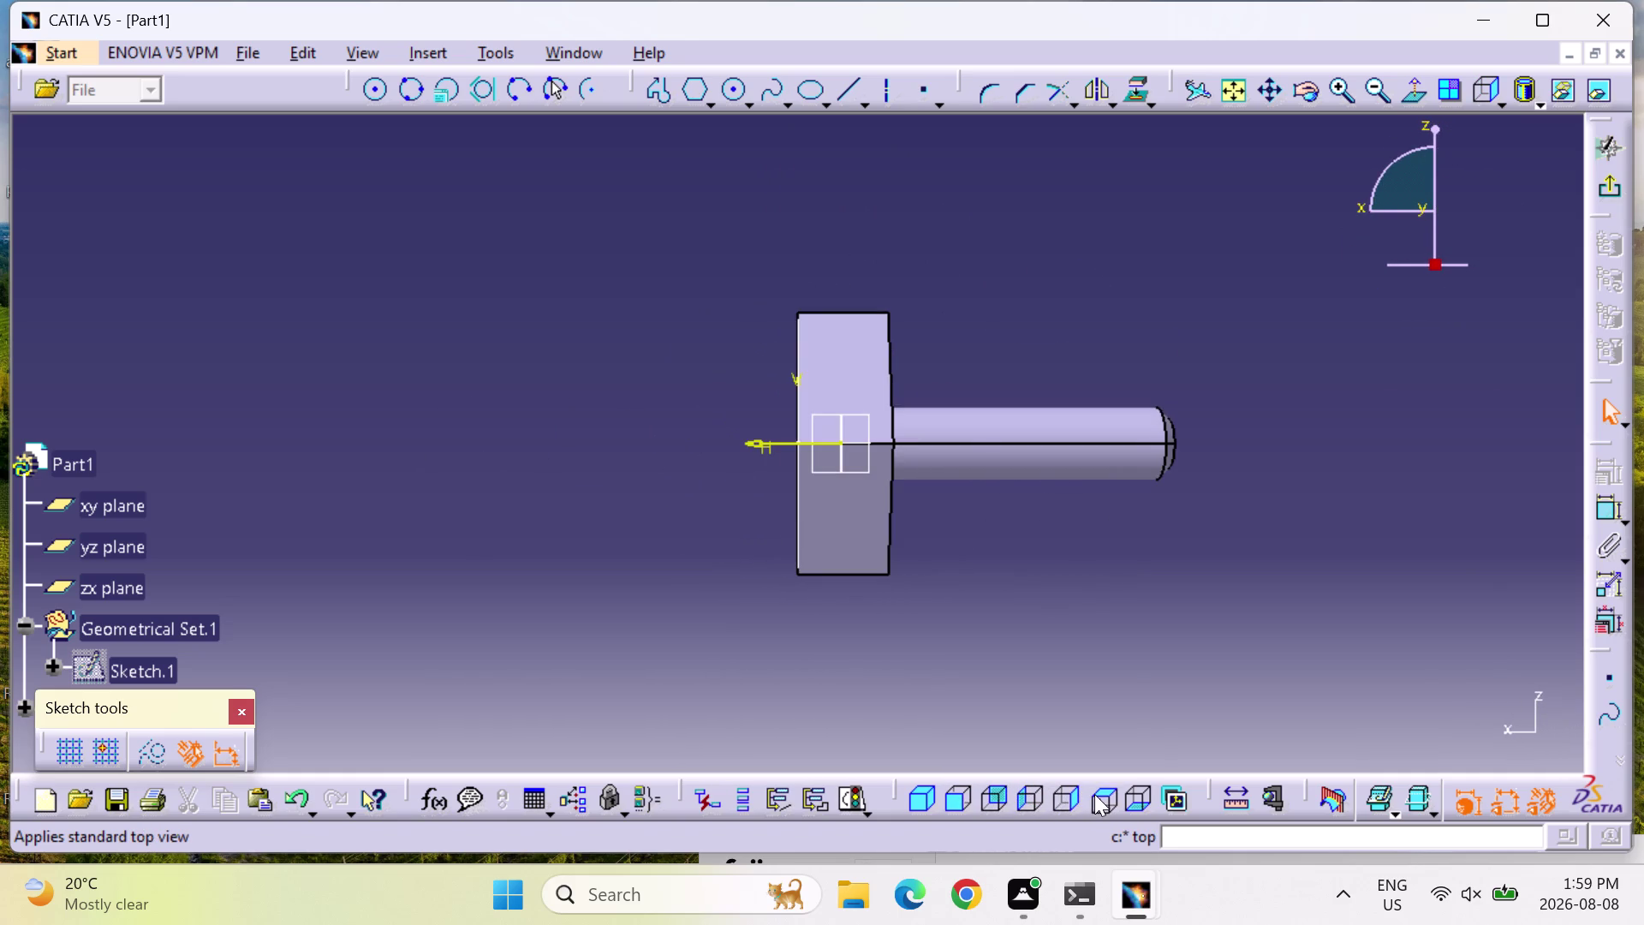
click(1095, 793)
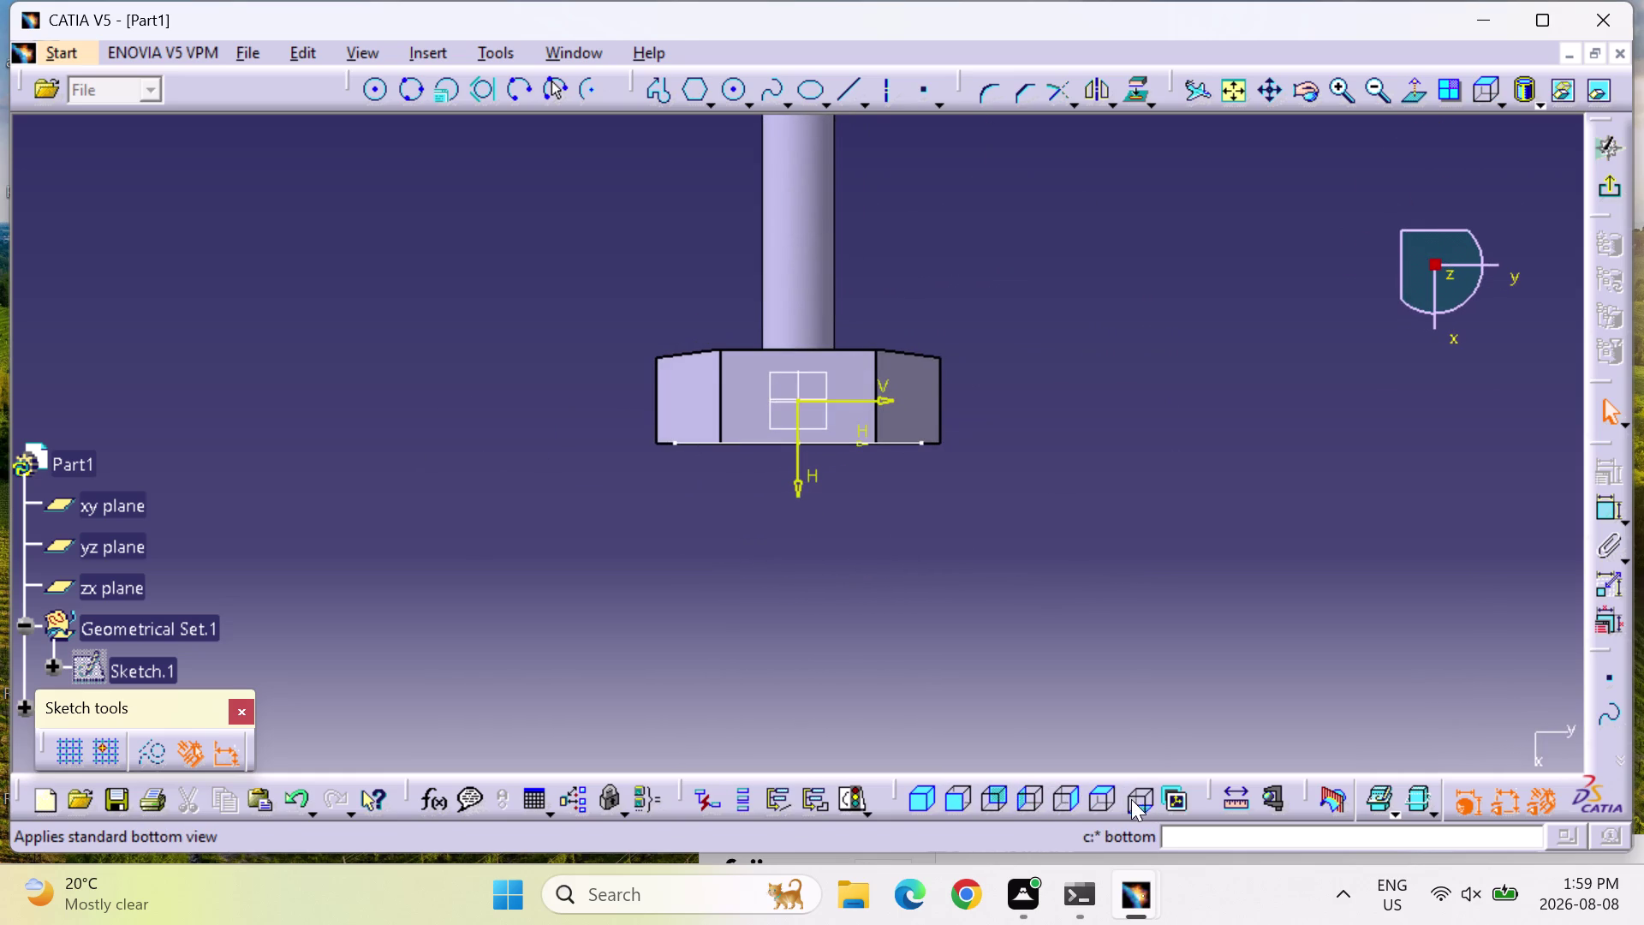
click(1131, 801)
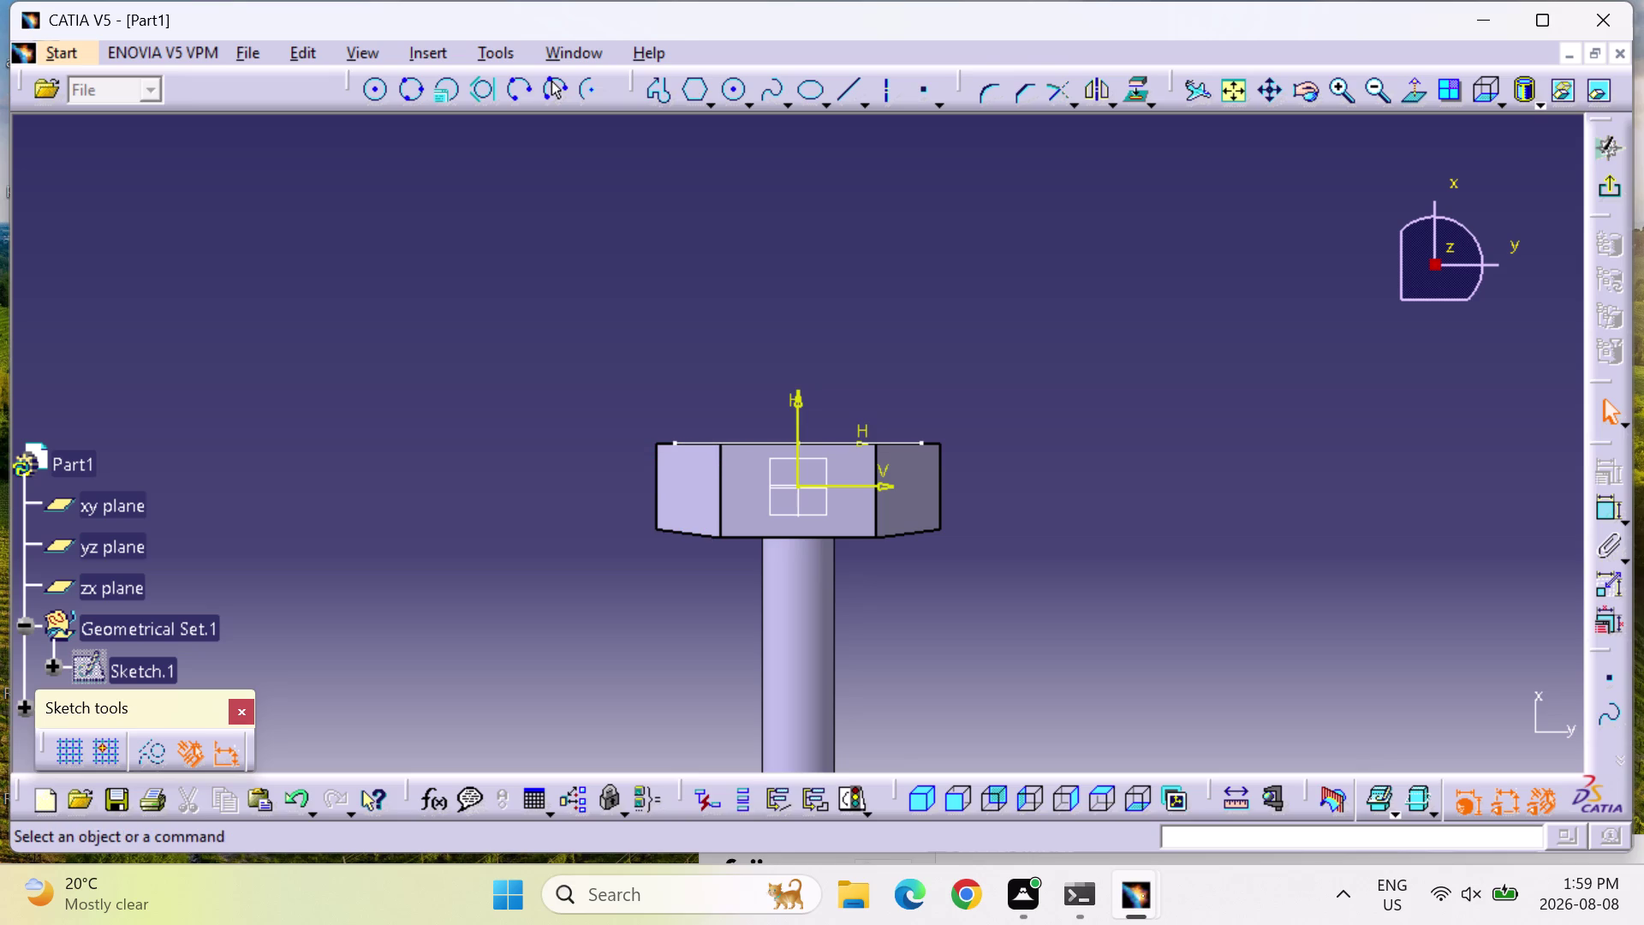
click(834, 89)
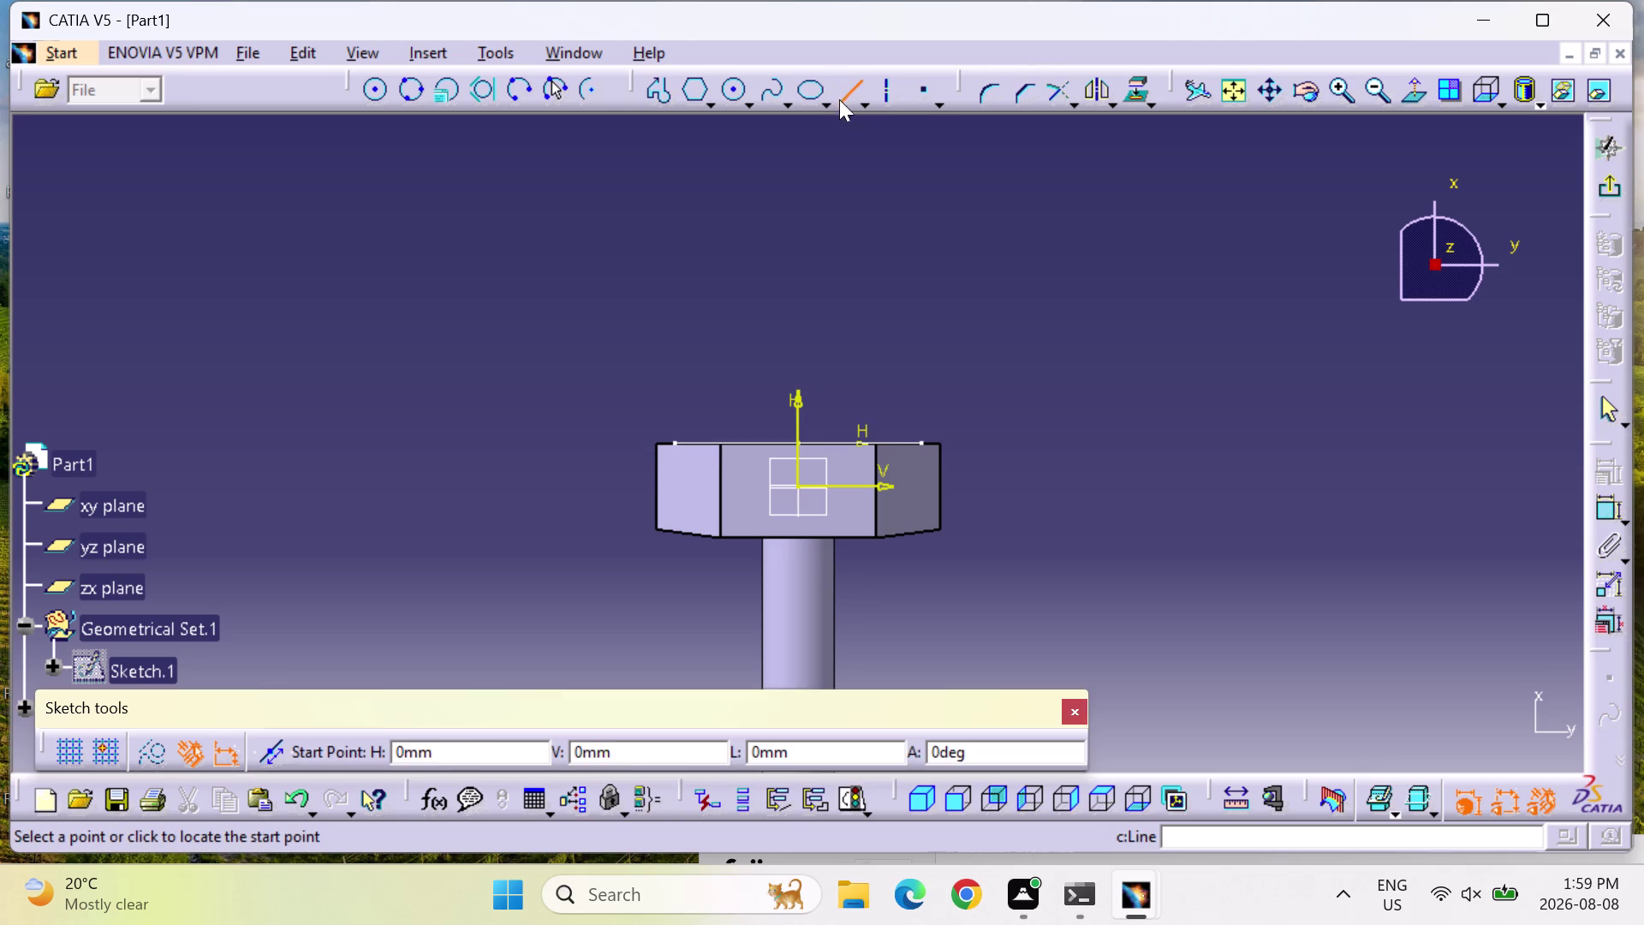
Draw a short line left of the head and constrain it at 30° to the top edge.
click(674, 443)
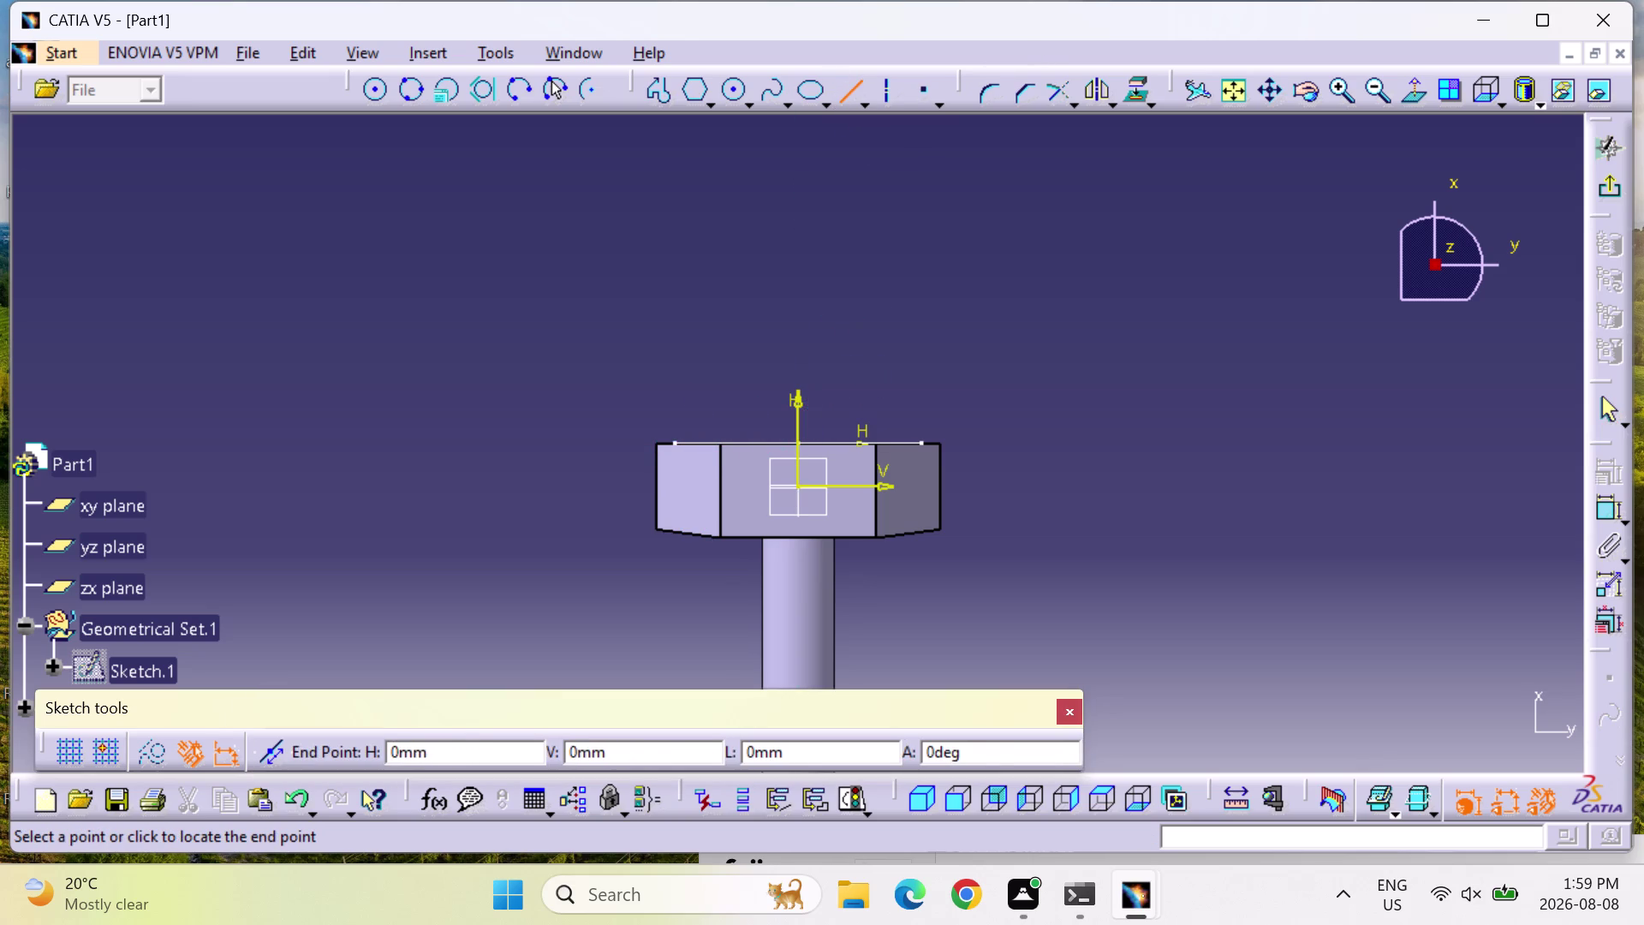
click(636, 468)
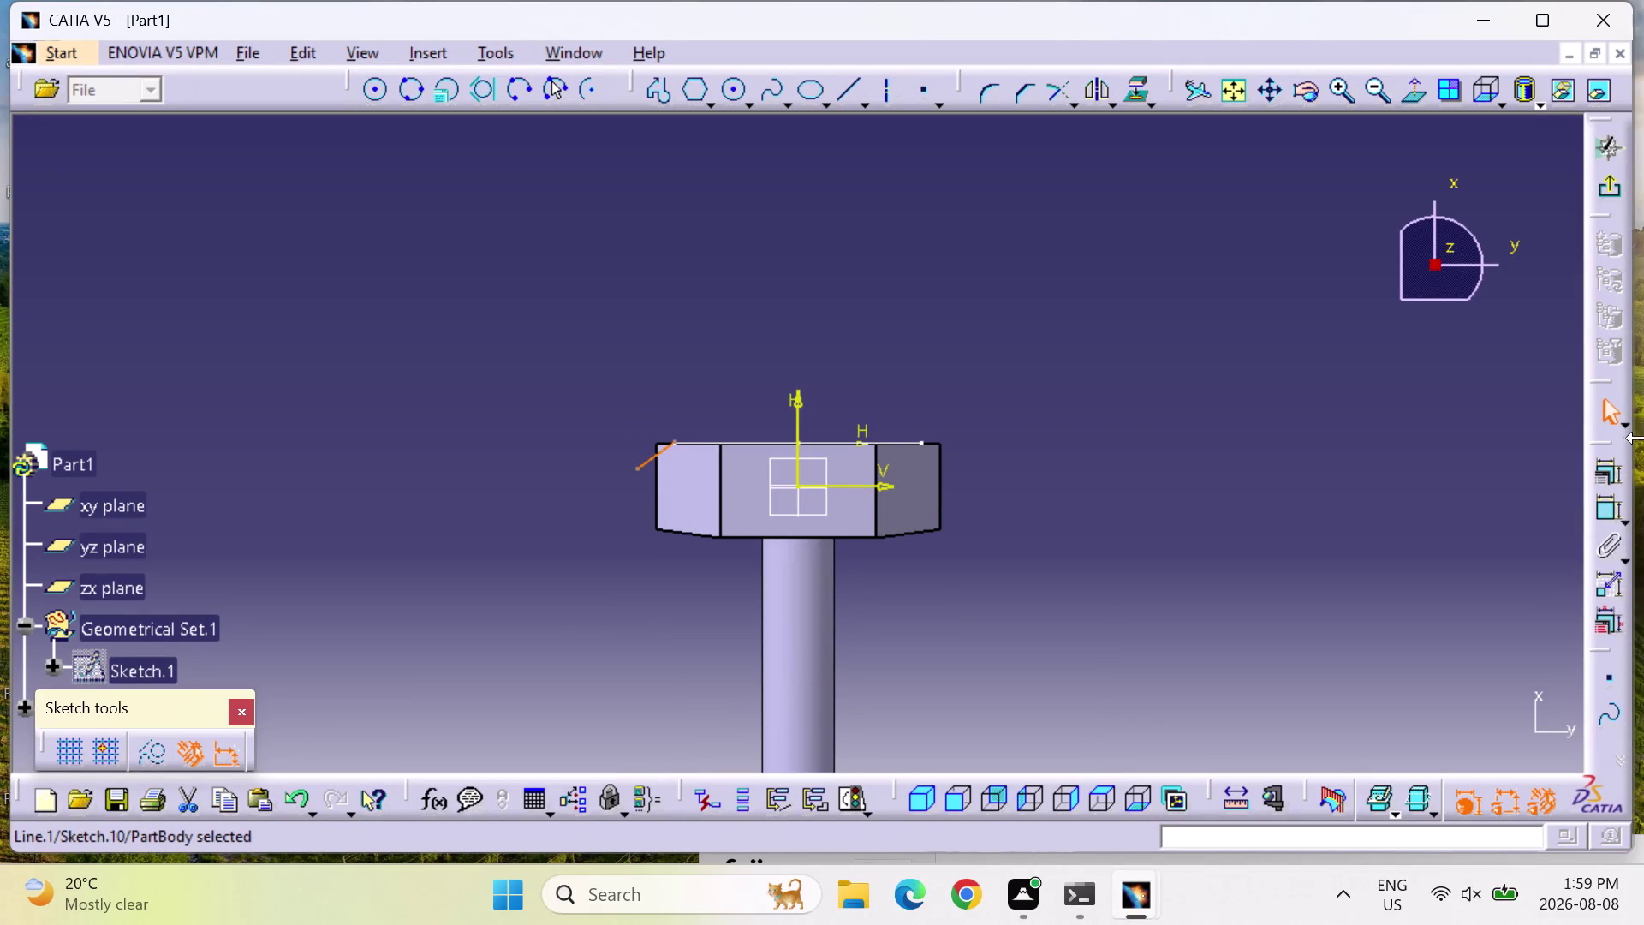
click(1603, 504)
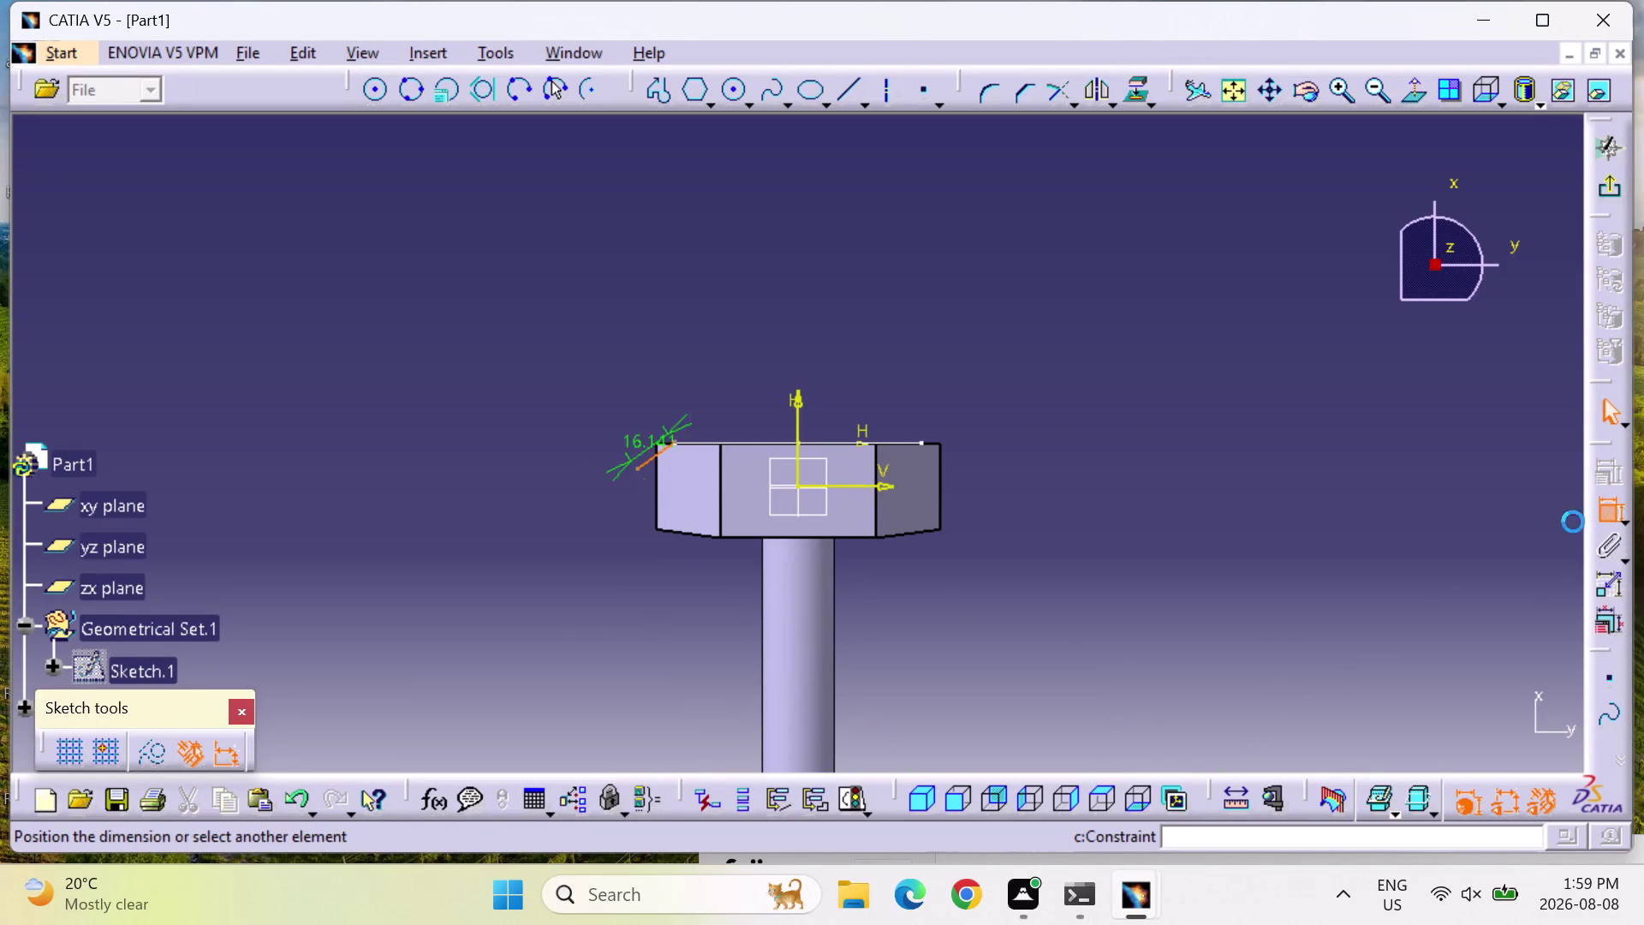
click(685, 440)
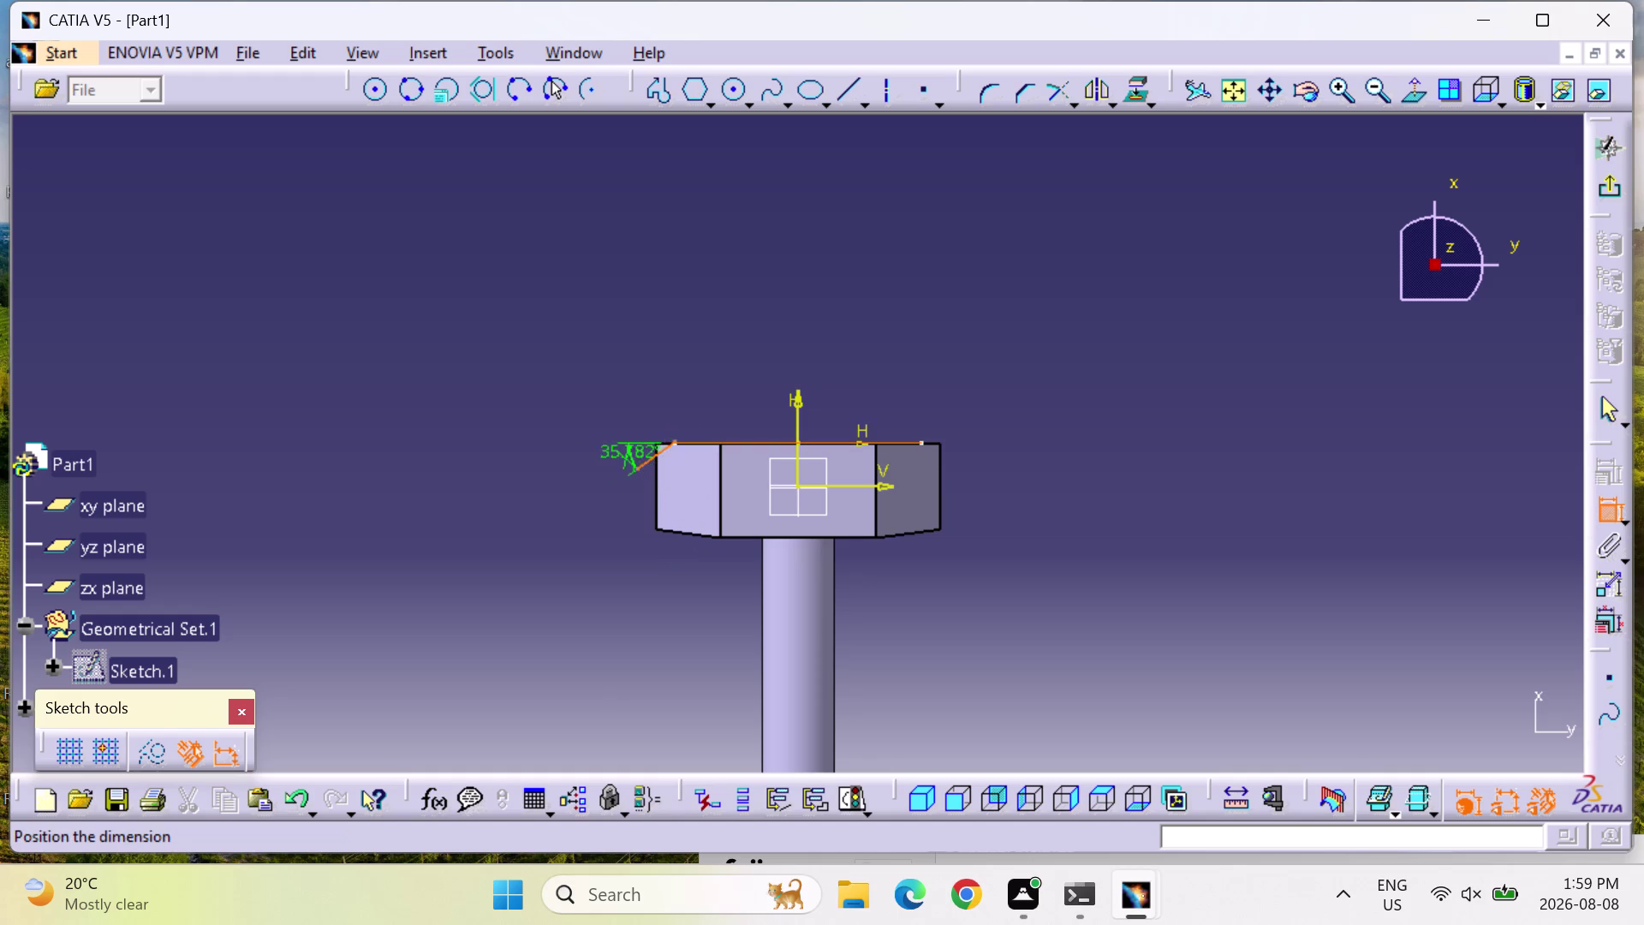
click(625, 451)
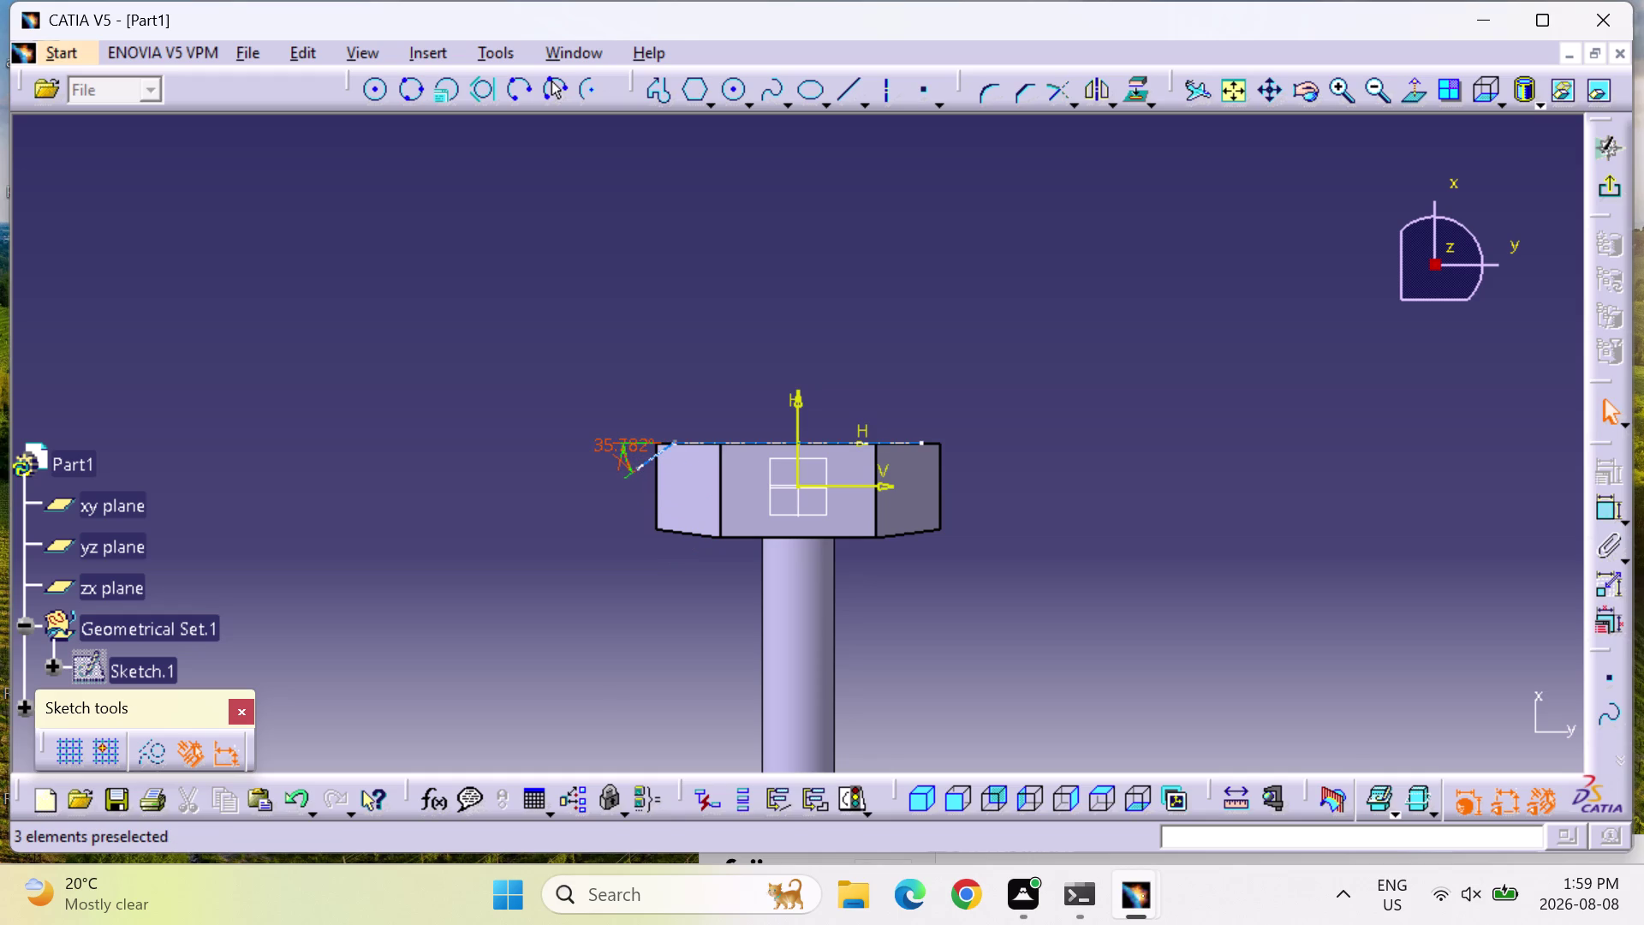
click(614, 447)
click(614, 447)
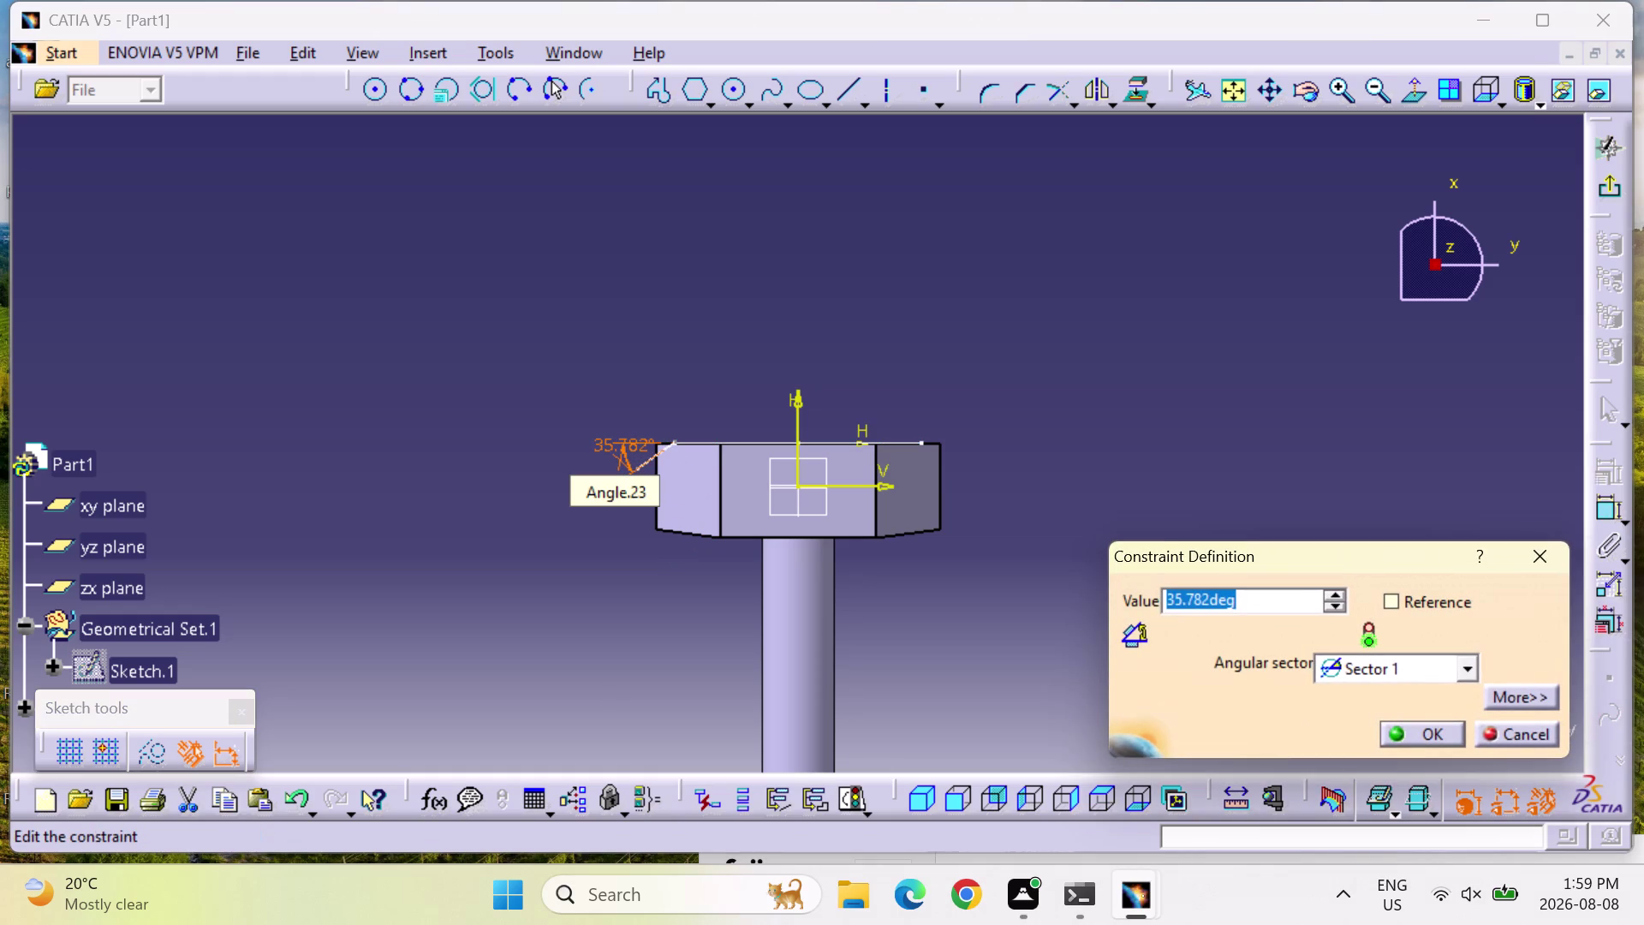
text(30)
key(Return)
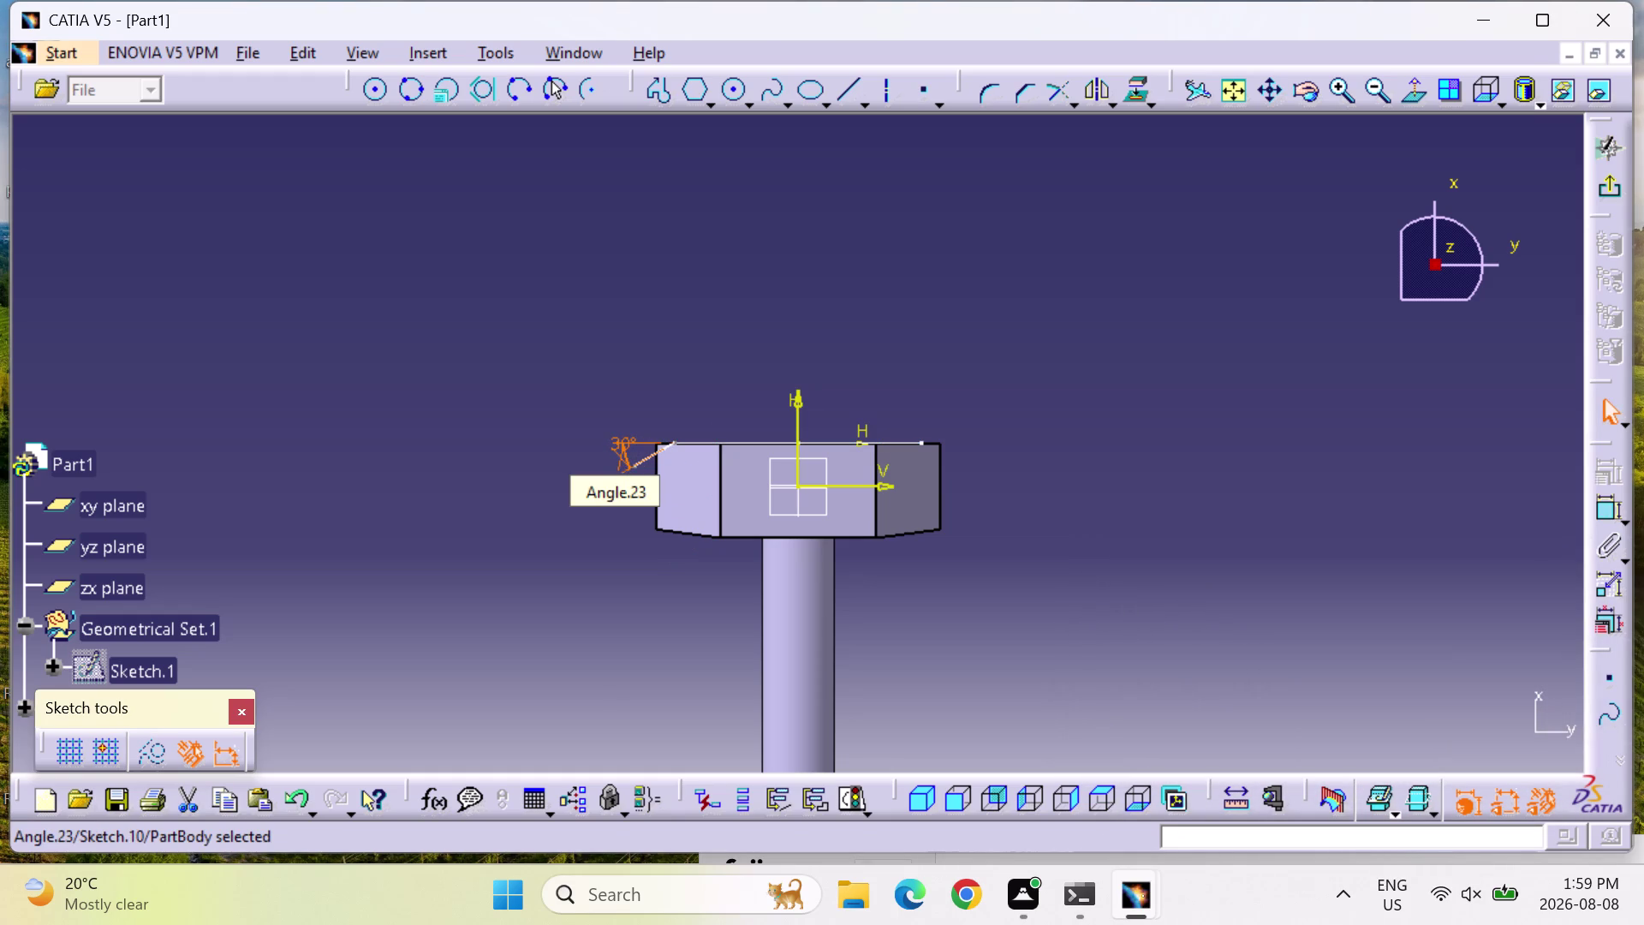
click(709, 444)
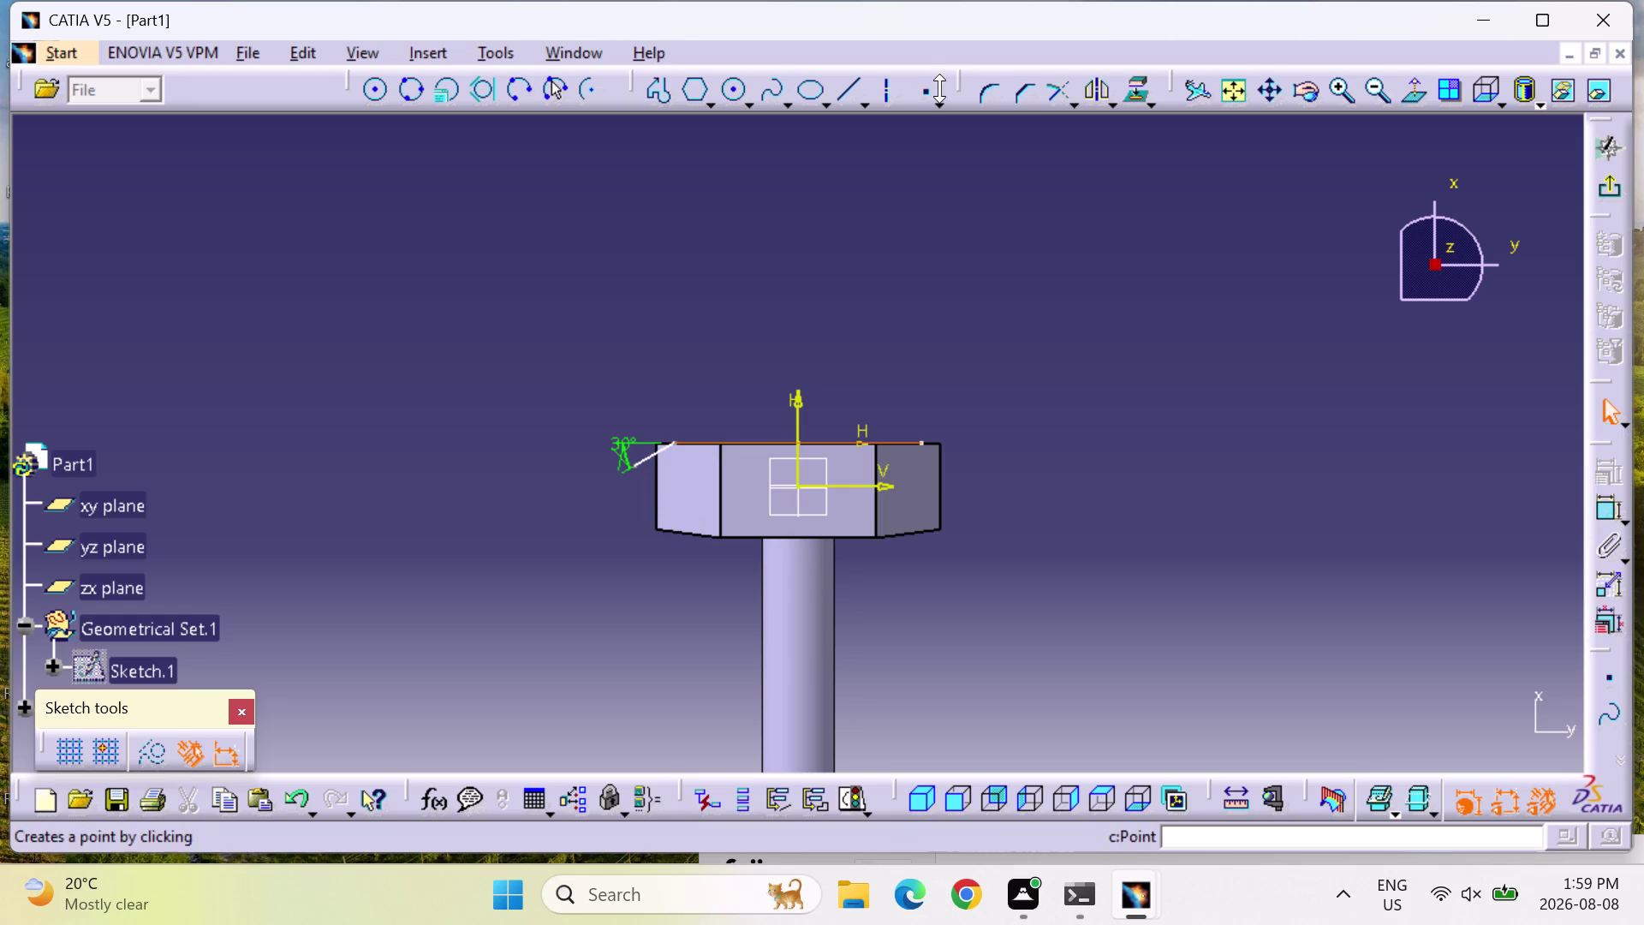
Attempt an axis at the head, cancel it, and zoom in on the head top.
click(885, 92)
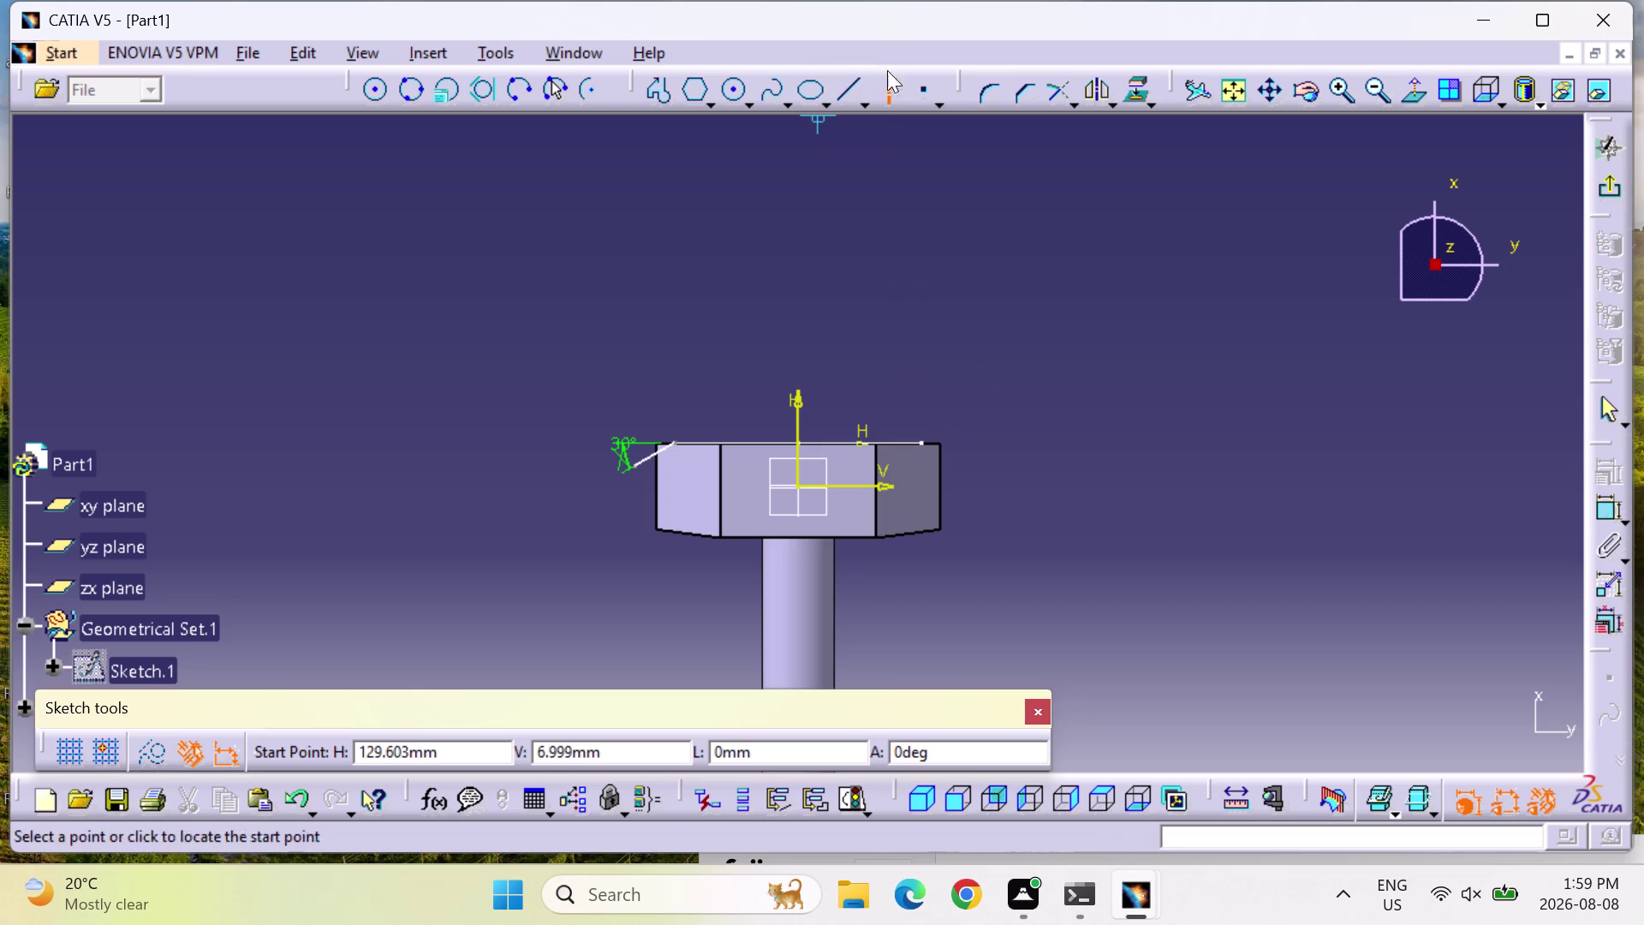
click(827, 442)
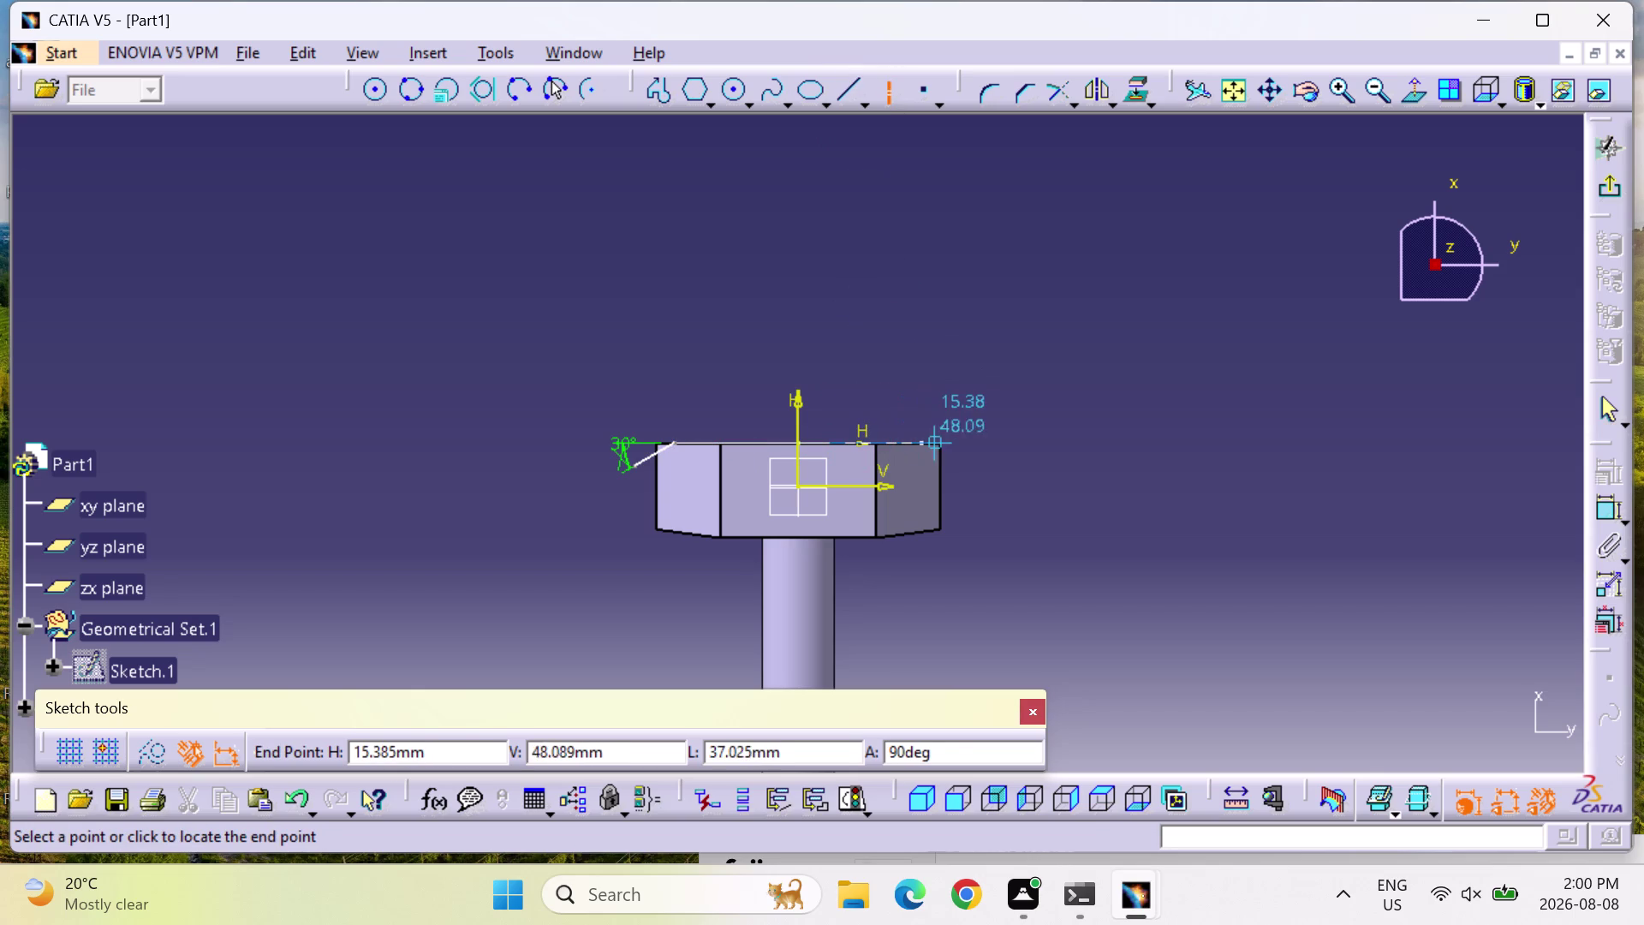
key(Escape)
key(Escape)
key(Escape)
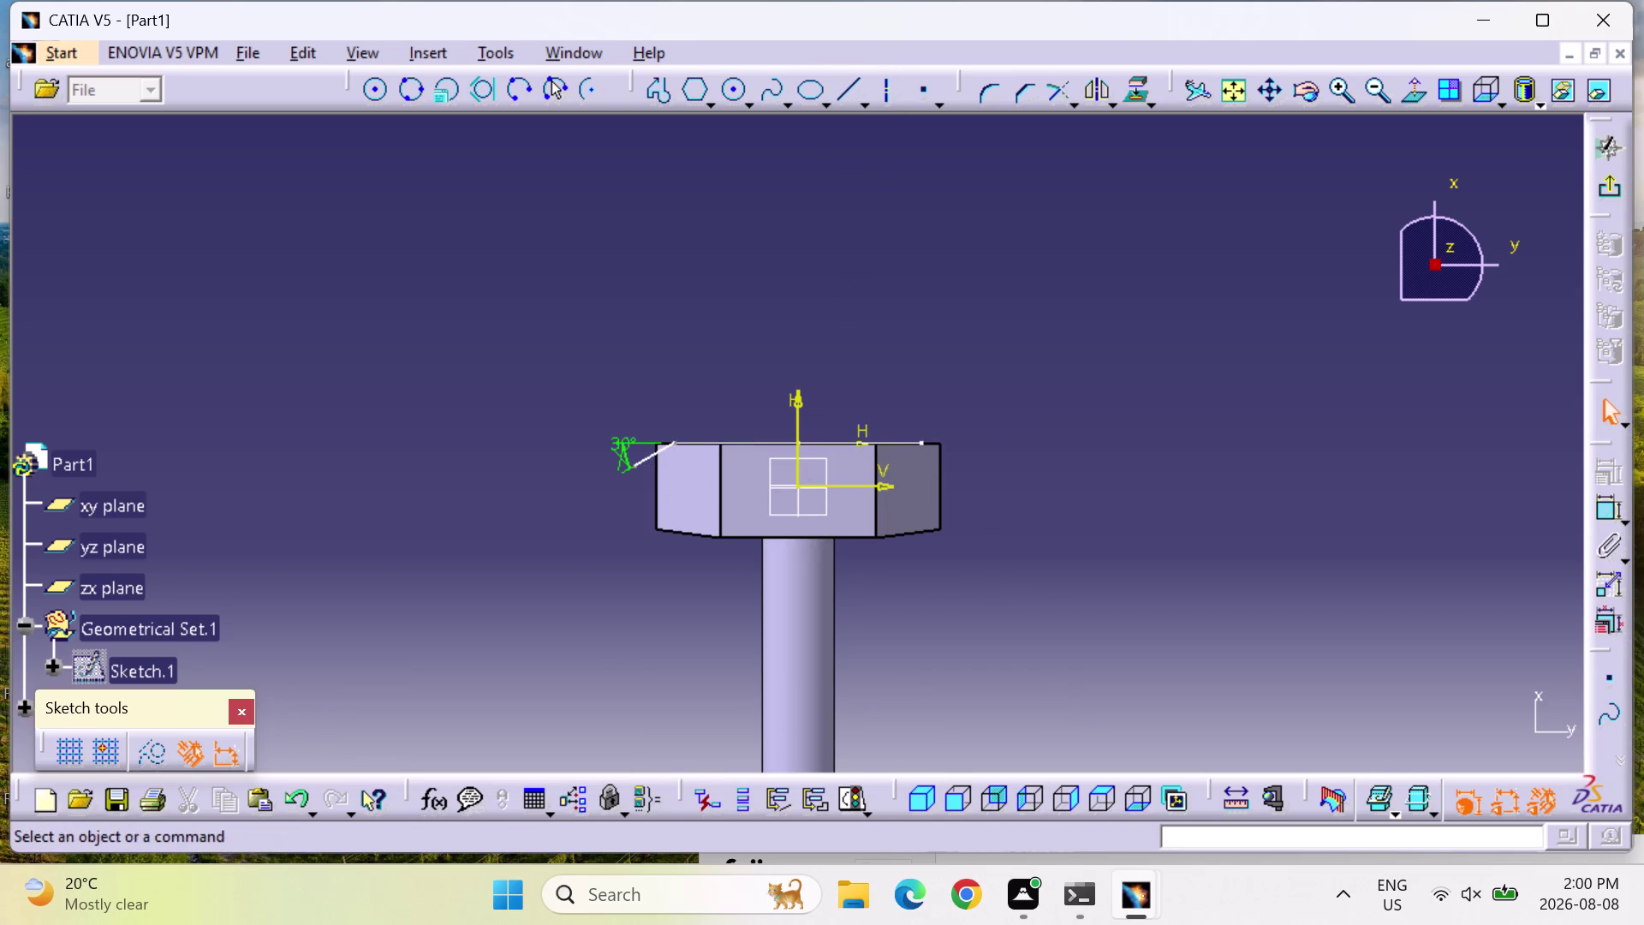
triple_click(1343, 87)
triple_click(1343, 87)
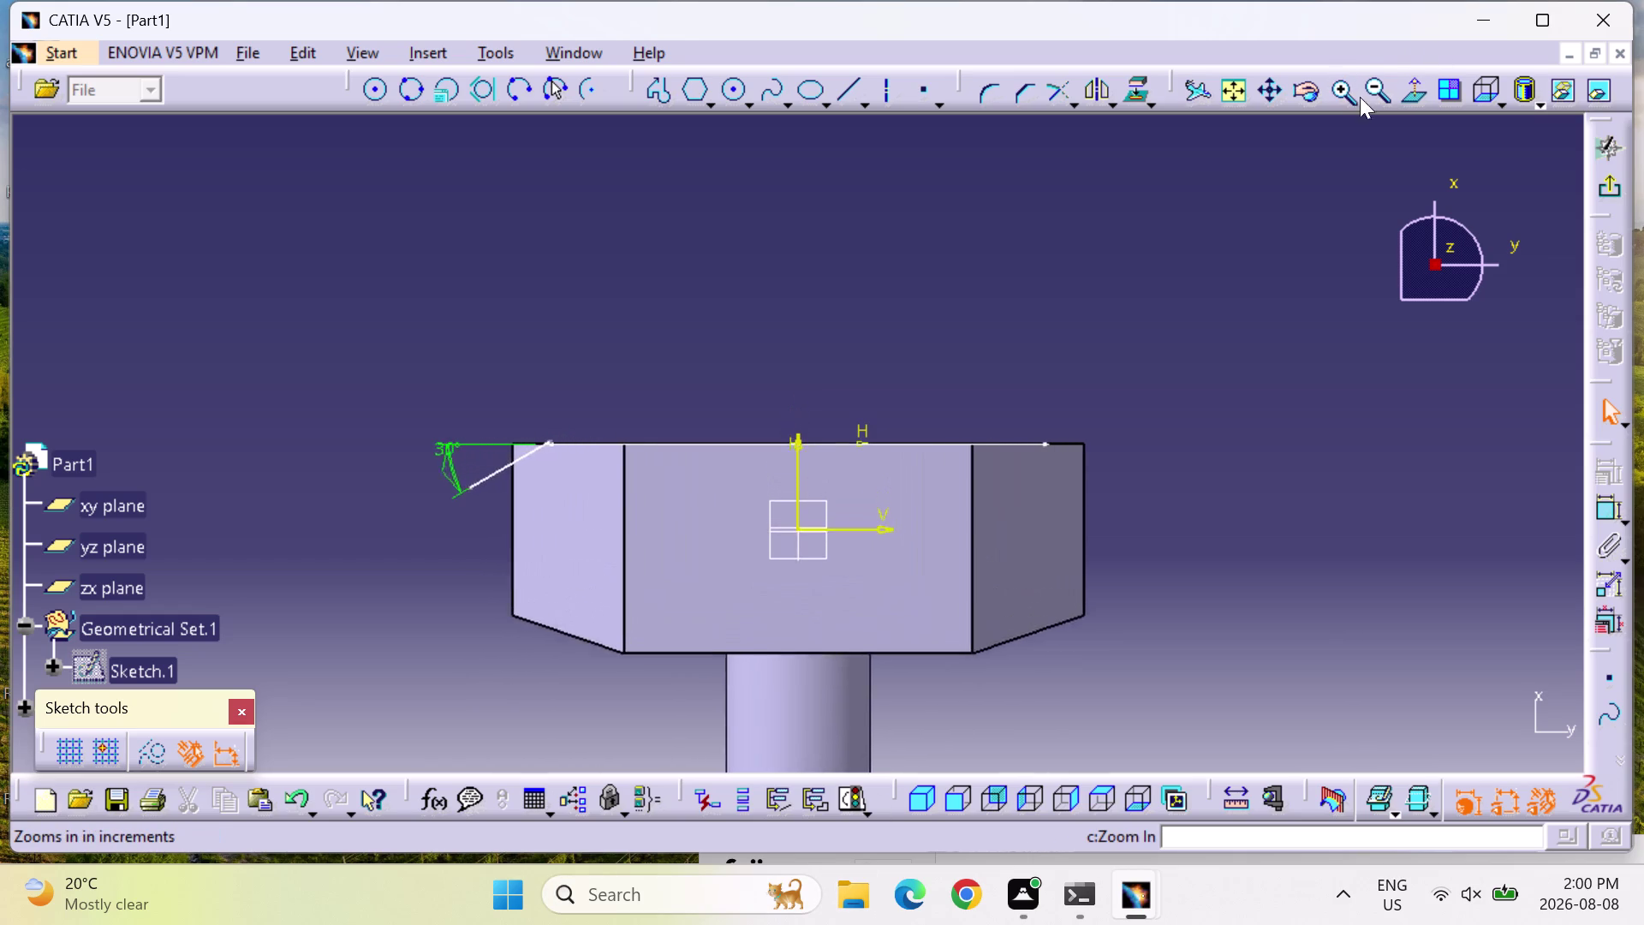
click(764, 442)
click(891, 87)
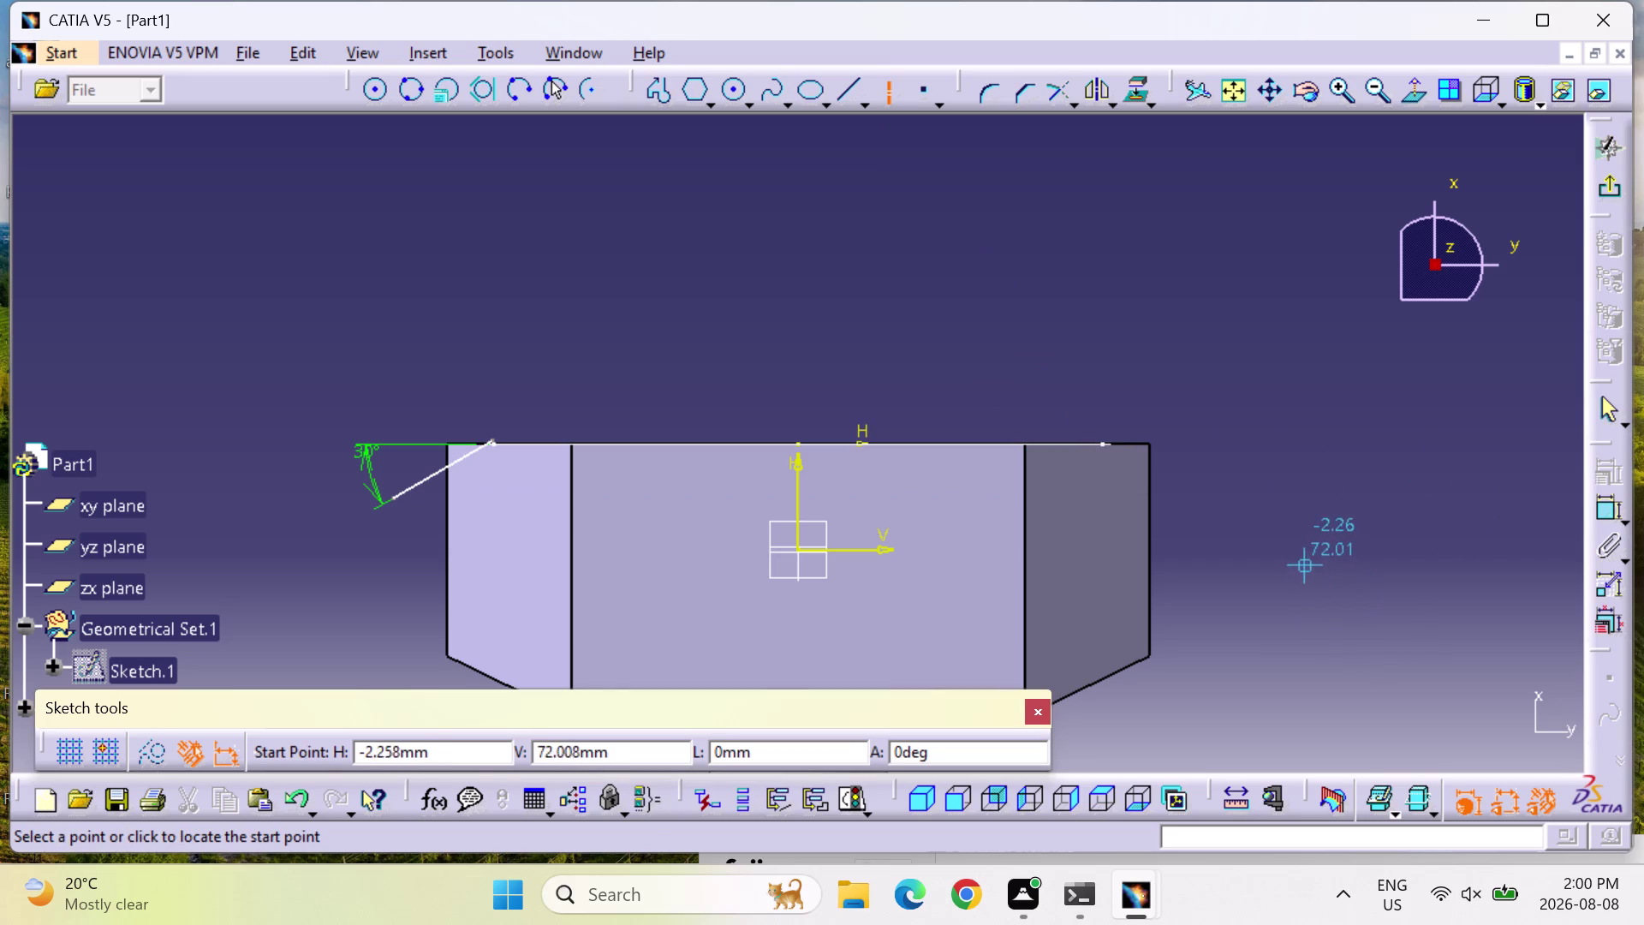
key(Escape)
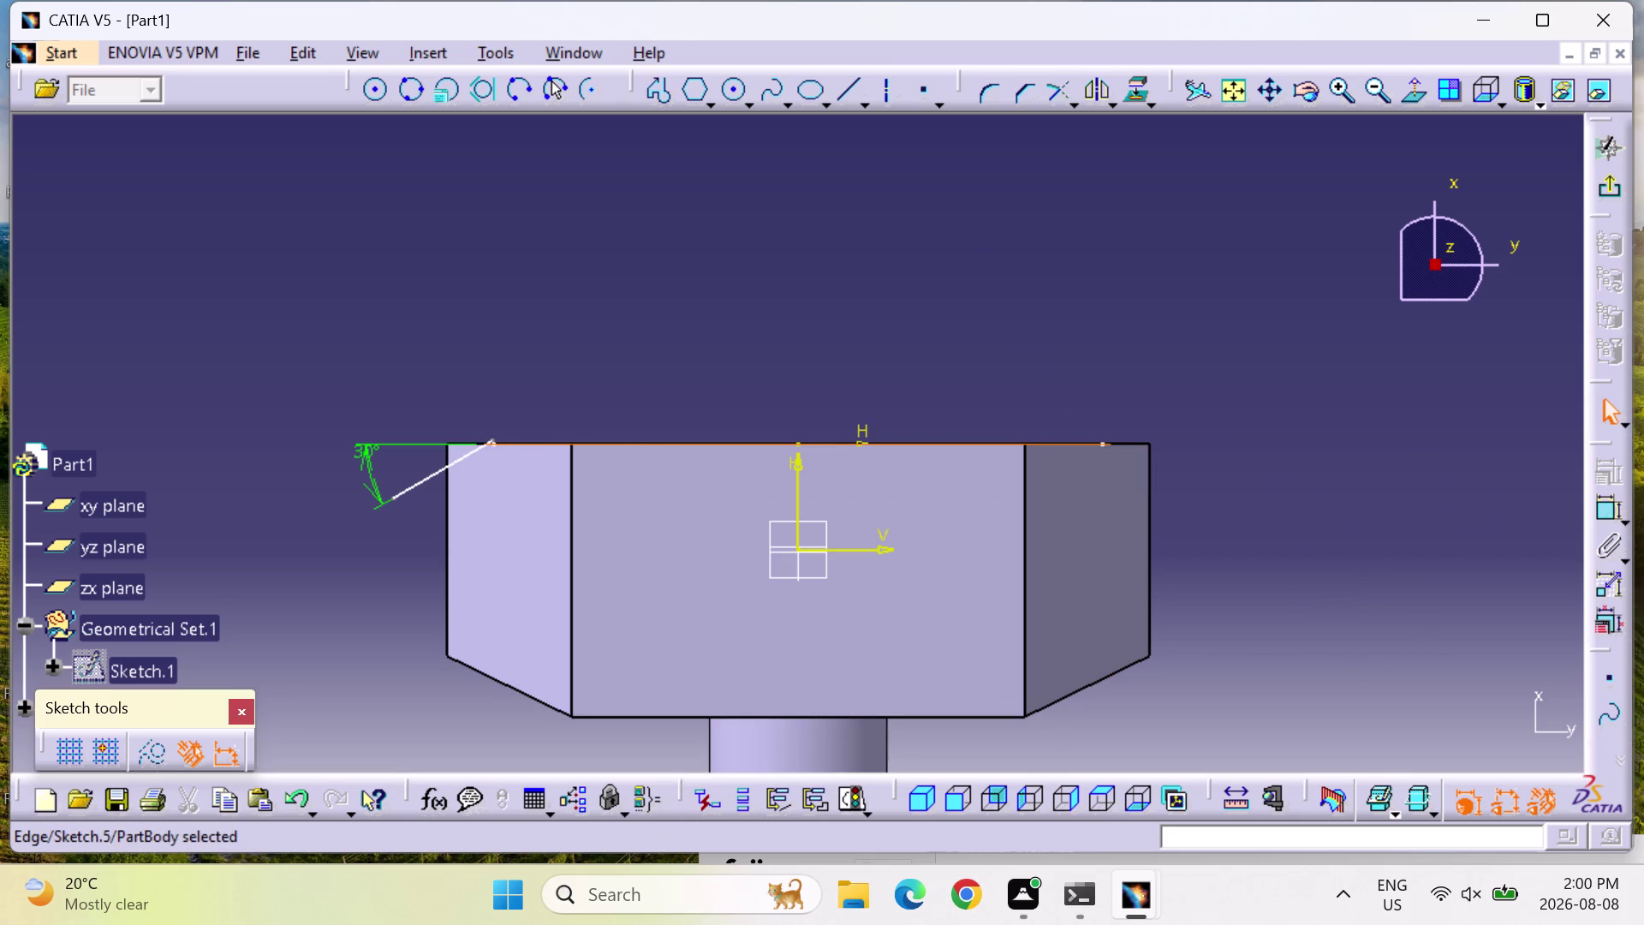
Select the head's top edge, finish the line profile, and exit the sketch to 3D.
click(977, 442)
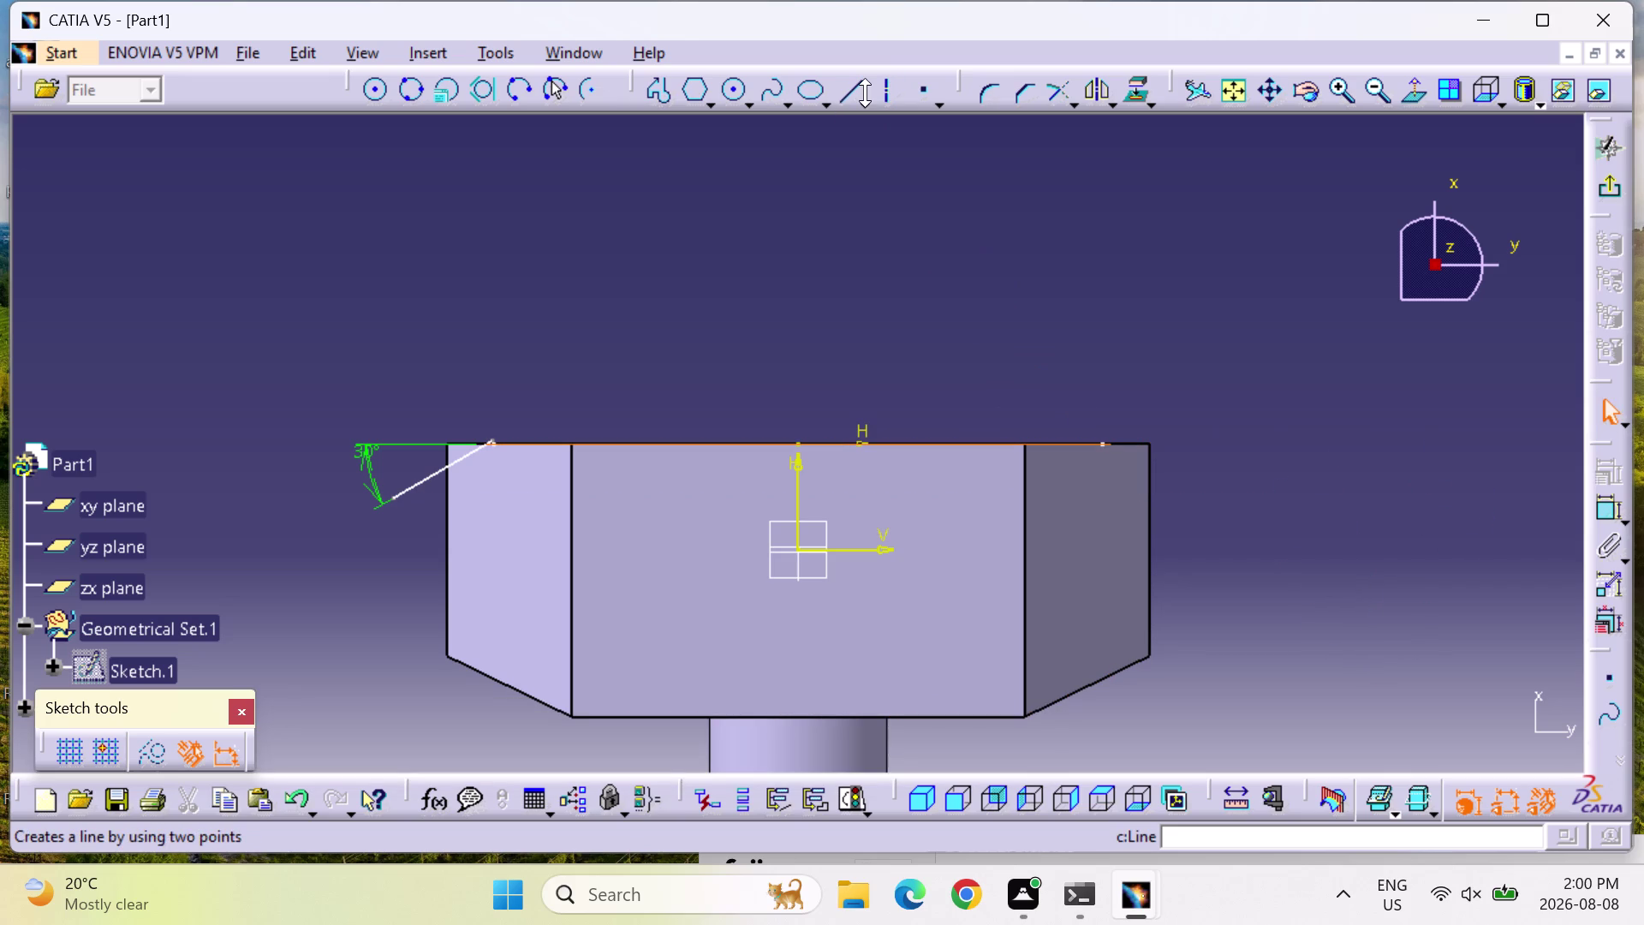
click(887, 90)
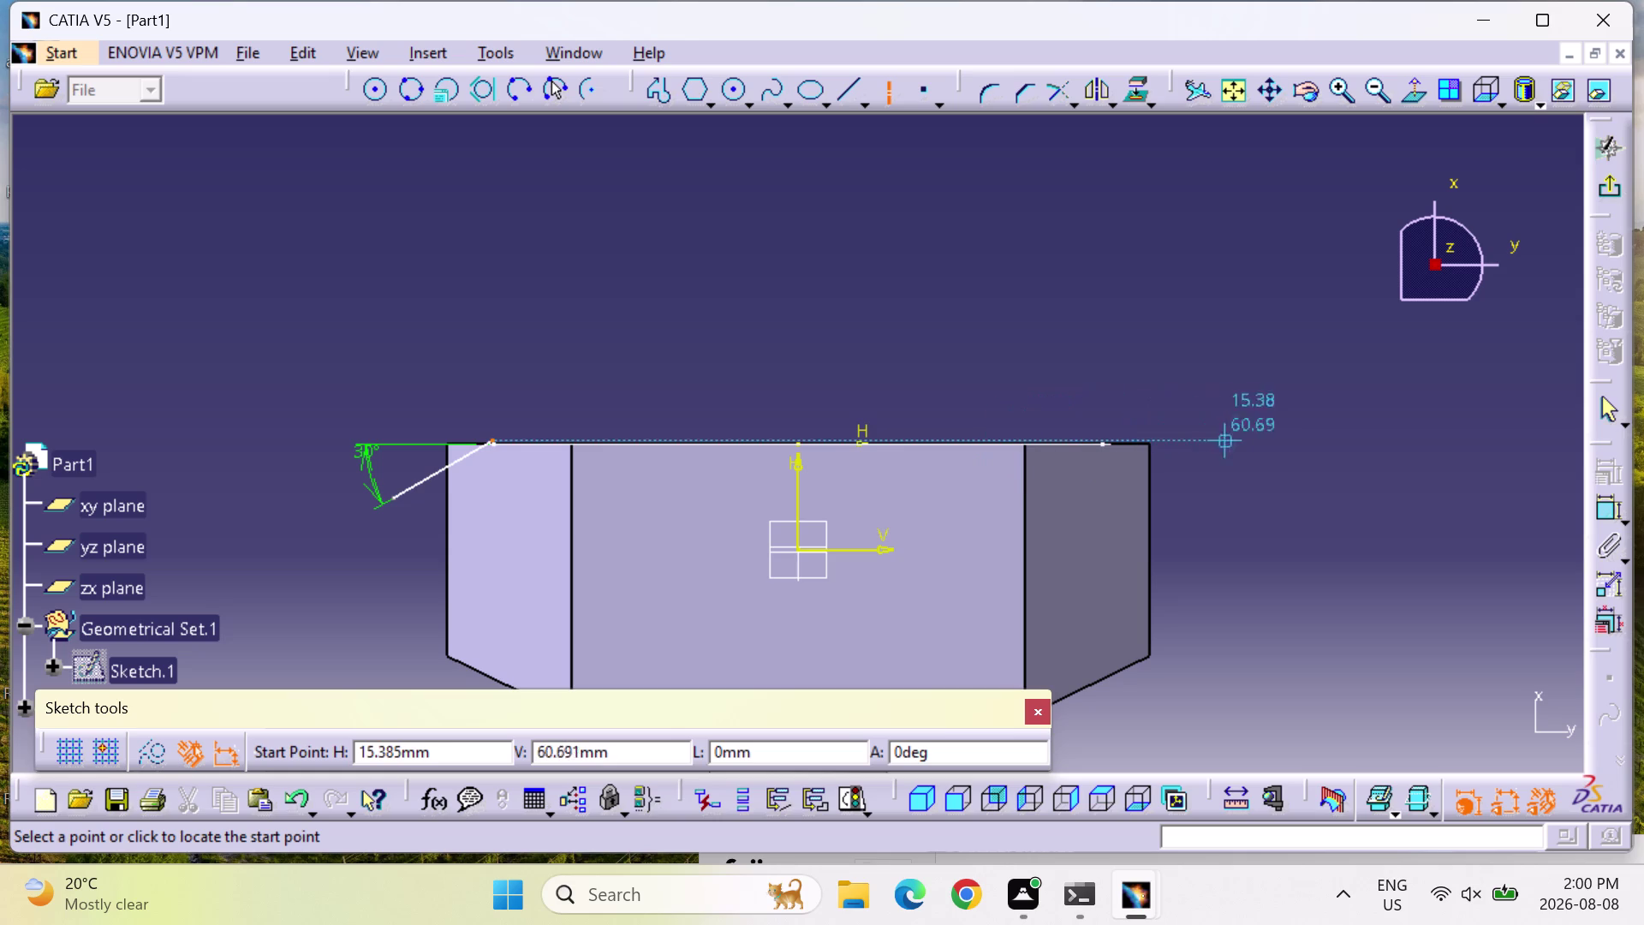
key(Escape)
key(Escape)
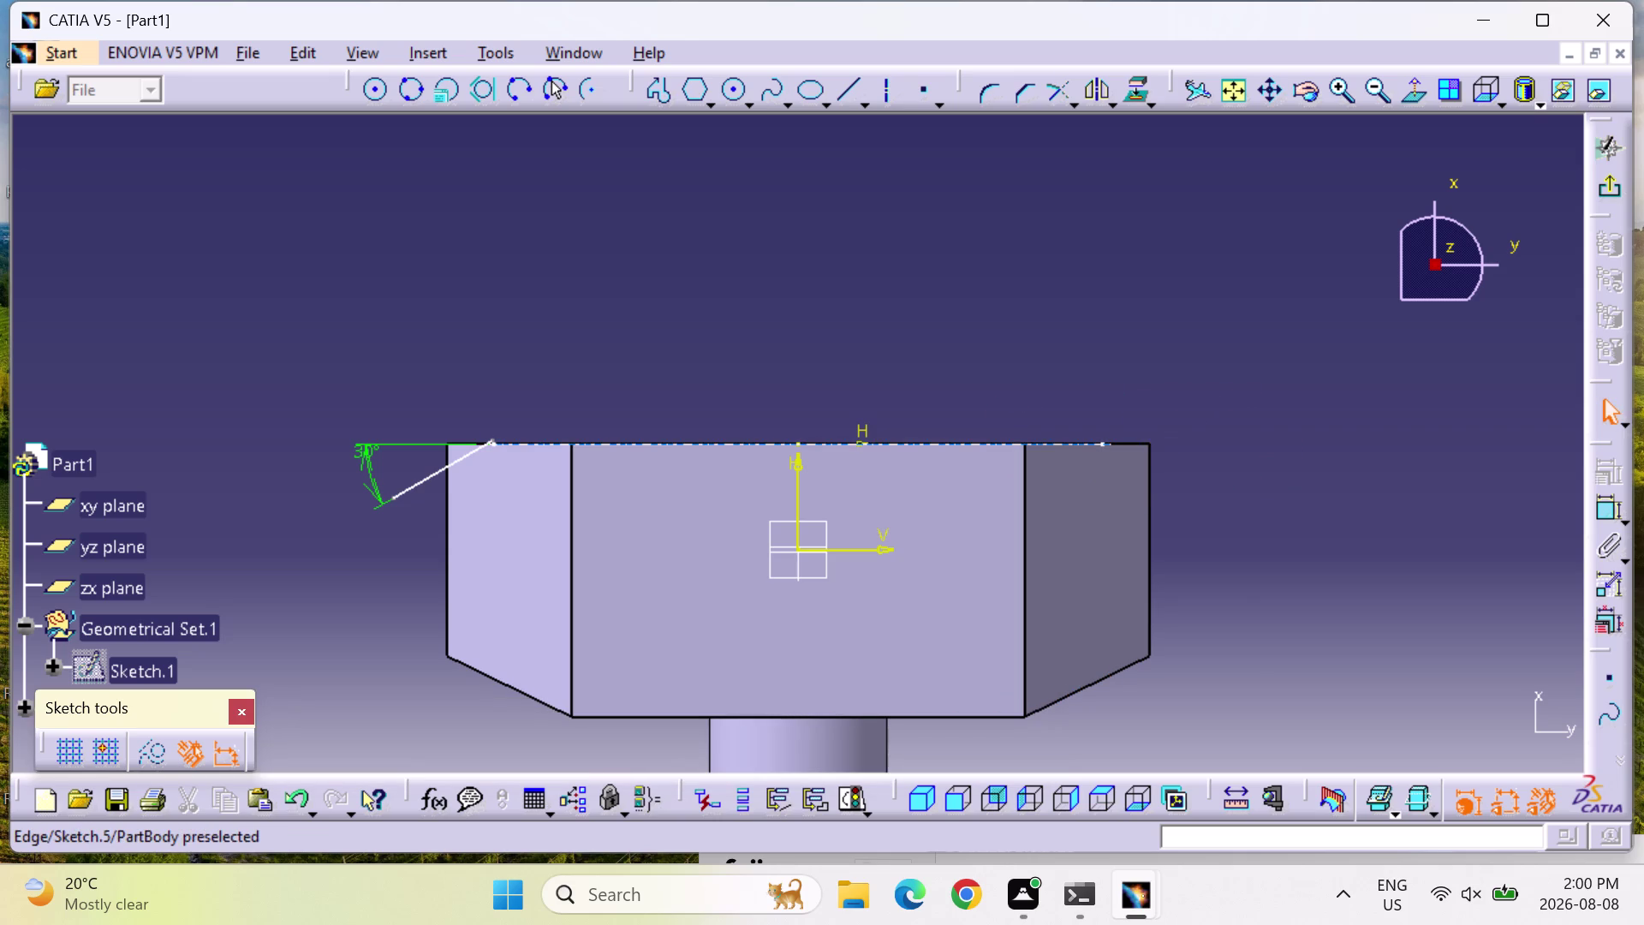
click(997, 444)
click(913, 99)
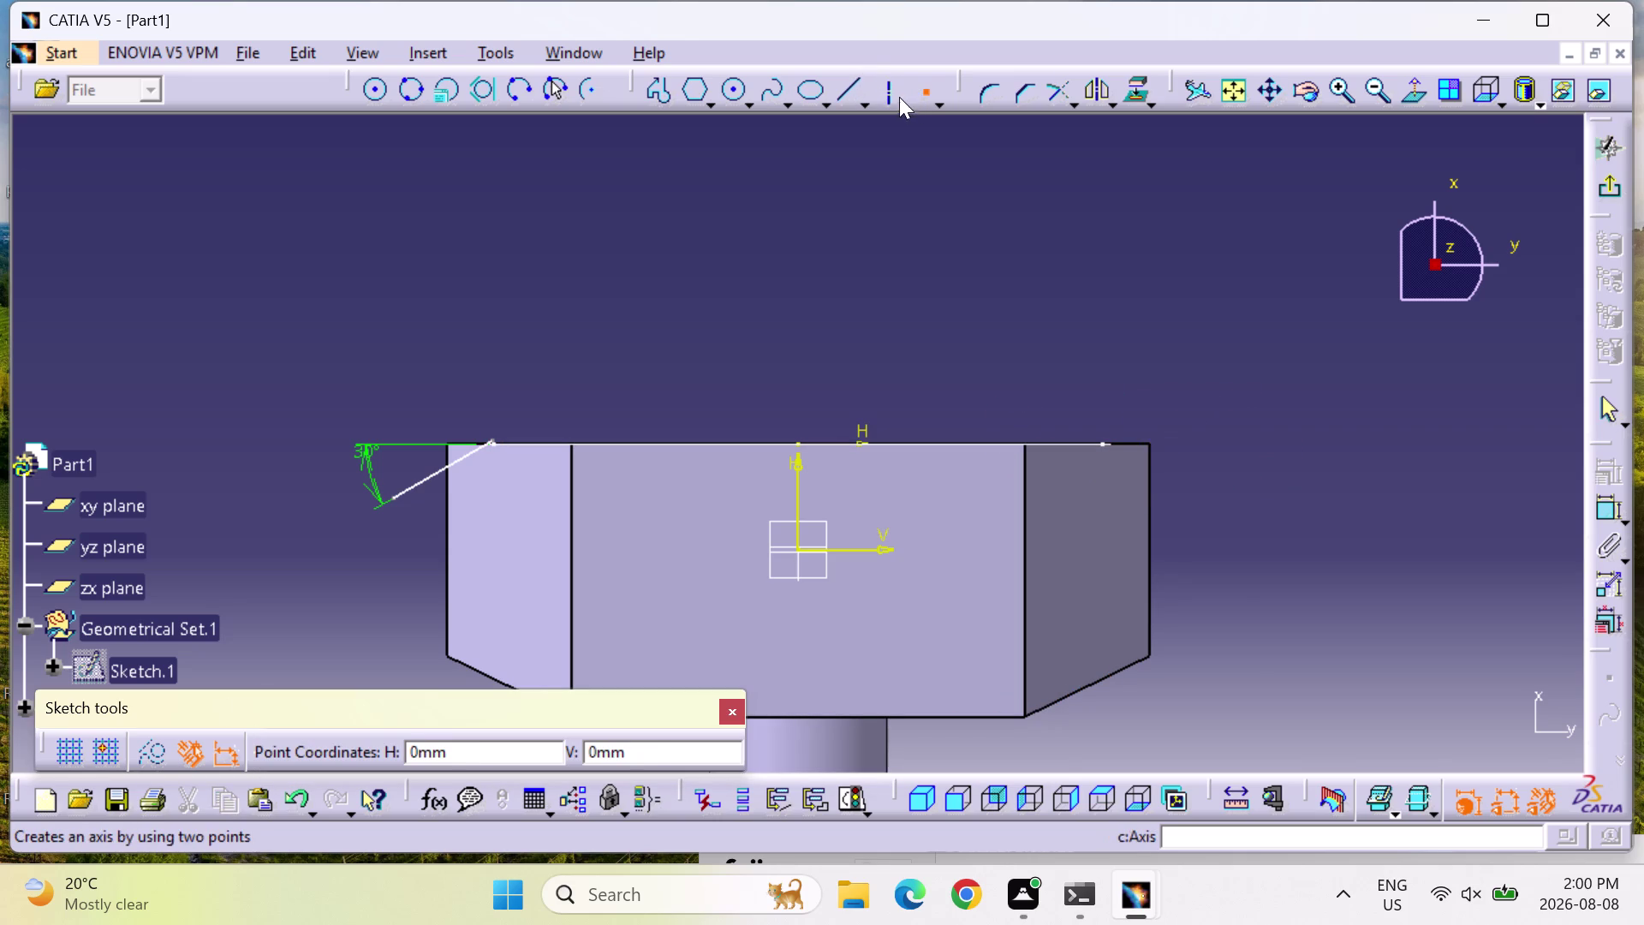
key(Escape)
key(Escape)
key(Escape)
click(929, 442)
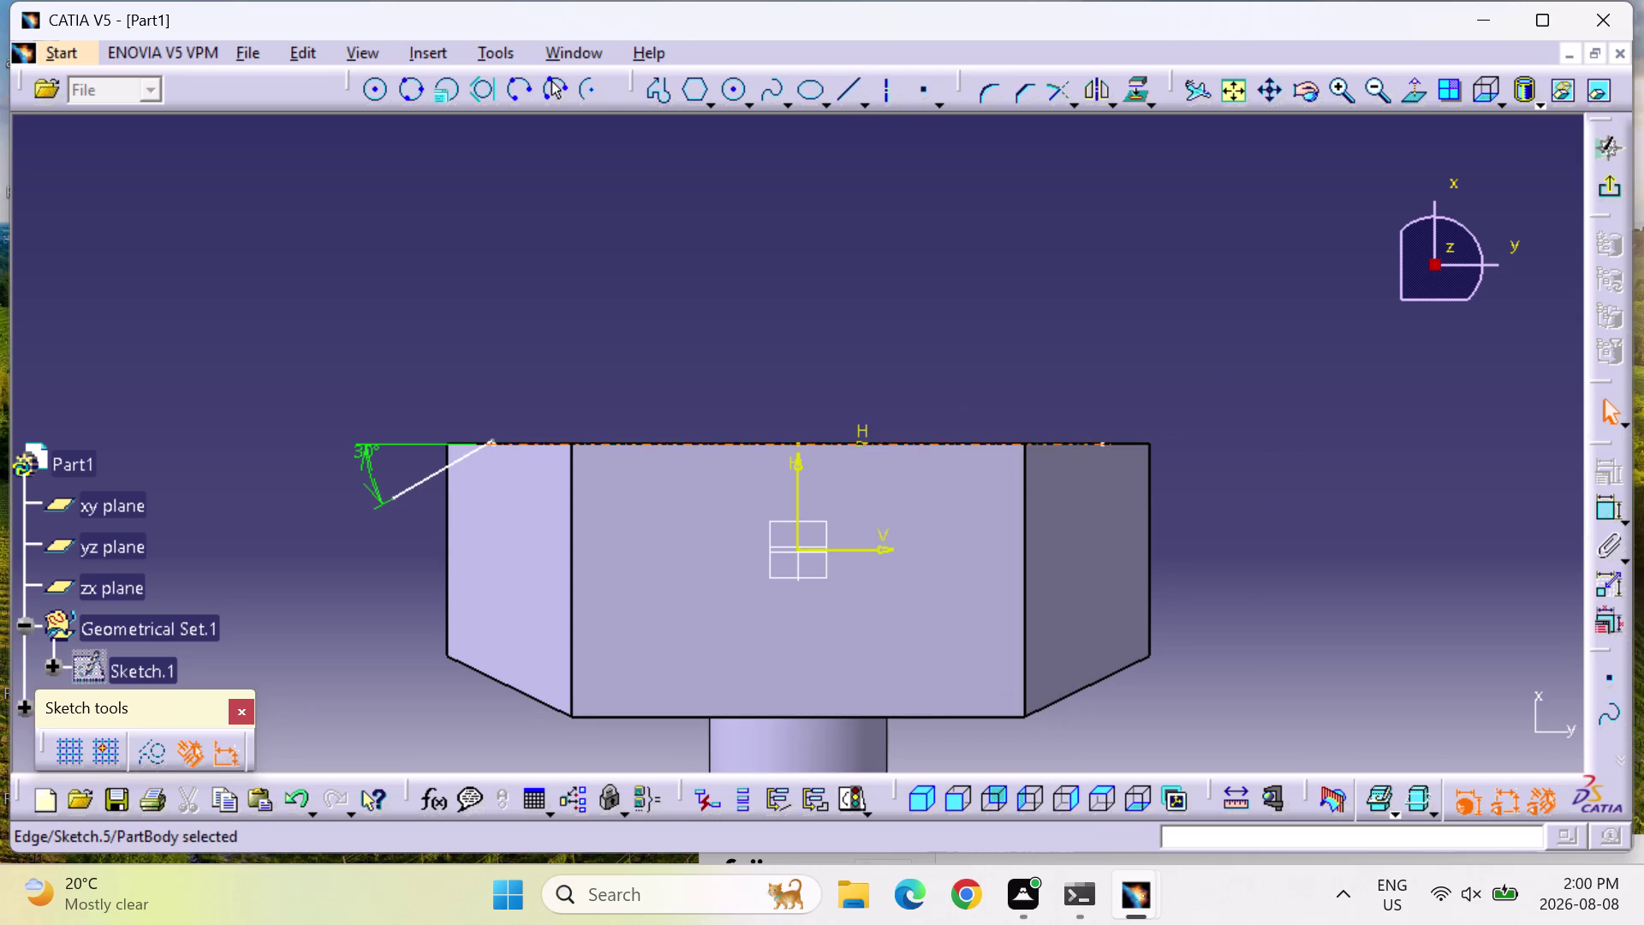
click(889, 89)
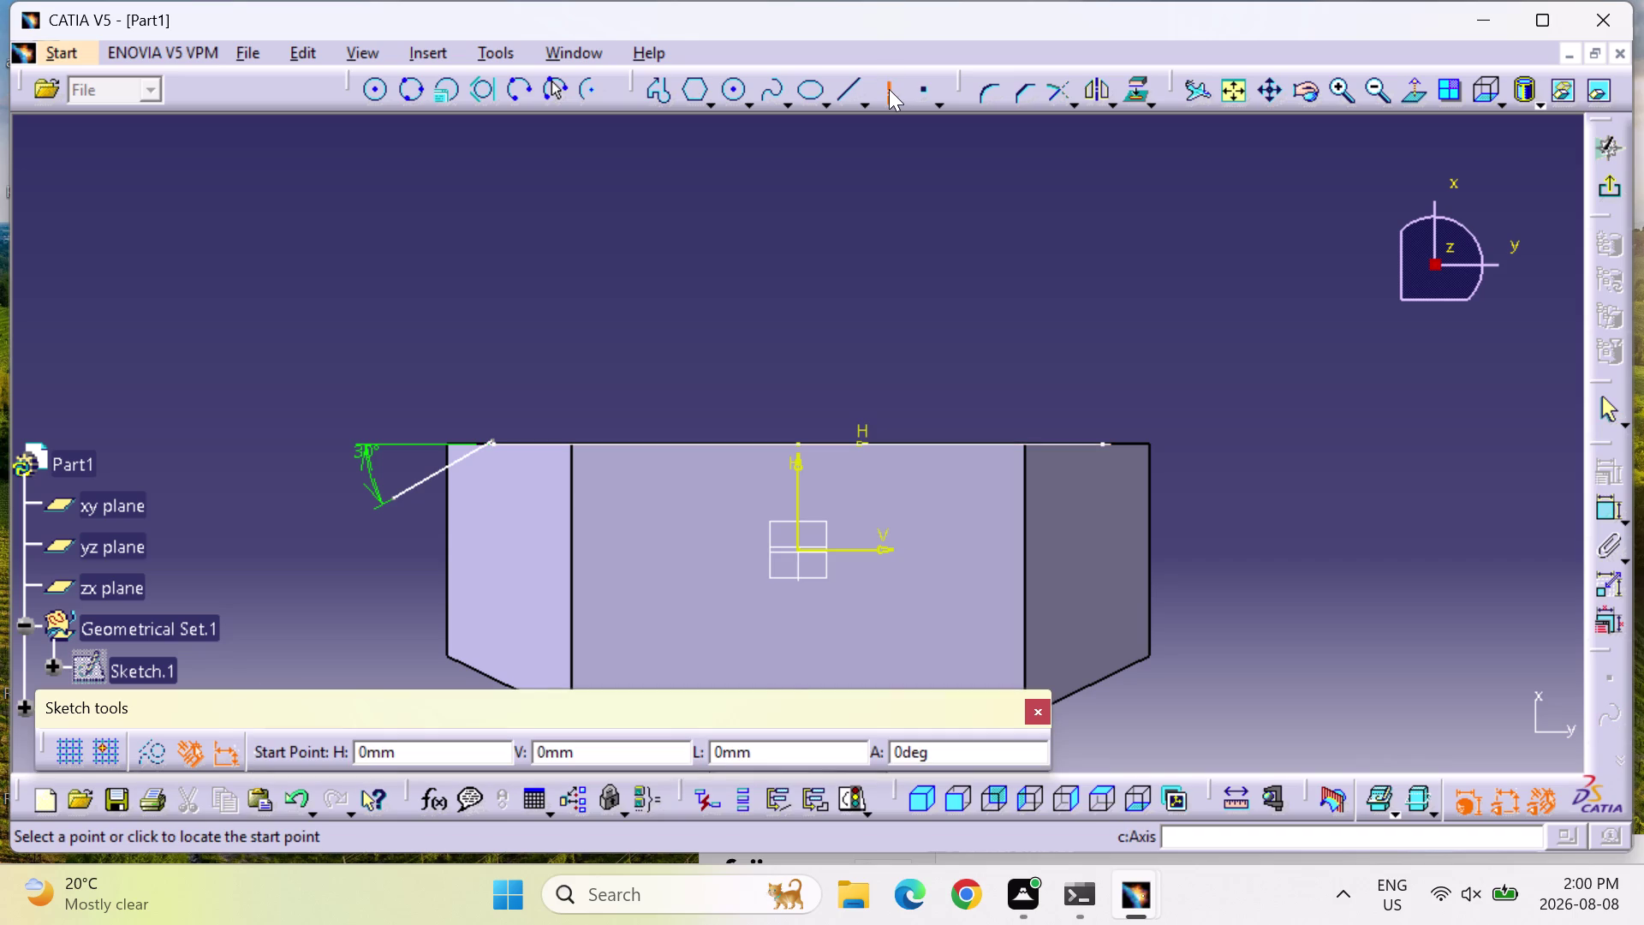
key(Return)
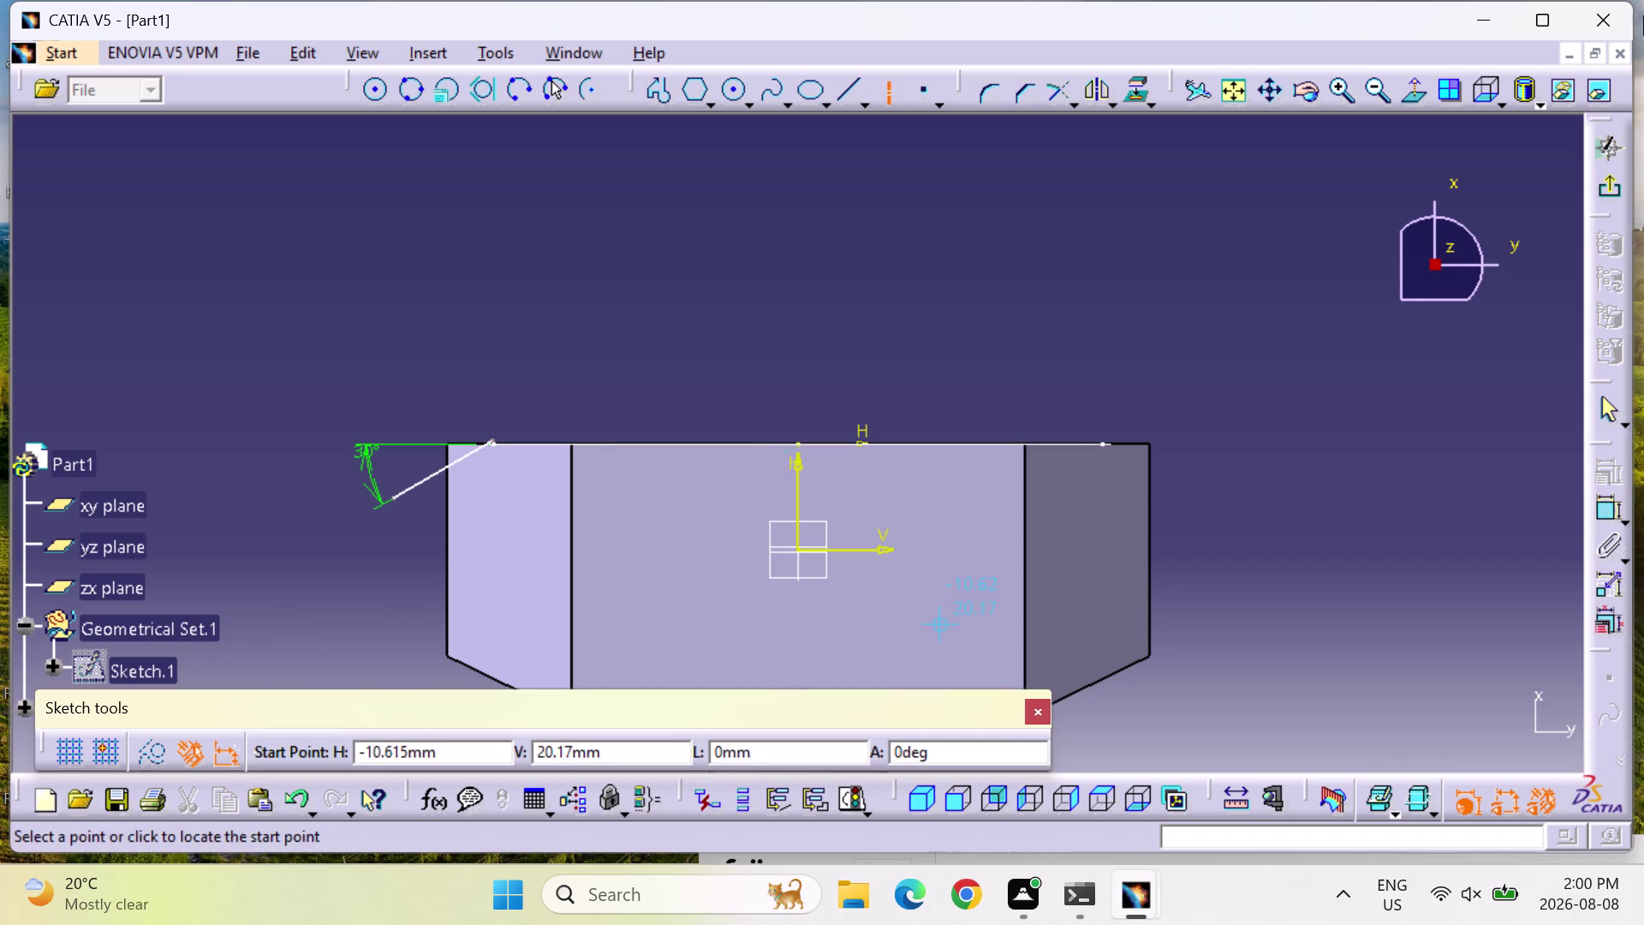
drag(1614, 189, 1607, 189)
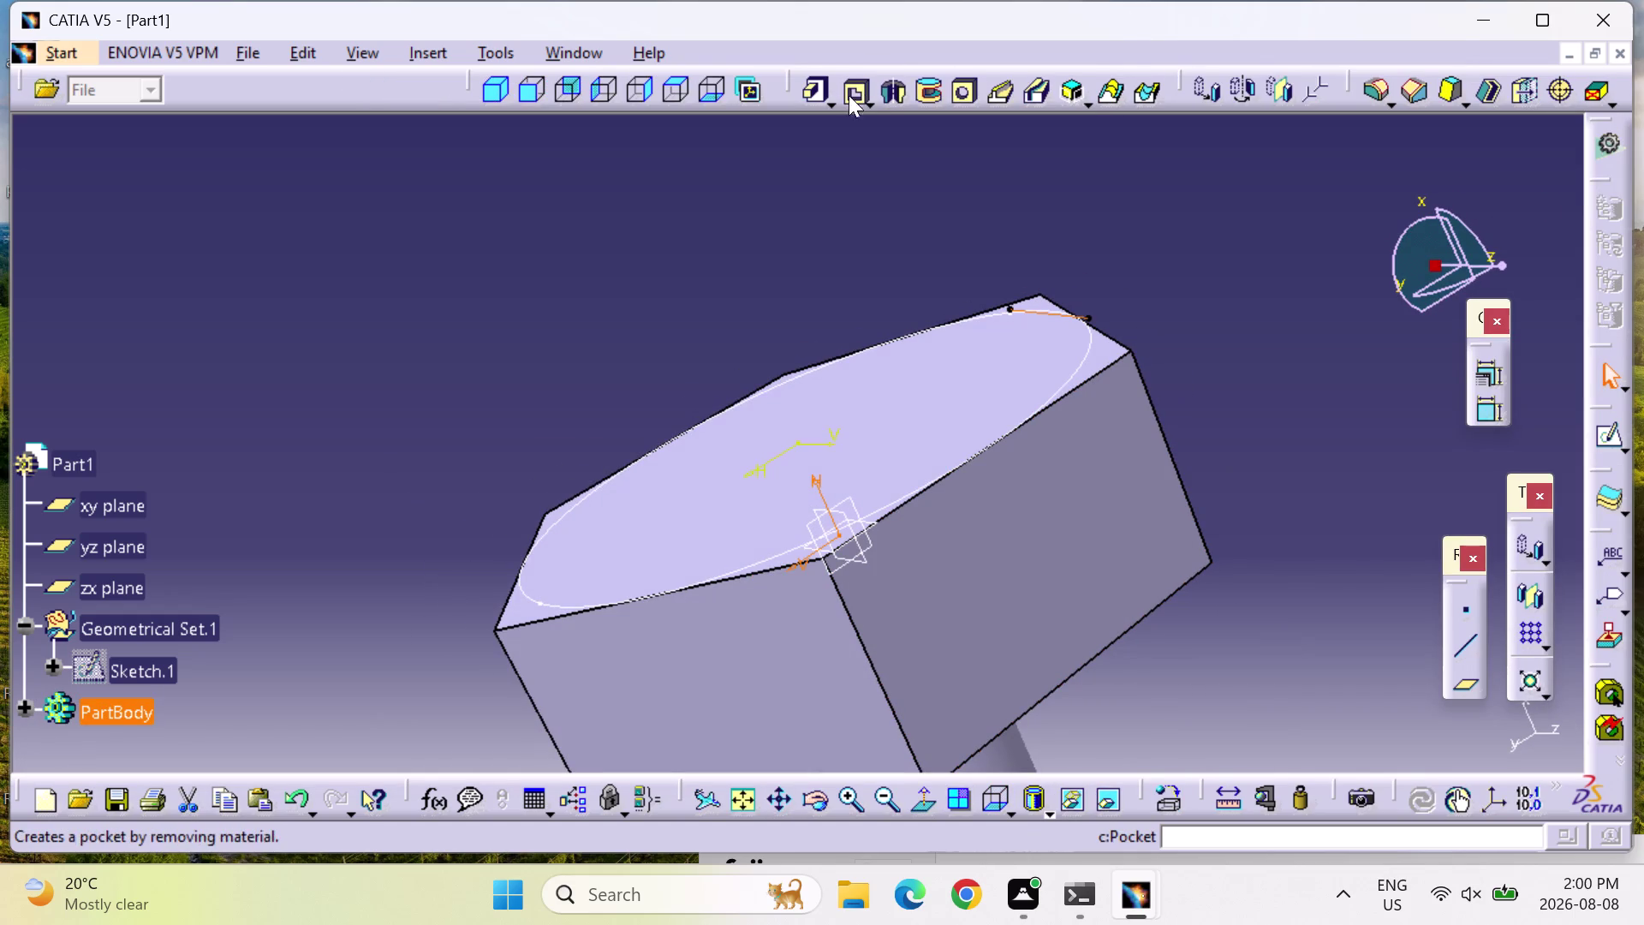
Start a Shaft on the profile sketch, then cancel it.
click(901, 79)
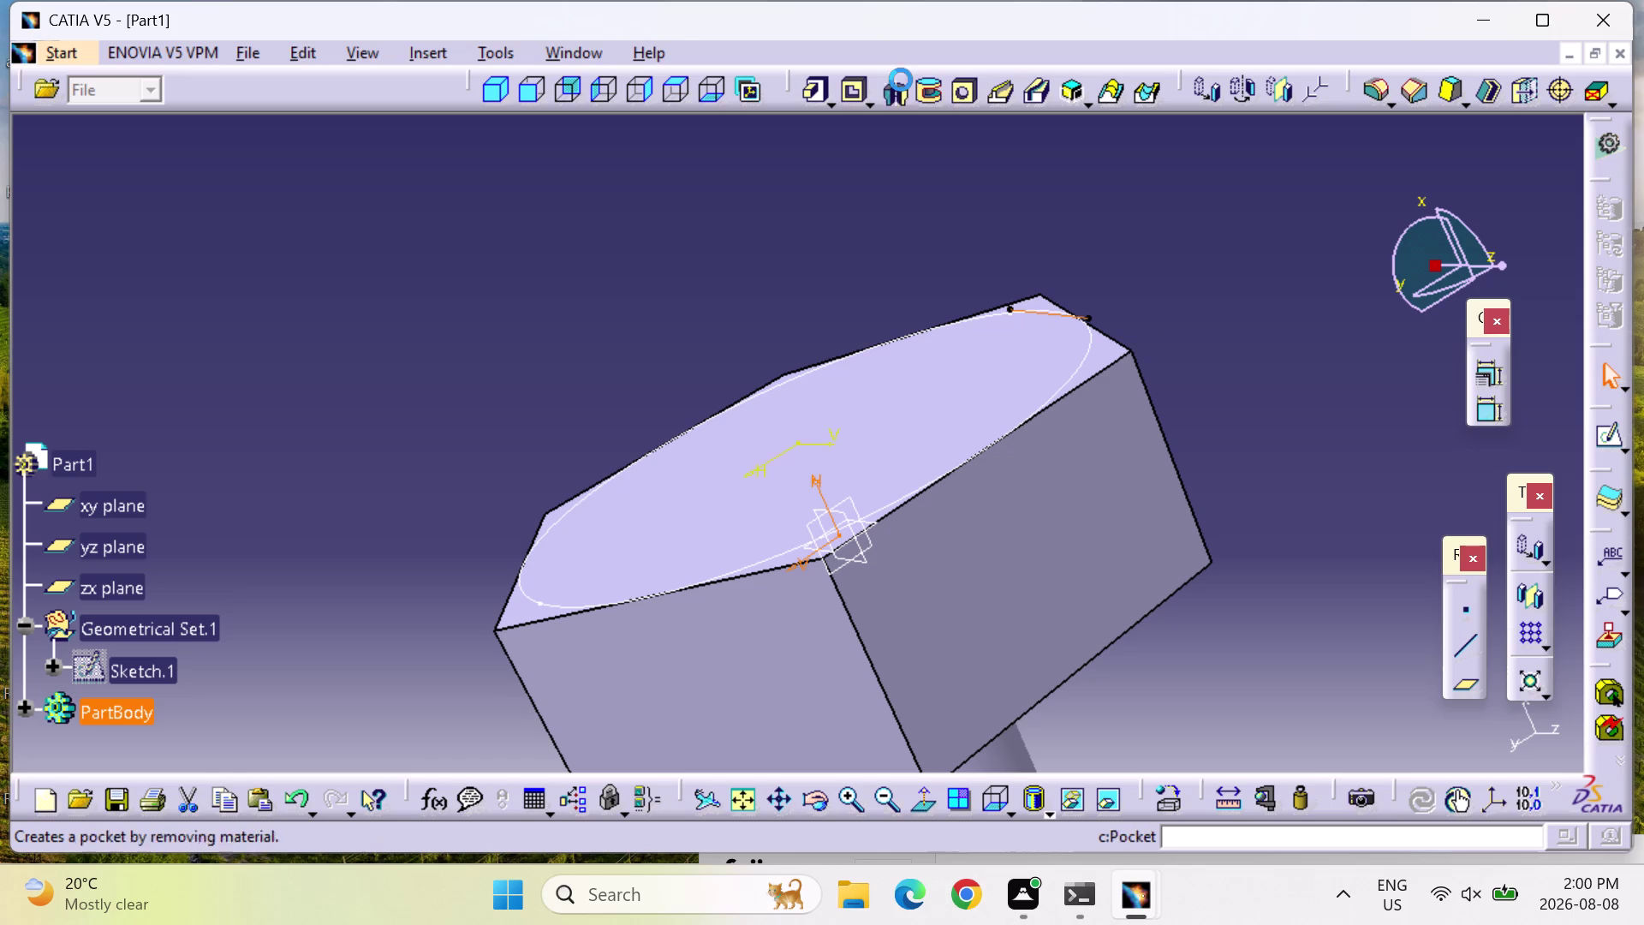
click(1541, 332)
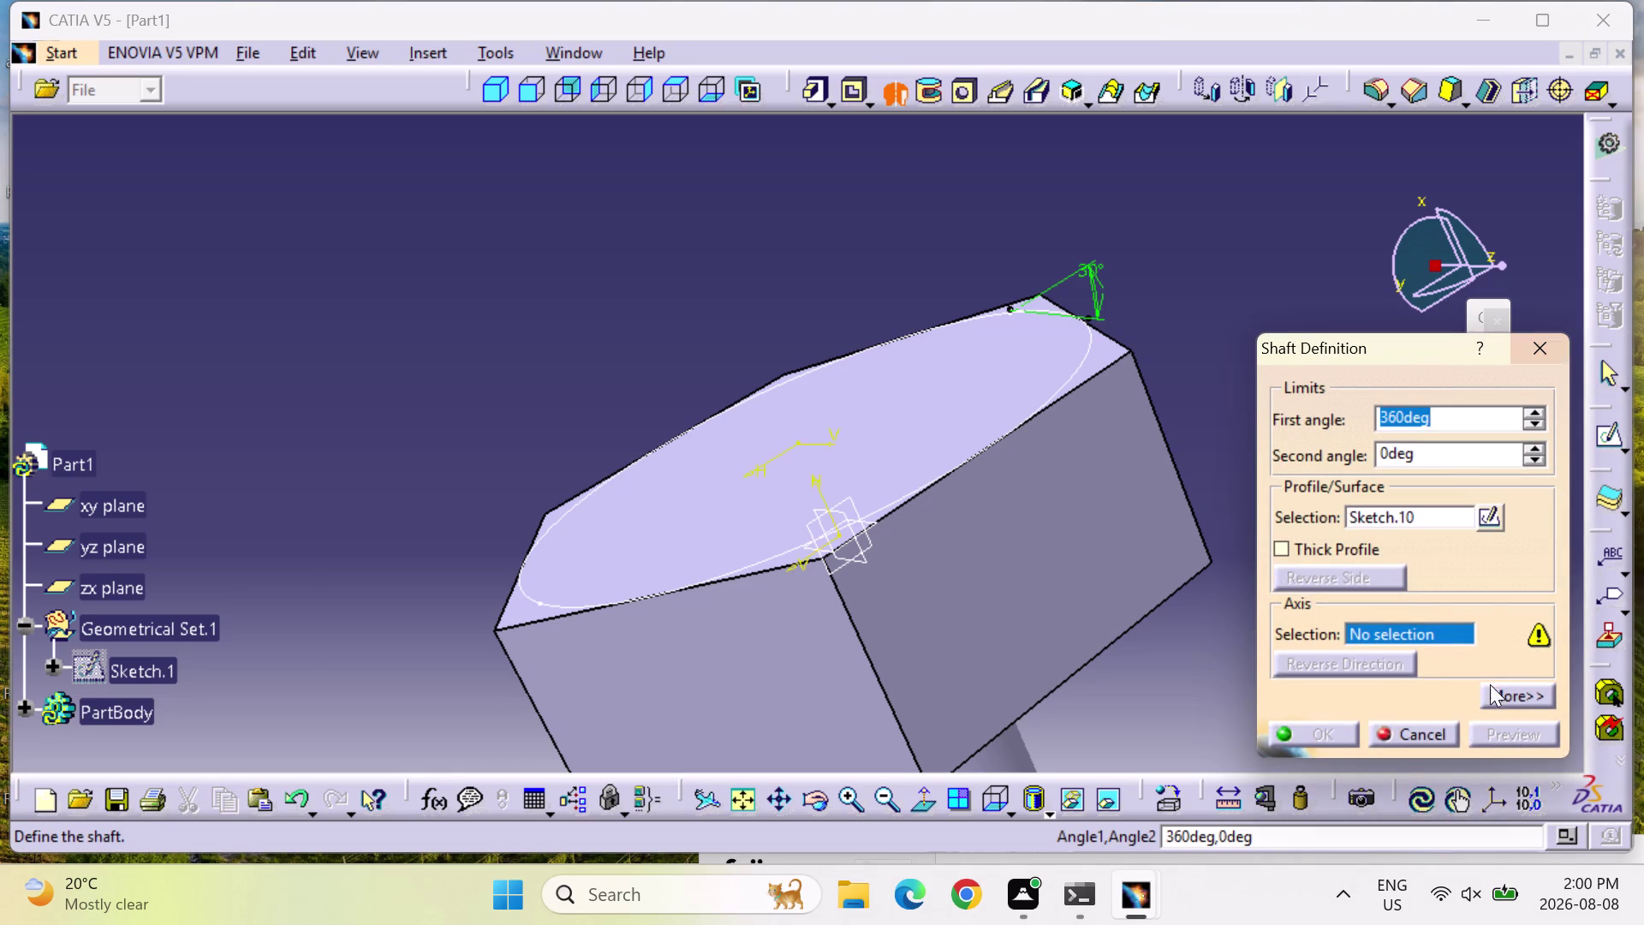
click(1538, 357)
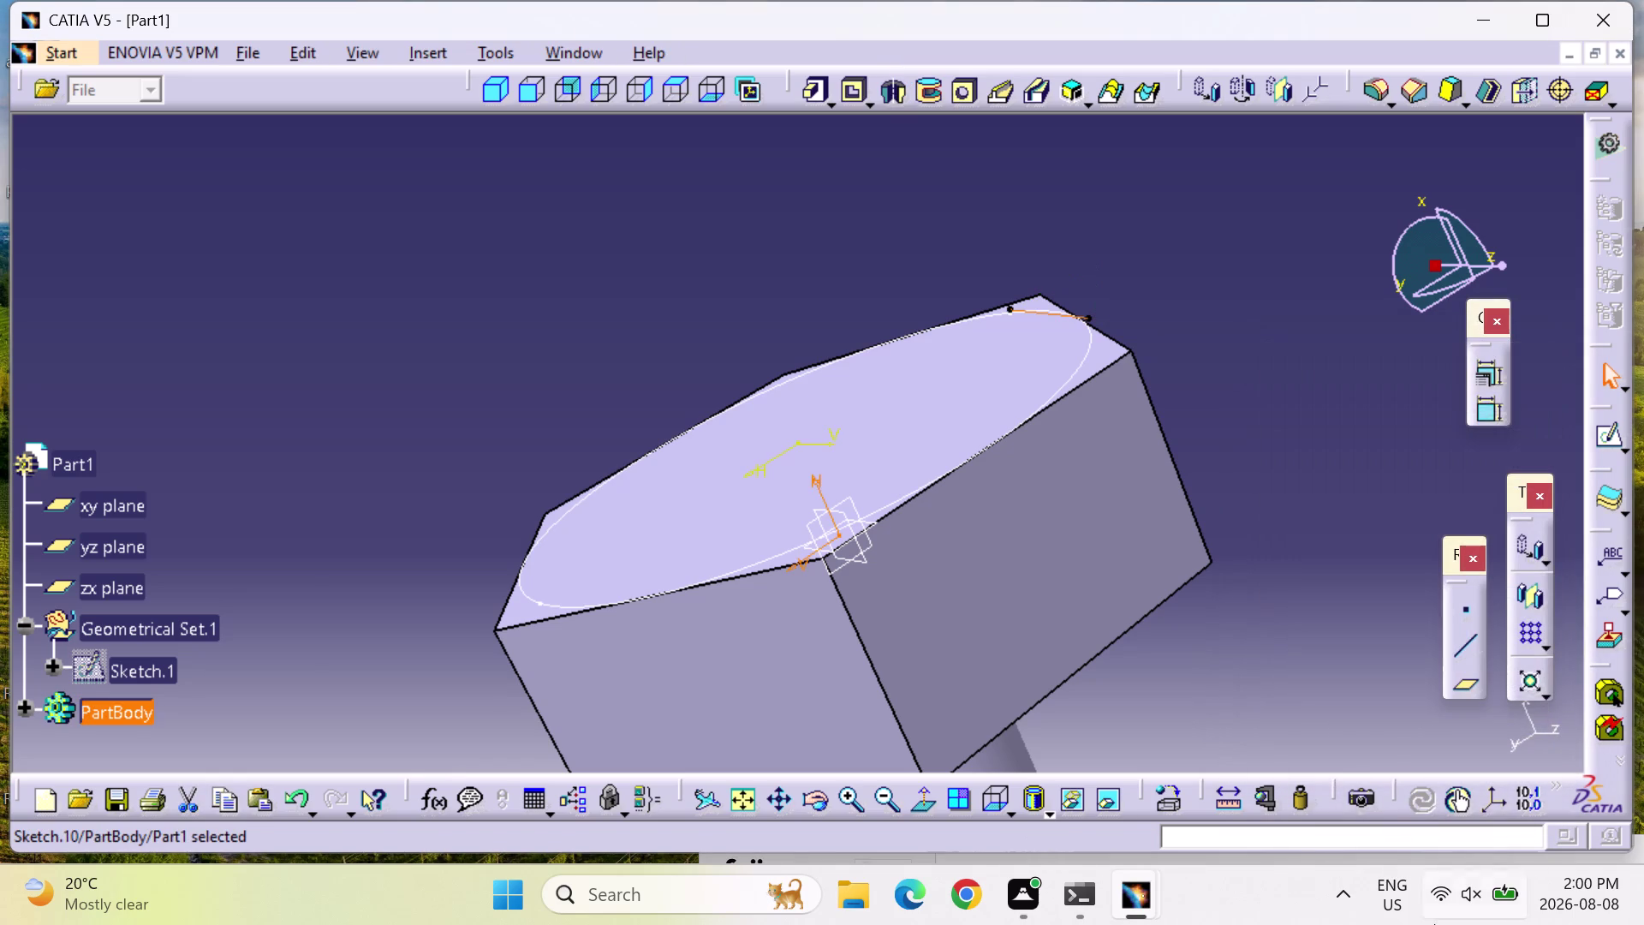
Enter c:REVOLVE to open Revolution Surface Definition for Sketch.10.
click(1313, 841)
text(C)
text(:)
text(R)
text(EVOL)
text(VE)
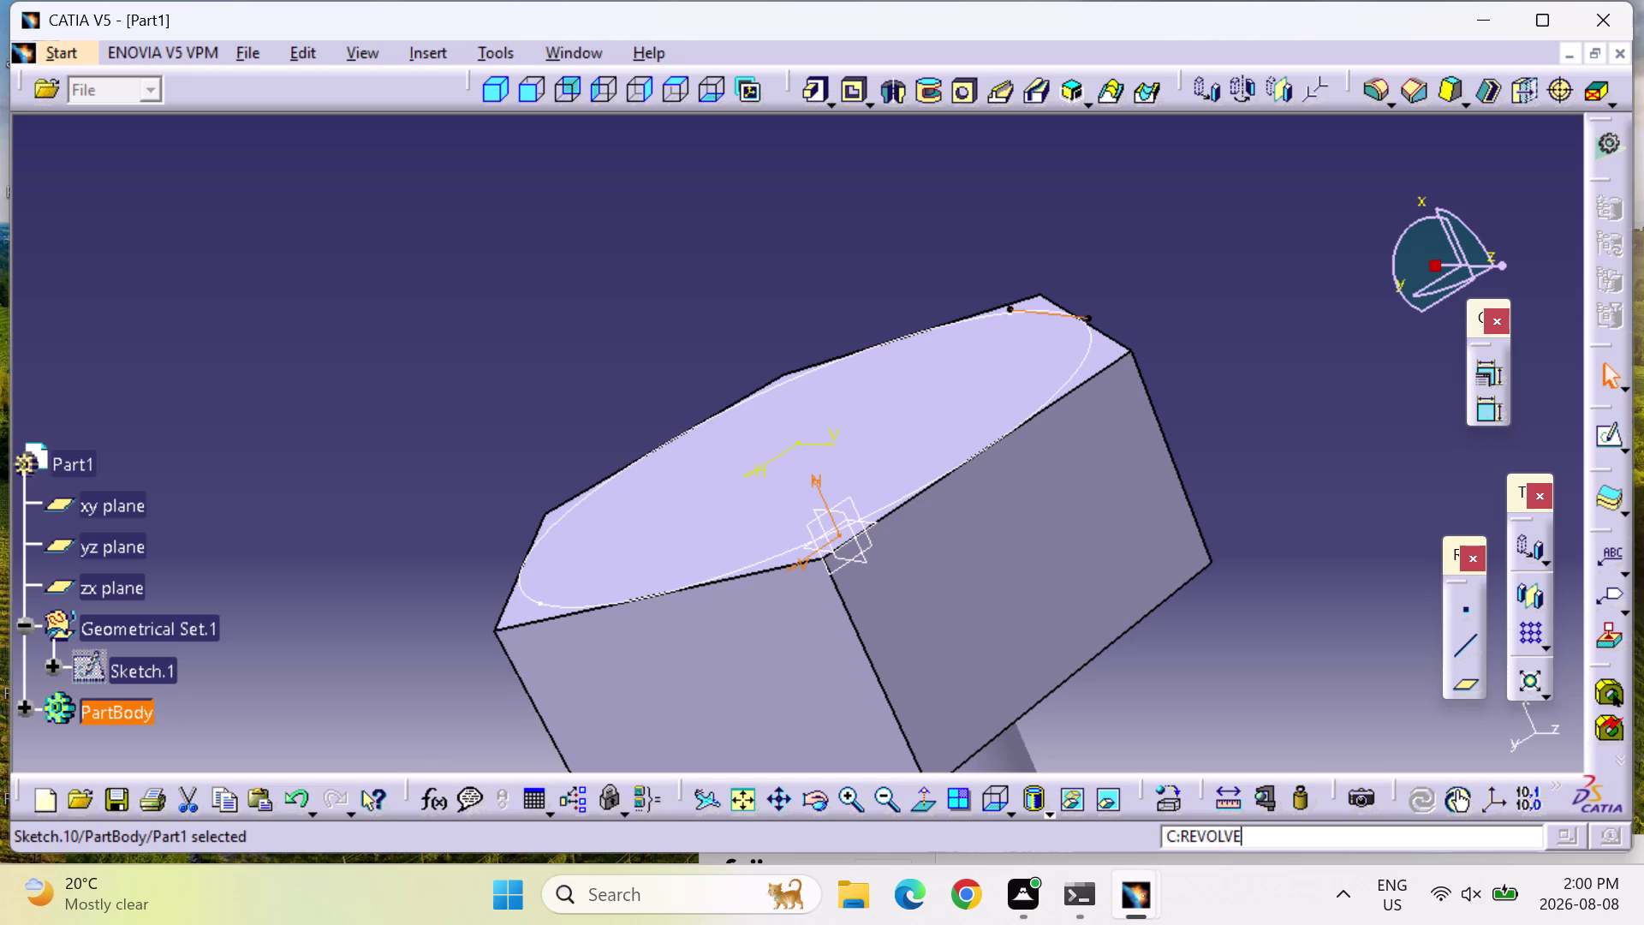
key(Return)
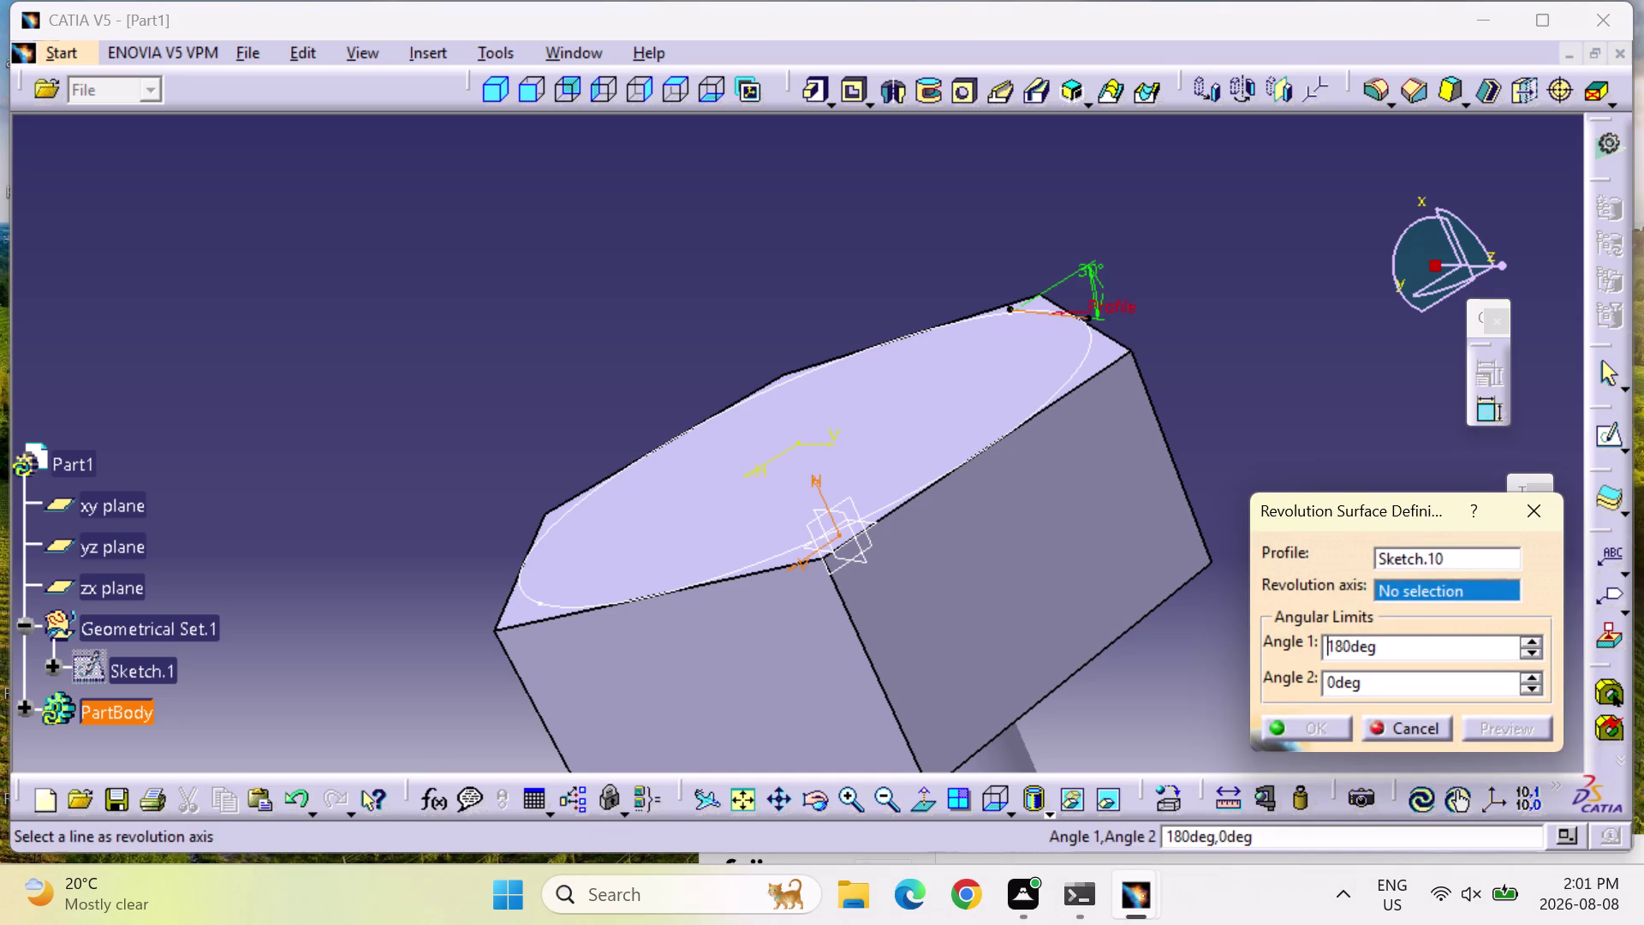
right_click(1483, 589)
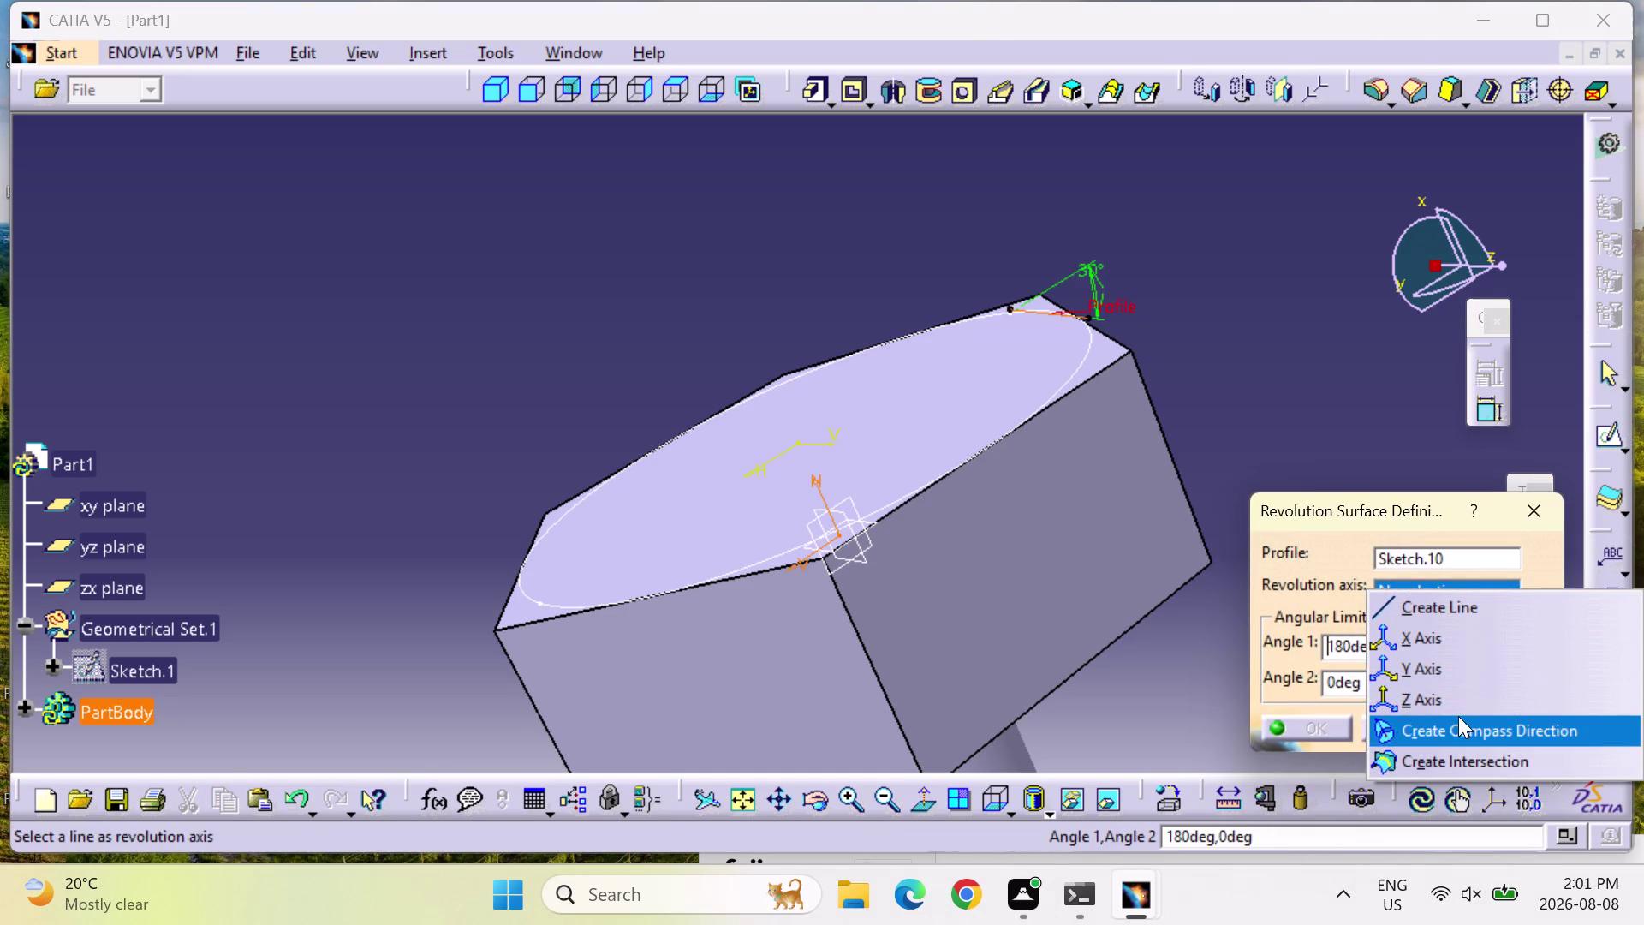
click(1465, 703)
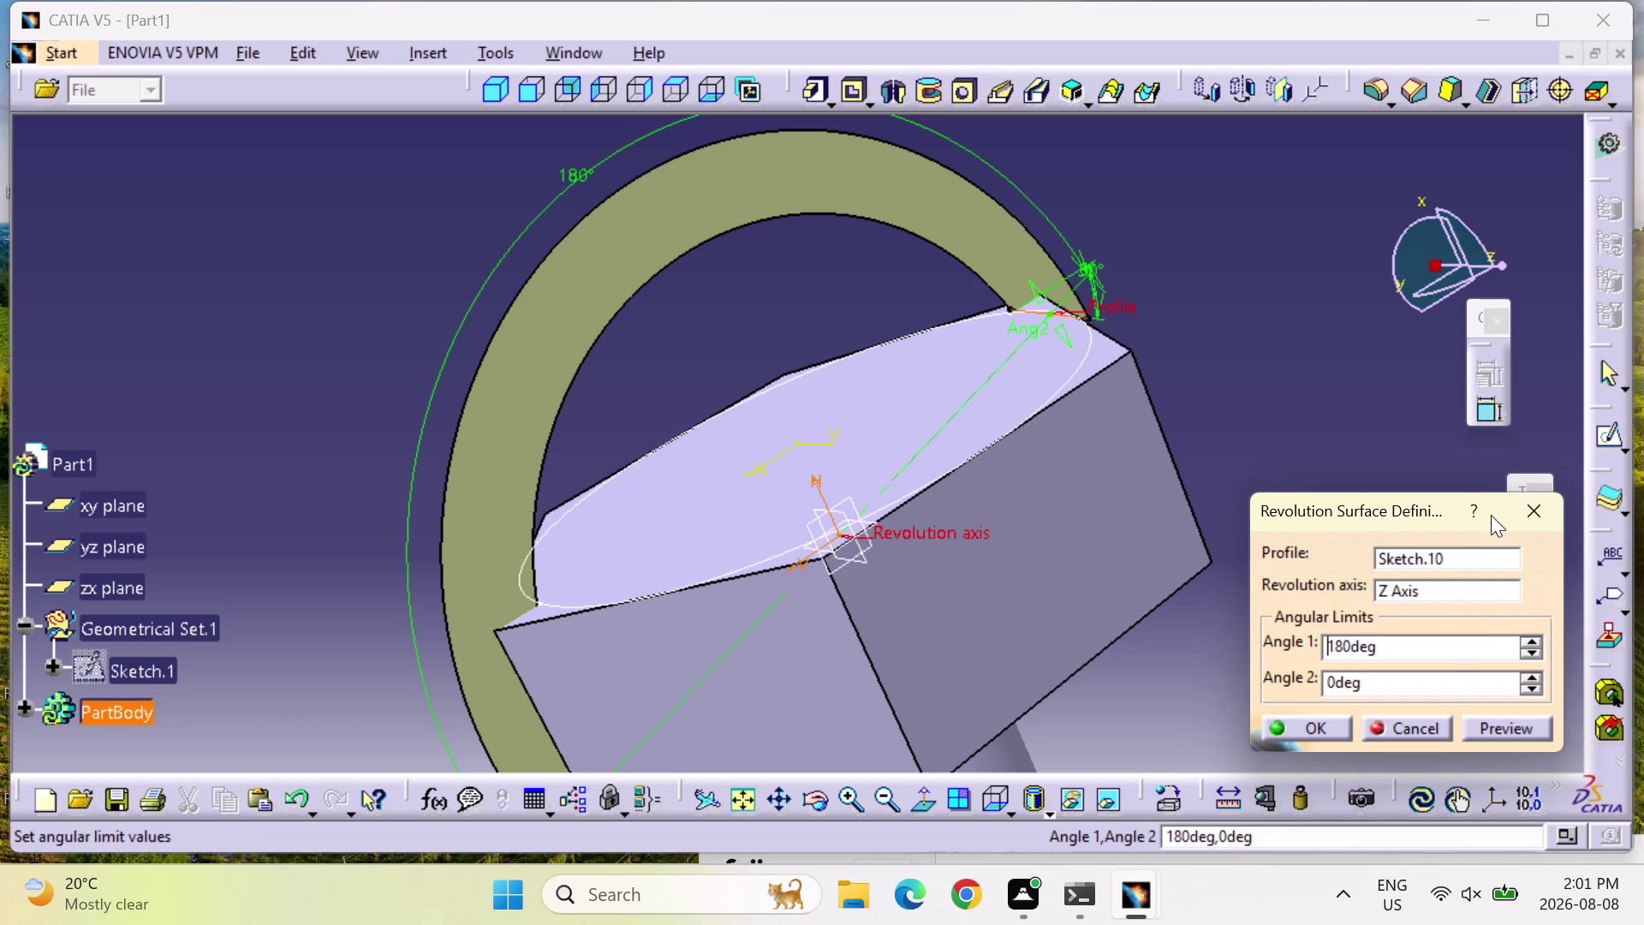
click(1517, 497)
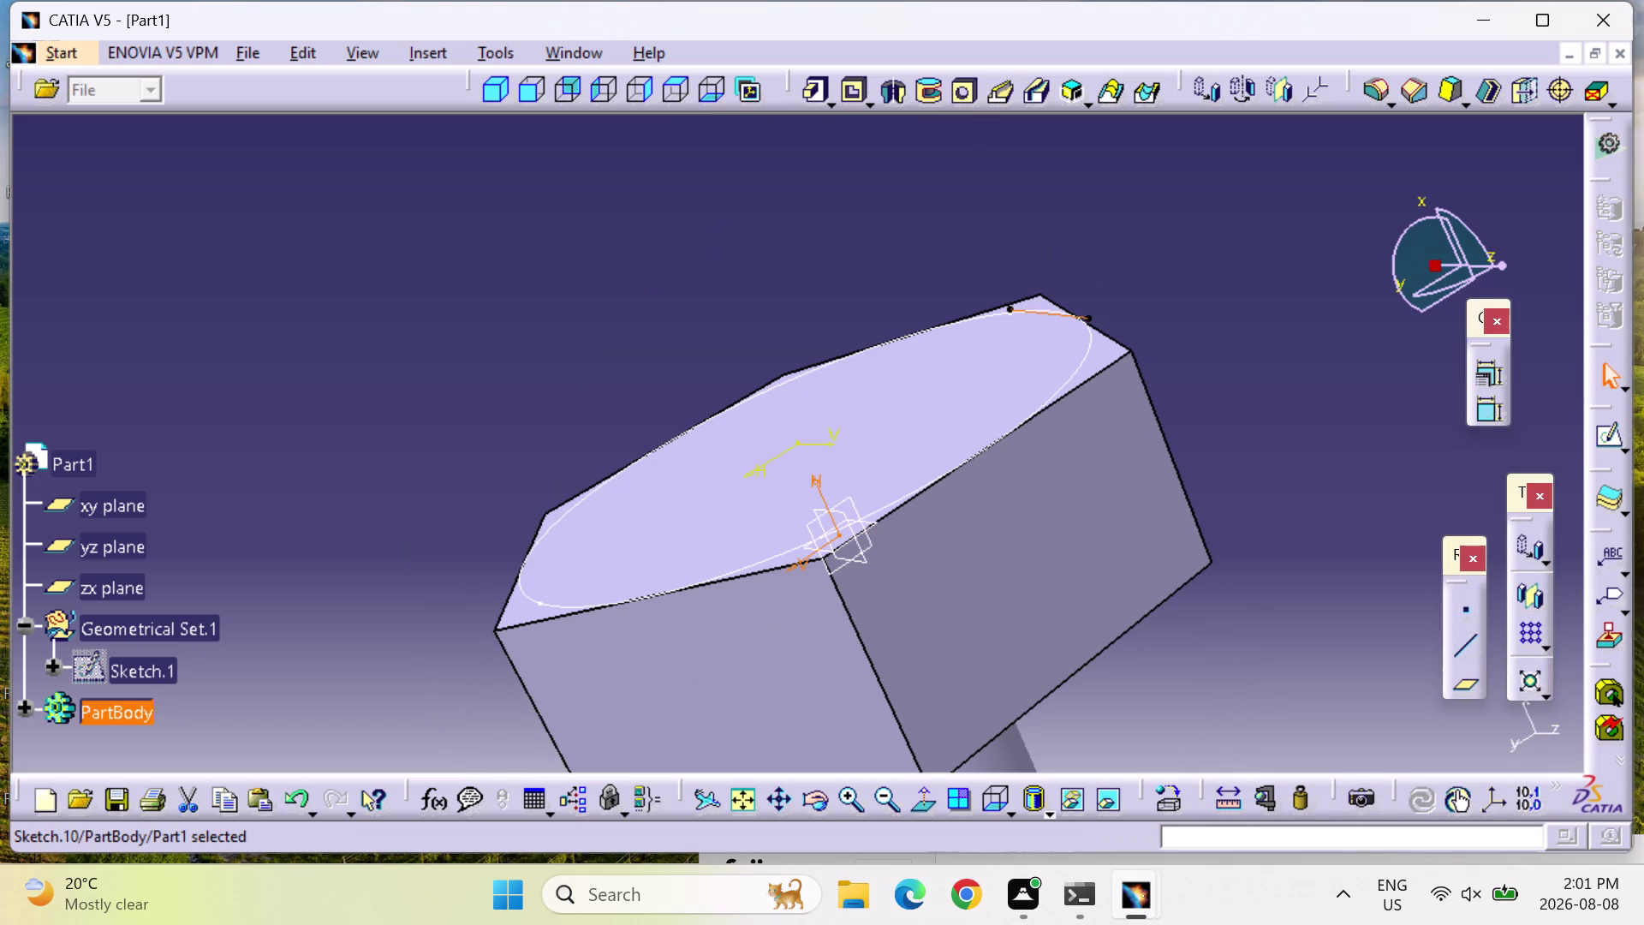
click(1259, 846)
key(c)
key(Return)
key(Return)
key(semicolon)
key(BackSpace)
key(c)
key(shift+colon)
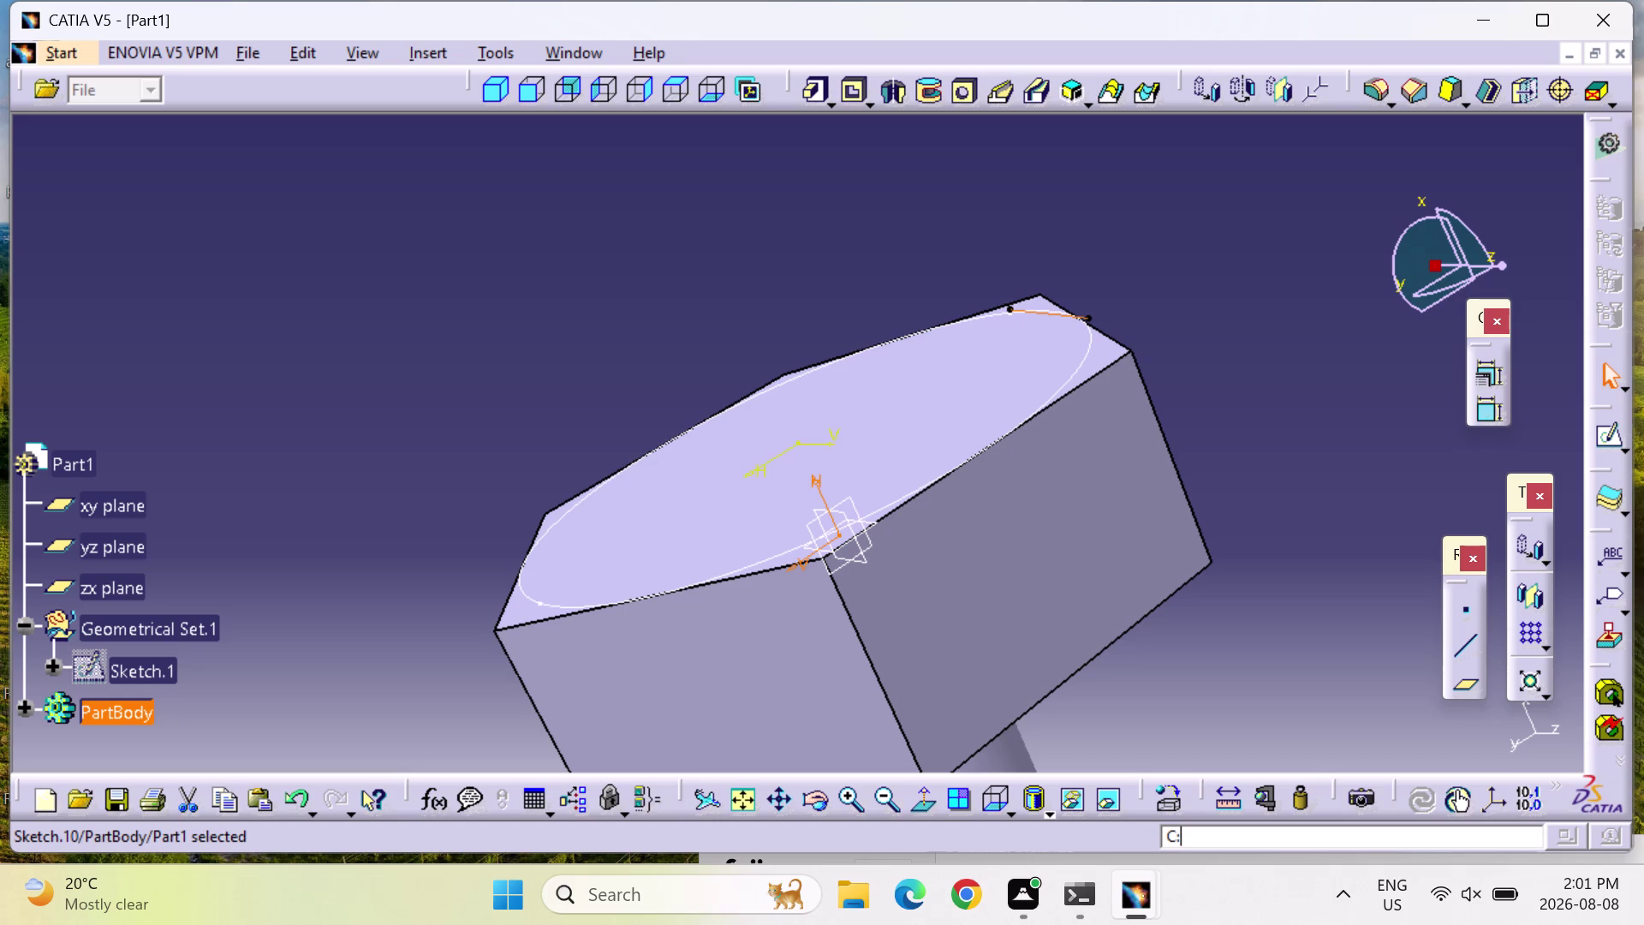
text(REVOL)
text(VE)
key(Return)
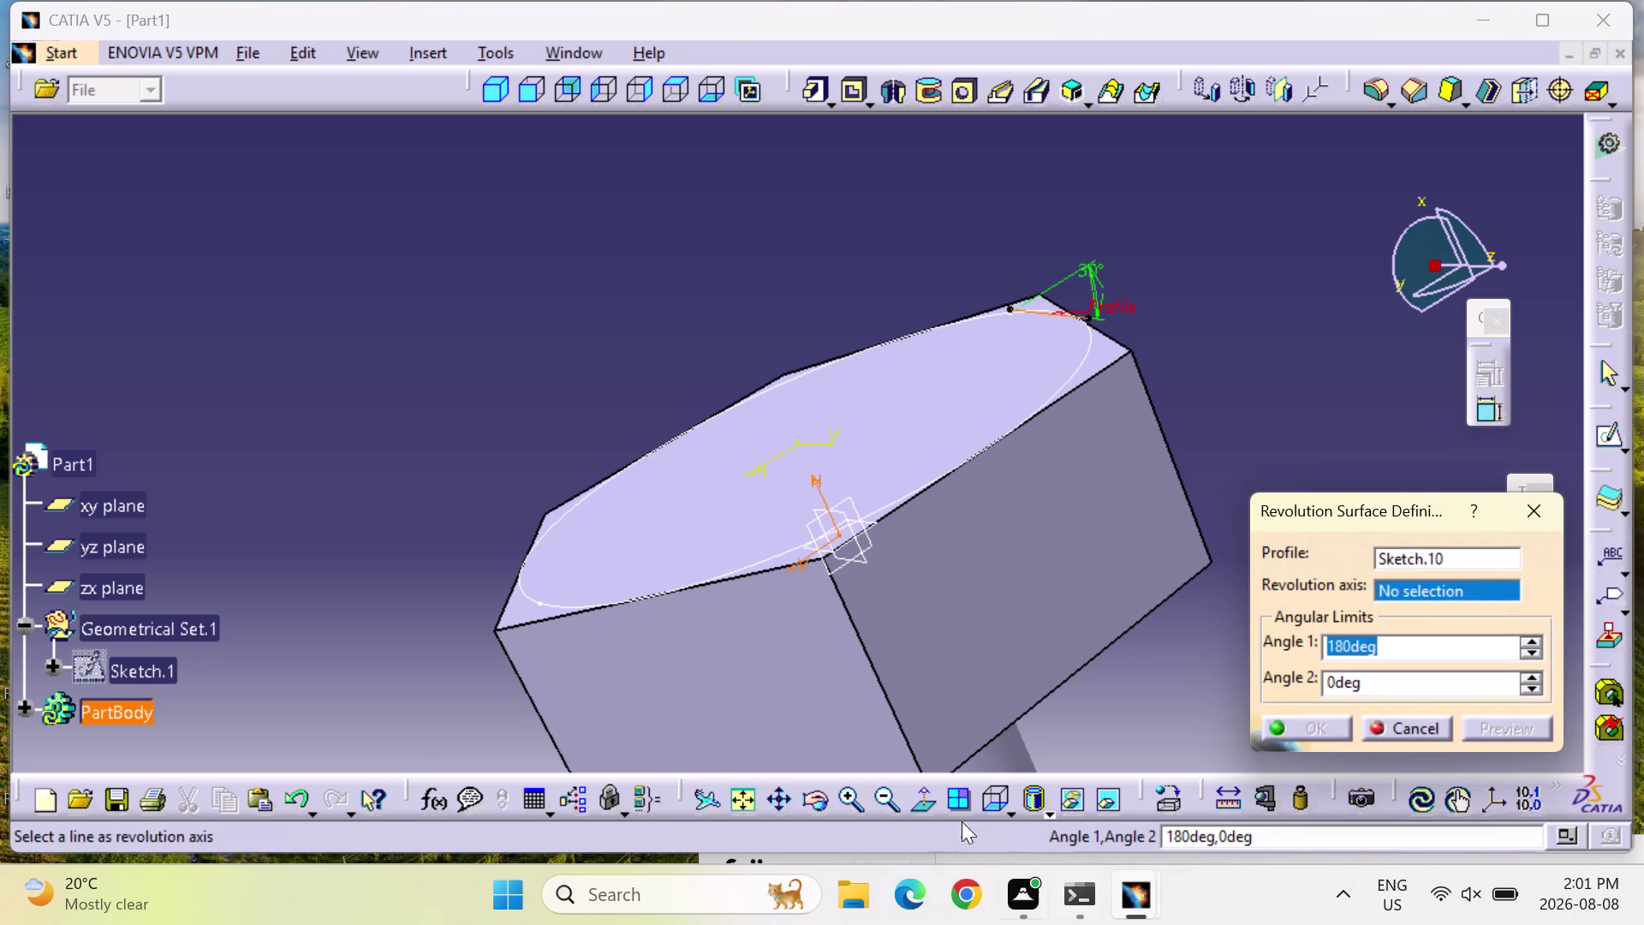
right_click(1467, 593)
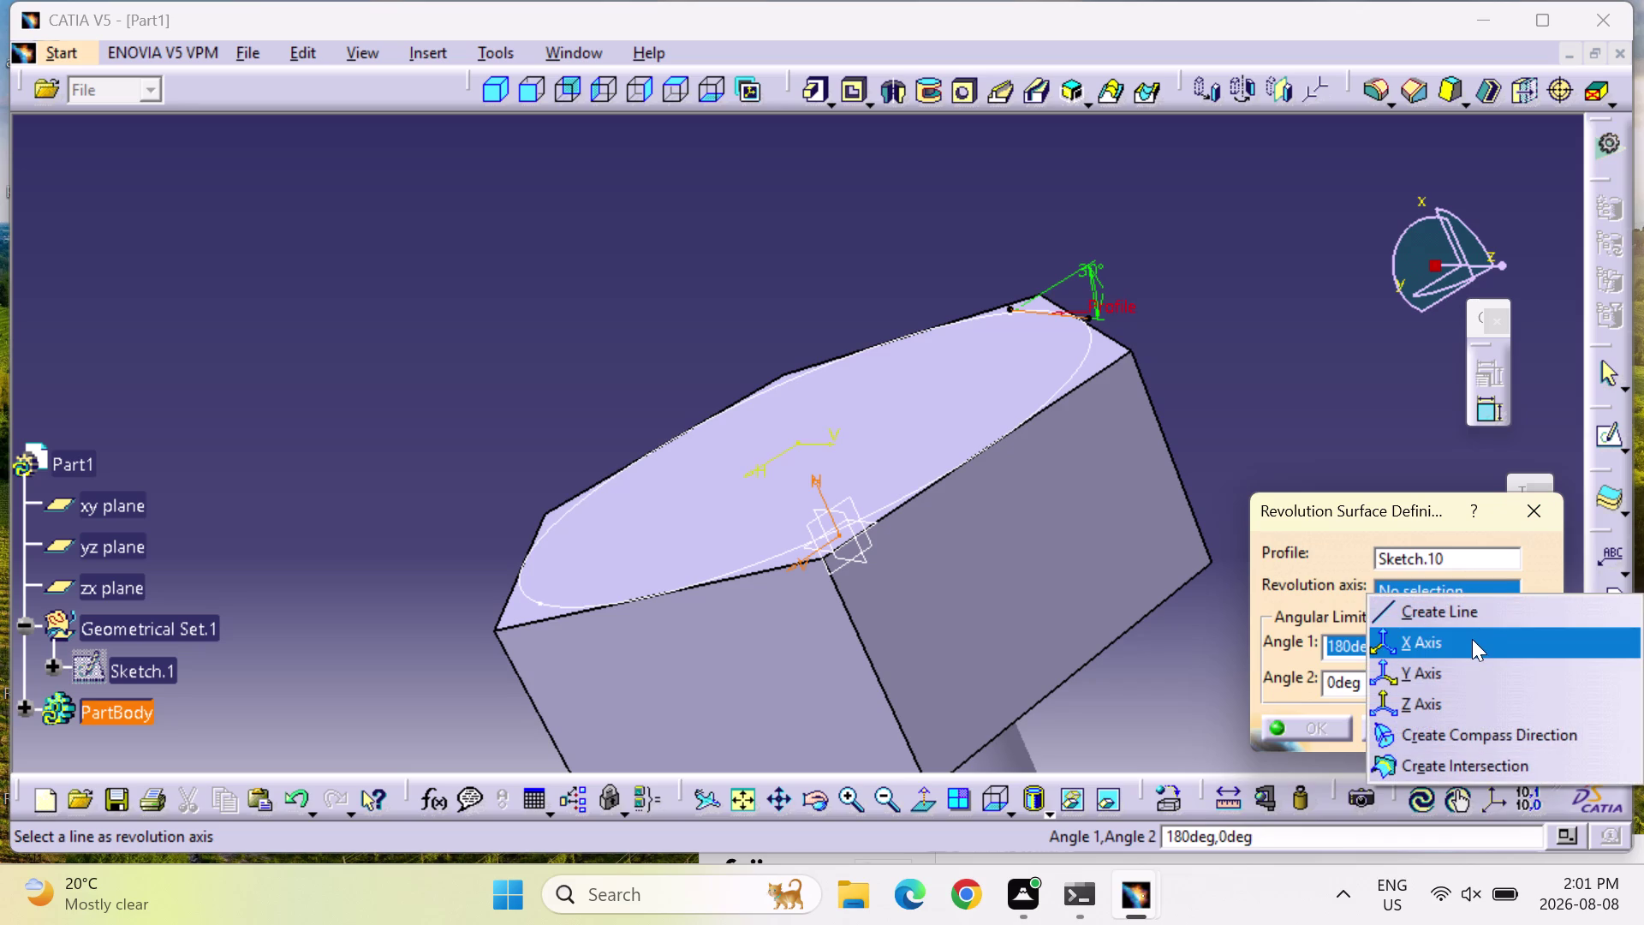
click(1472, 639)
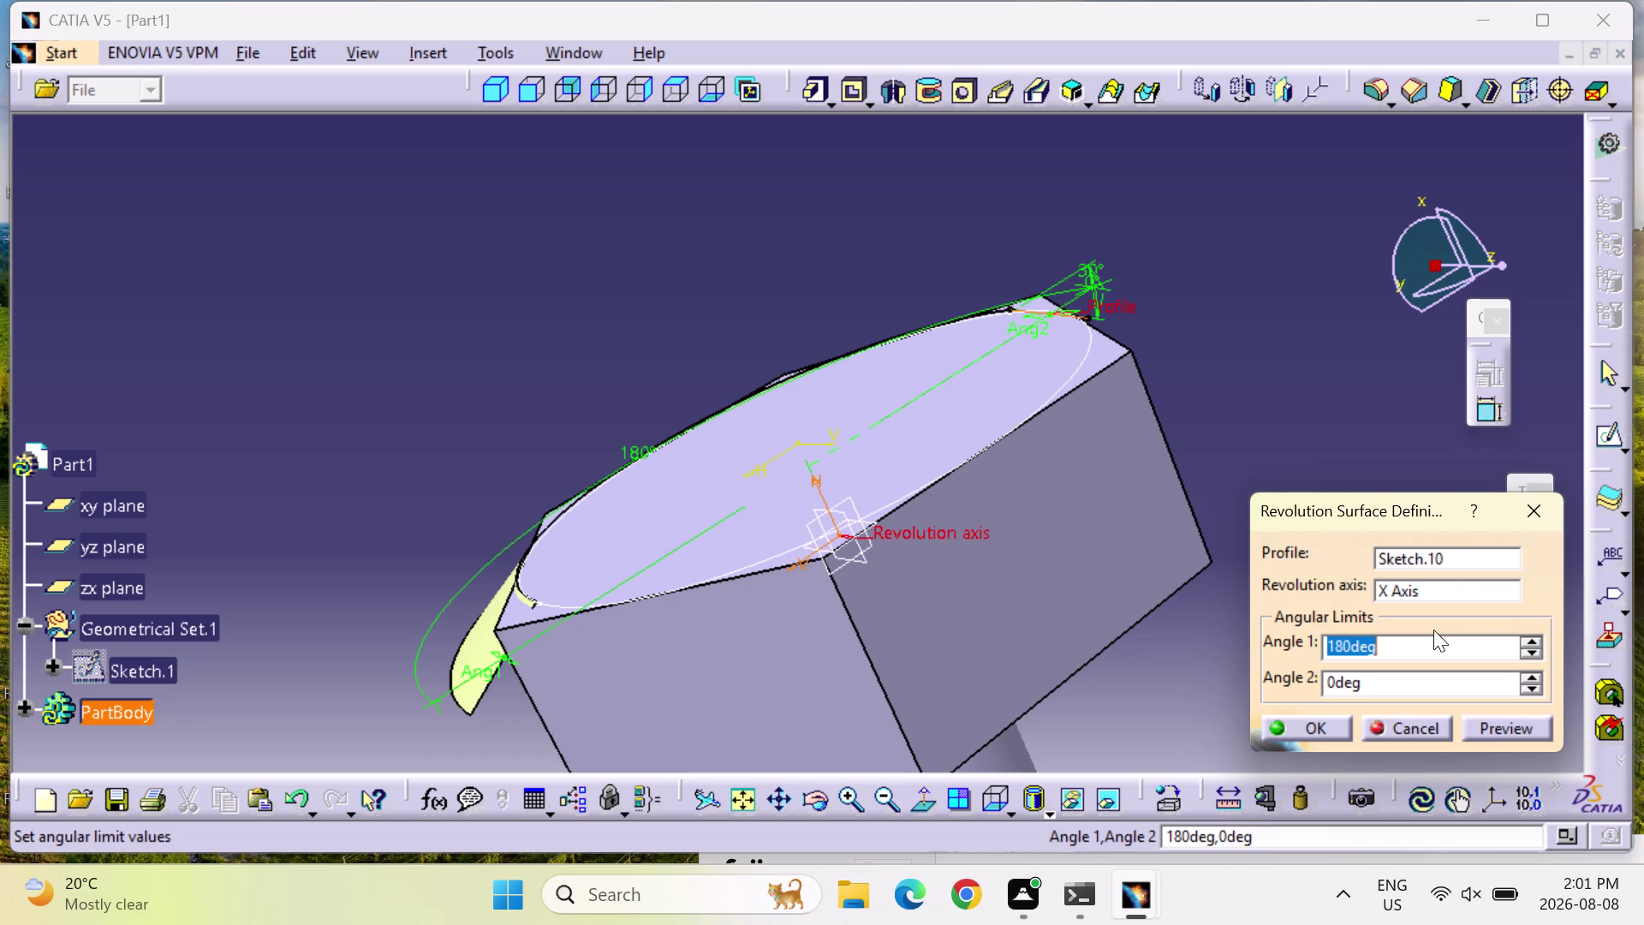
click(1502, 732)
double_click(1452, 680)
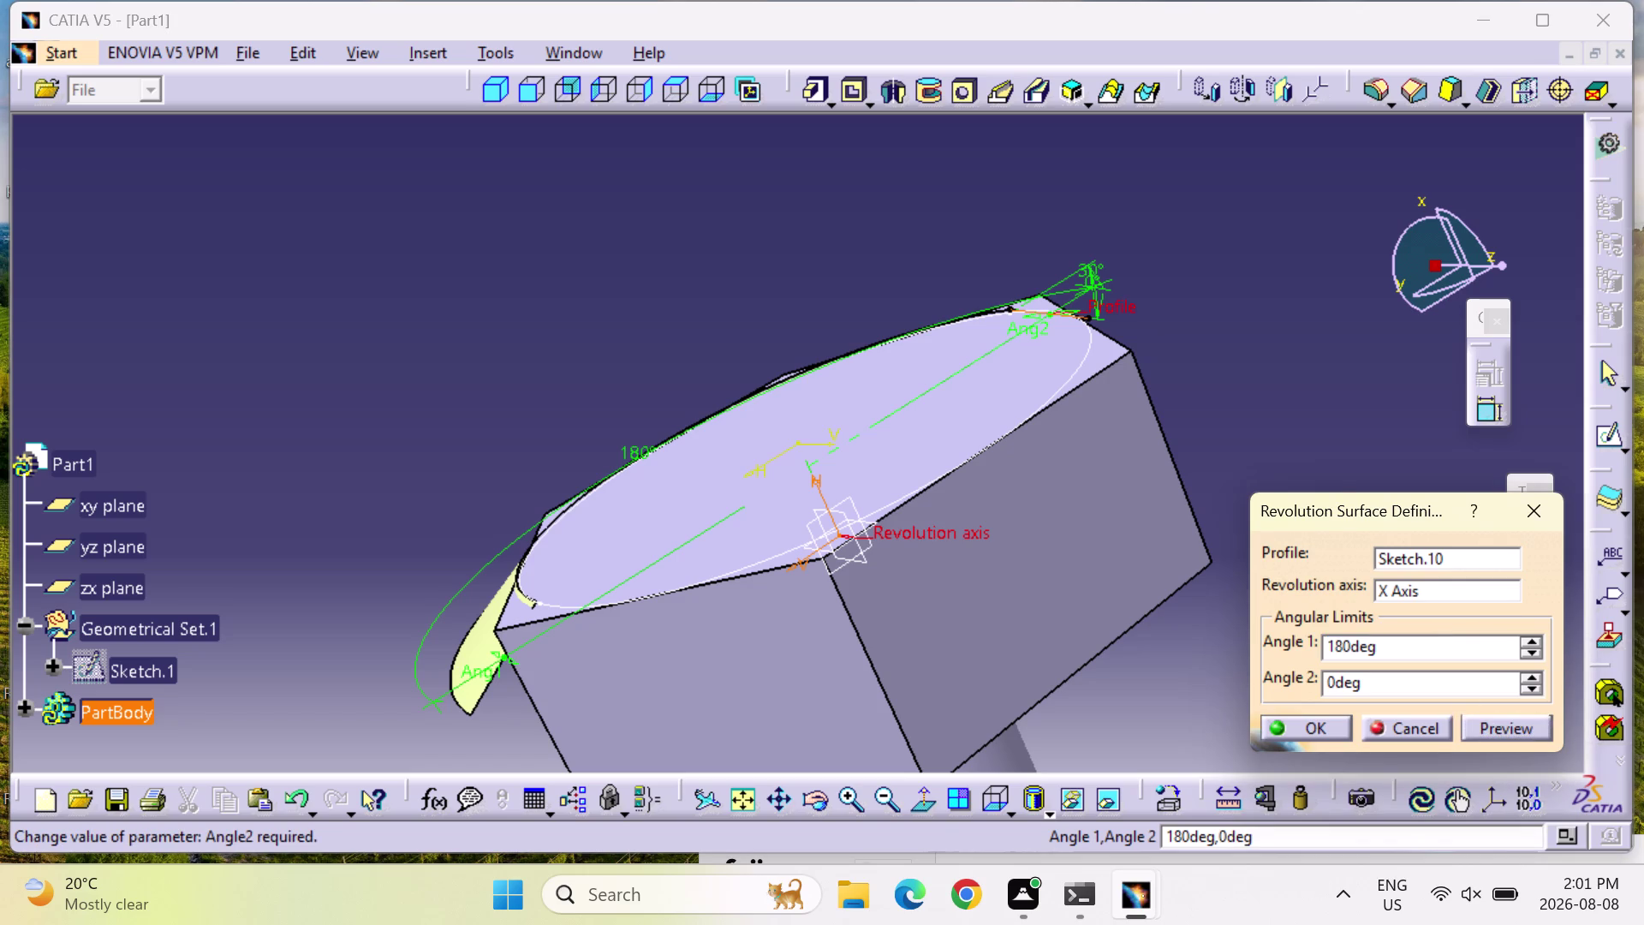
double_click(1443, 679)
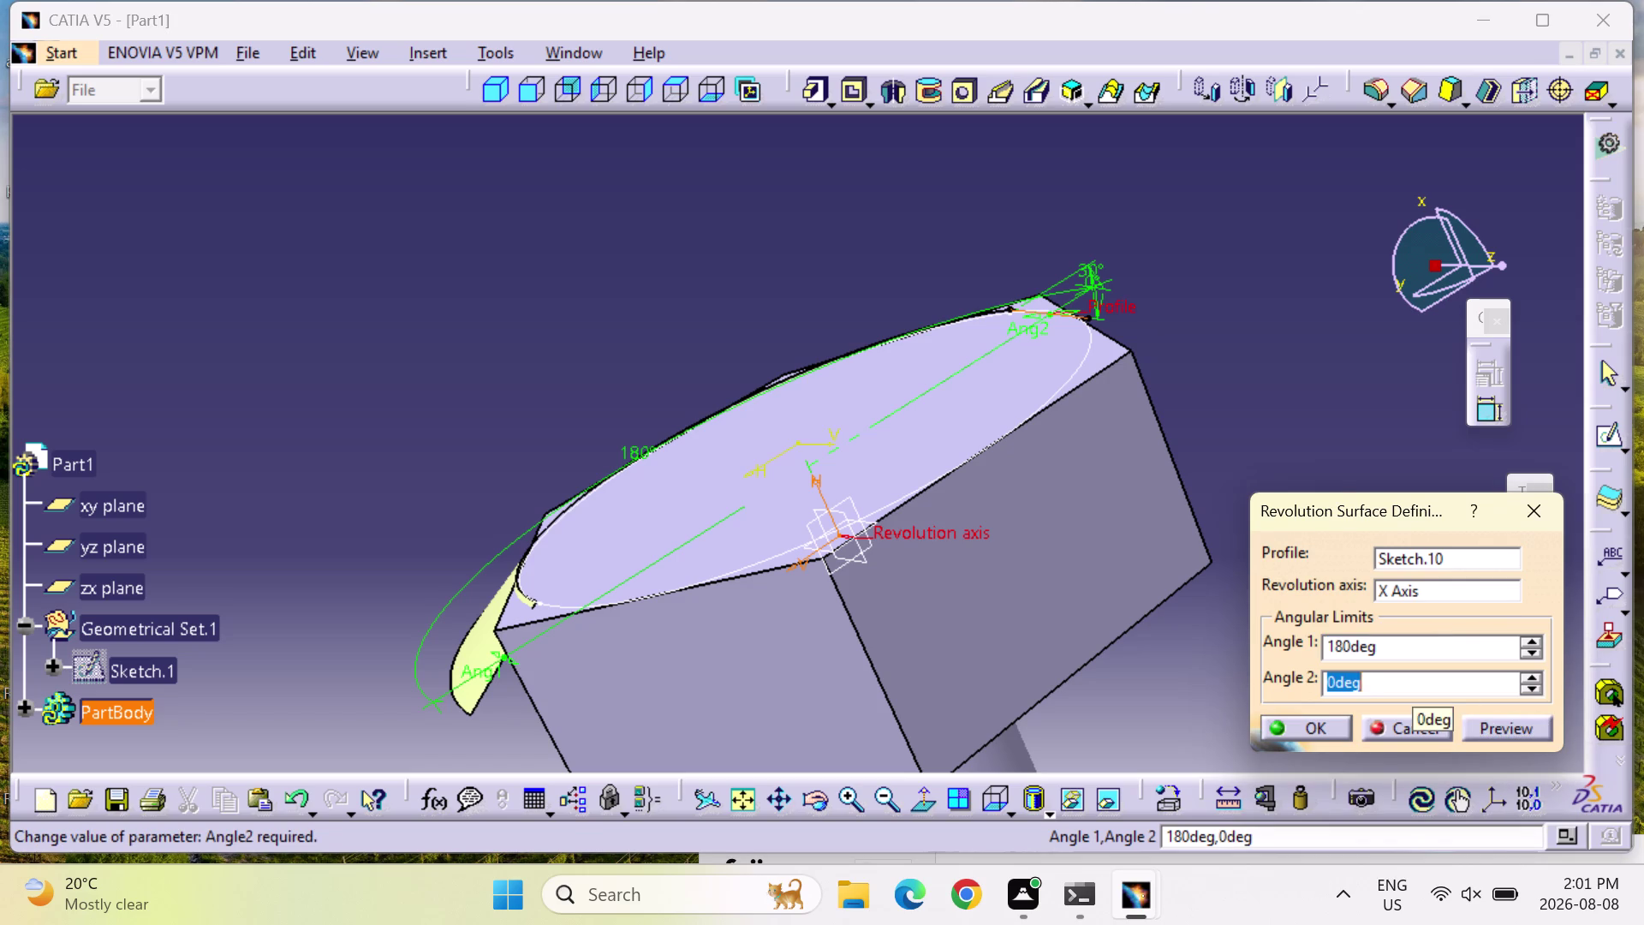
key(1)
text(80)
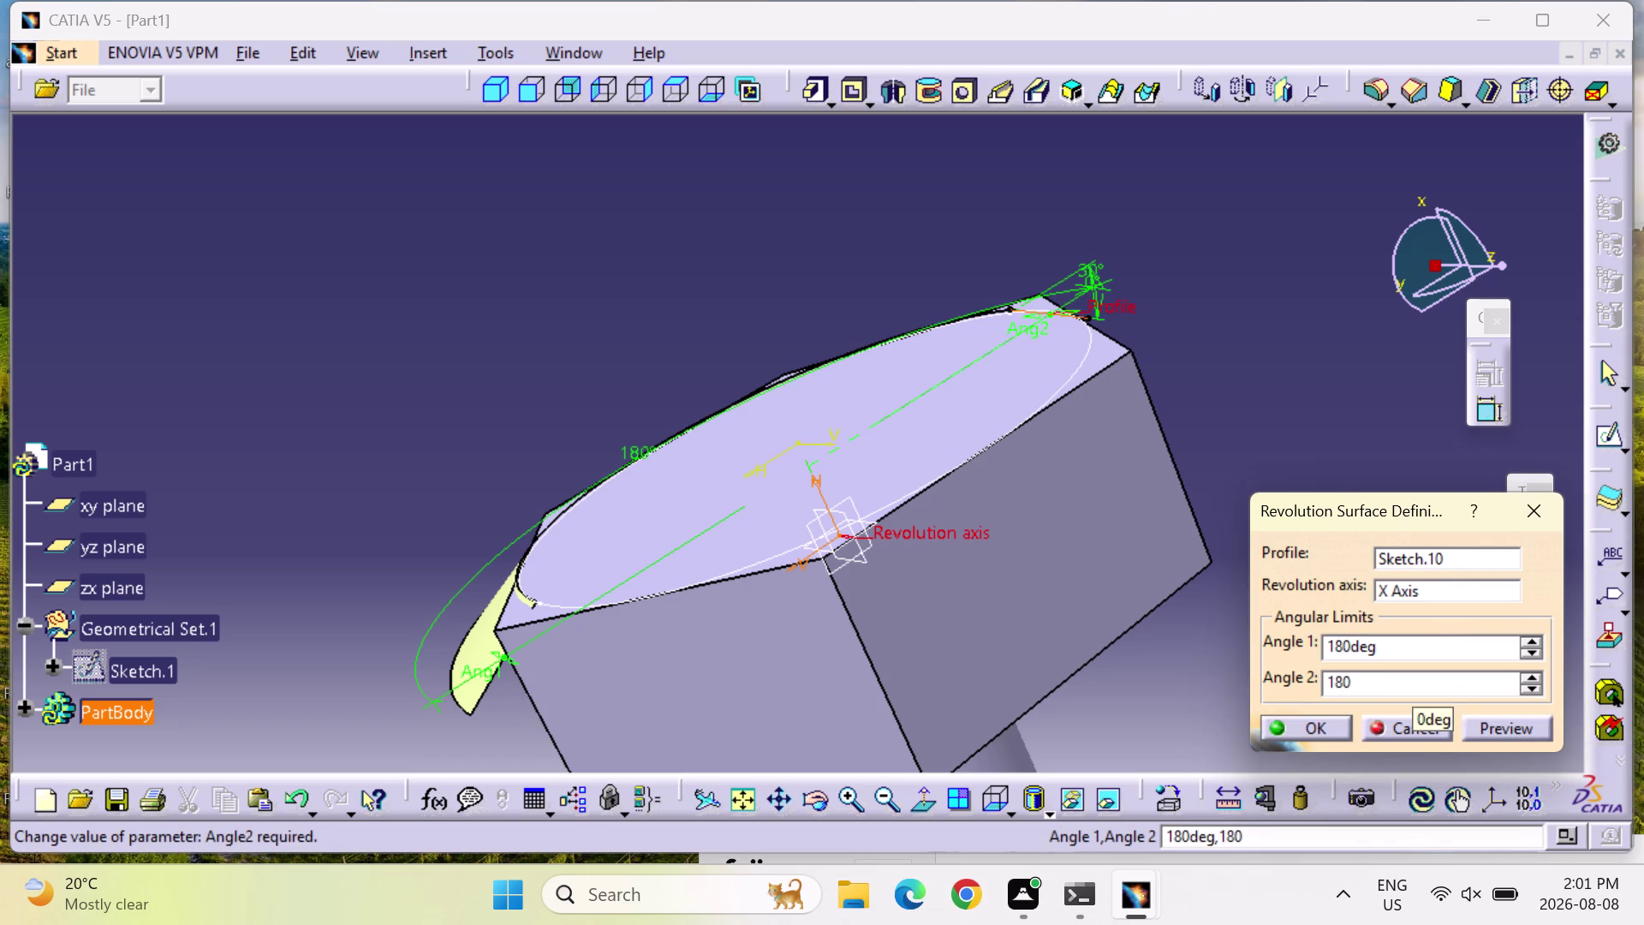
click(1504, 723)
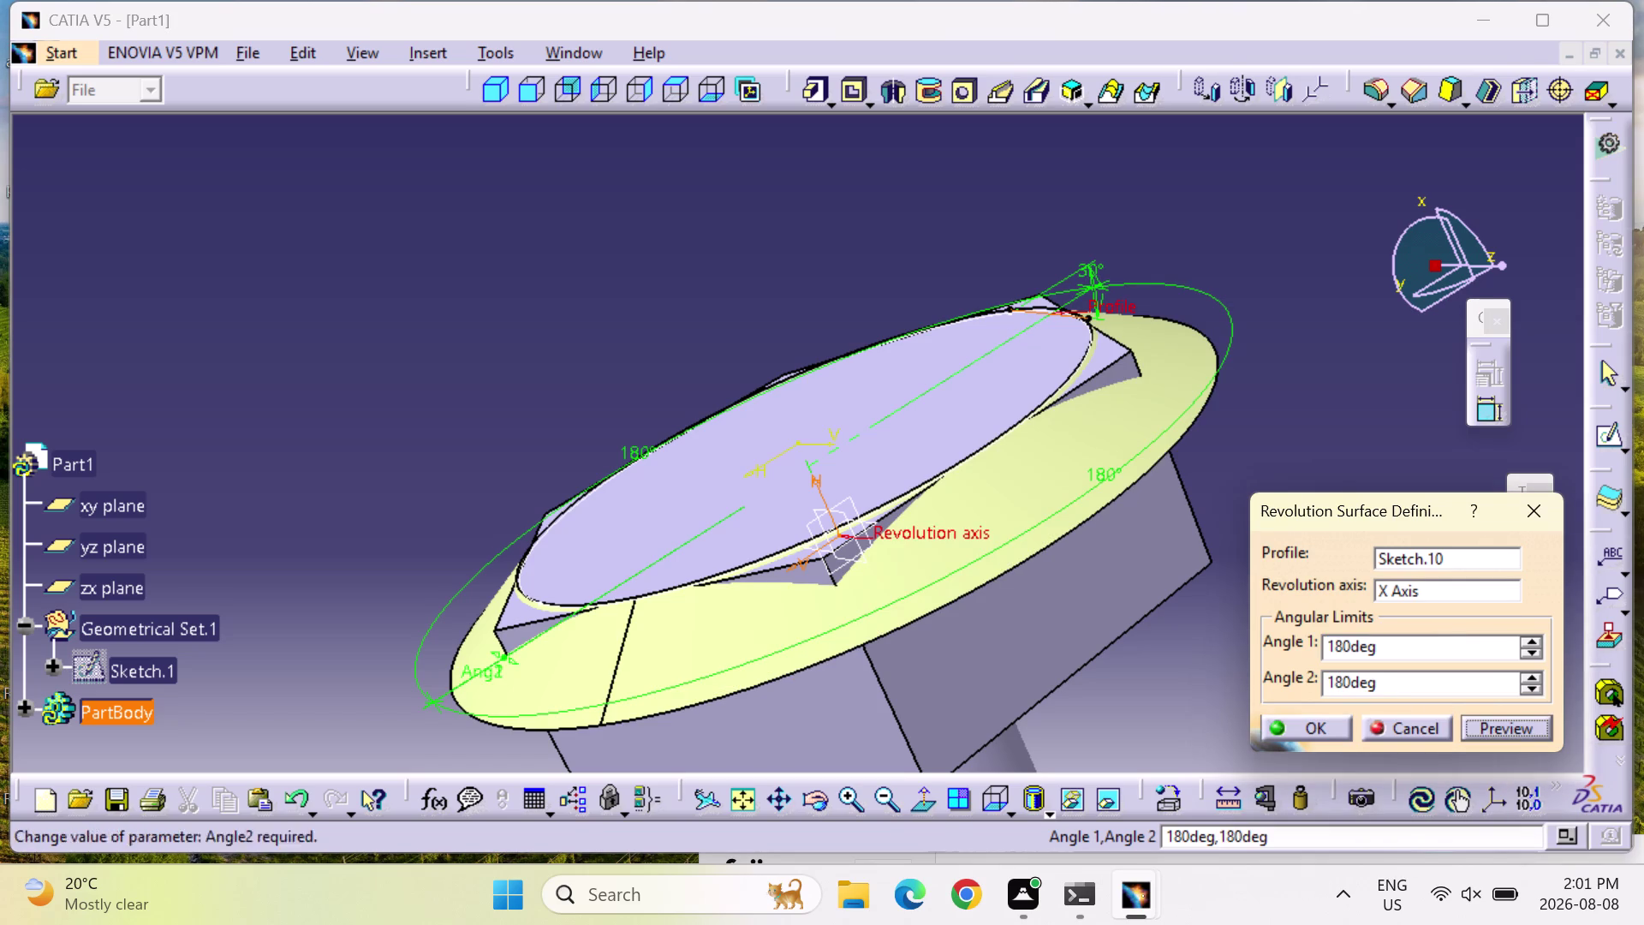
middle_drag(704, 567, 1197, 323)
right_drag(700, 565, 1197, 323)
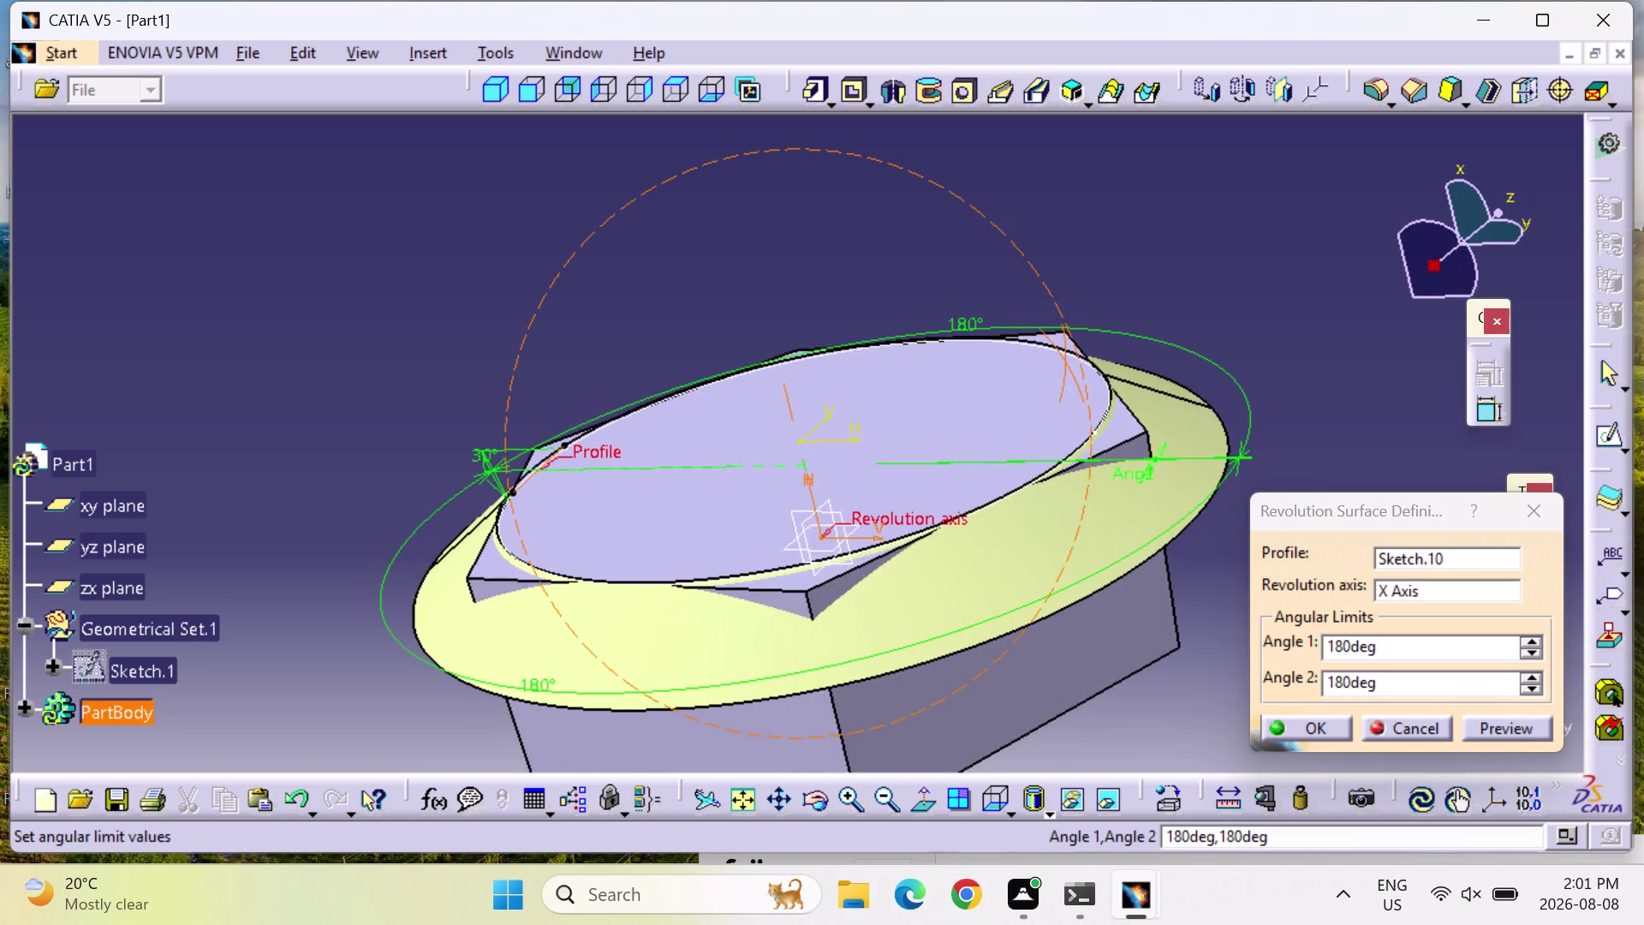
middle_drag(1196, 323, 824, 550)
right_drag(1196, 323, 824, 550)
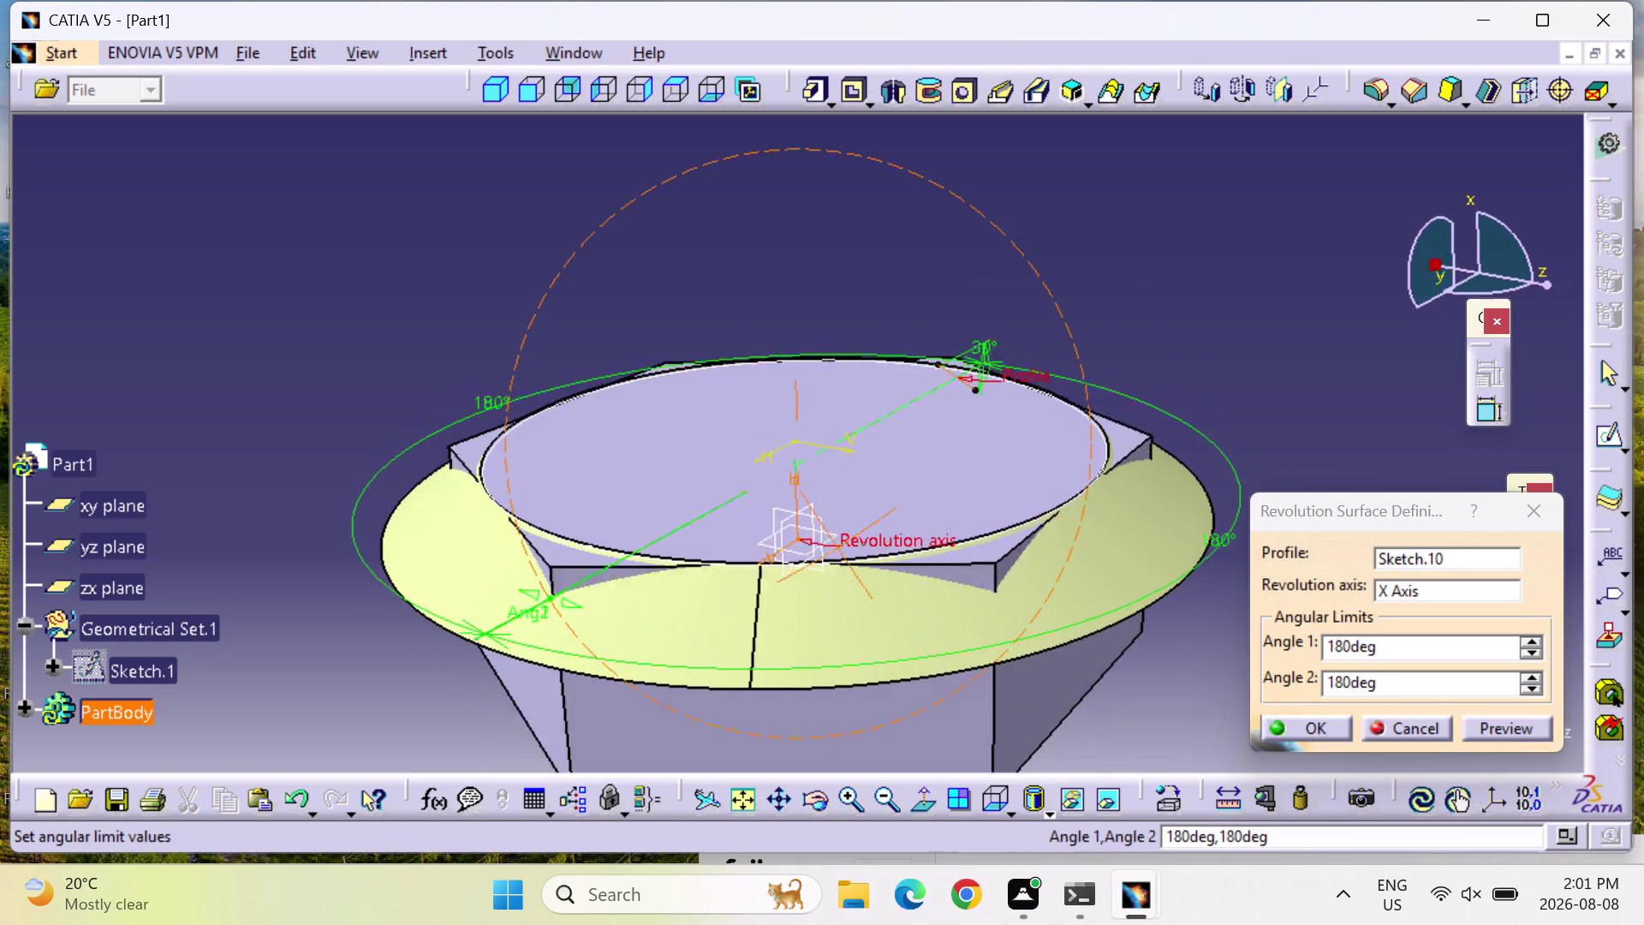
middle_drag(824, 550, 779, 547)
right_drag(824, 550, 779, 547)
scroll(up, 3)
scroll(up, 3)
middle_drag(869, 429, 597, 608)
right_drag(870, 428, 597, 607)
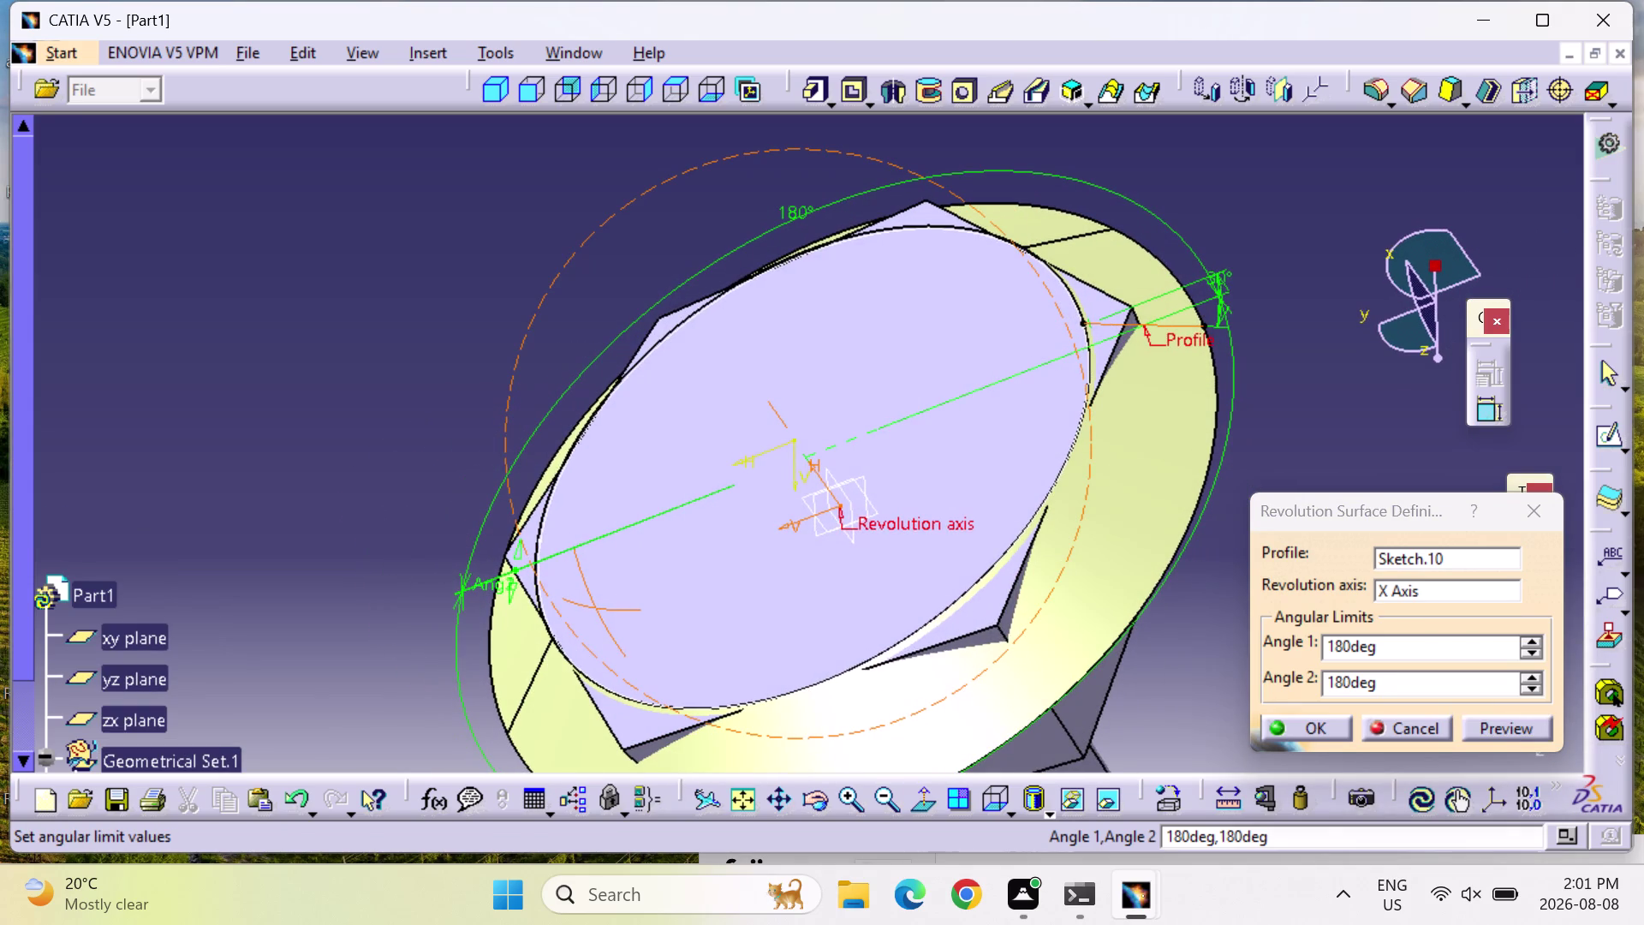
middle_drag(597, 607, 659, 472)
right_drag(597, 607, 660, 472)
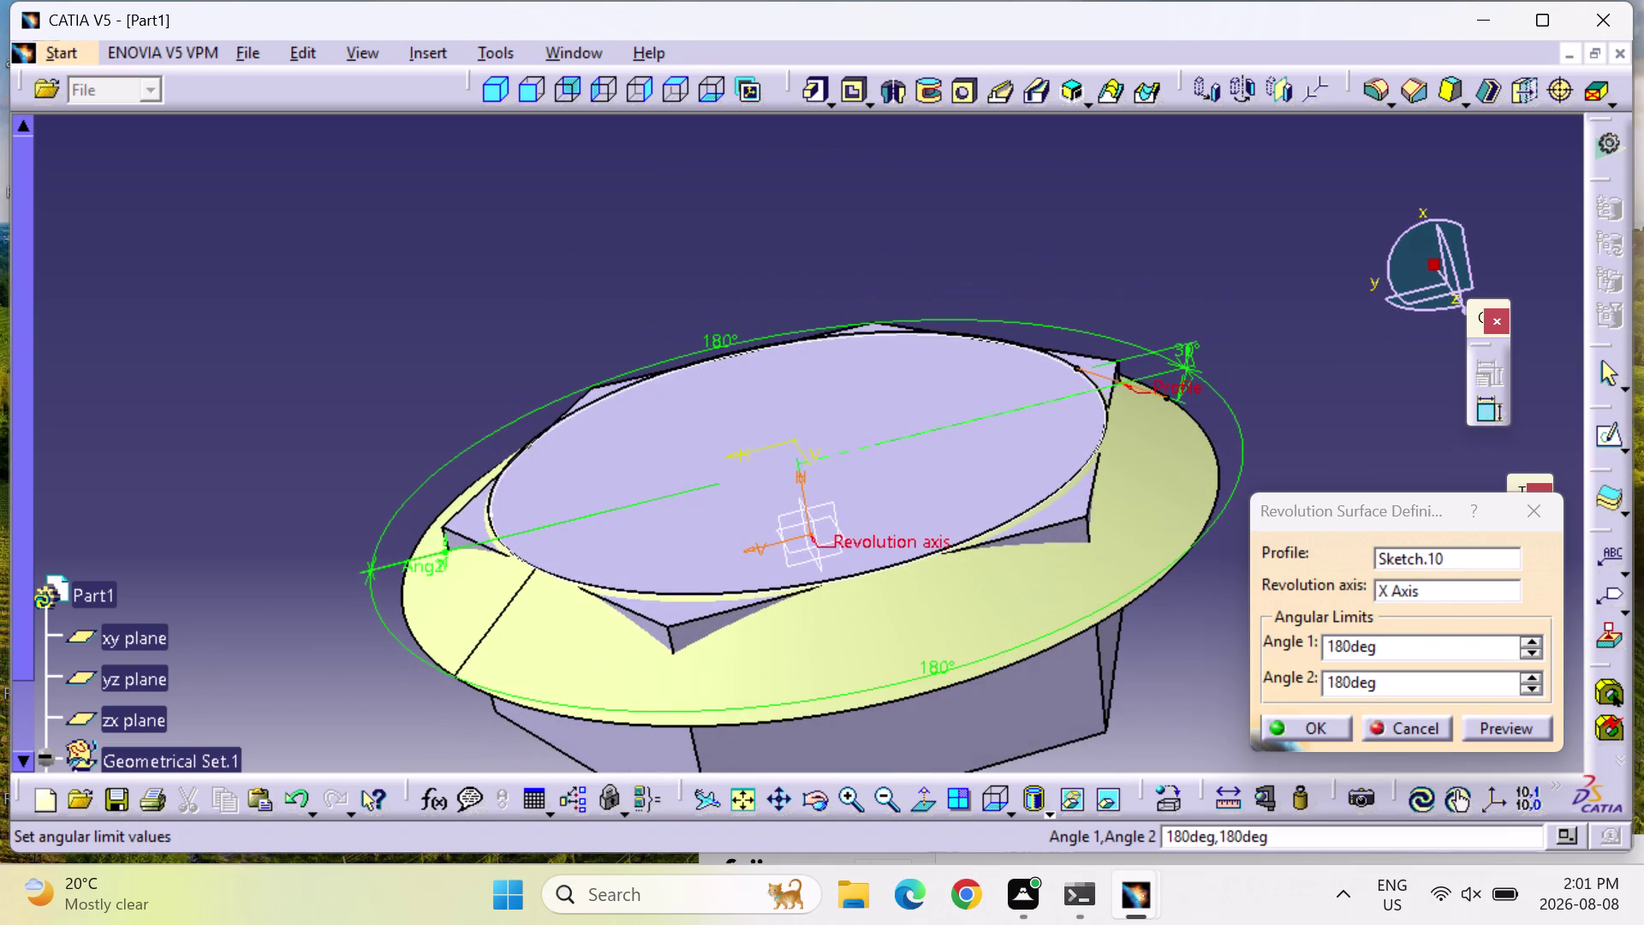
click(1460, 592)
right_click(1460, 592)
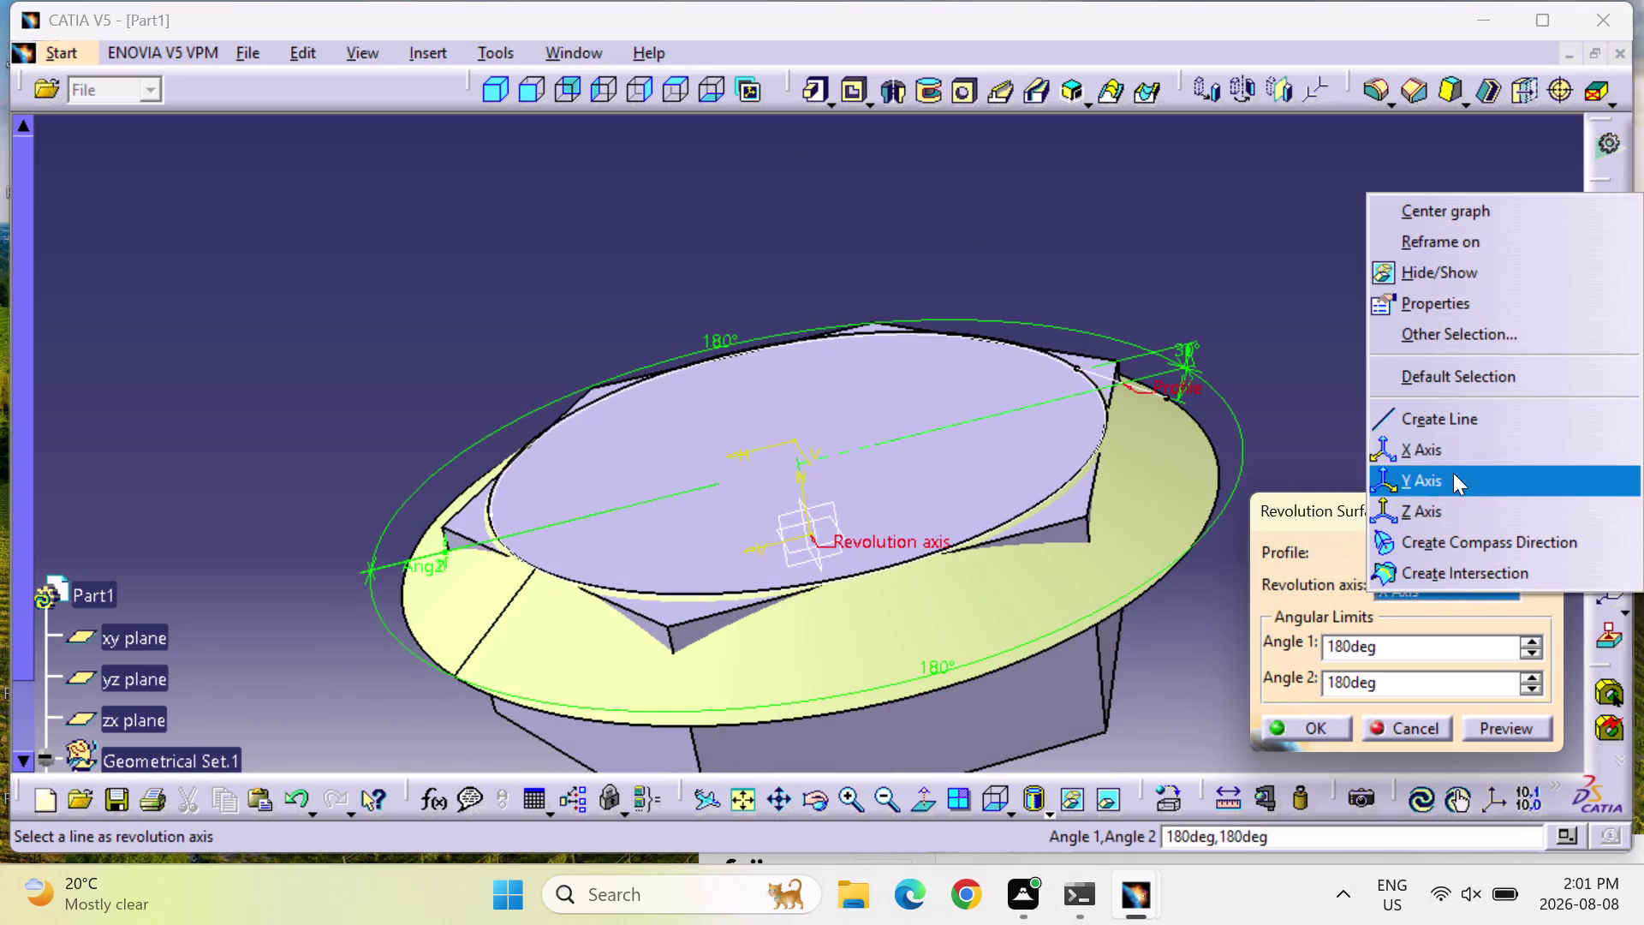
click(1456, 472)
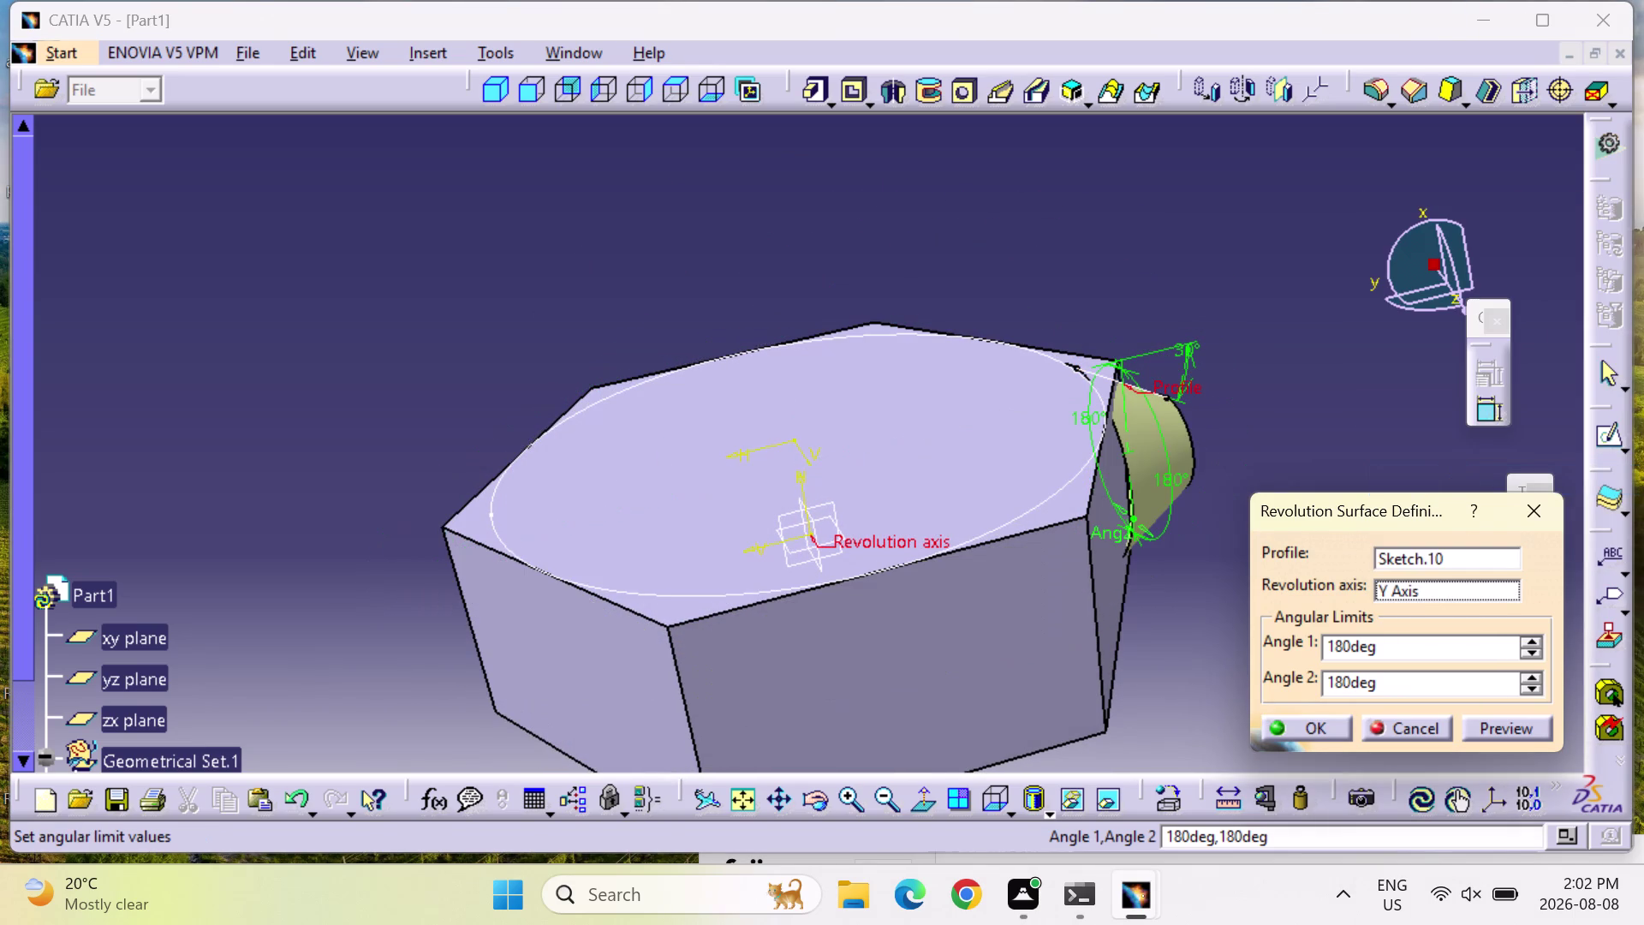
middle_click(1165, 542)
right_drag(1164, 540, 765, 656)
middle_drag(935, 607, 766, 655)
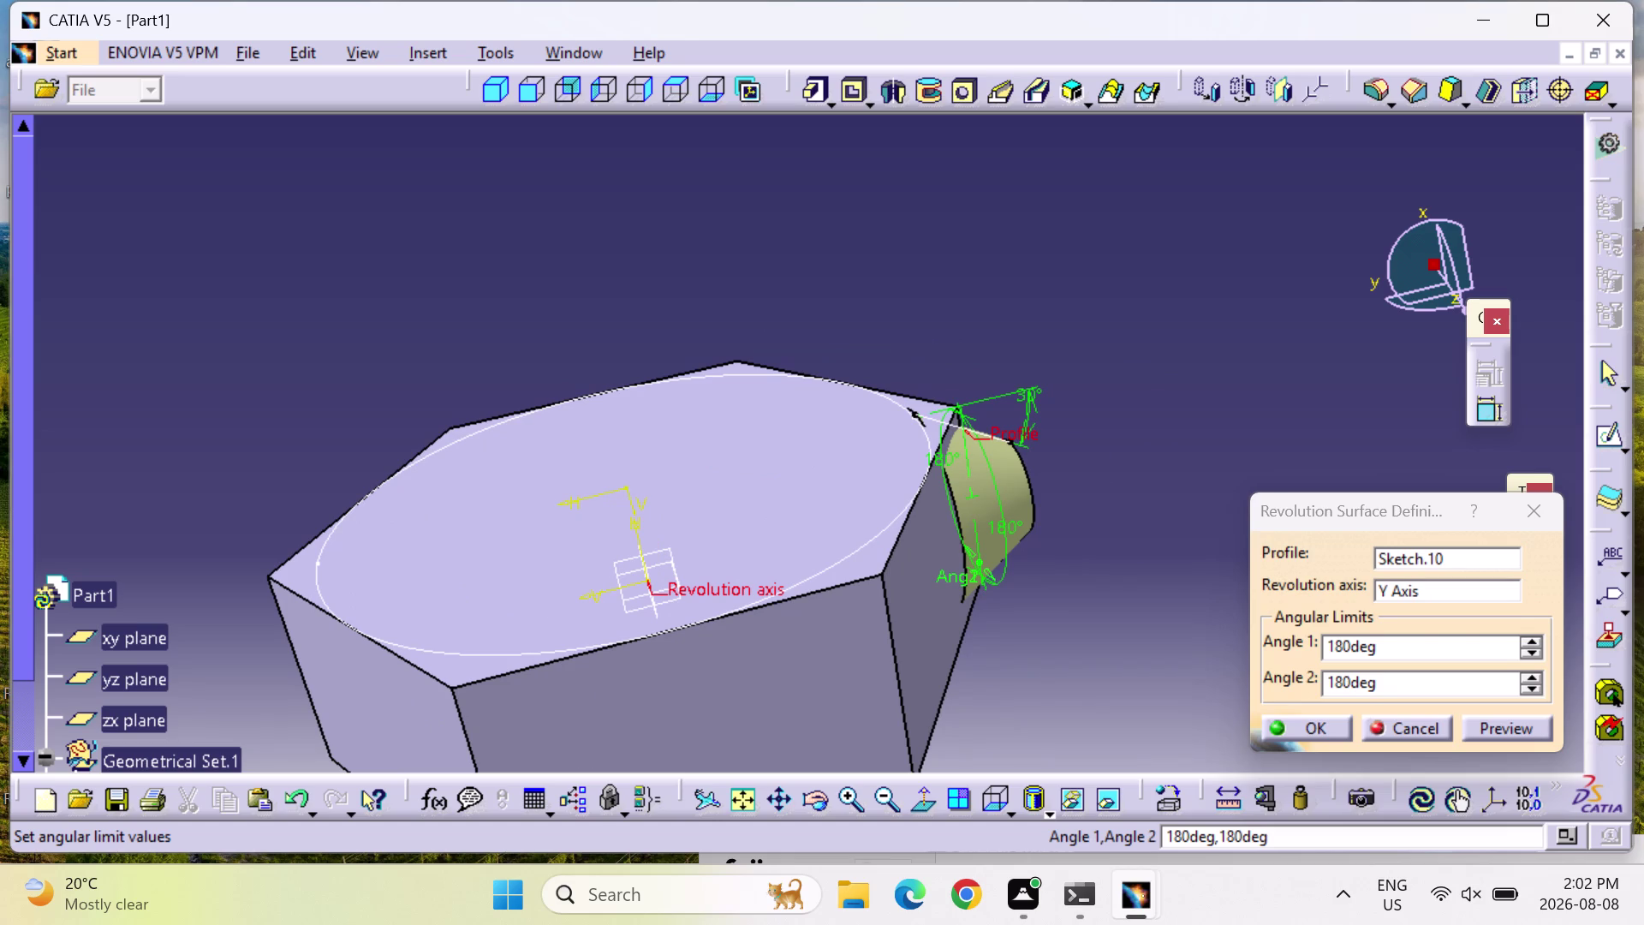
middle_drag(1194, 561, 610, 576)
right_drag(1194, 561, 609, 576)
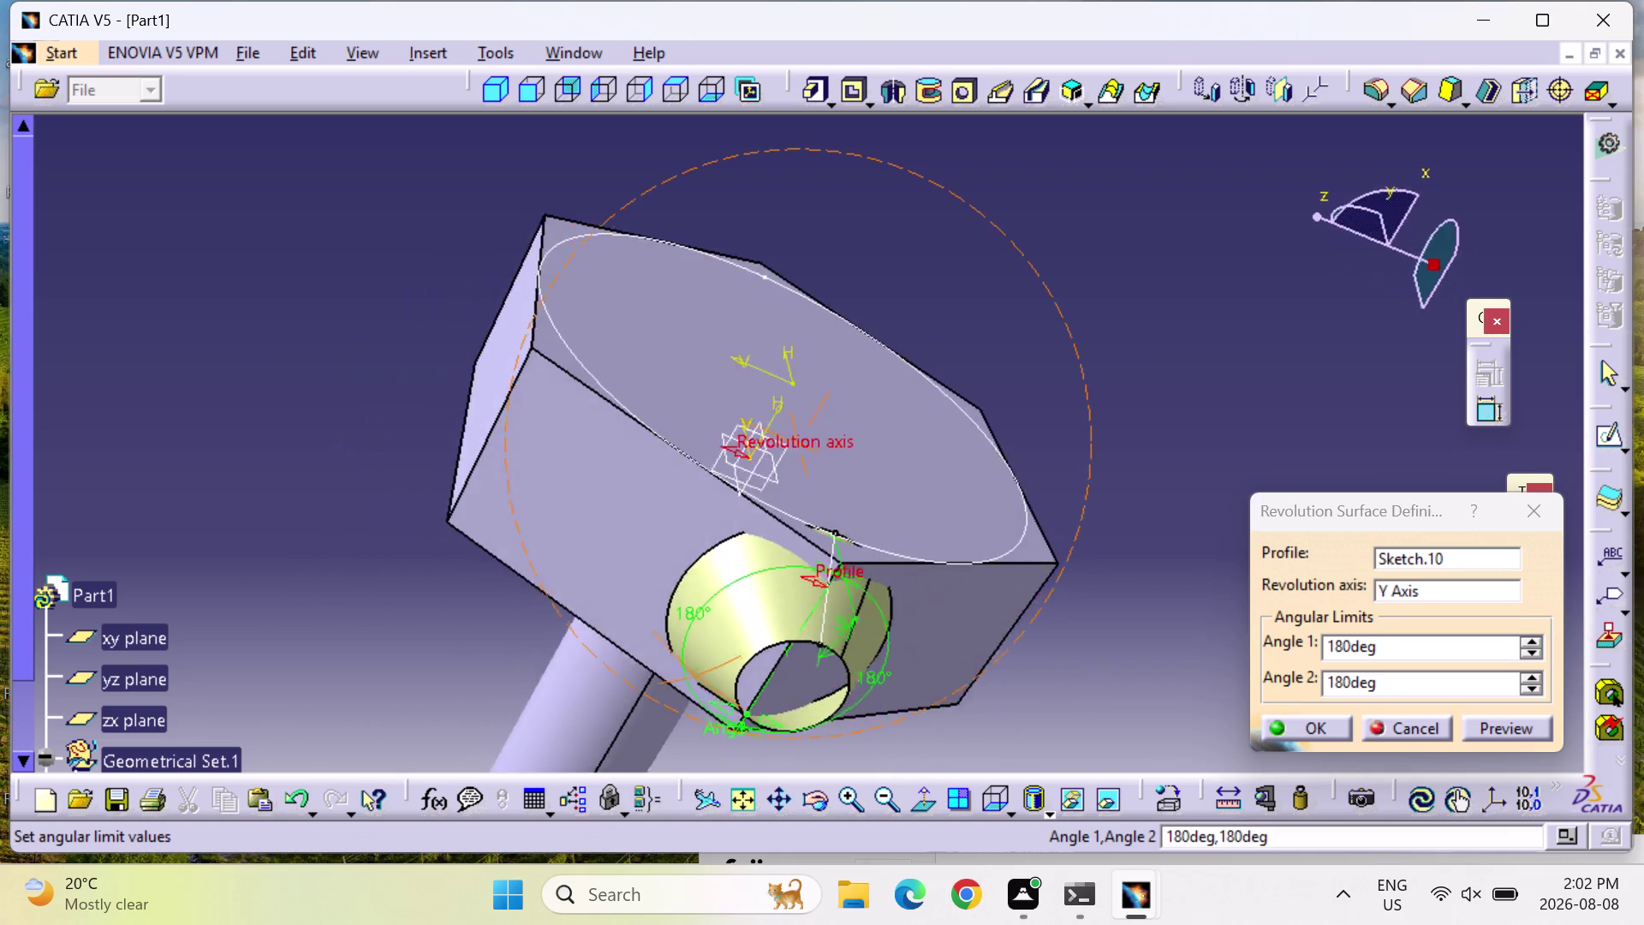
middle_drag(610, 576, 721, 611)
right_drag(610, 576, 721, 612)
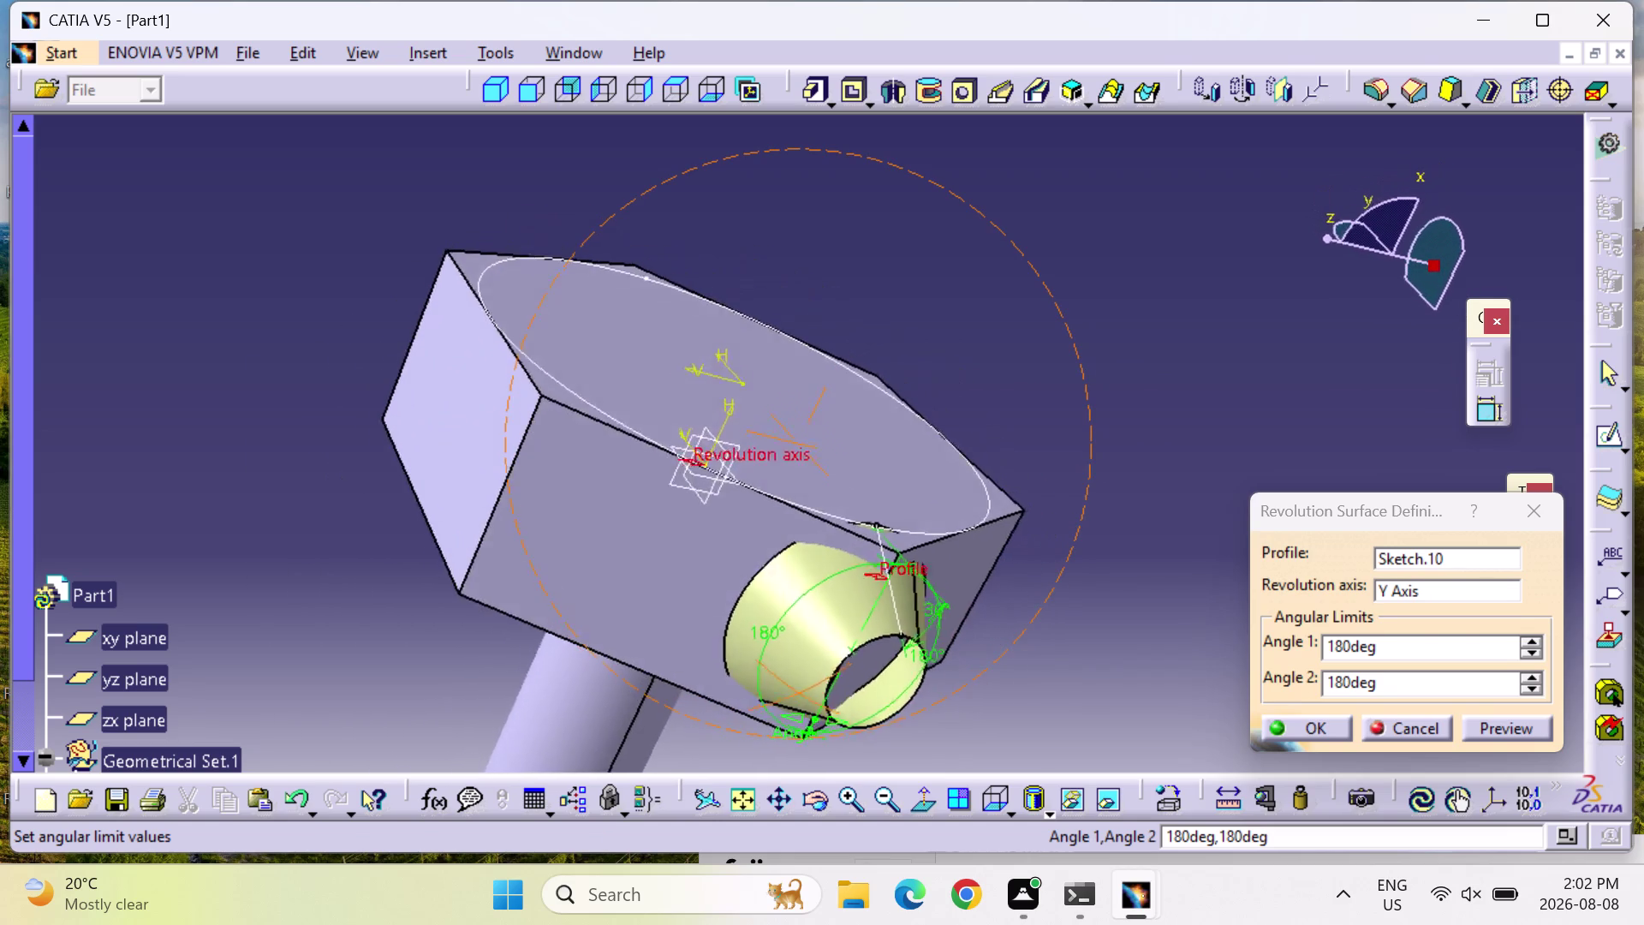
middle_drag(721, 611, 757, 602)
right_drag(721, 612, 756, 607)
middle_click(756, 607)
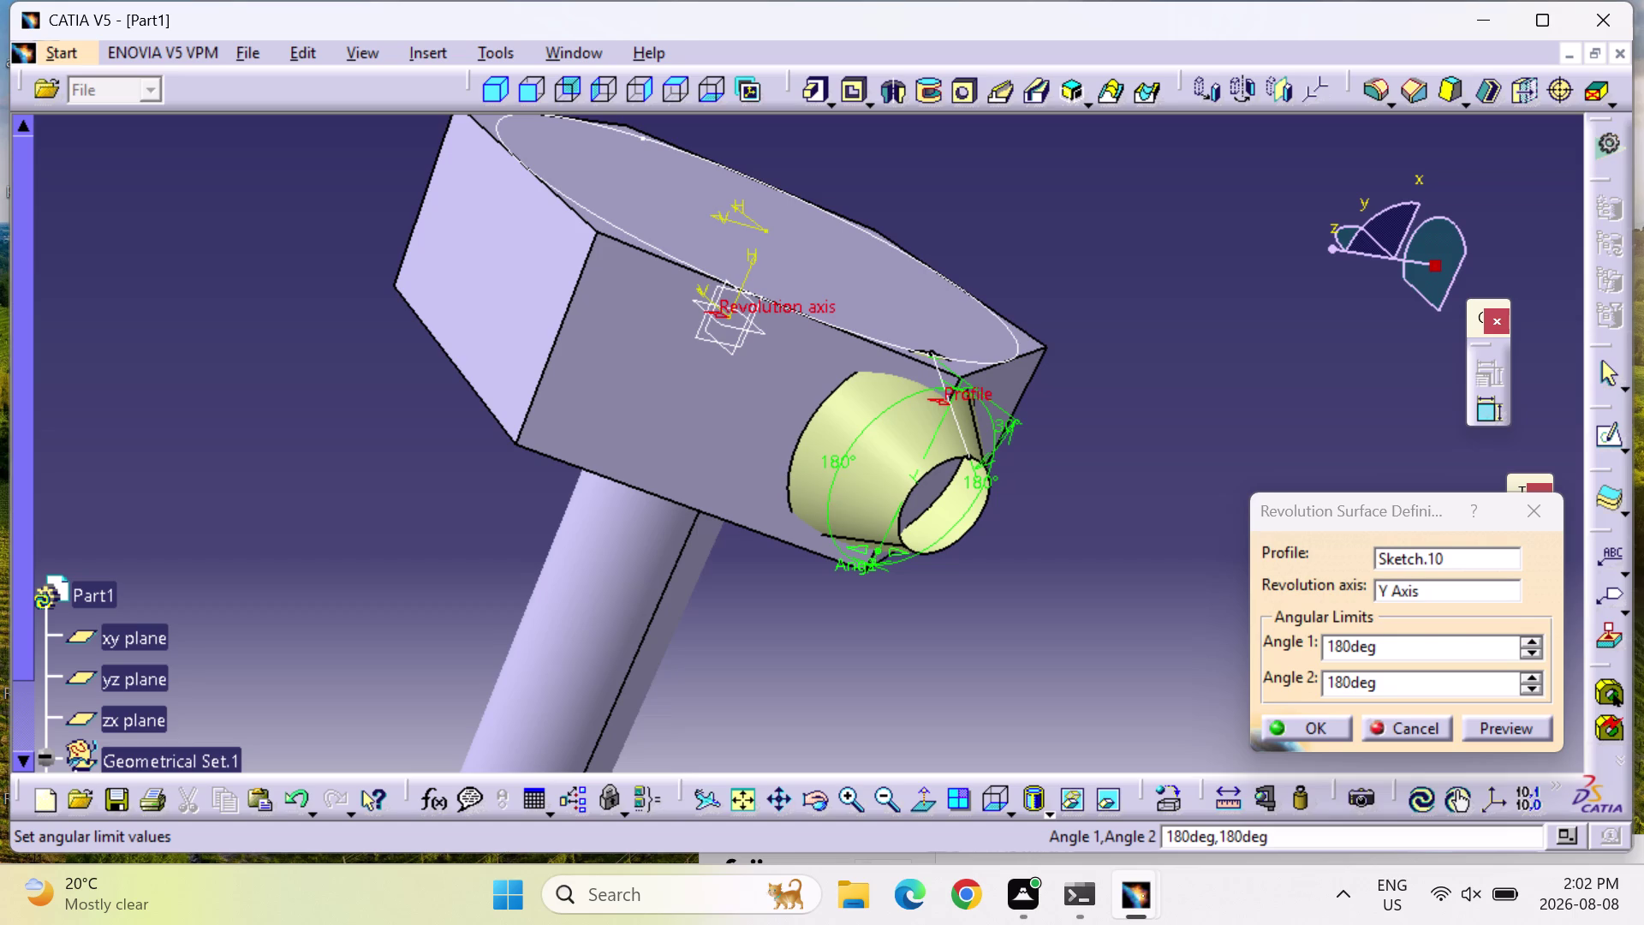
key(ctrl+z)
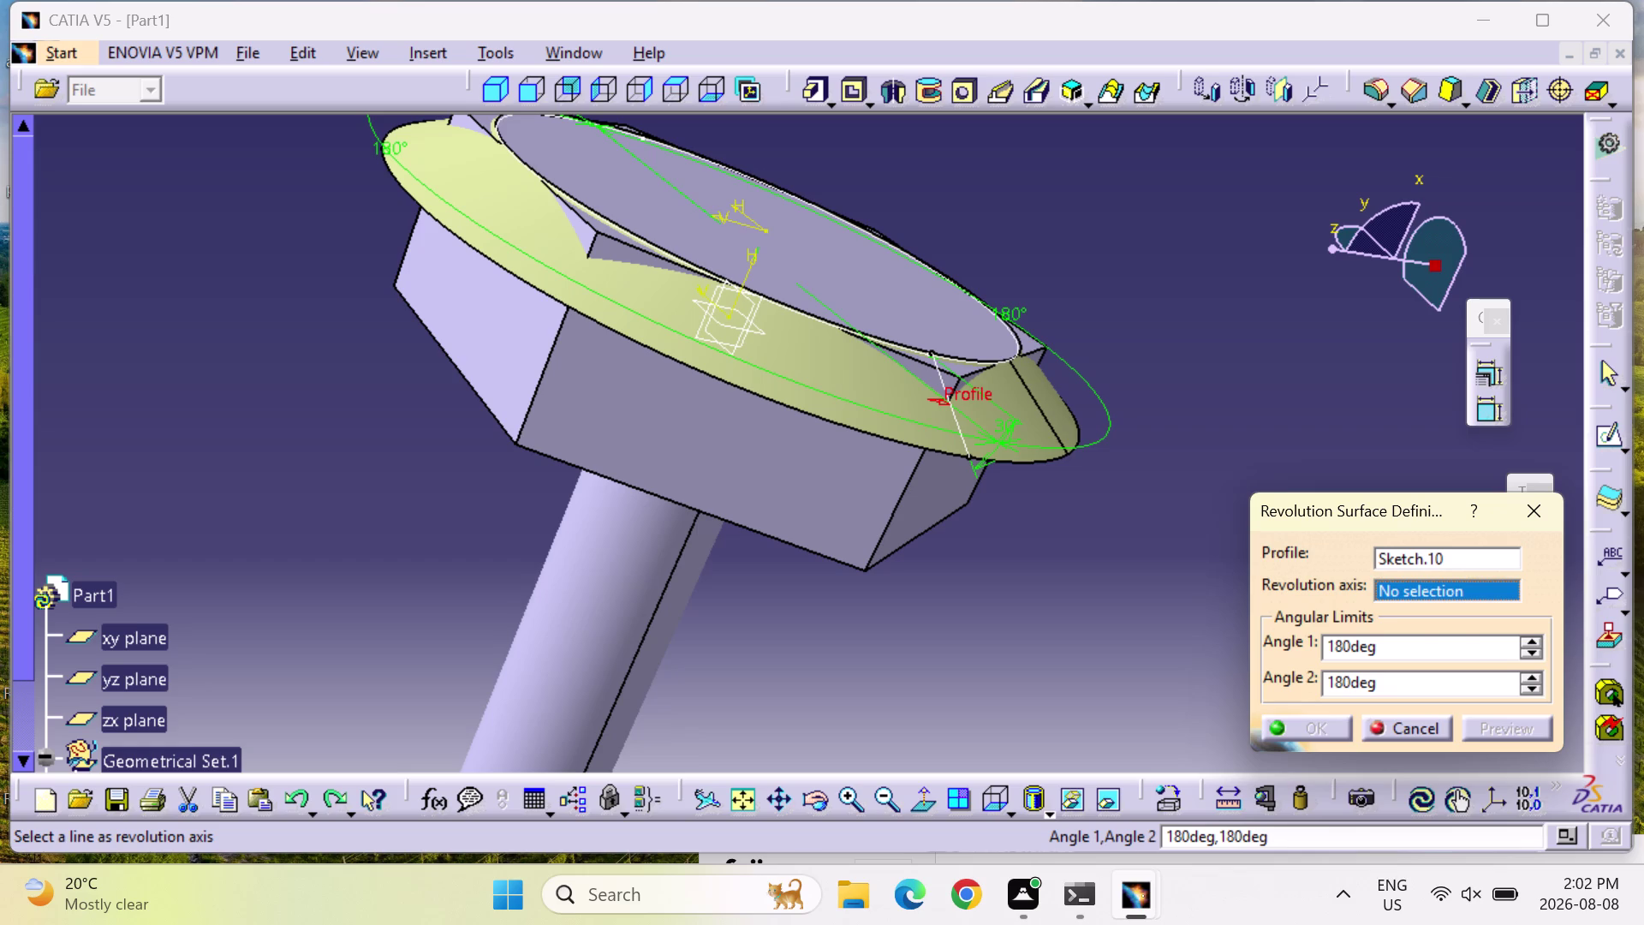
click(742, 216)
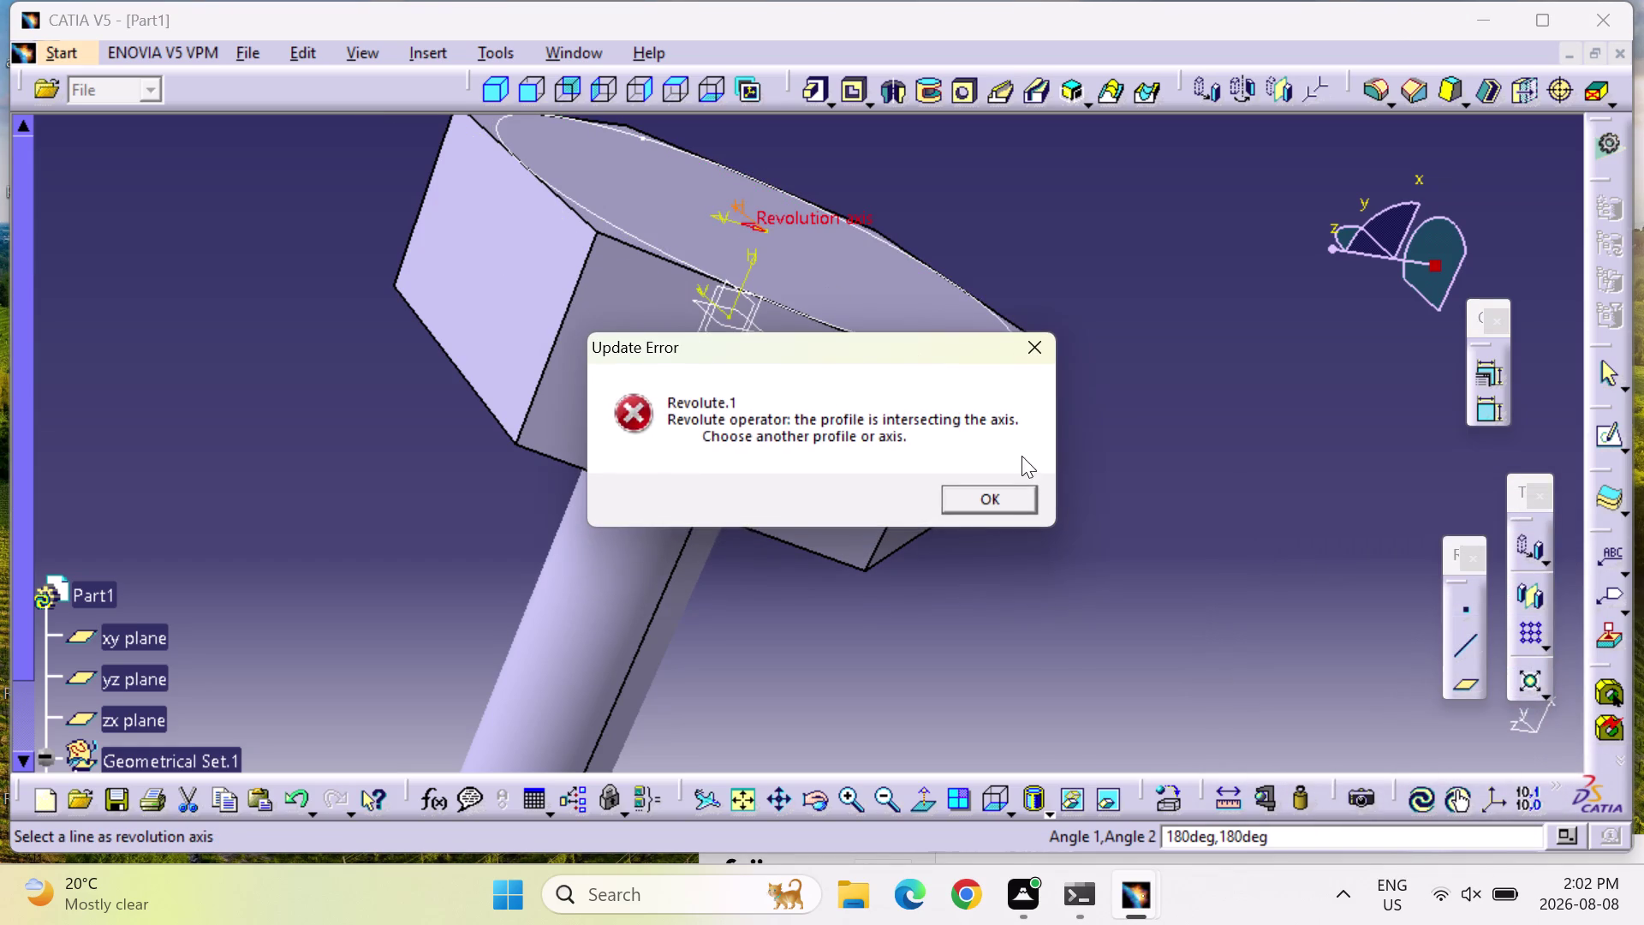
click(1023, 501)
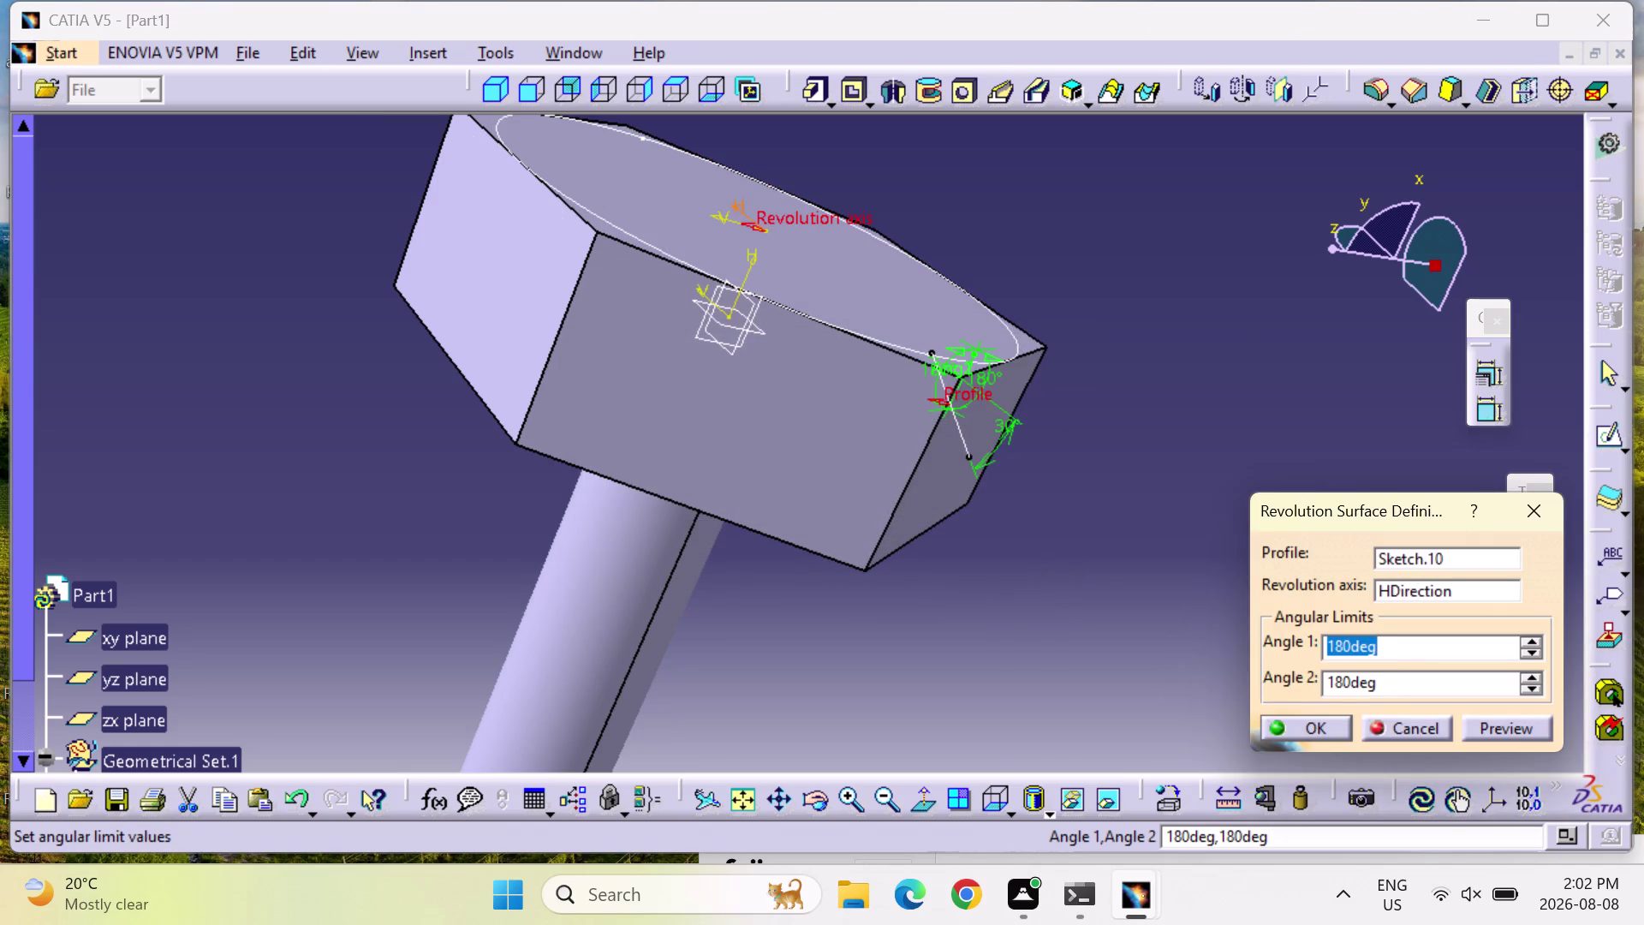
drag(1526, 491, 1517, 495)
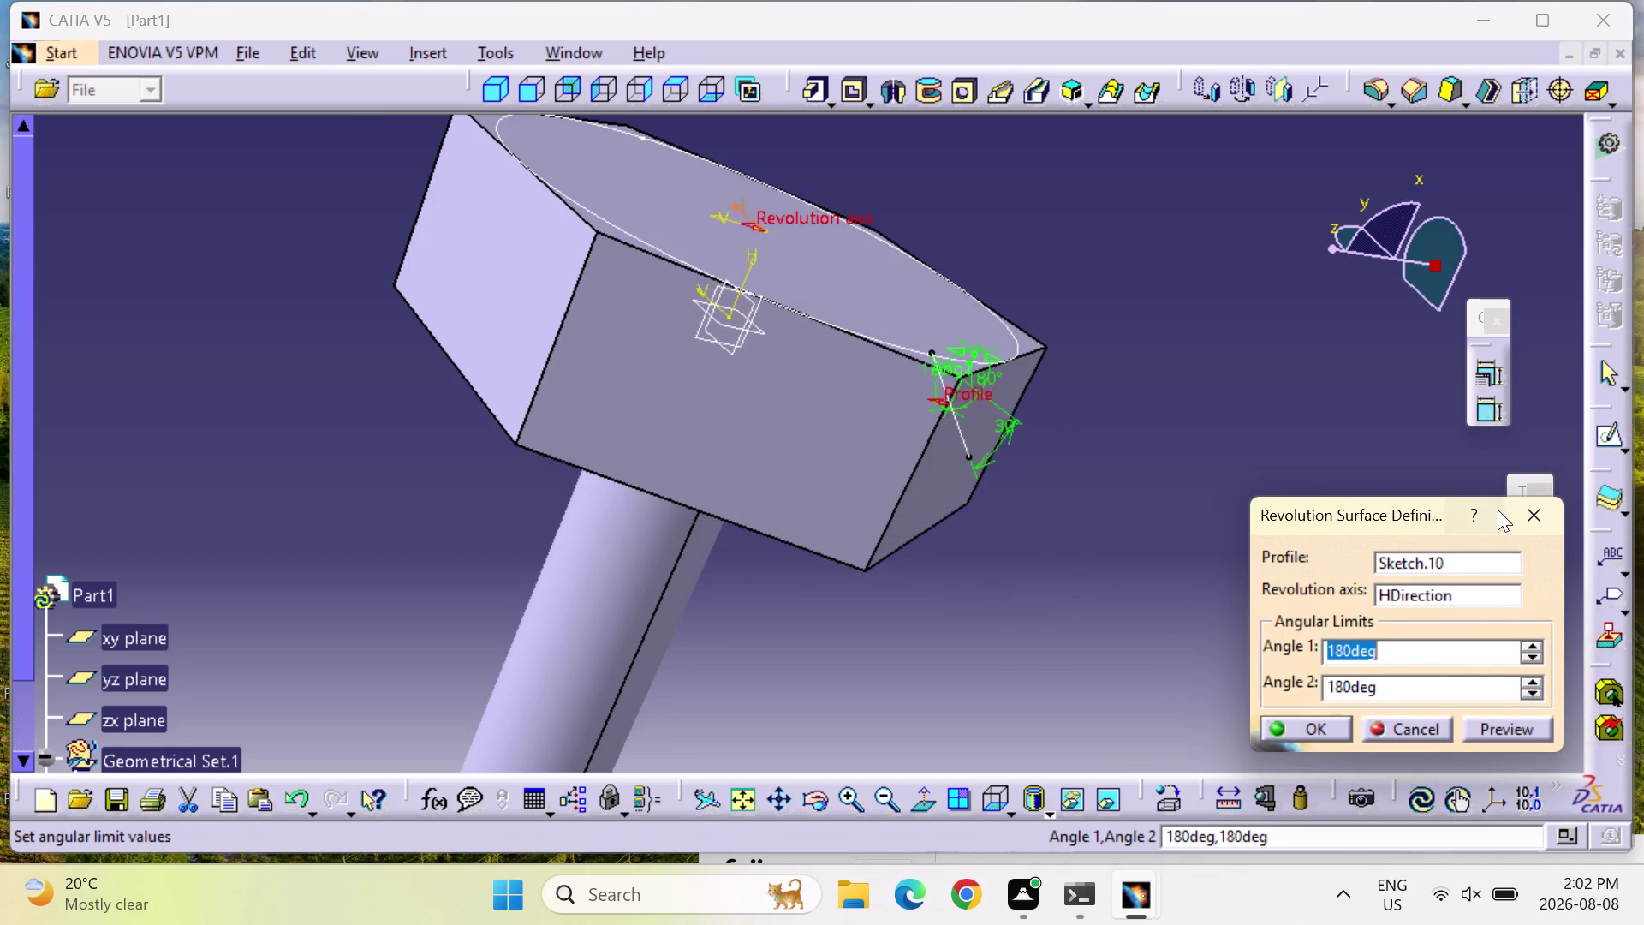
click(1513, 509)
click(1514, 509)
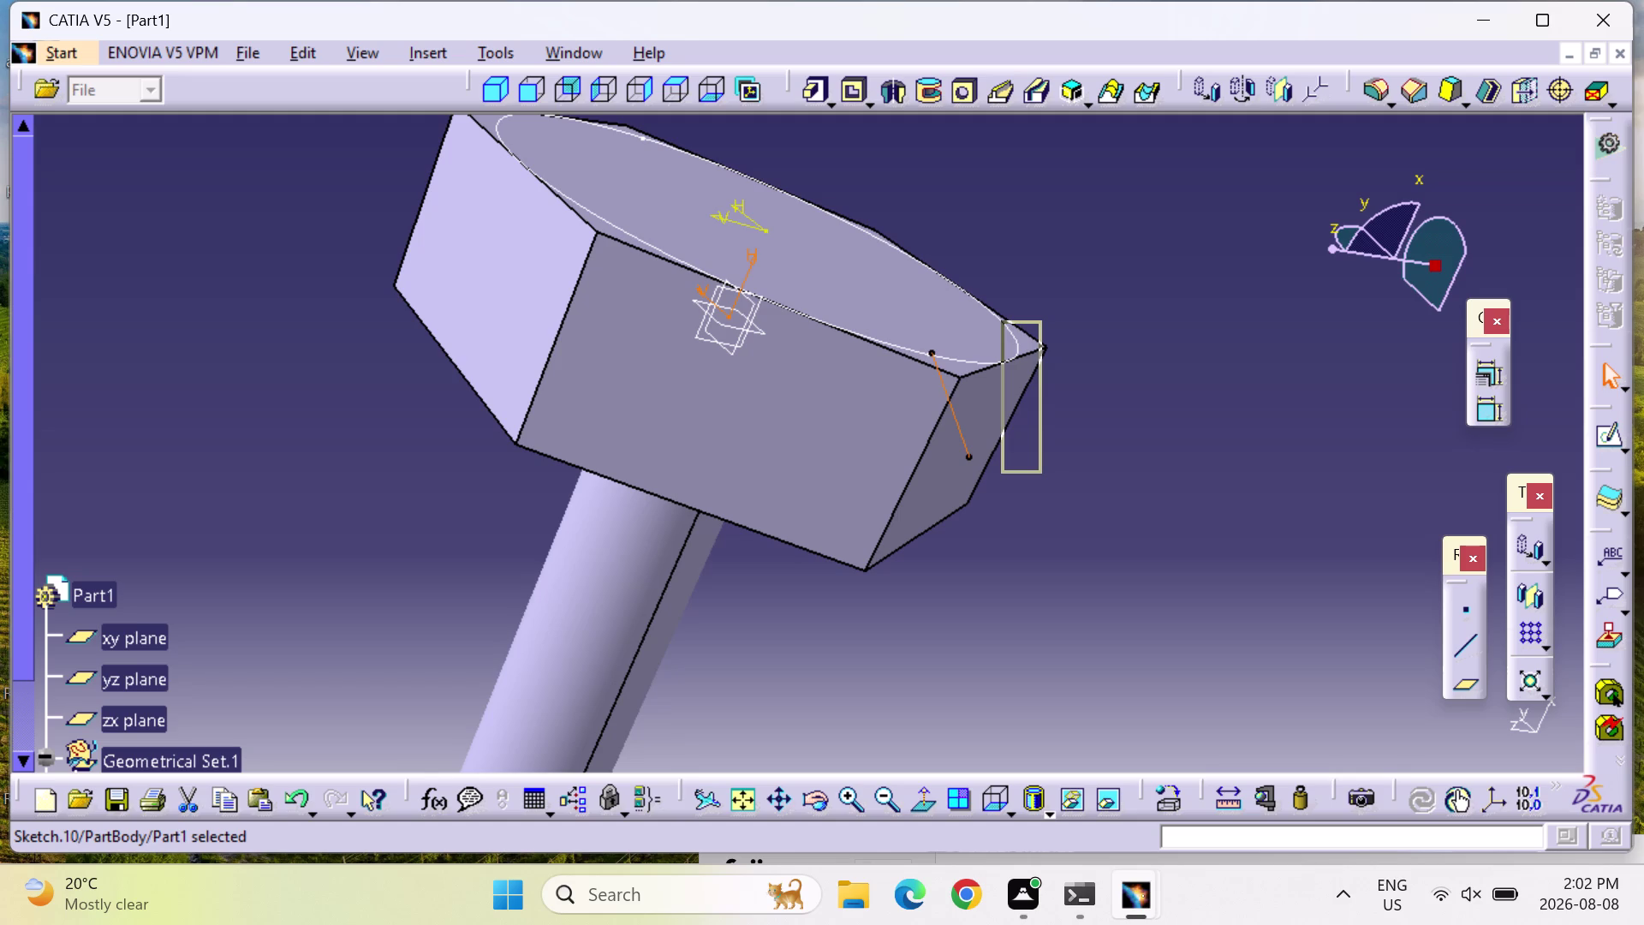
Undo six recent changes and redo one, returning to Sketch.6.
key(ctrl+z)
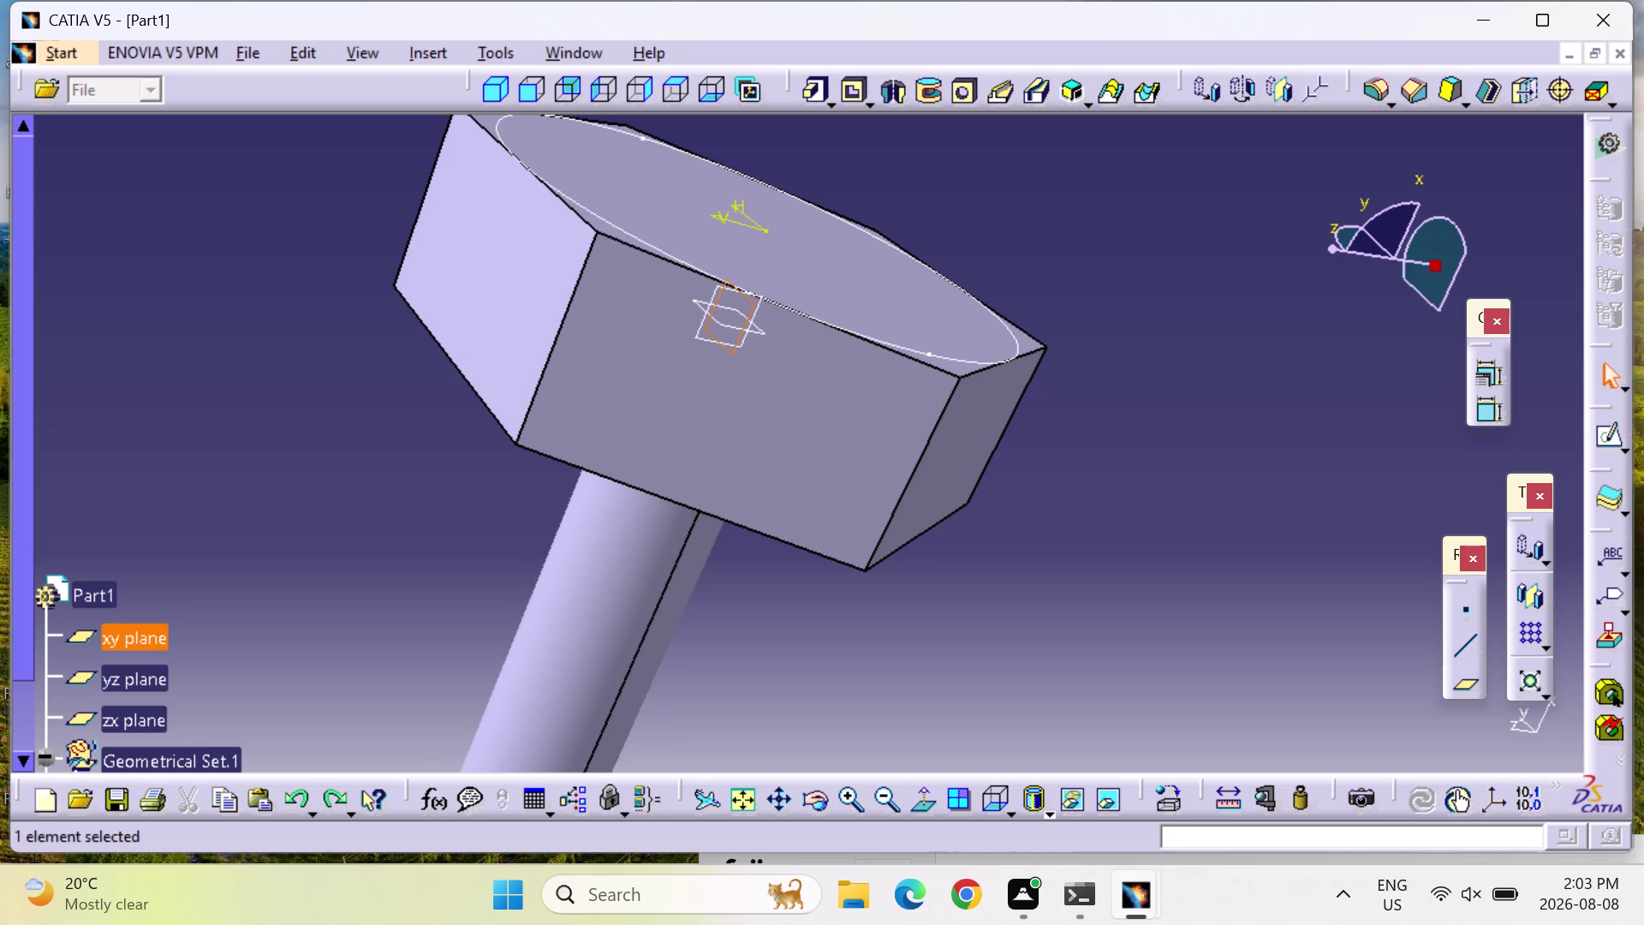
key(ctrl+z)
key(ctrl+z)
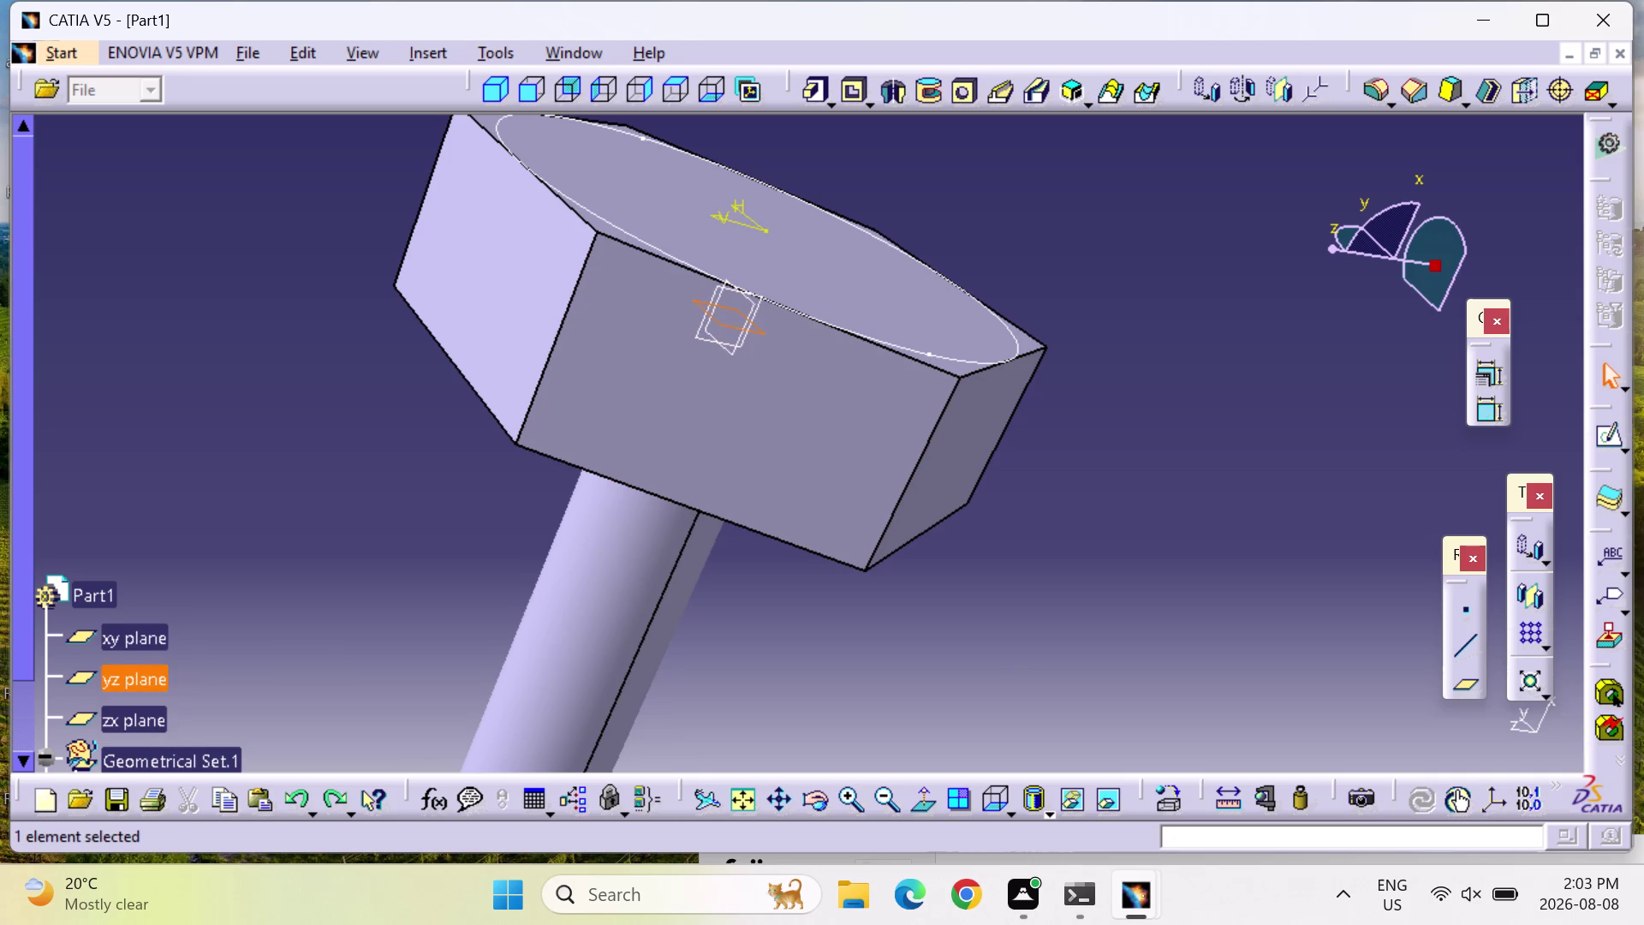
key(ctrl+z)
key(ctrl+z)
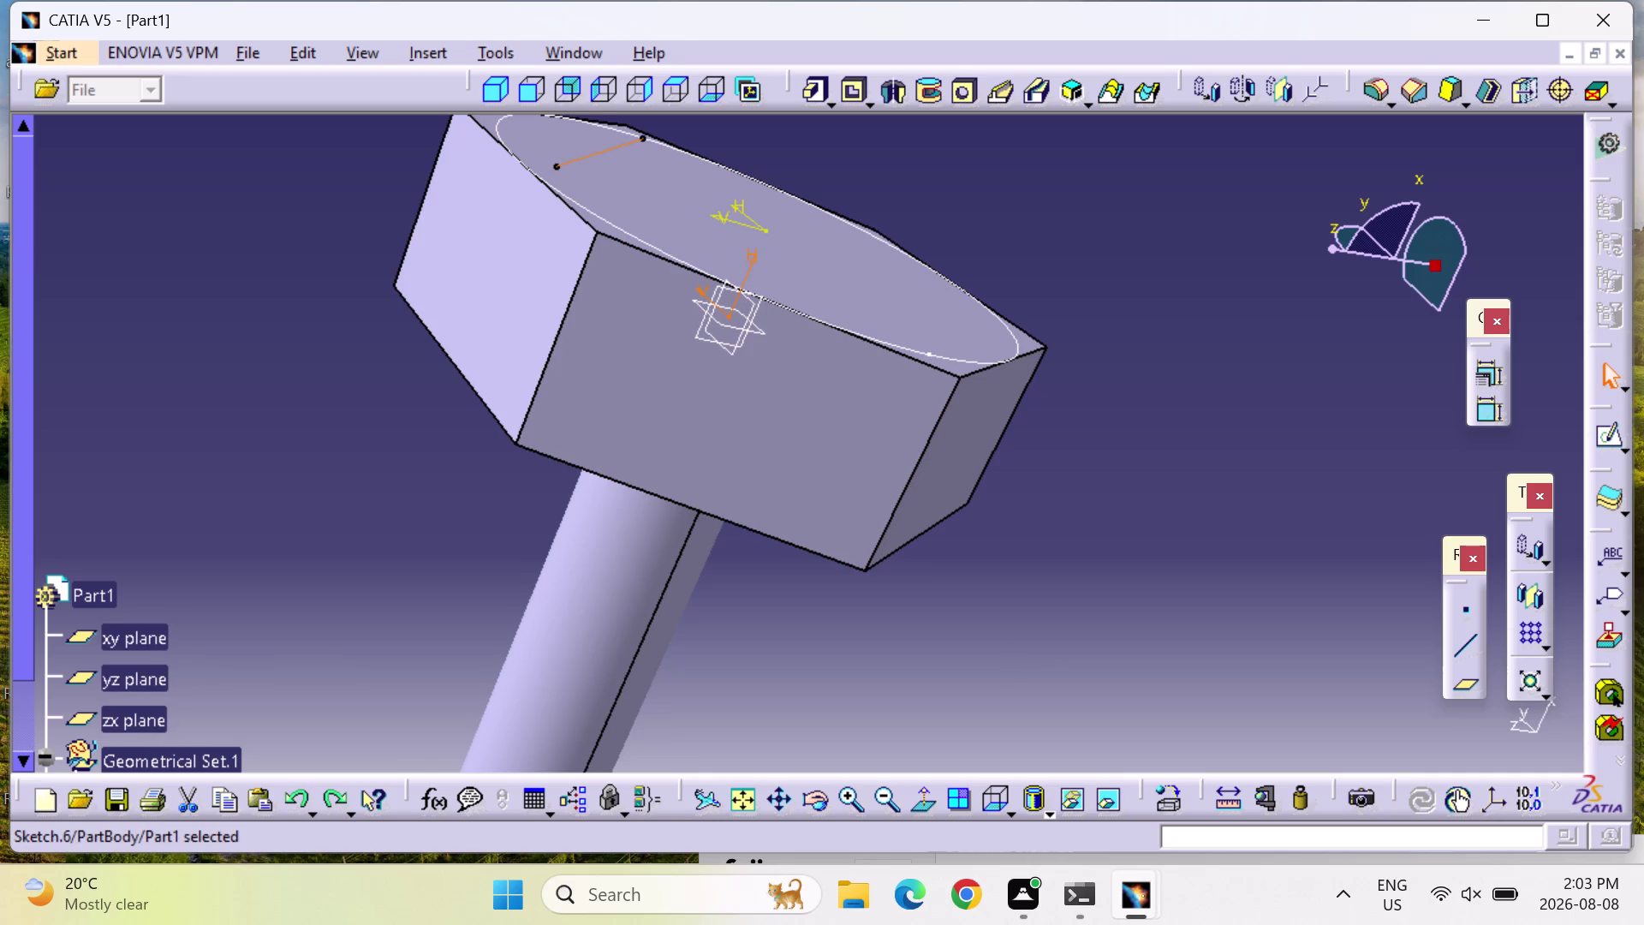
key(ctrl+z)
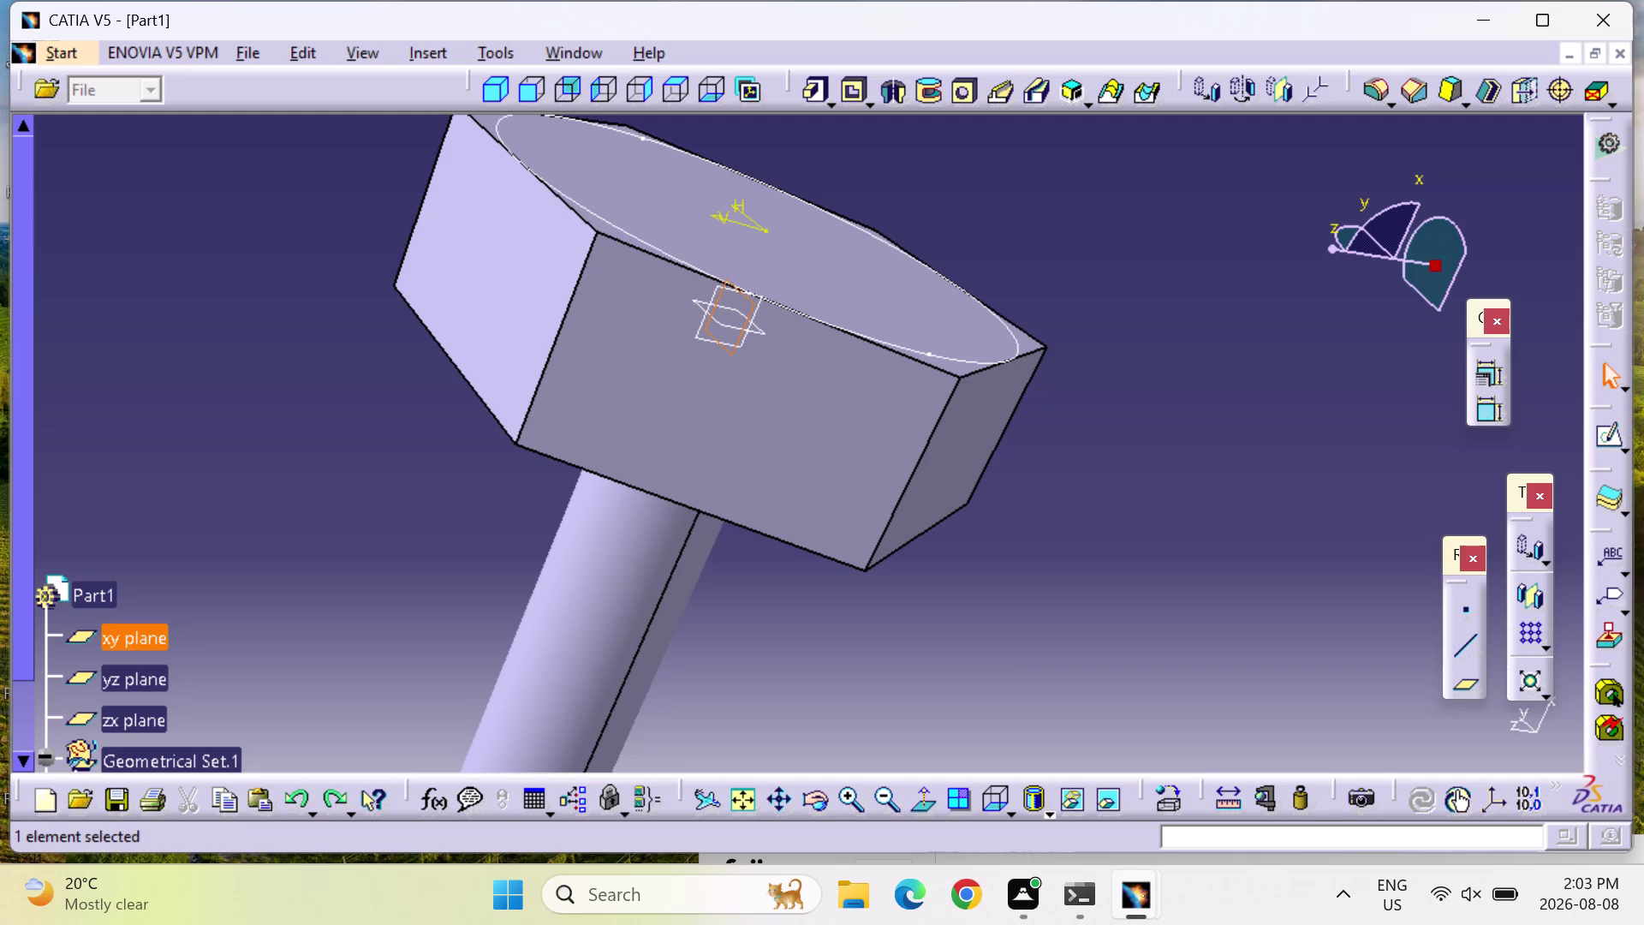
key(ctrl+y)
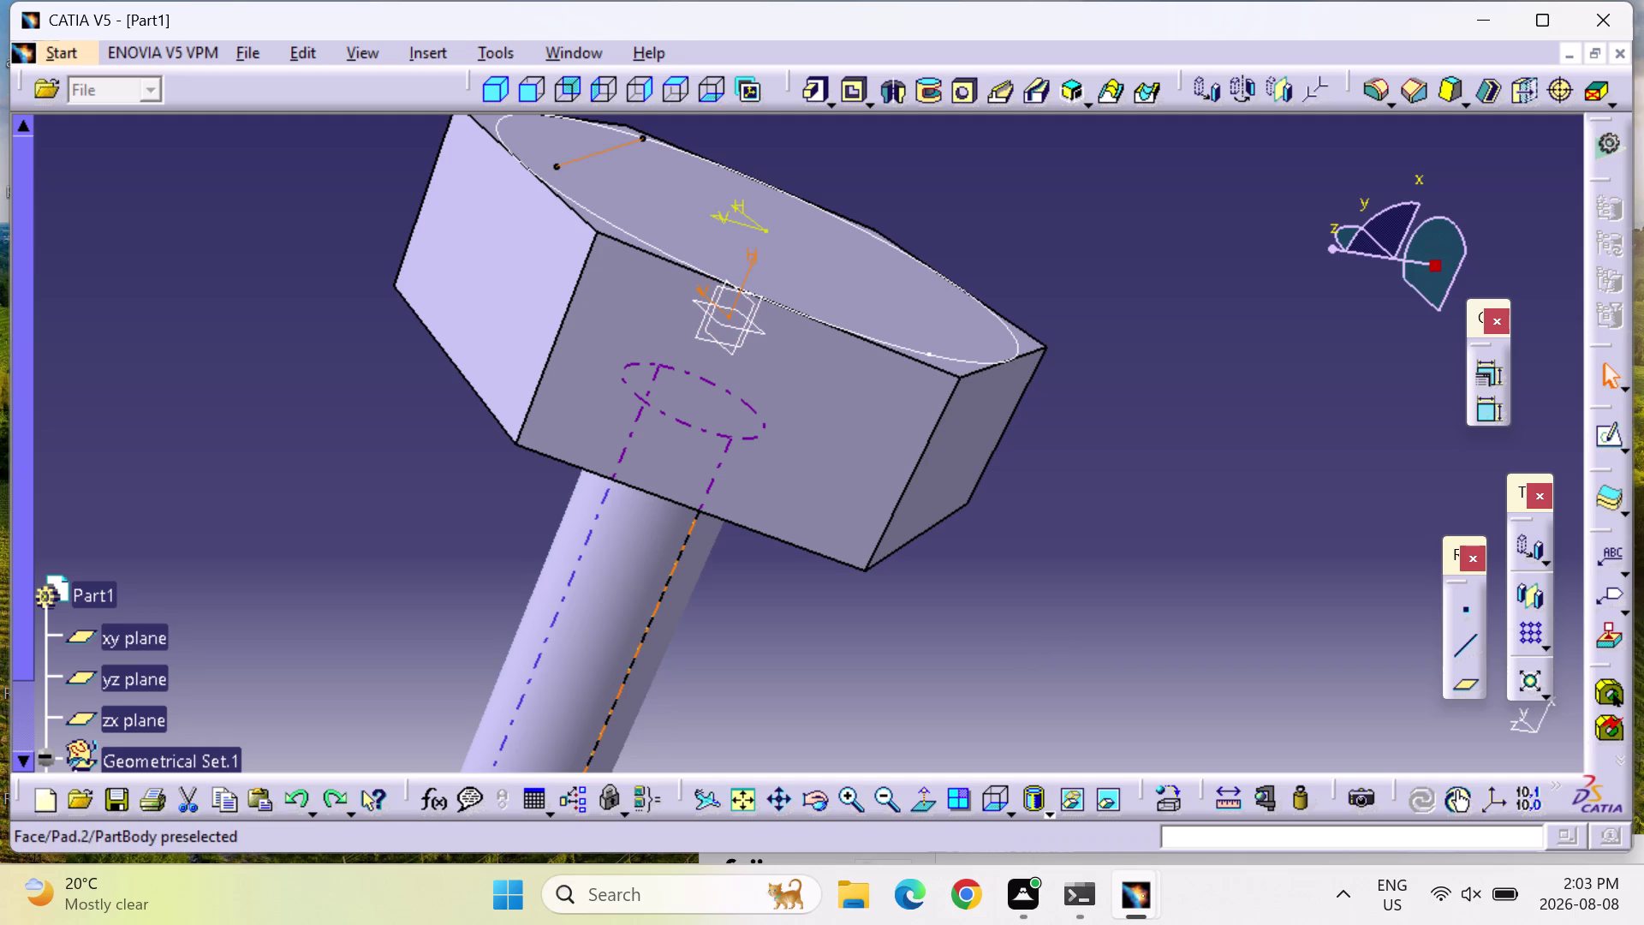
Run c:REVOLVE from the power input to start a revolution of Sketch.6.
click(1193, 833)
text(C:)
text(REVOLV)
text(E)
key(Return)
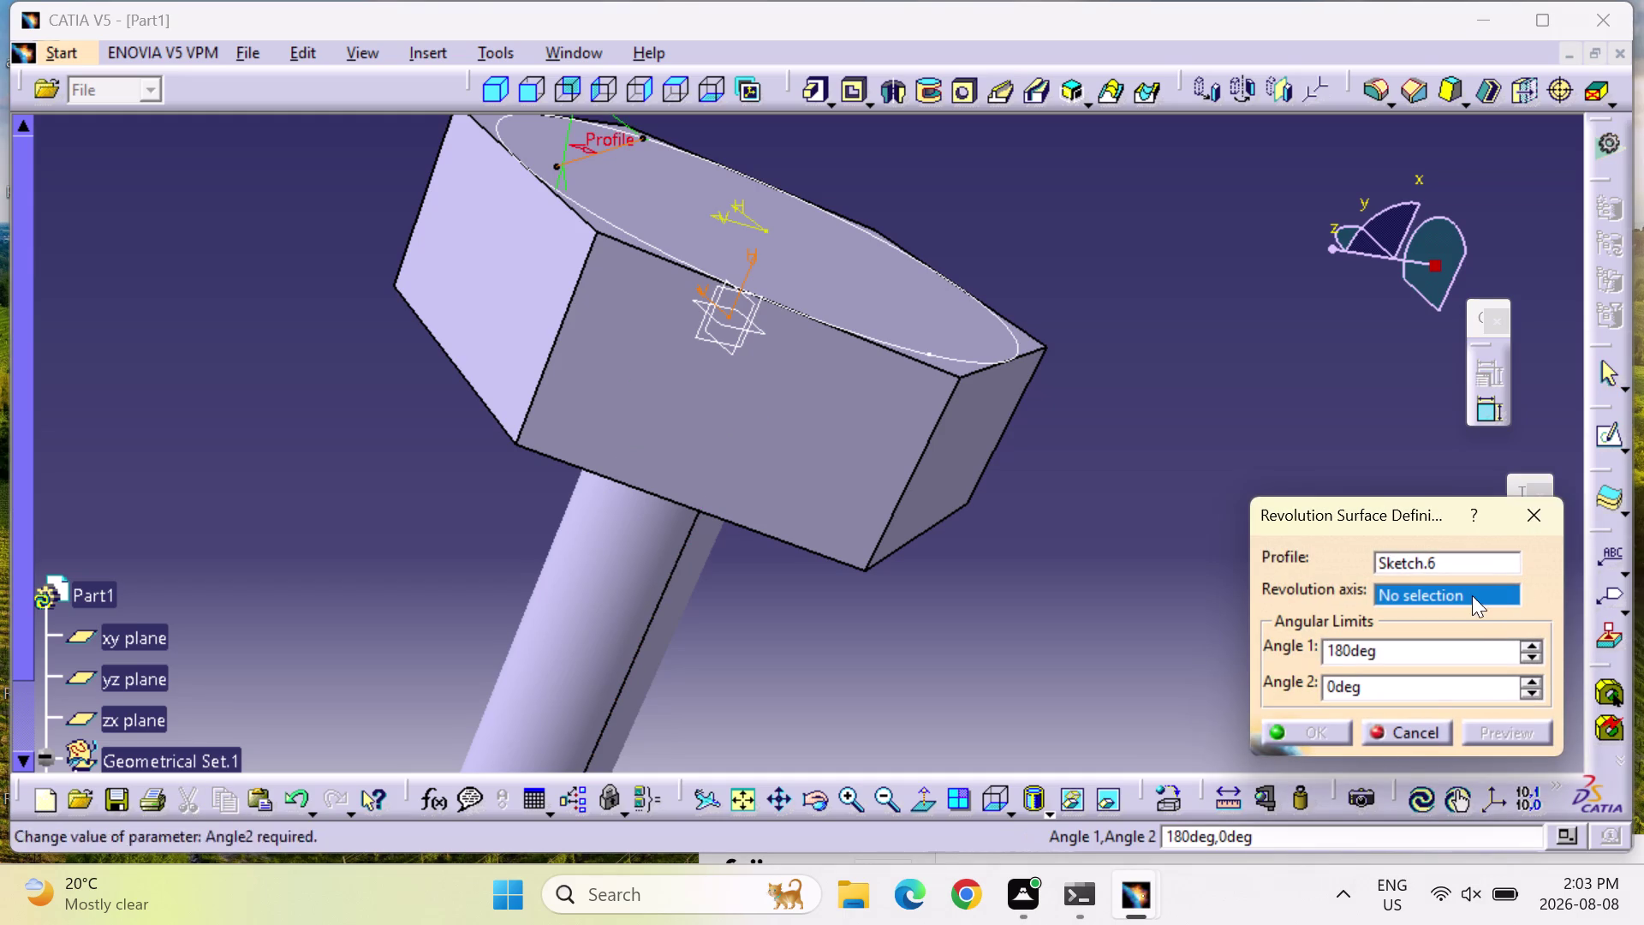
Pick the Y axis for the revolution, dismiss the intersection error, and cancel.
right_click(1472, 596)
click(1468, 669)
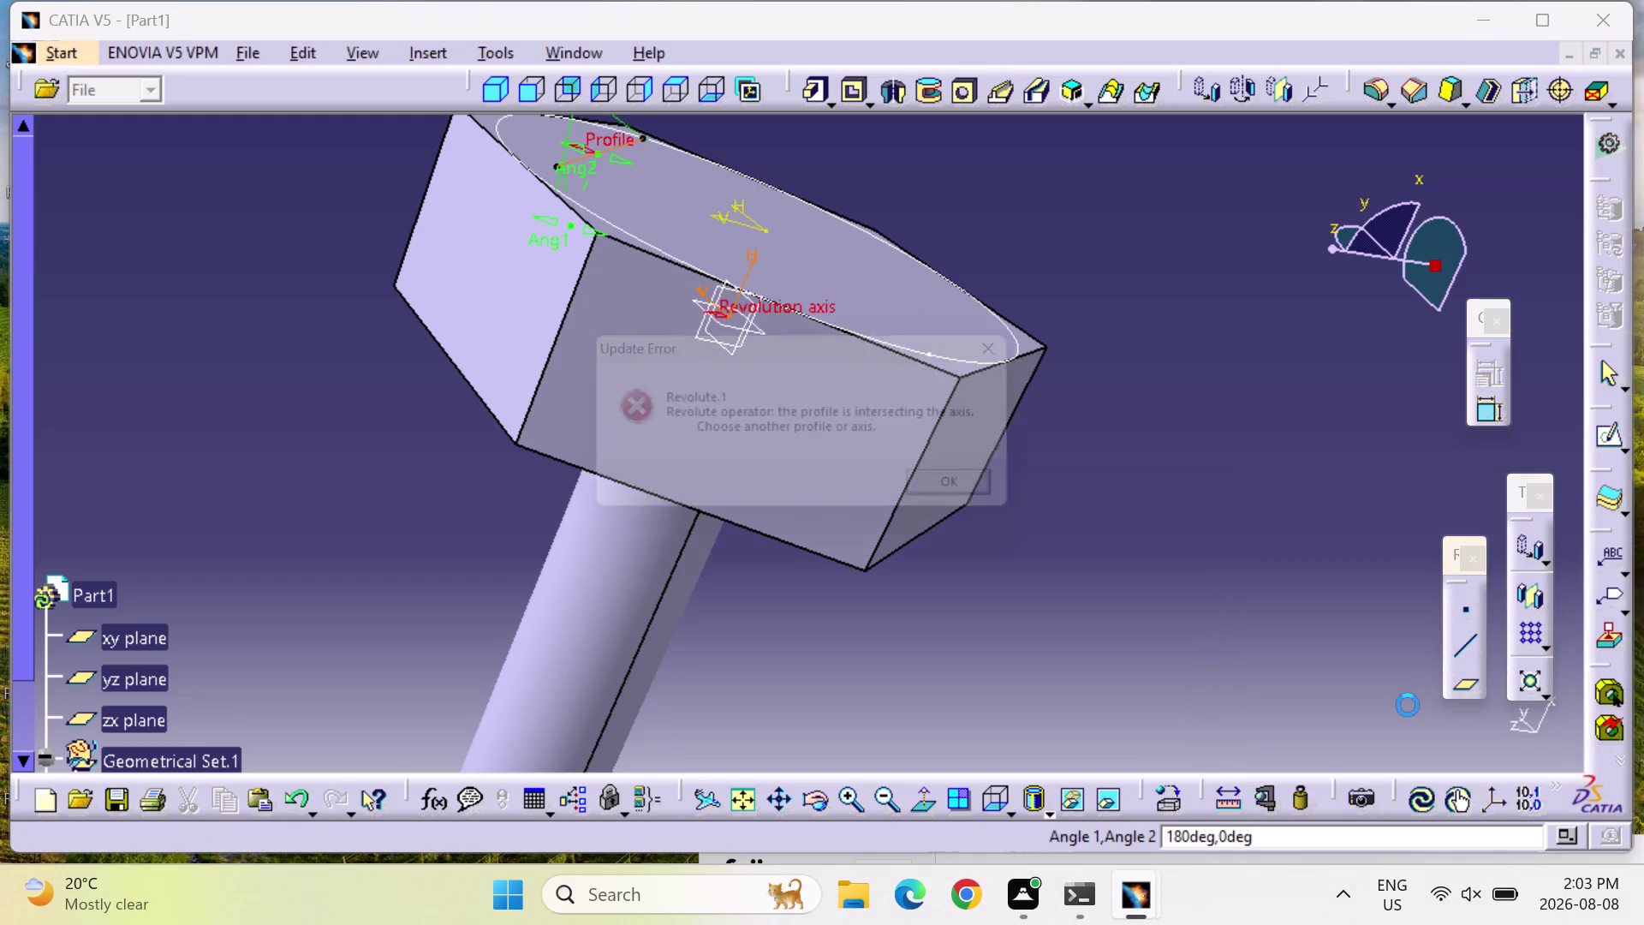
click(986, 501)
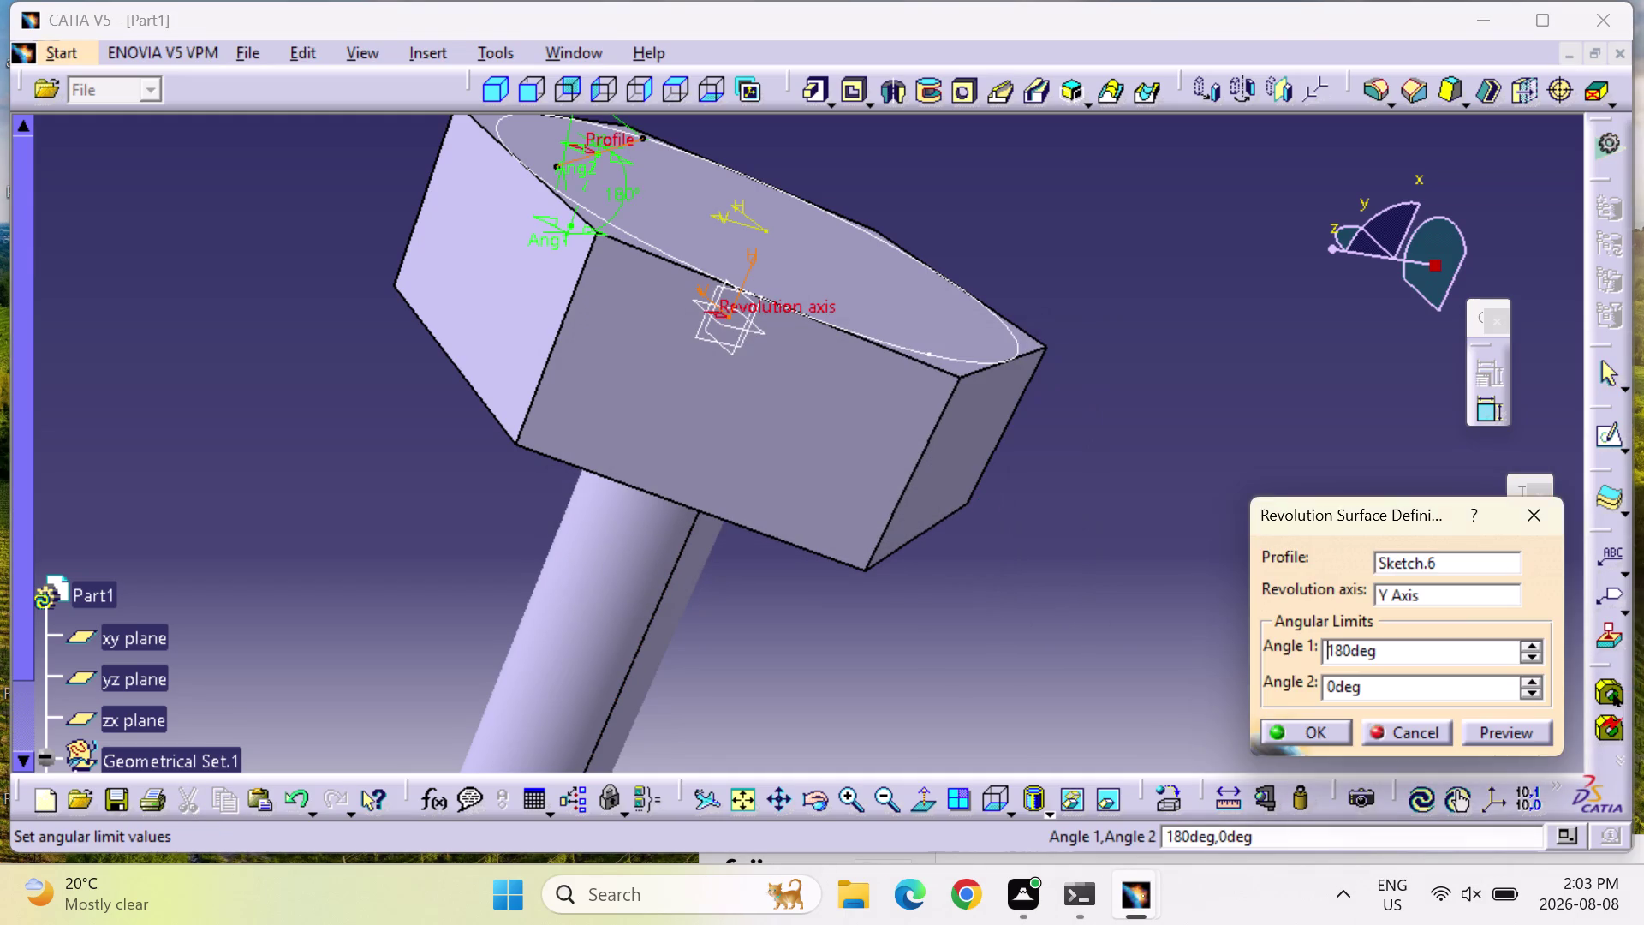
click(1505, 509)
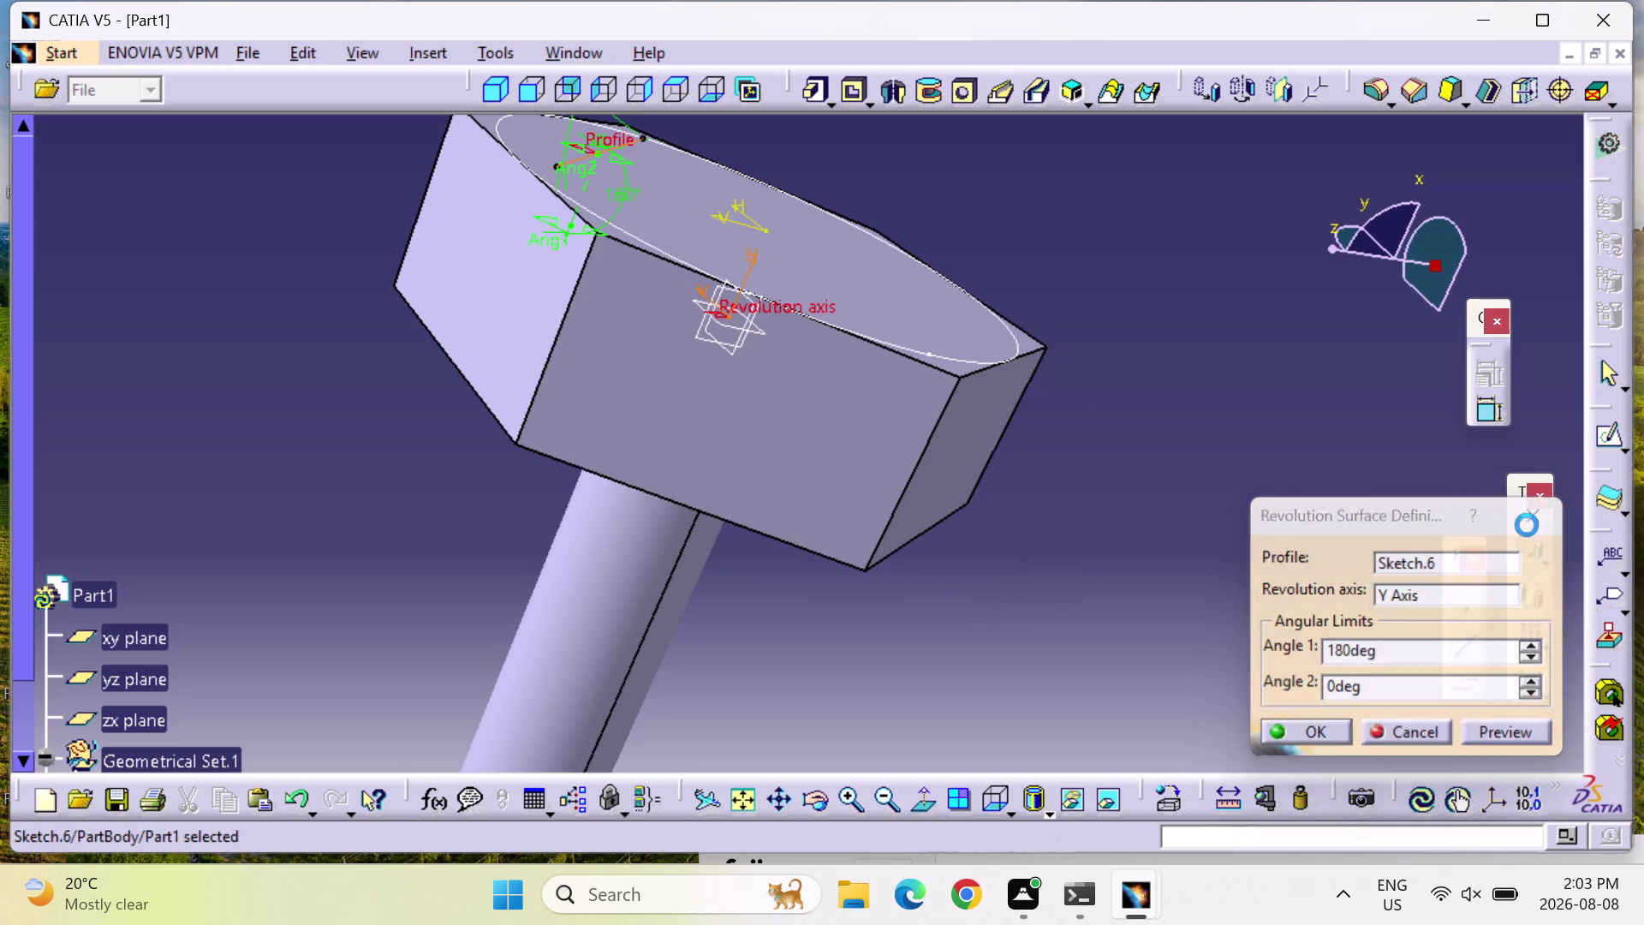
Undo three changes and redo one, back to Sketch.5 on the head top.
key(Escape)
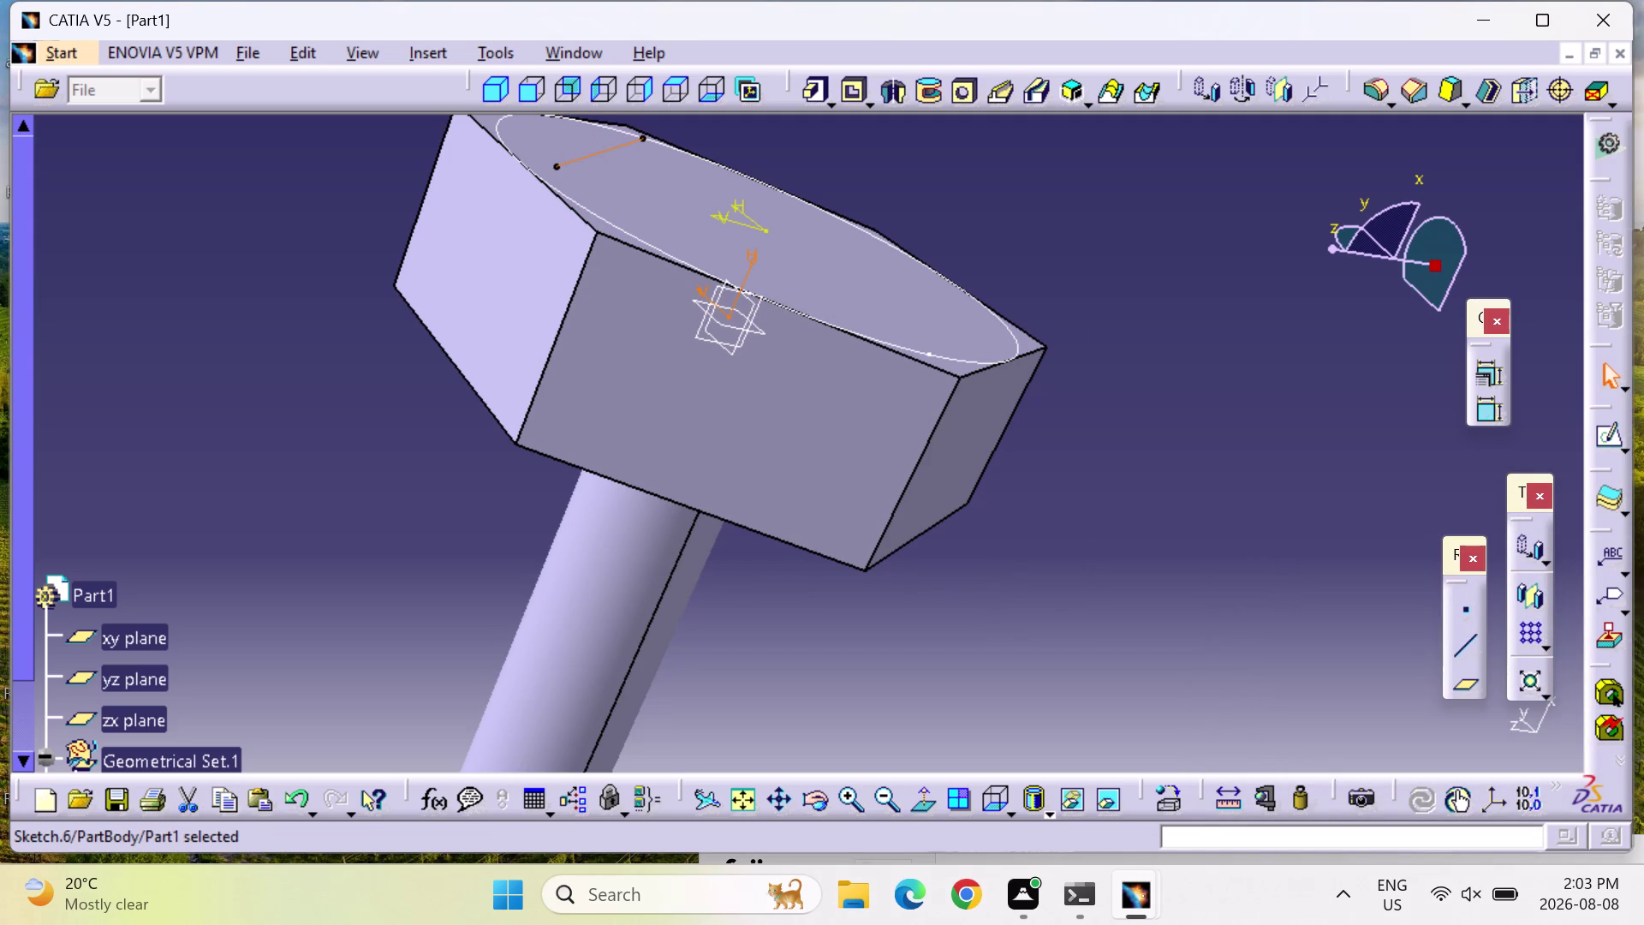
key(ctrl+z)
key(ctrl+z)
key(ctrl+z)
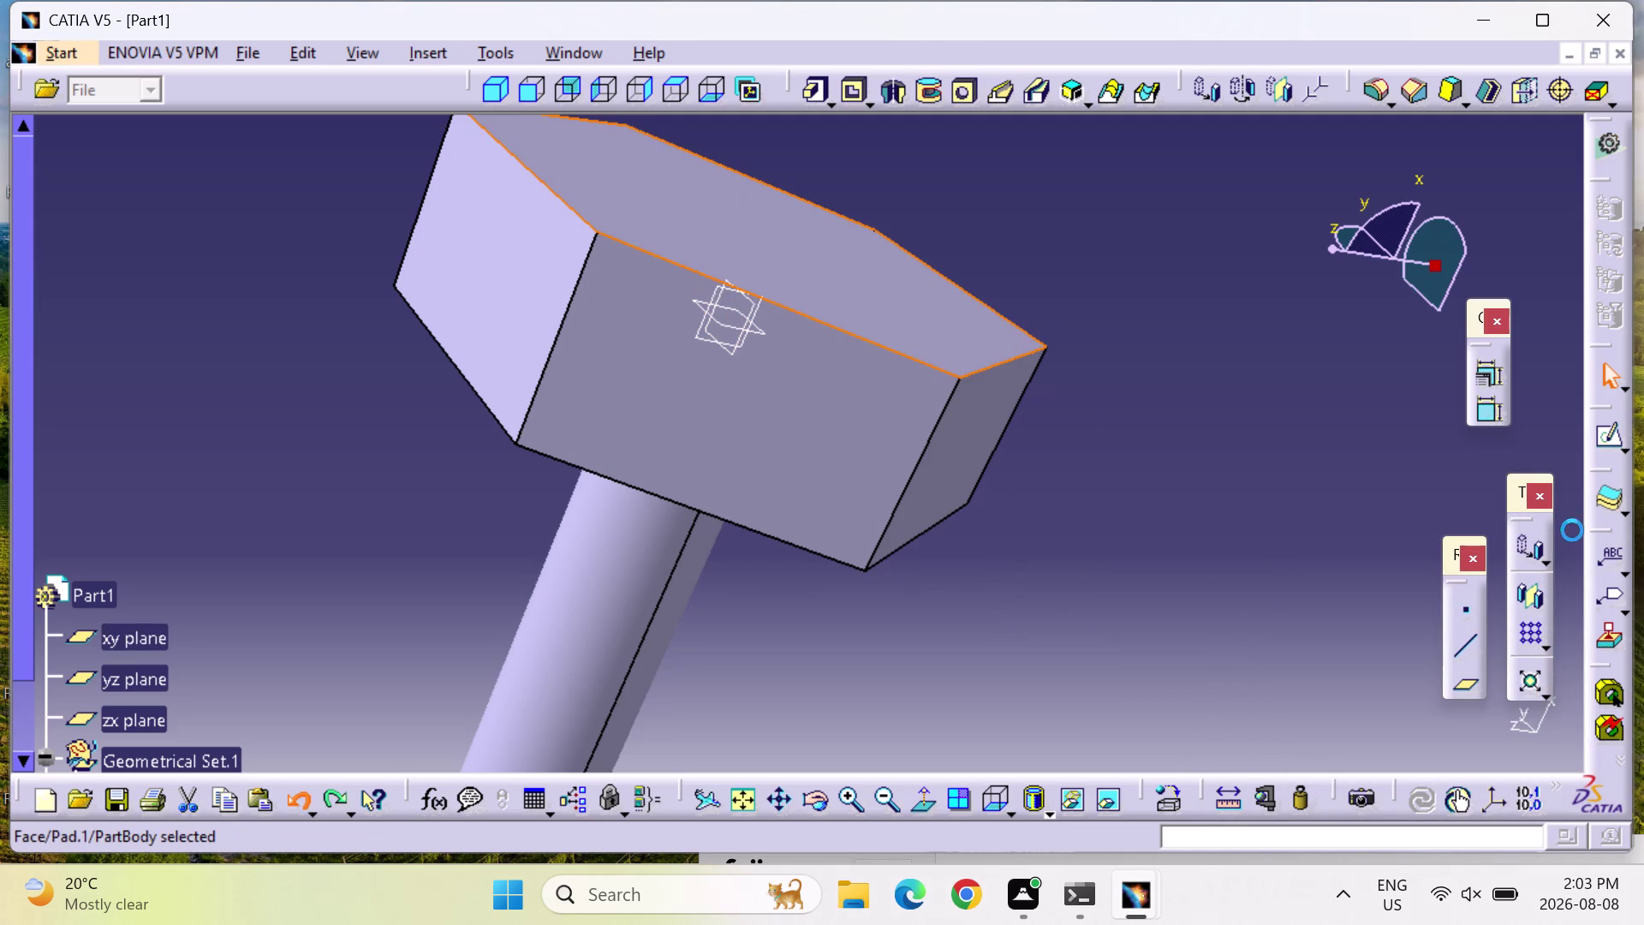
key(ctrl+y)
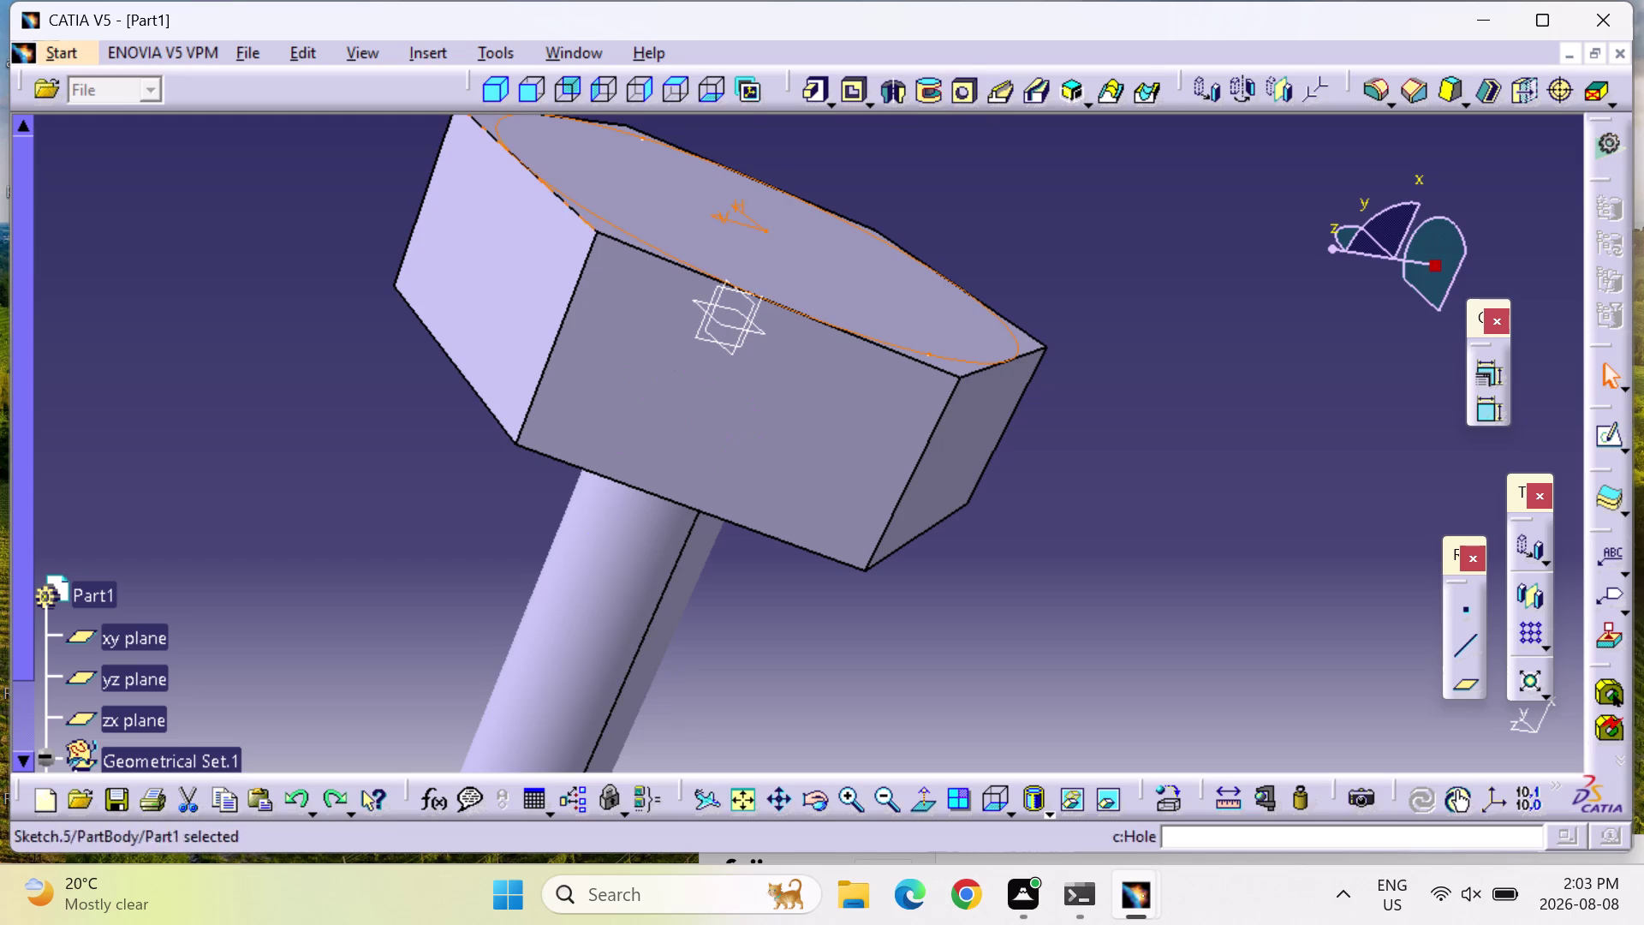
click(721, 91)
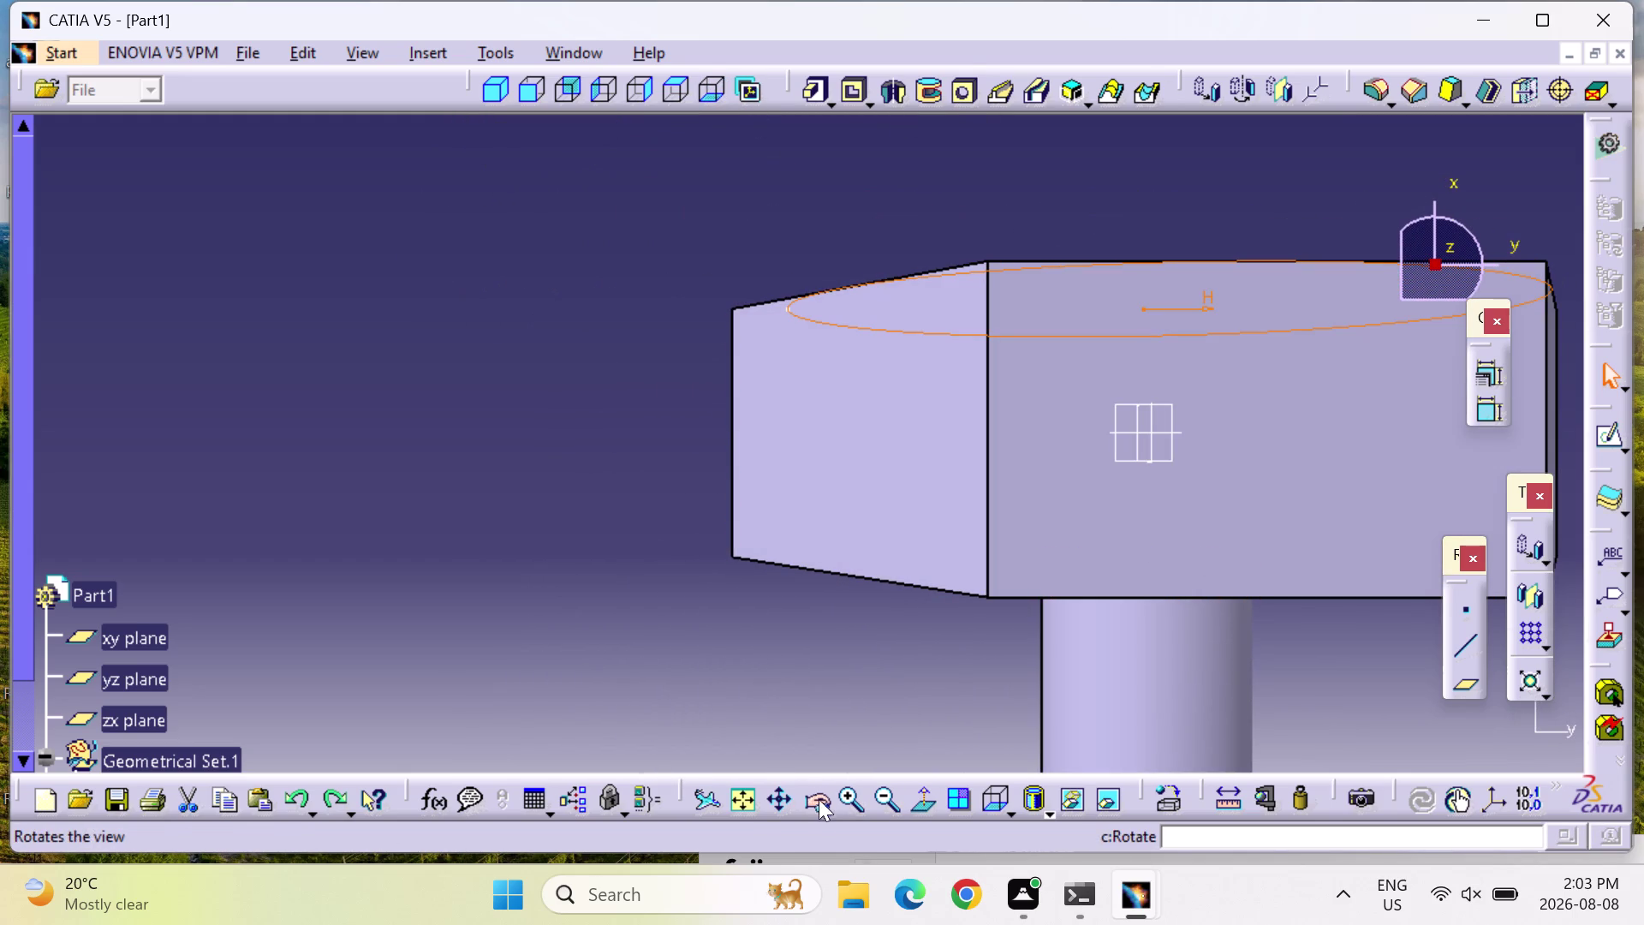
Fit the whole bolt in the window and show it from the front.
click(751, 801)
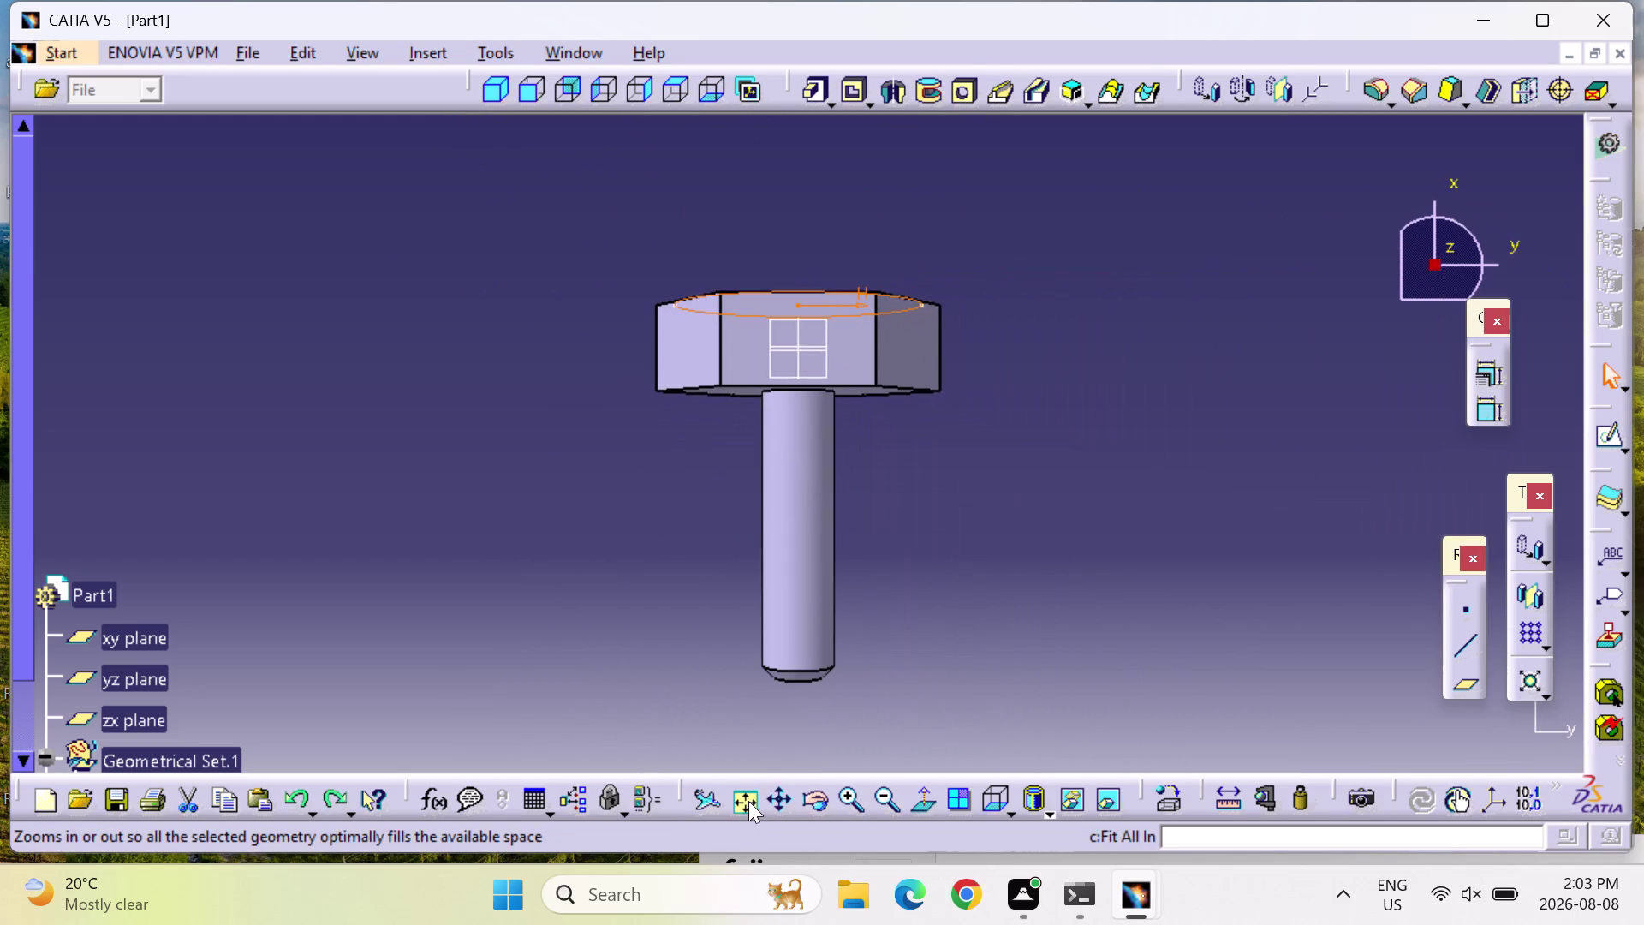
click(705, 88)
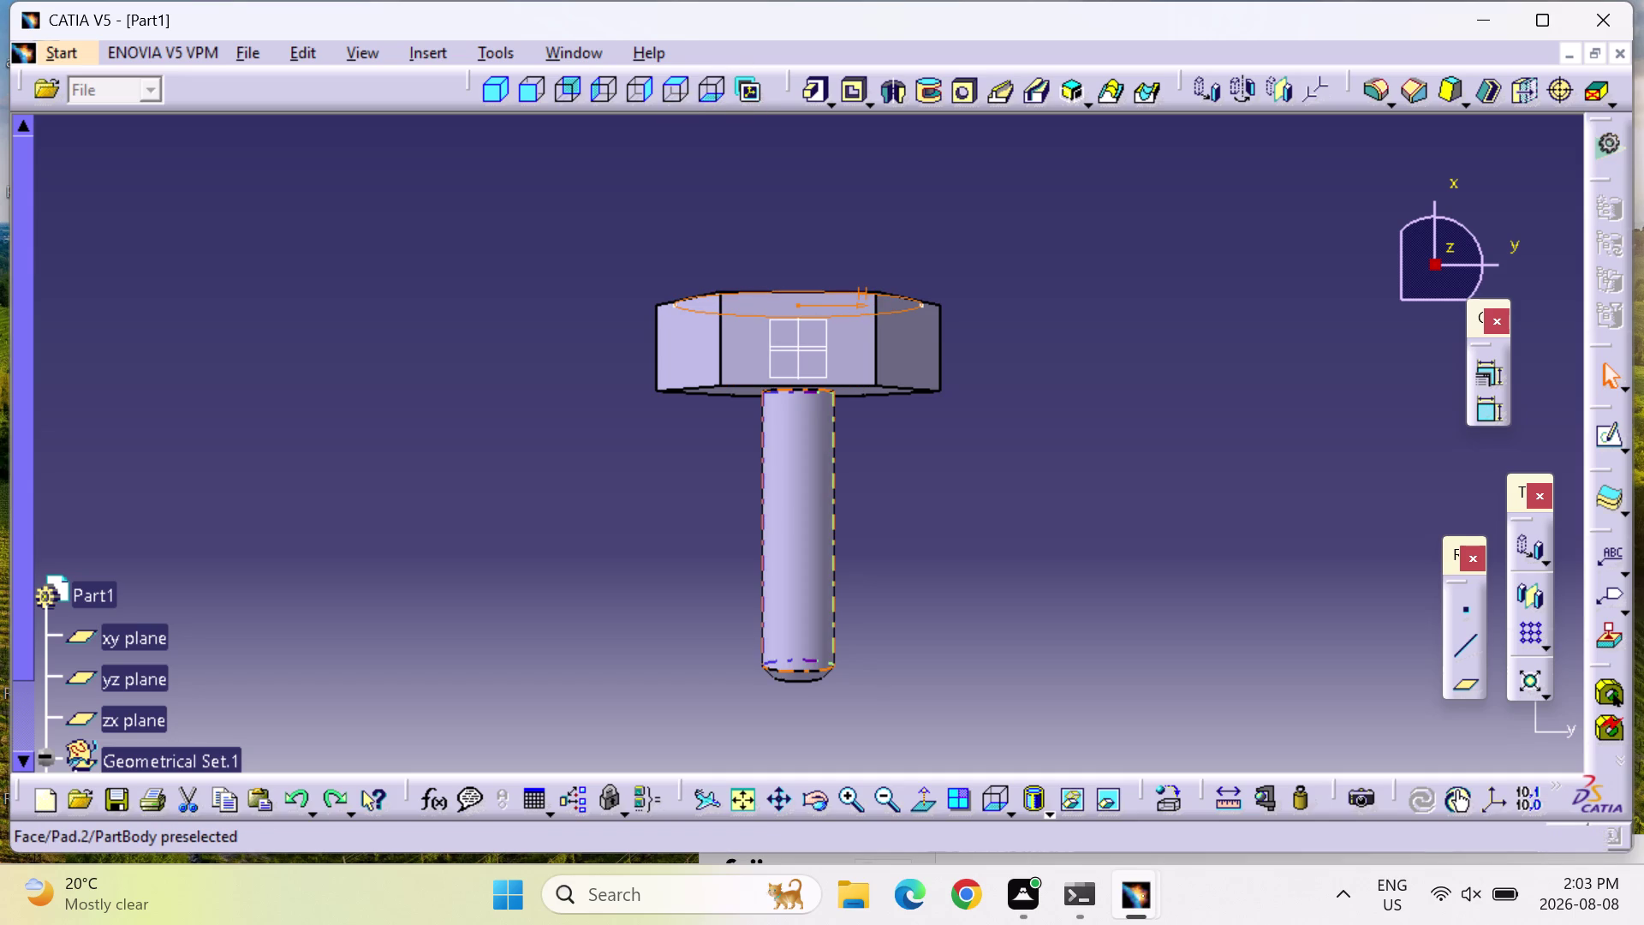
click(500, 83)
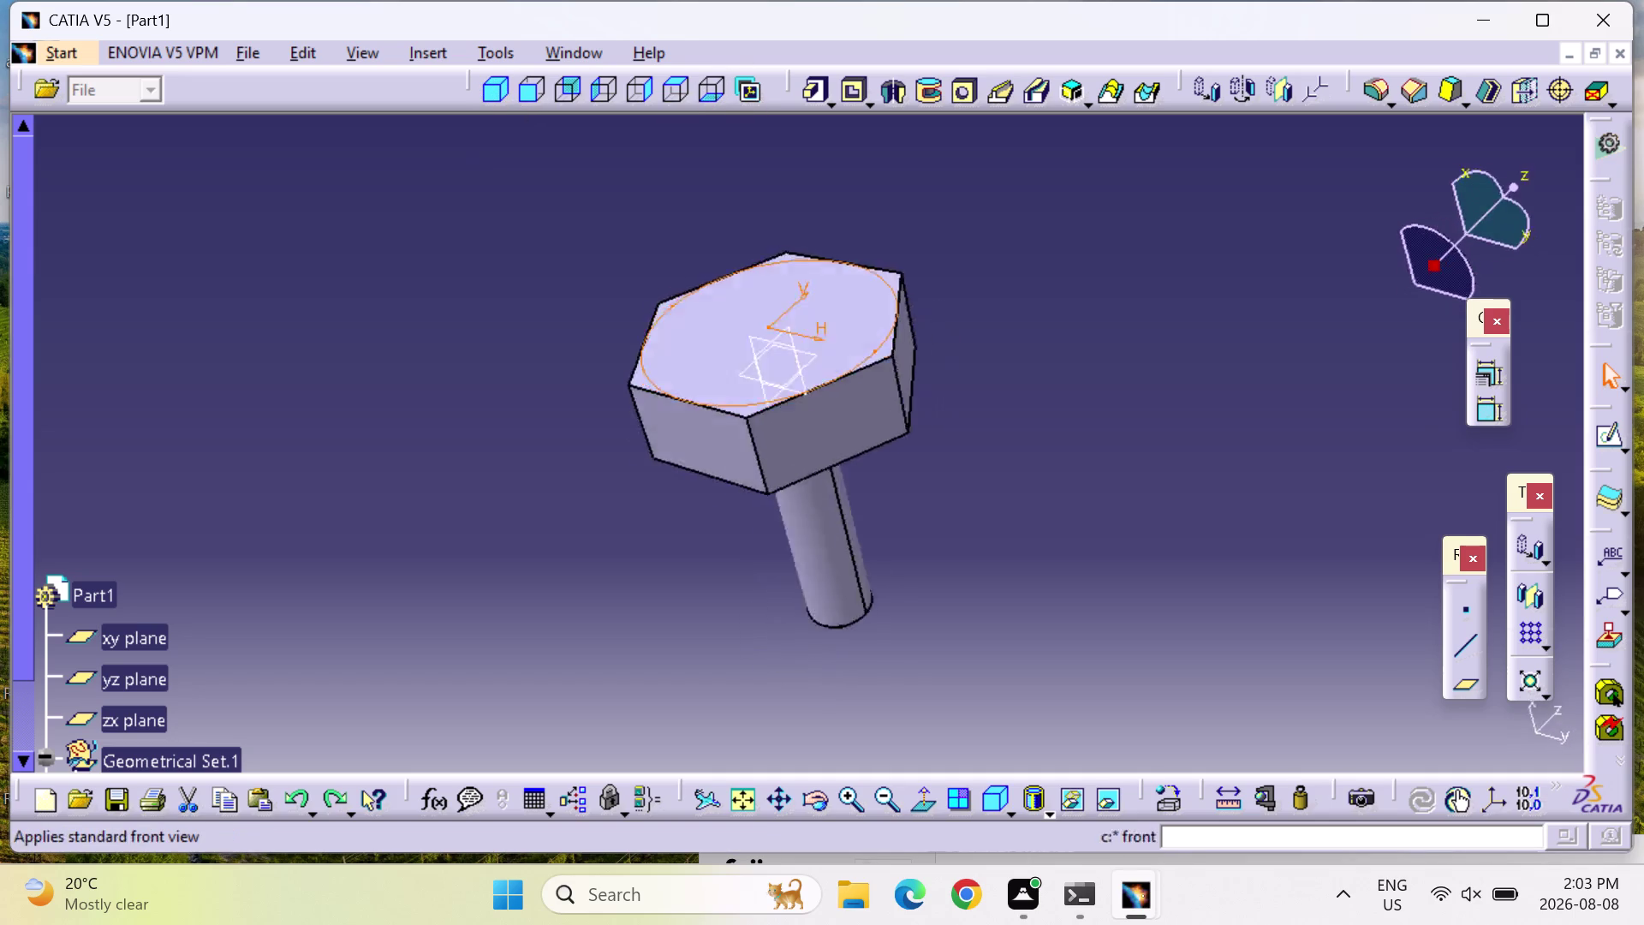
click(990, 803)
drag(1003, 805, 992, 803)
double_click(991, 802)
click(525, 86)
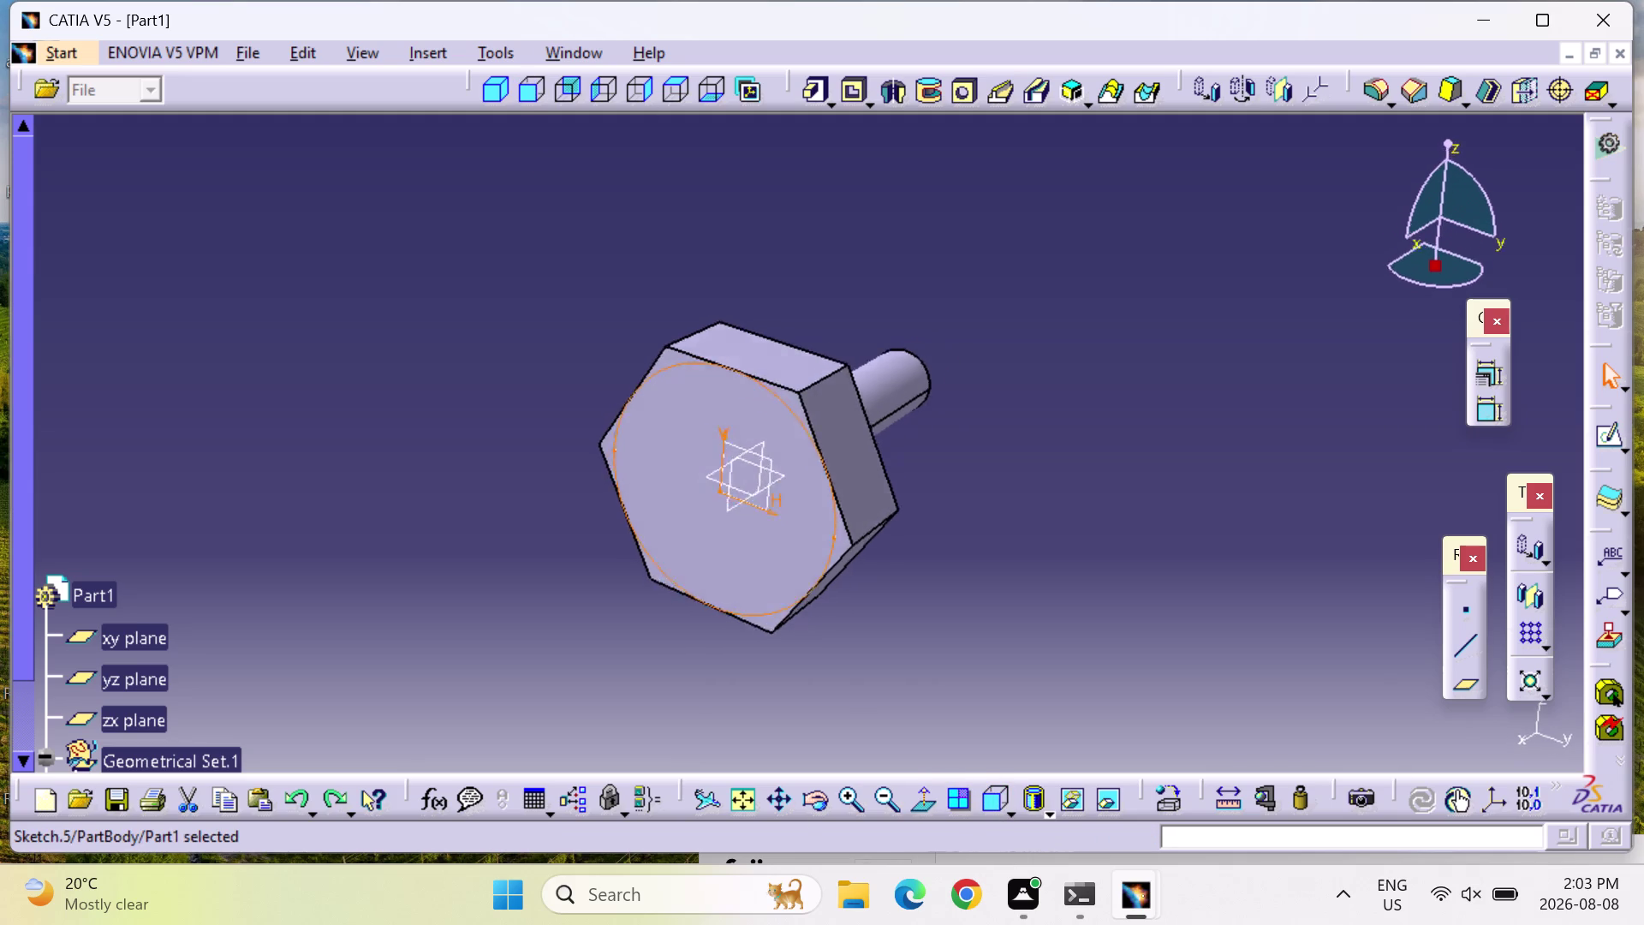
Check the bolt from the left, right, top and bottom standard views.
click(579, 79)
click(592, 80)
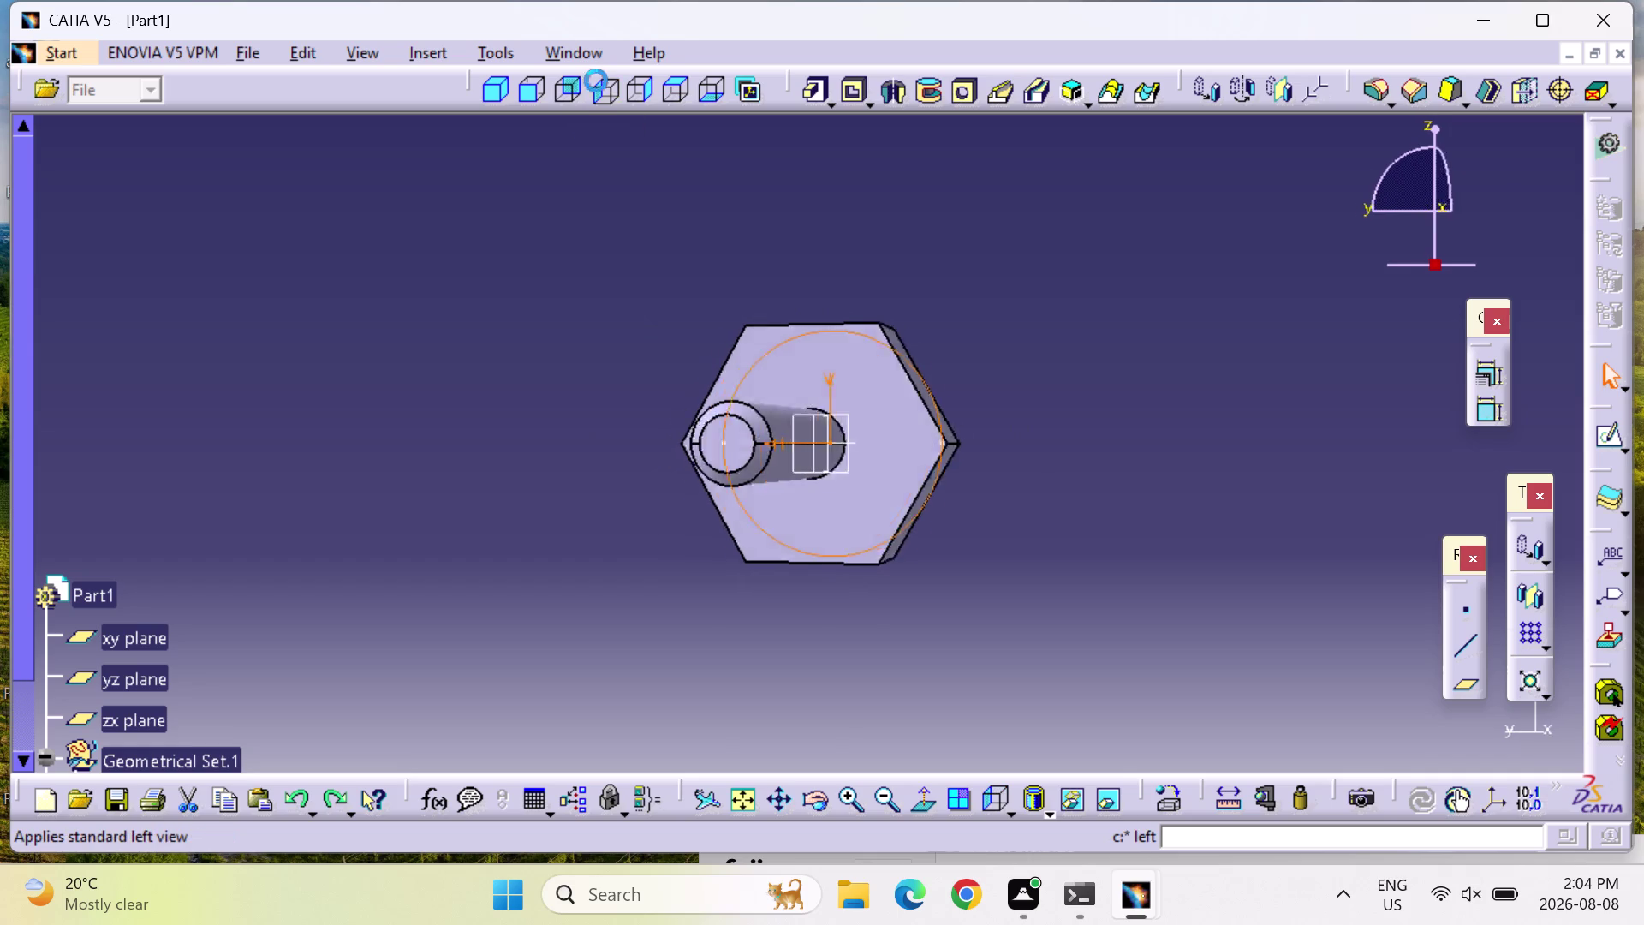
click(638, 85)
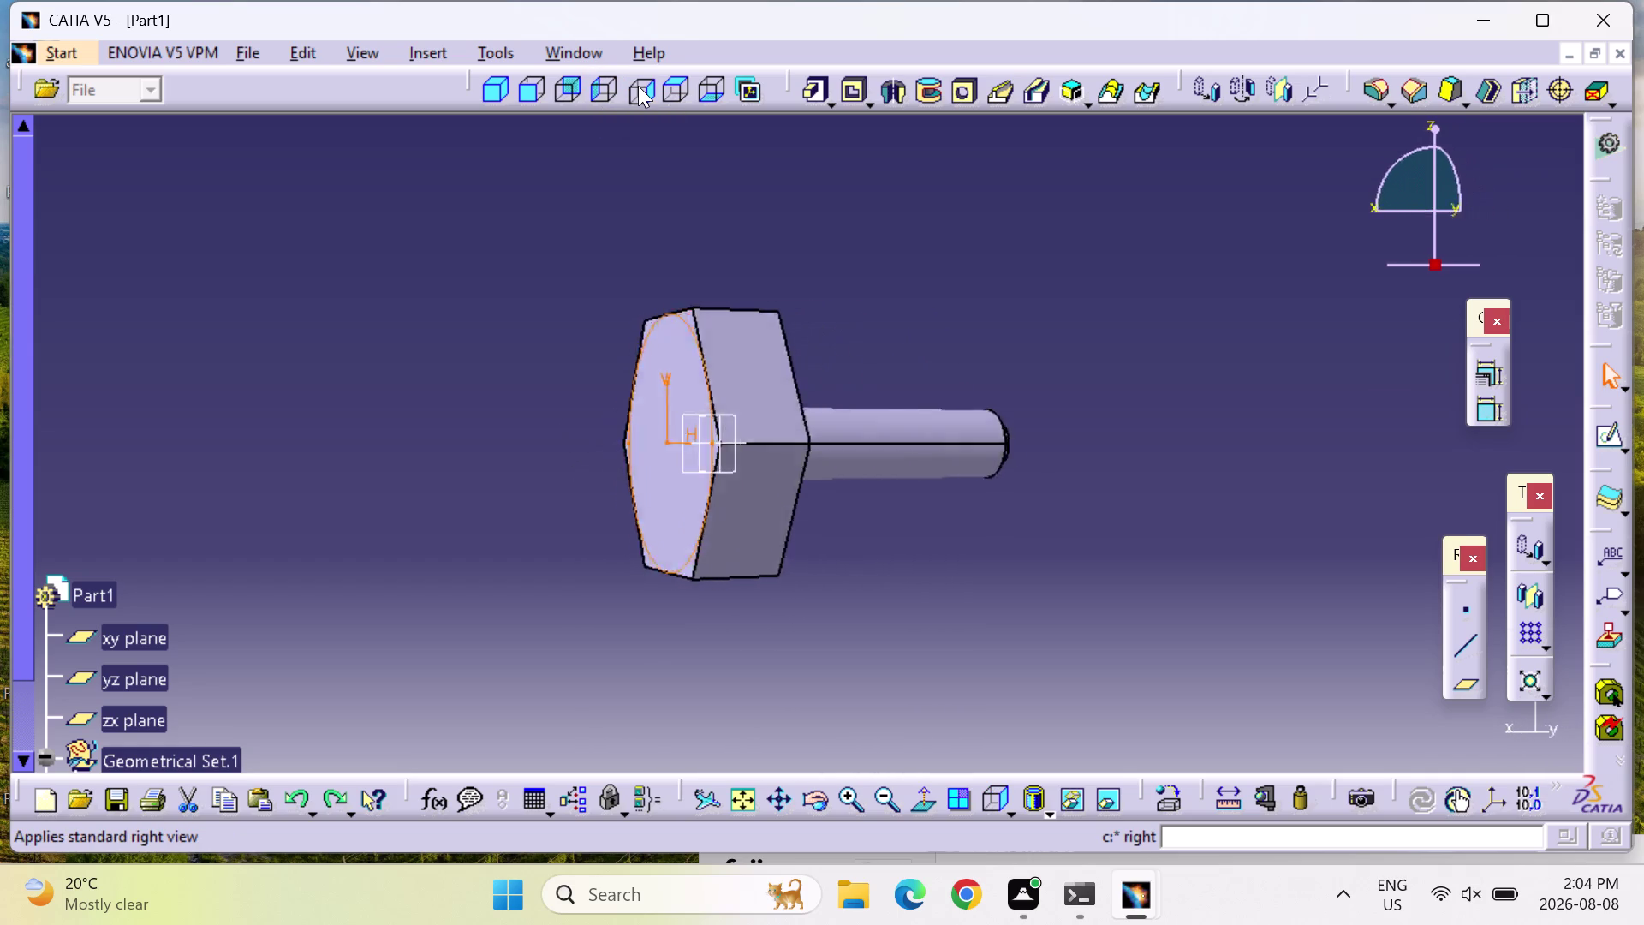
click(673, 83)
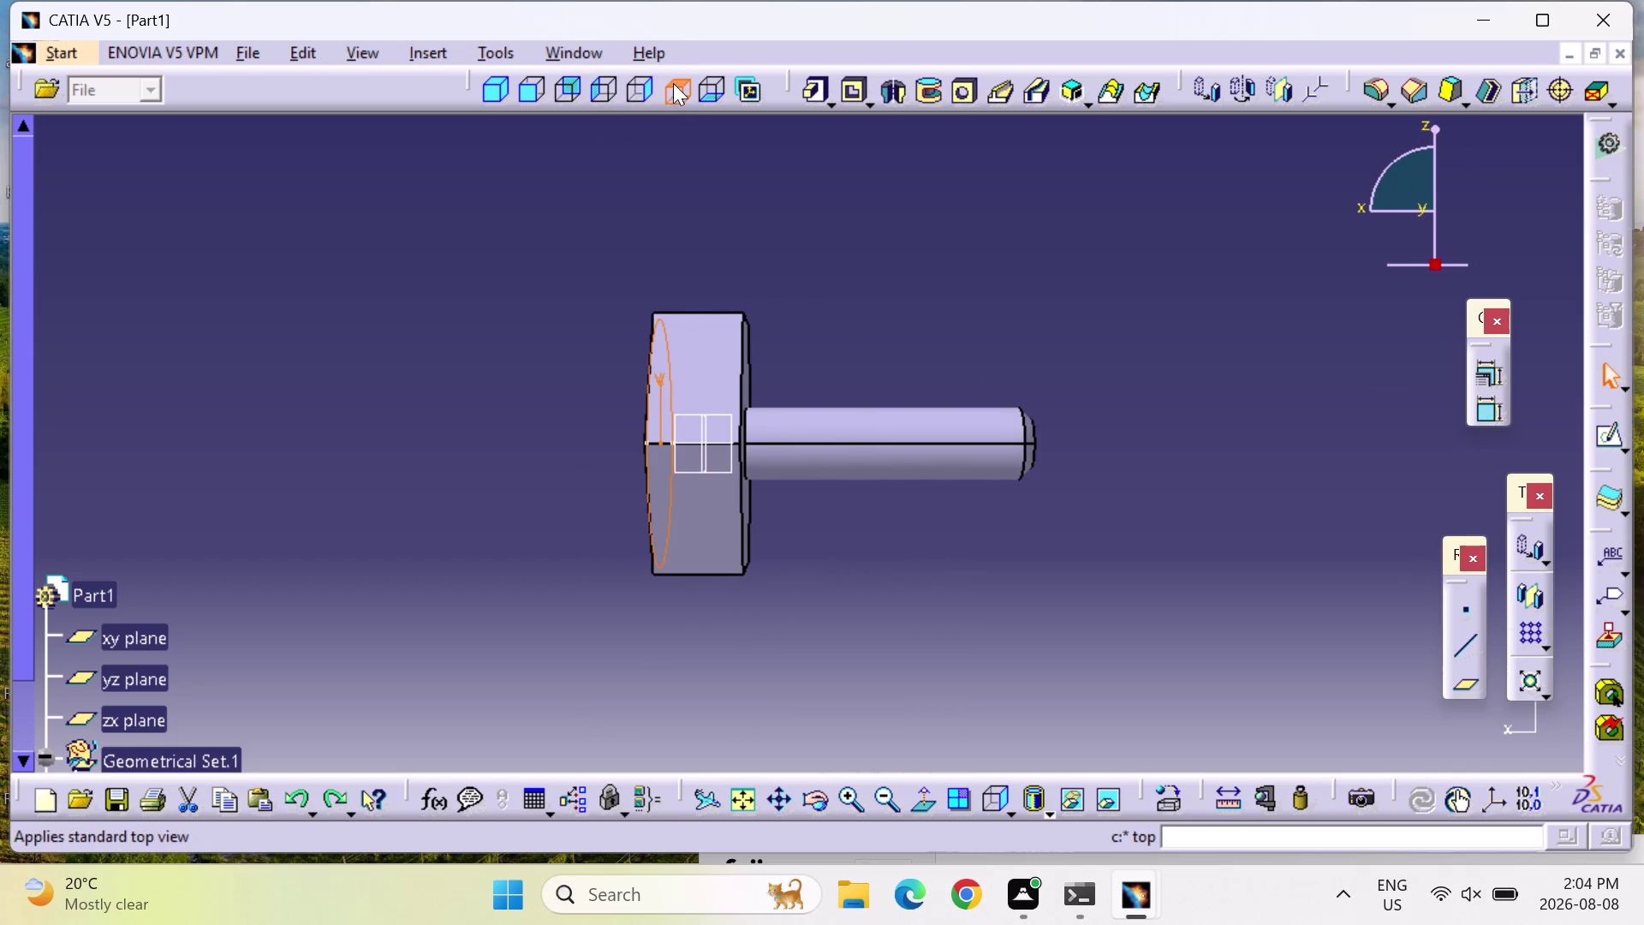
click(702, 86)
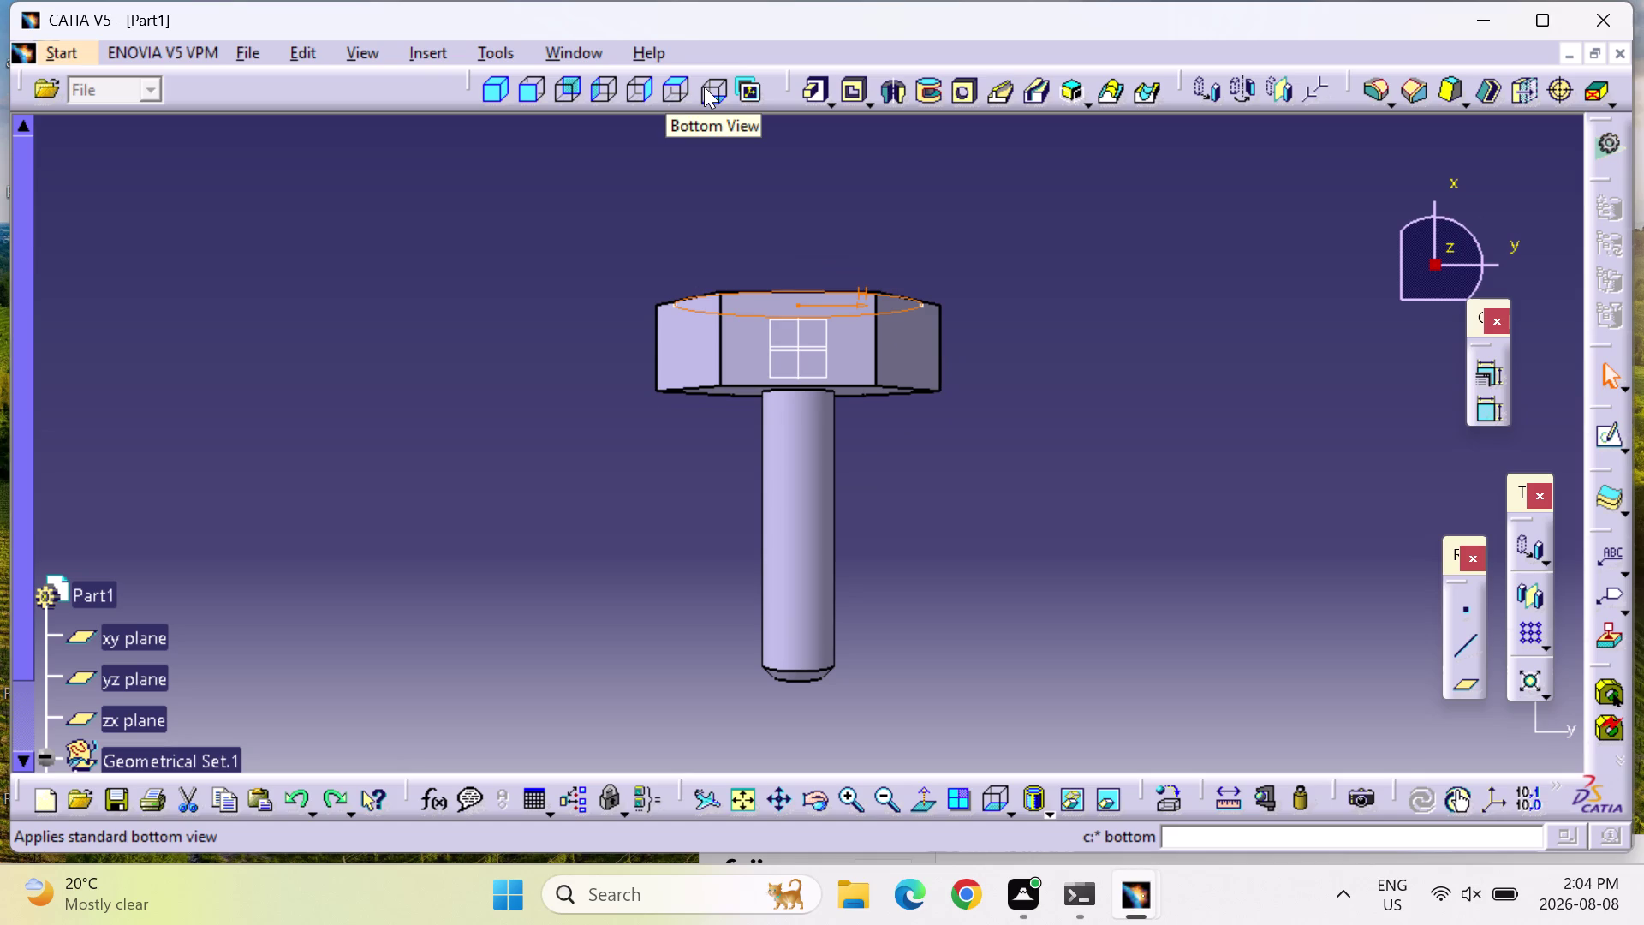
click(378, 46)
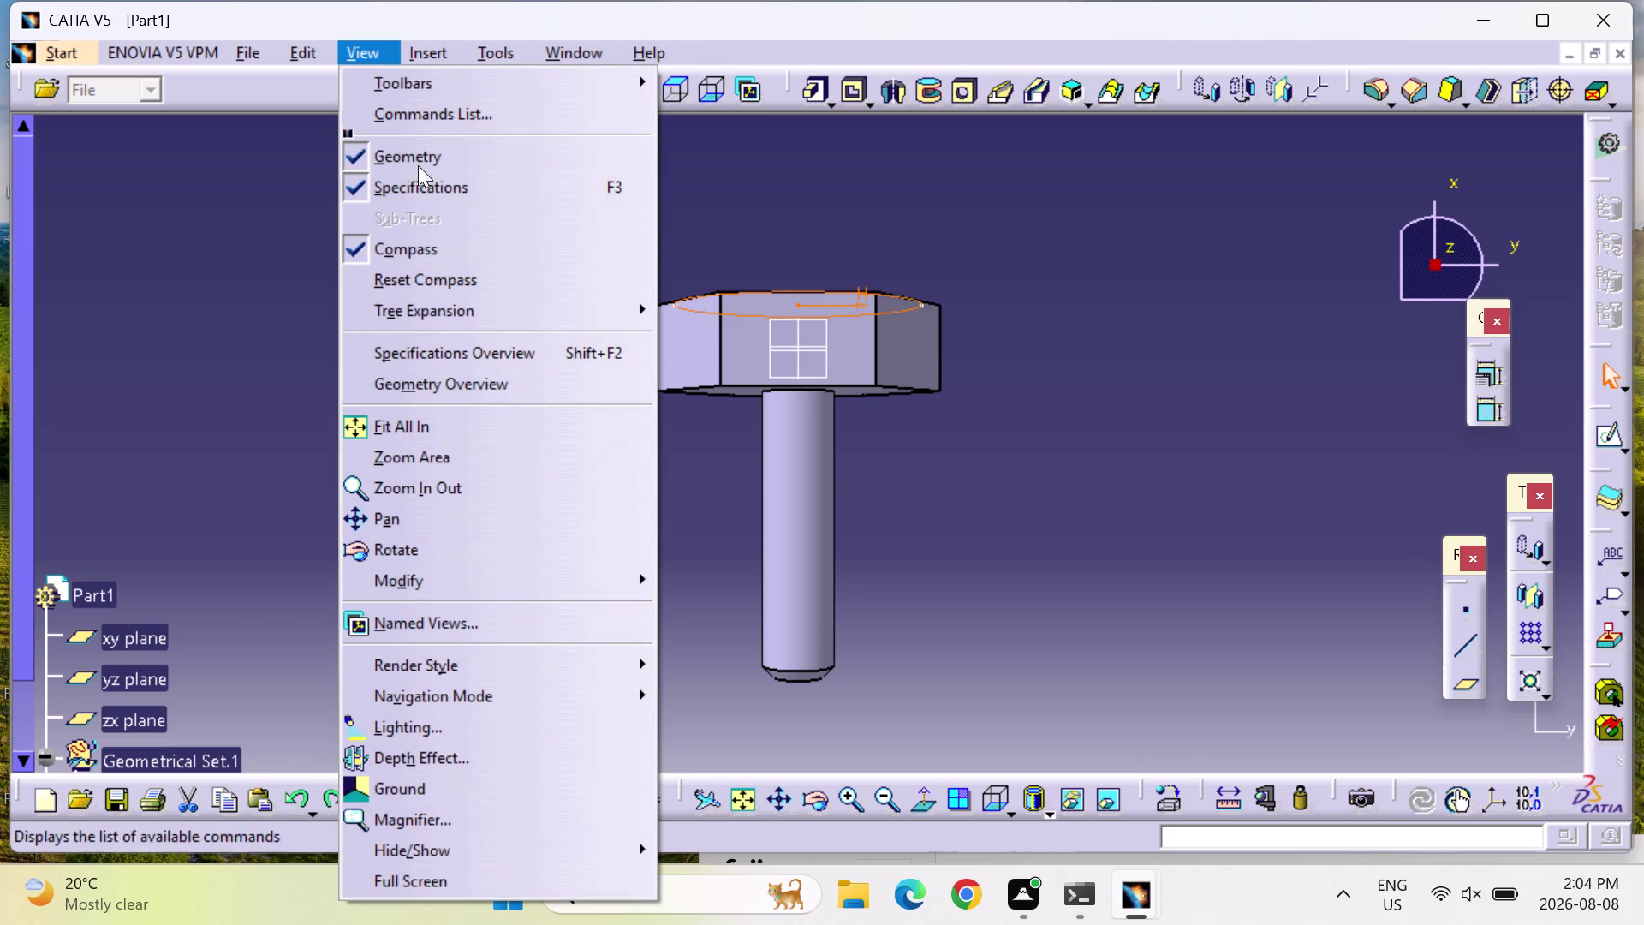
Browse the render style choices and close the Named Views list.
click(504, 661)
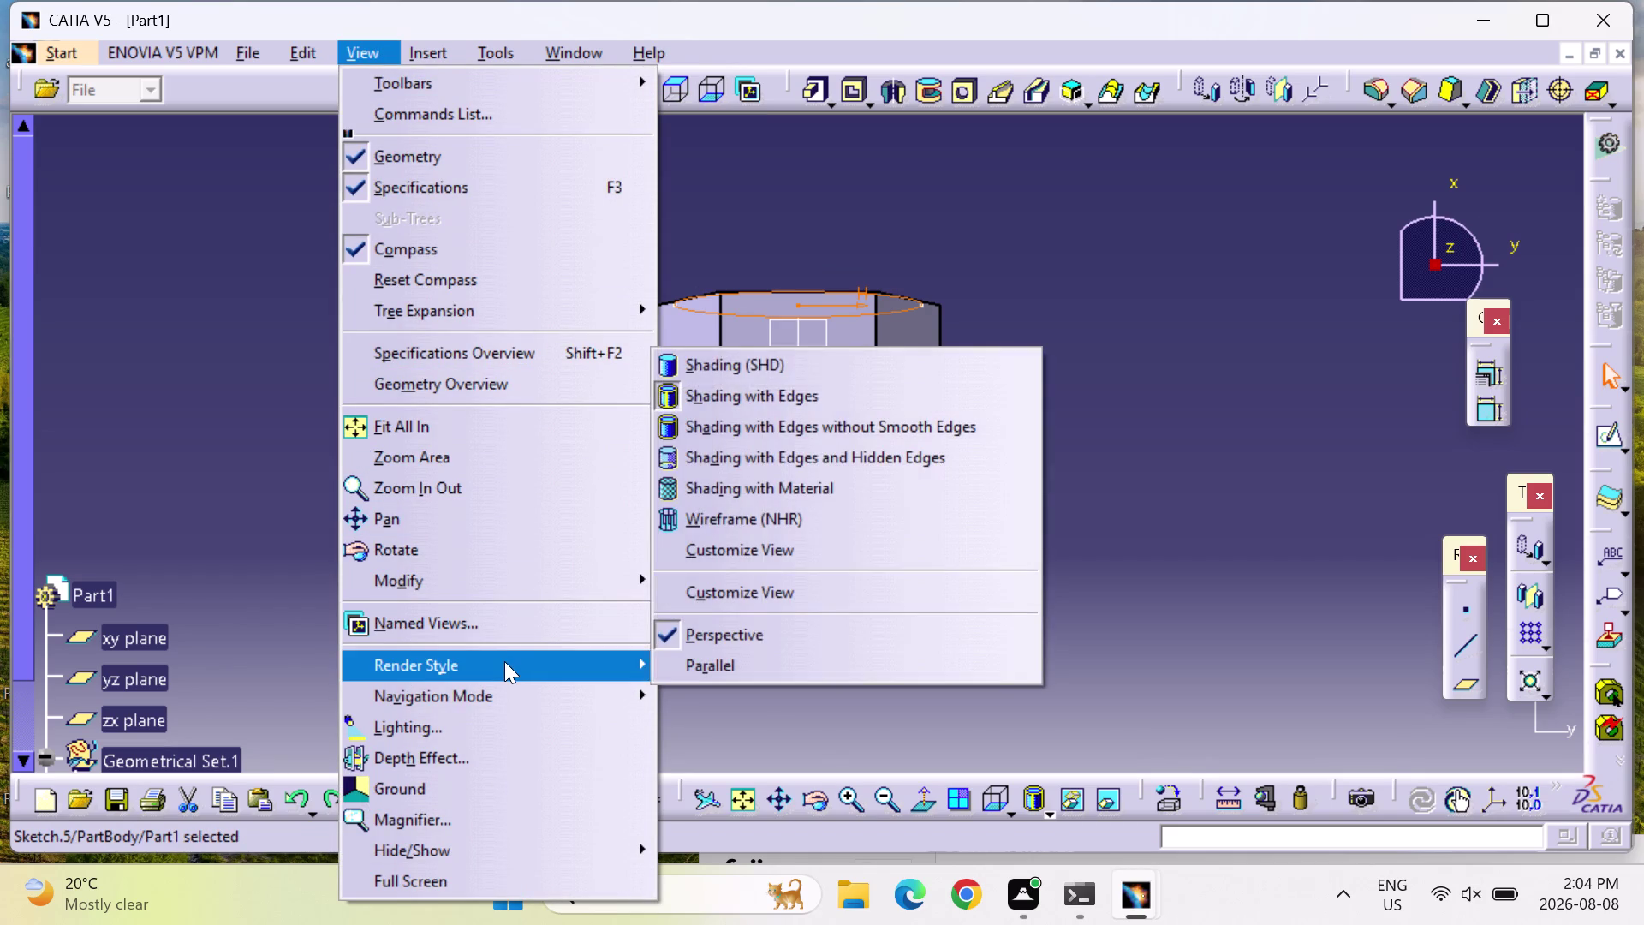
click(603, 624)
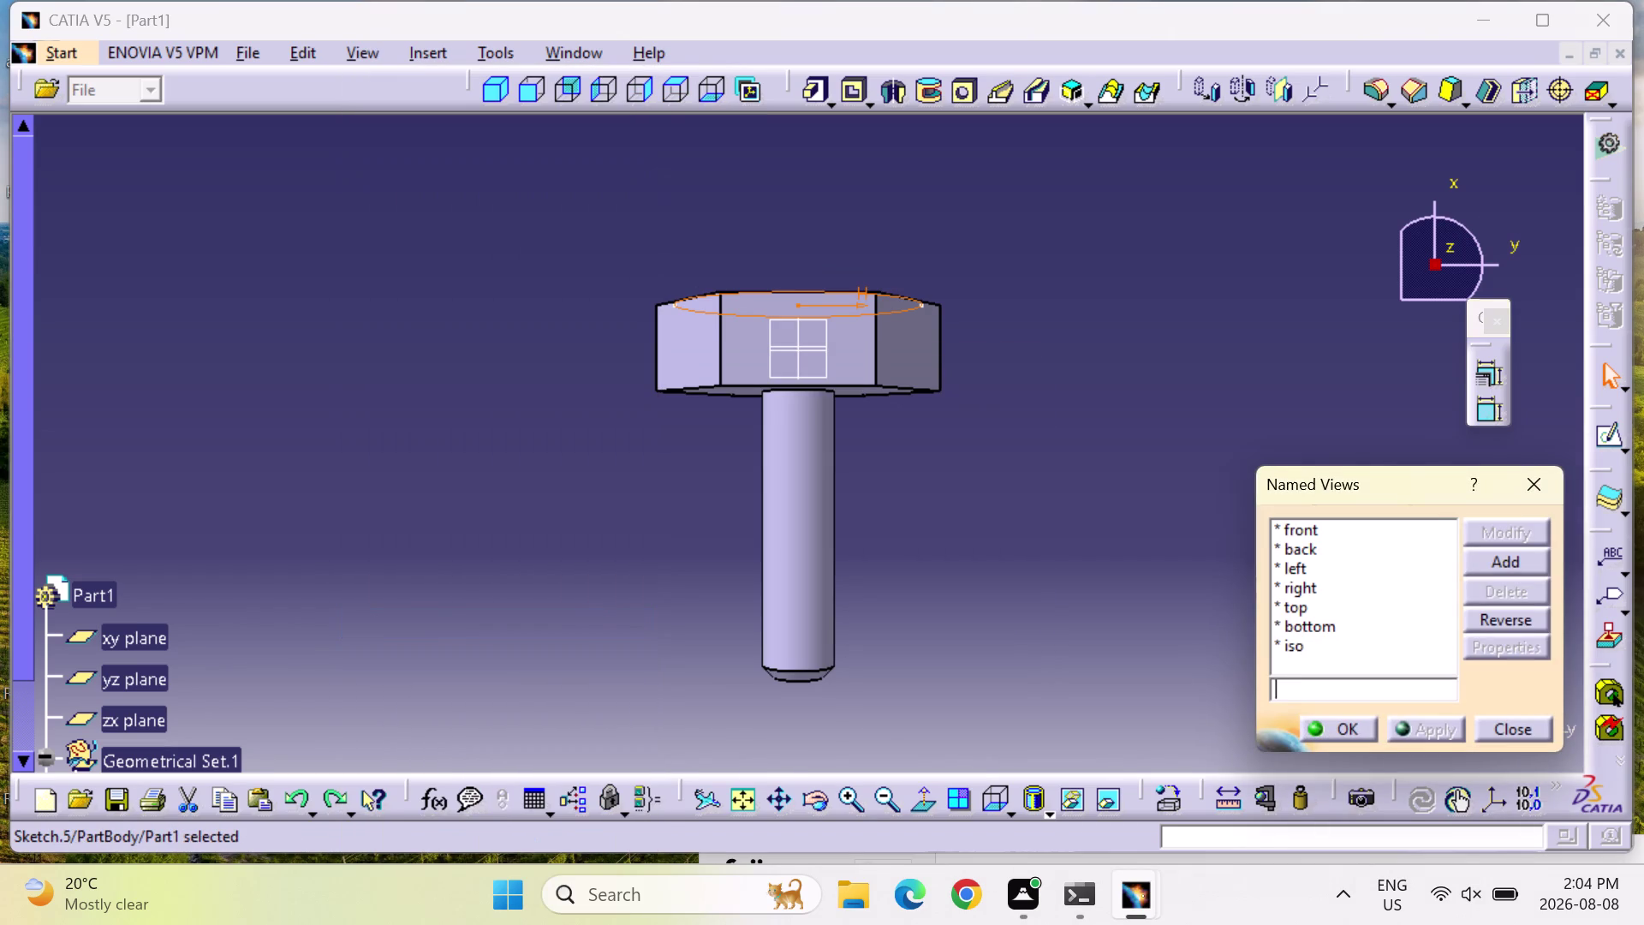
click(1560, 499)
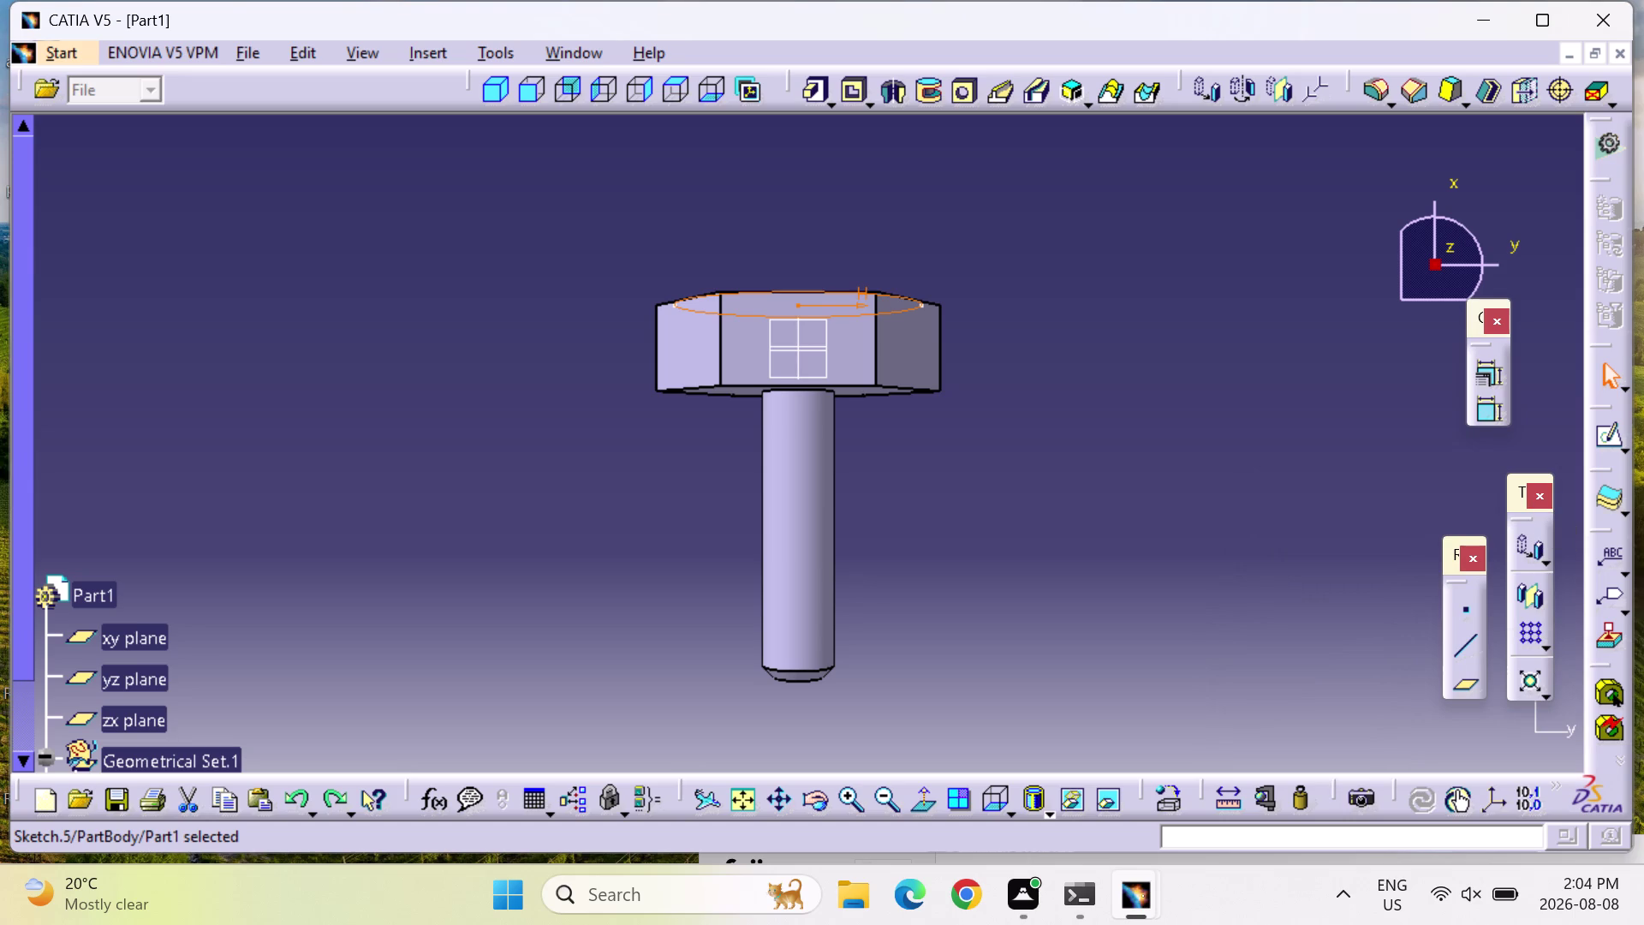
Apply a different View > Render Style to the bolt and begin a new line definition.
click(368, 46)
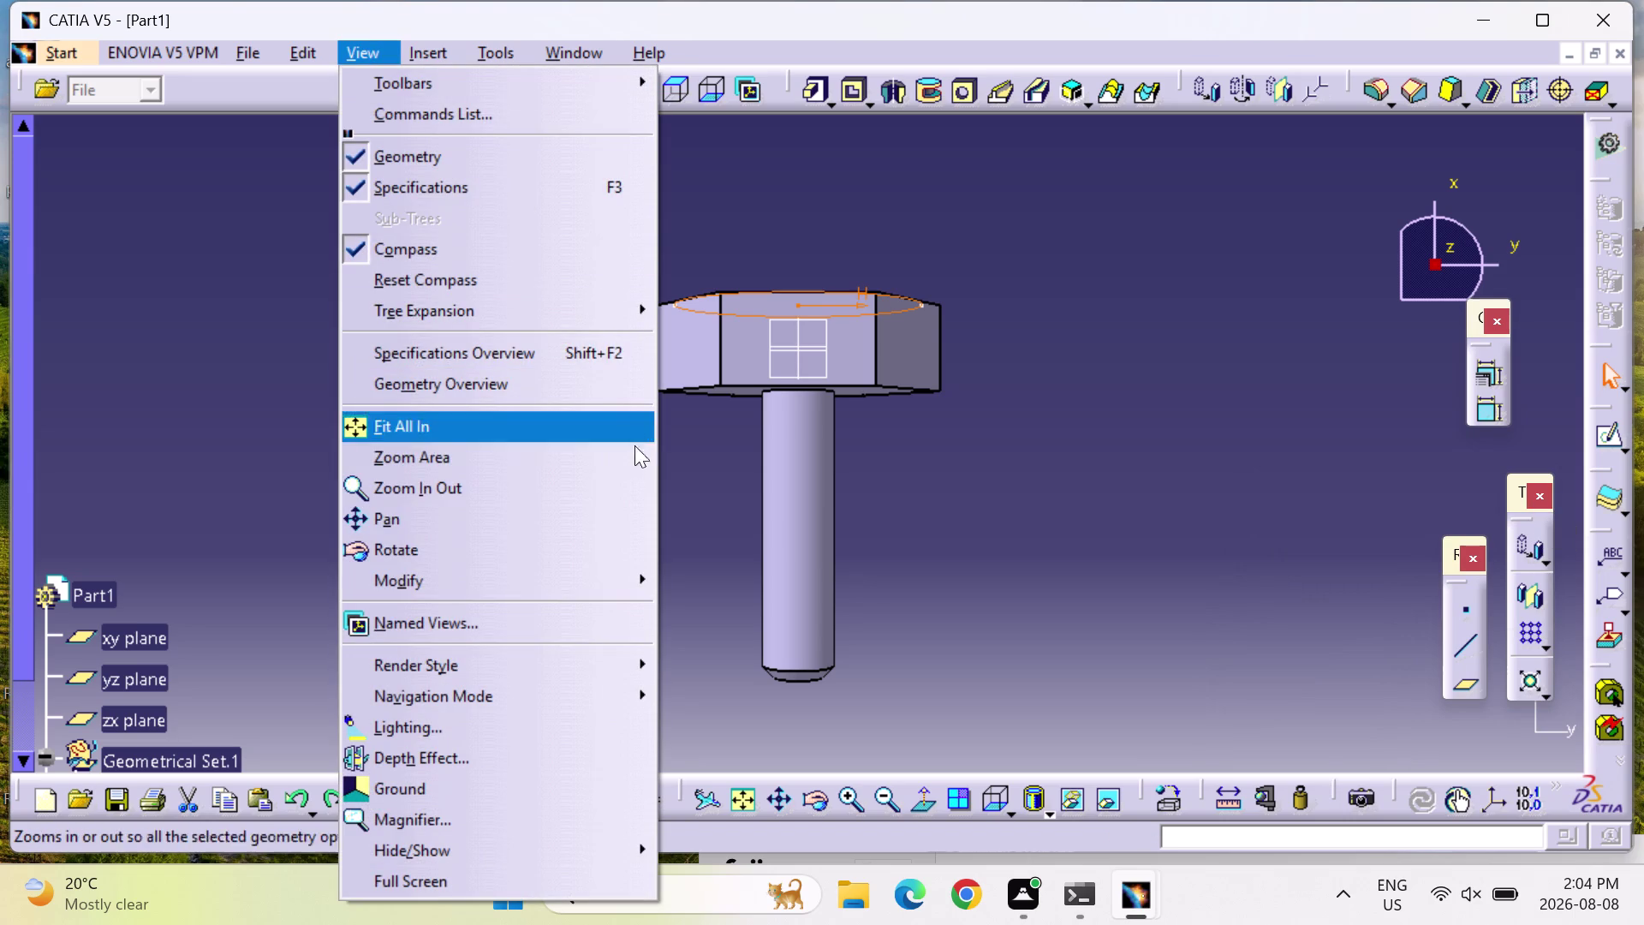
click(560, 666)
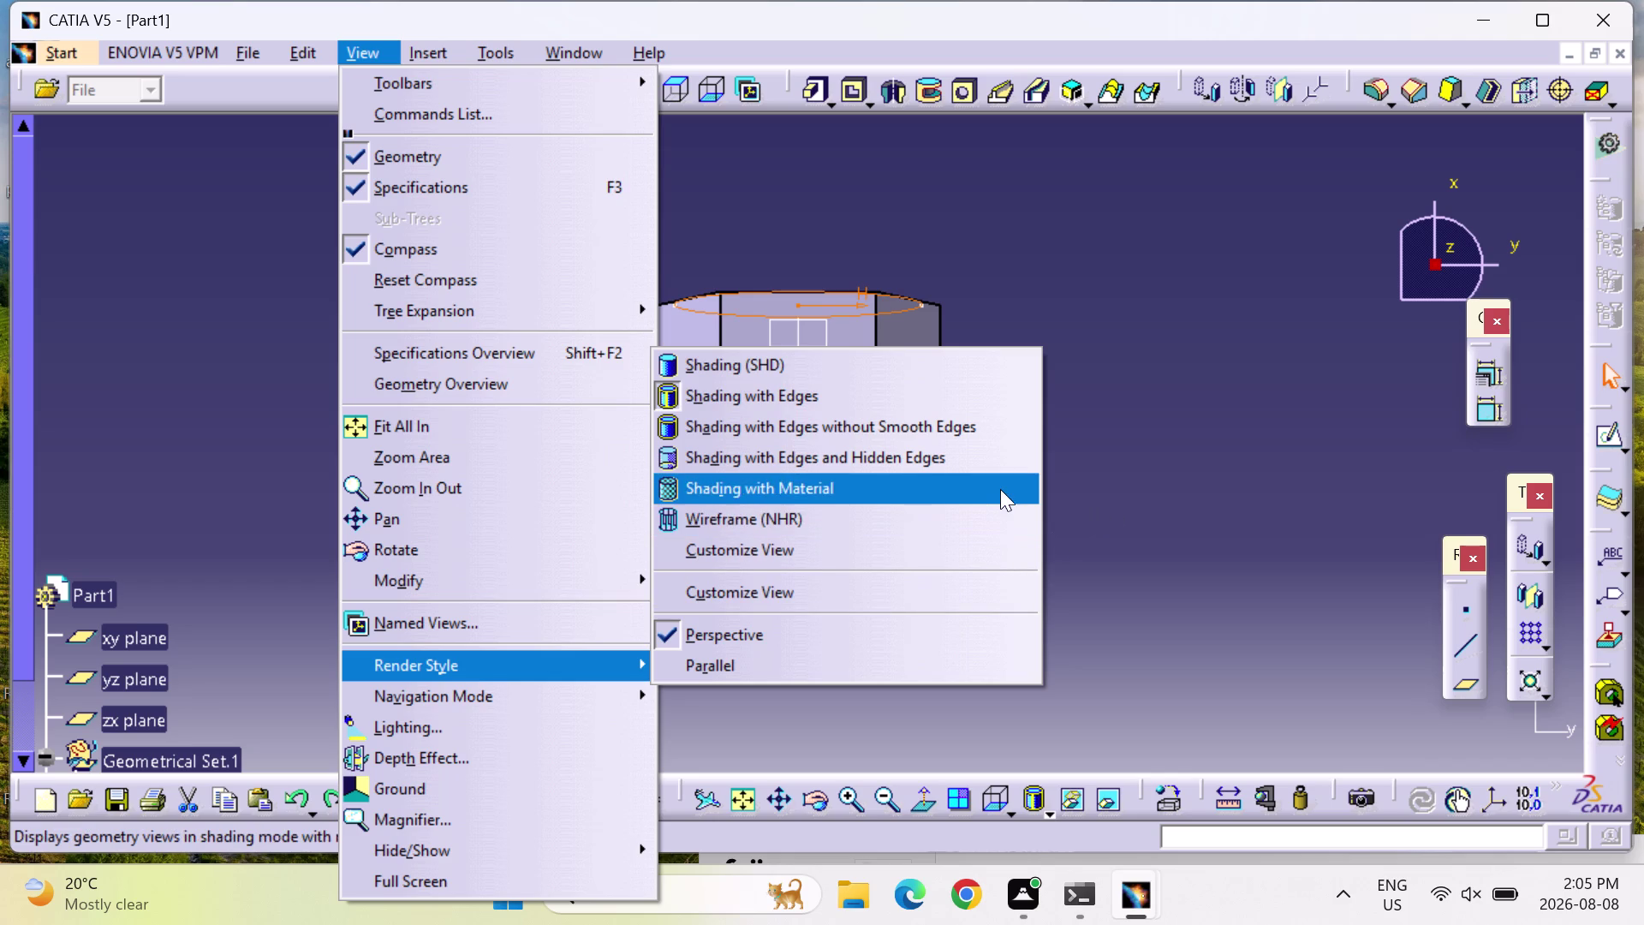
click(844, 665)
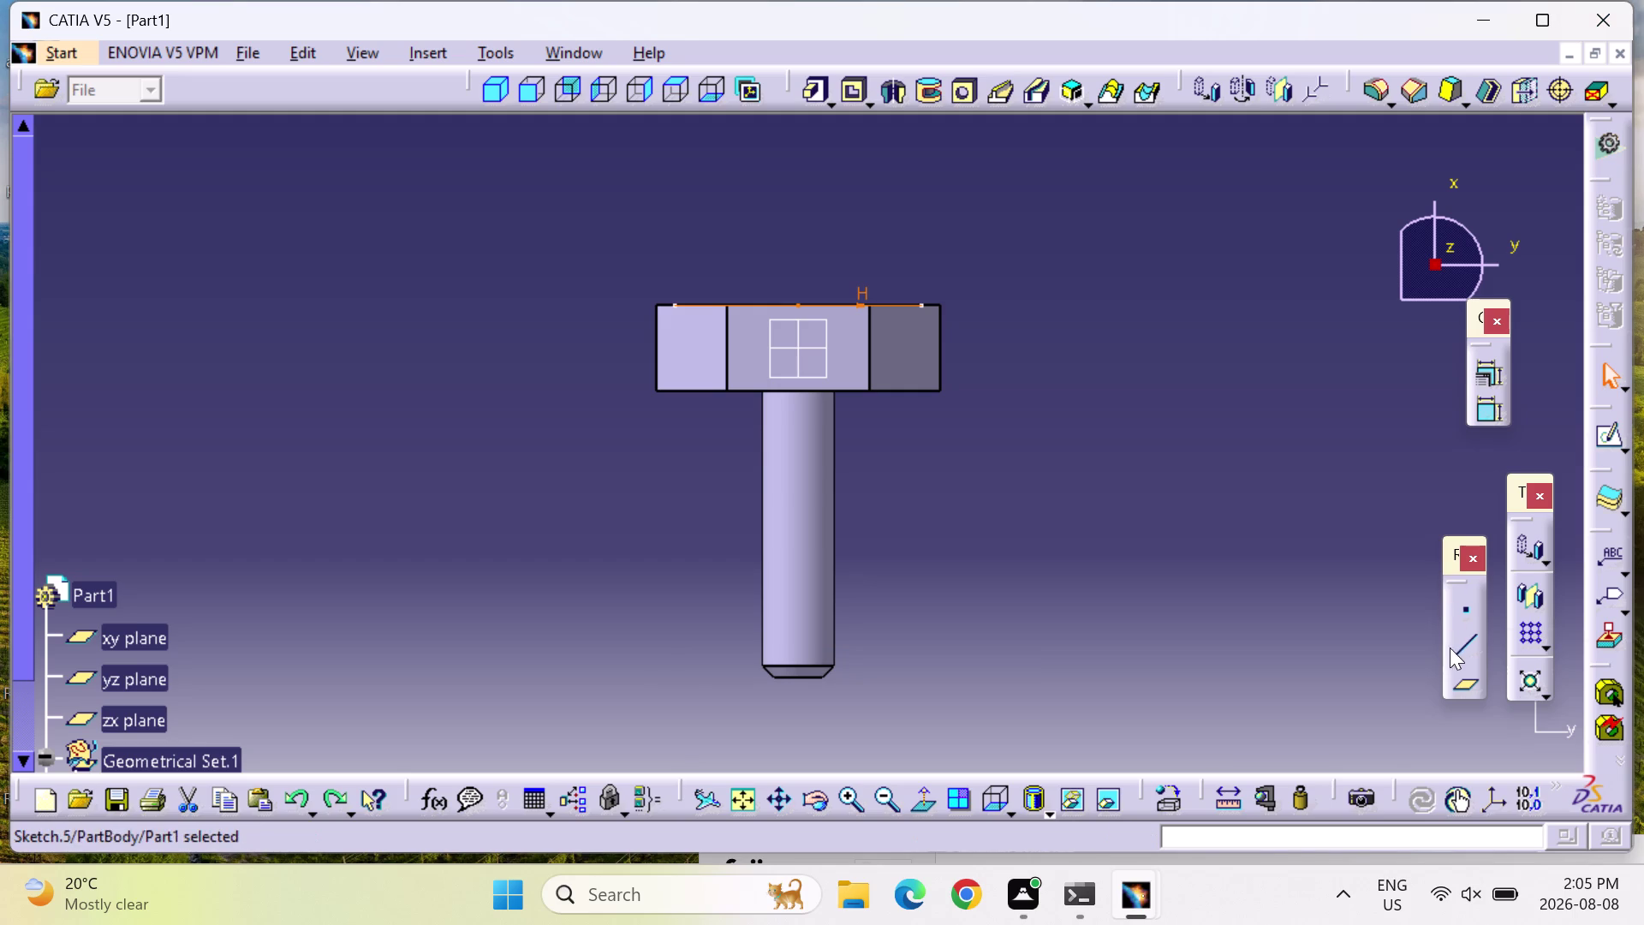
click(1469, 640)
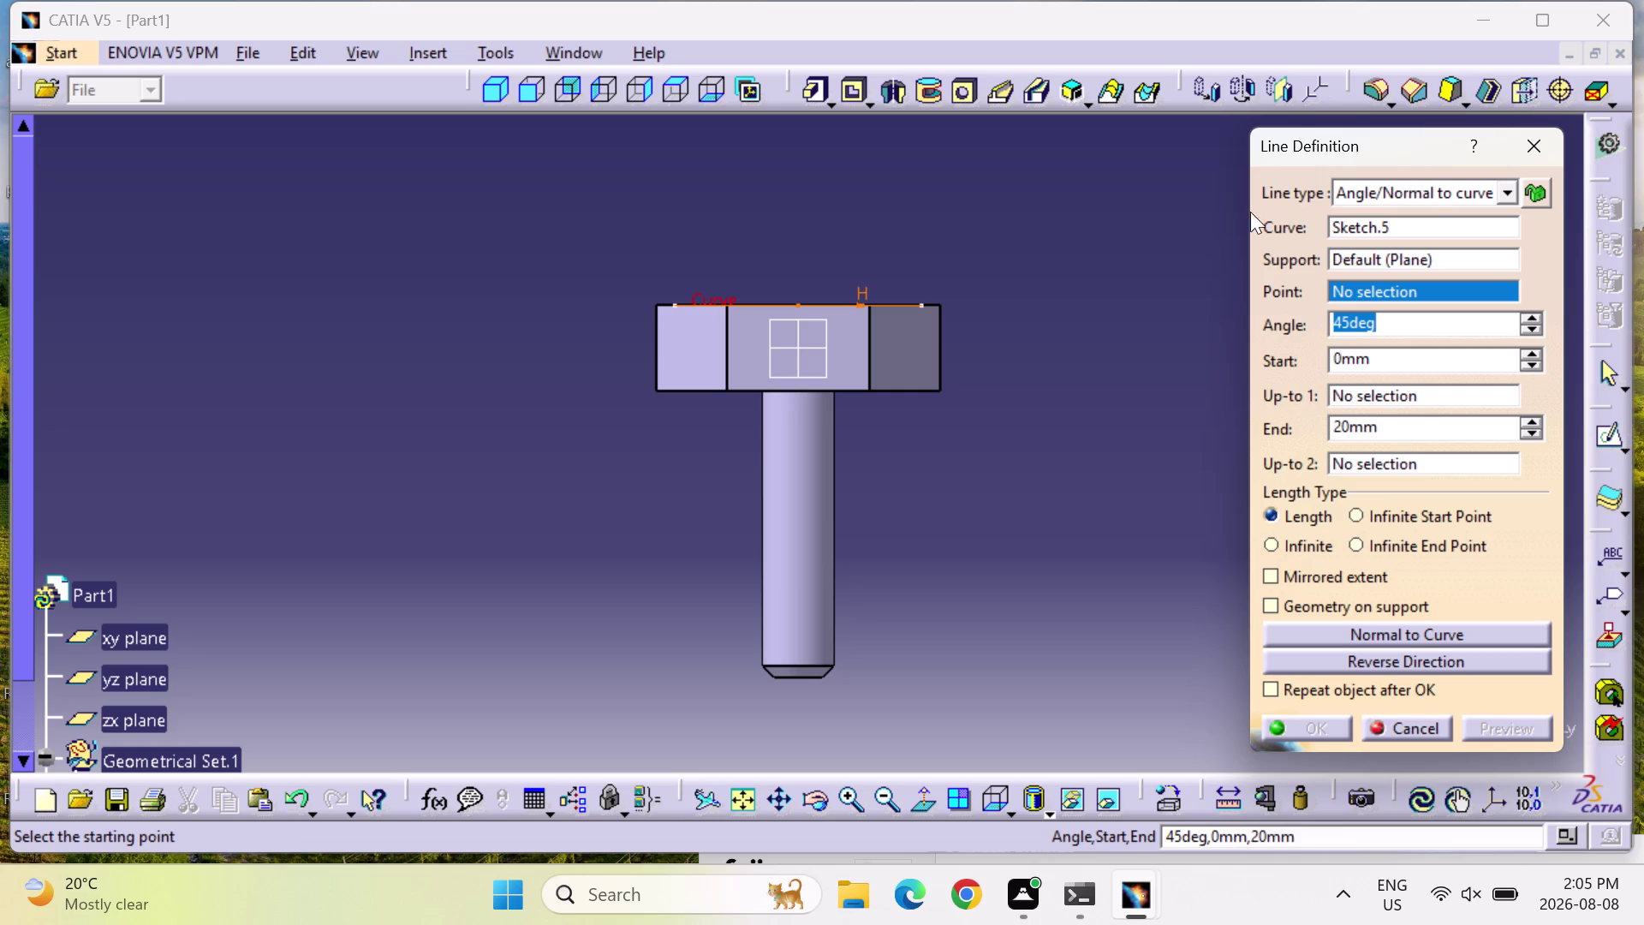
Cancel the line, edit Sketch.5 in the Sketcher, and apply Right then Bottom views.
click(1537, 142)
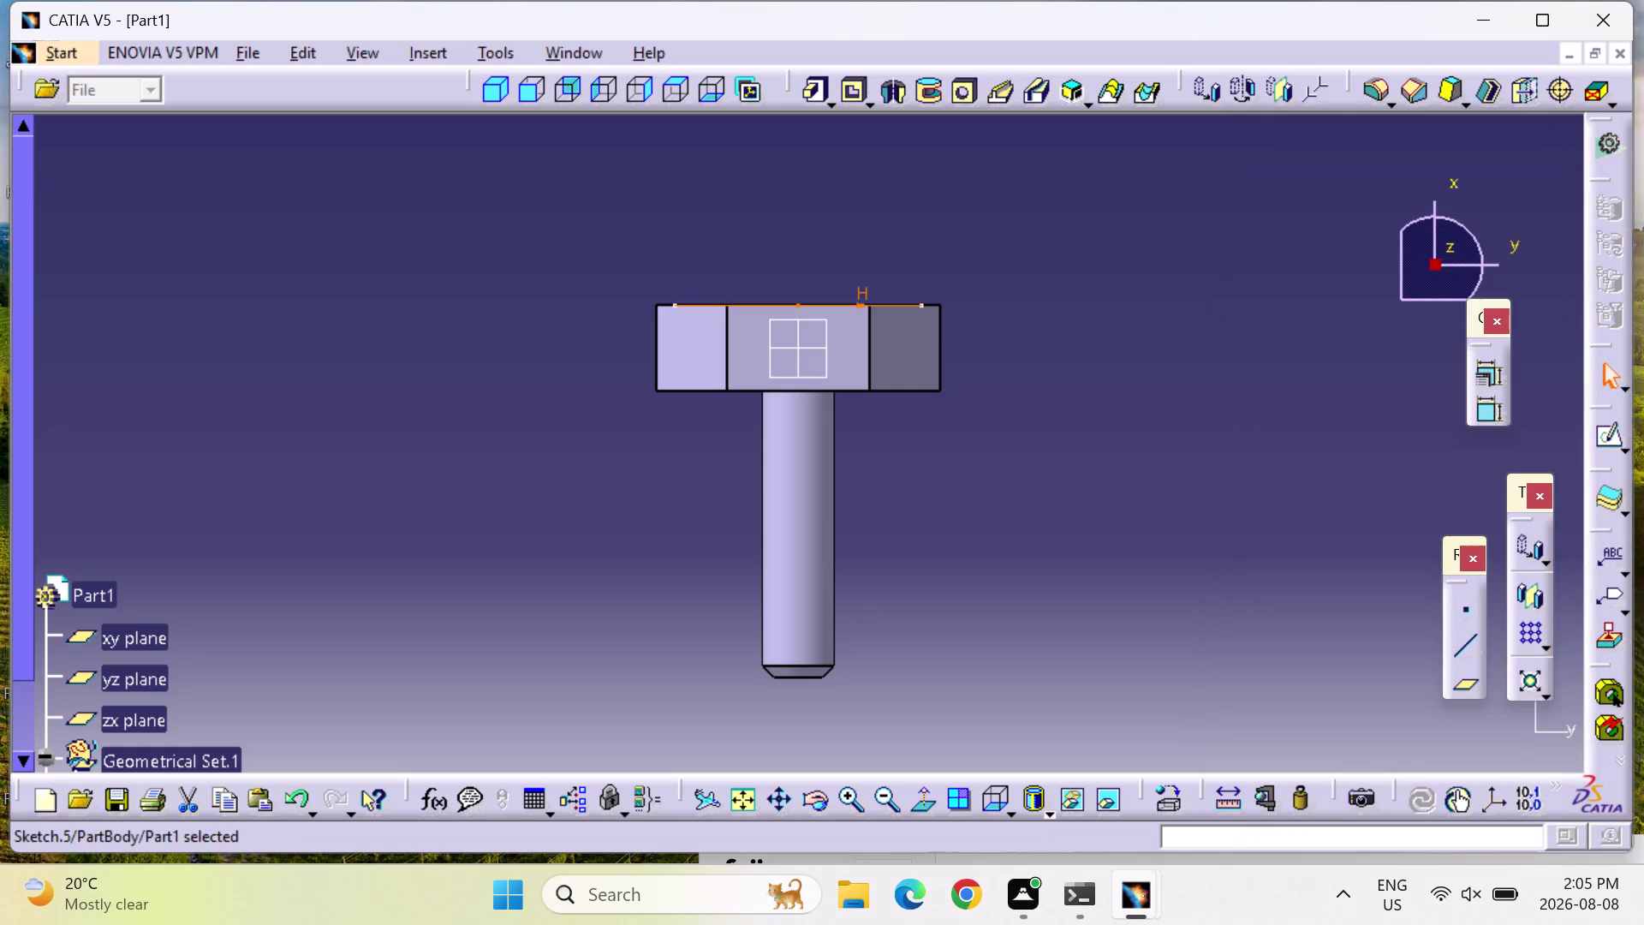
click(720, 90)
click(1616, 441)
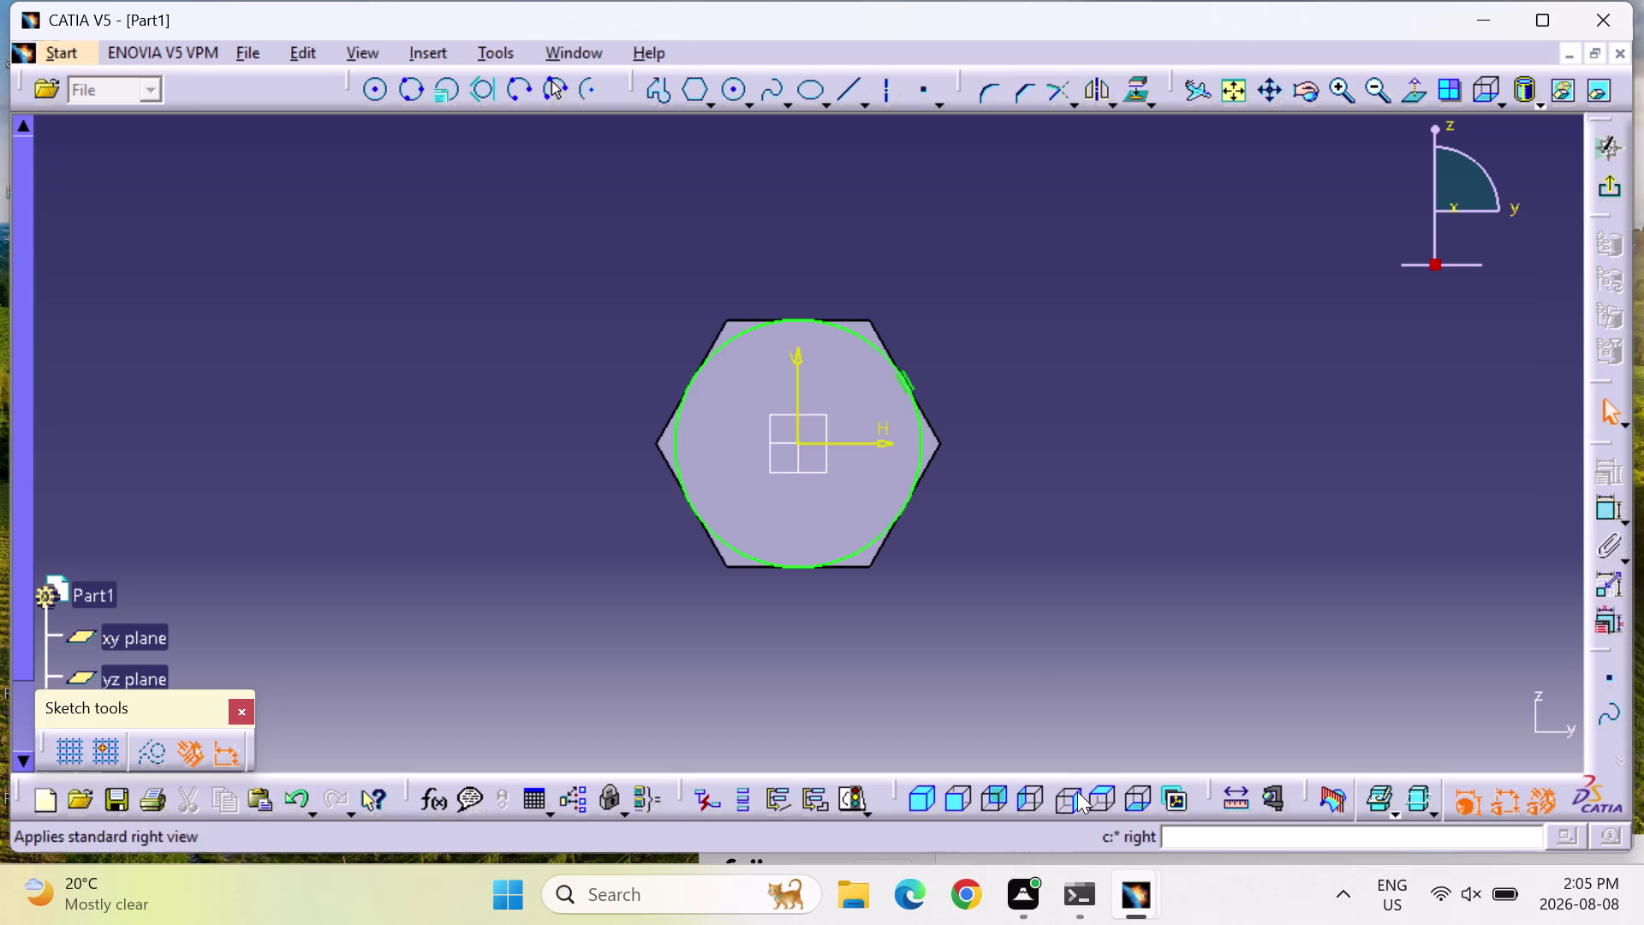
click(1124, 797)
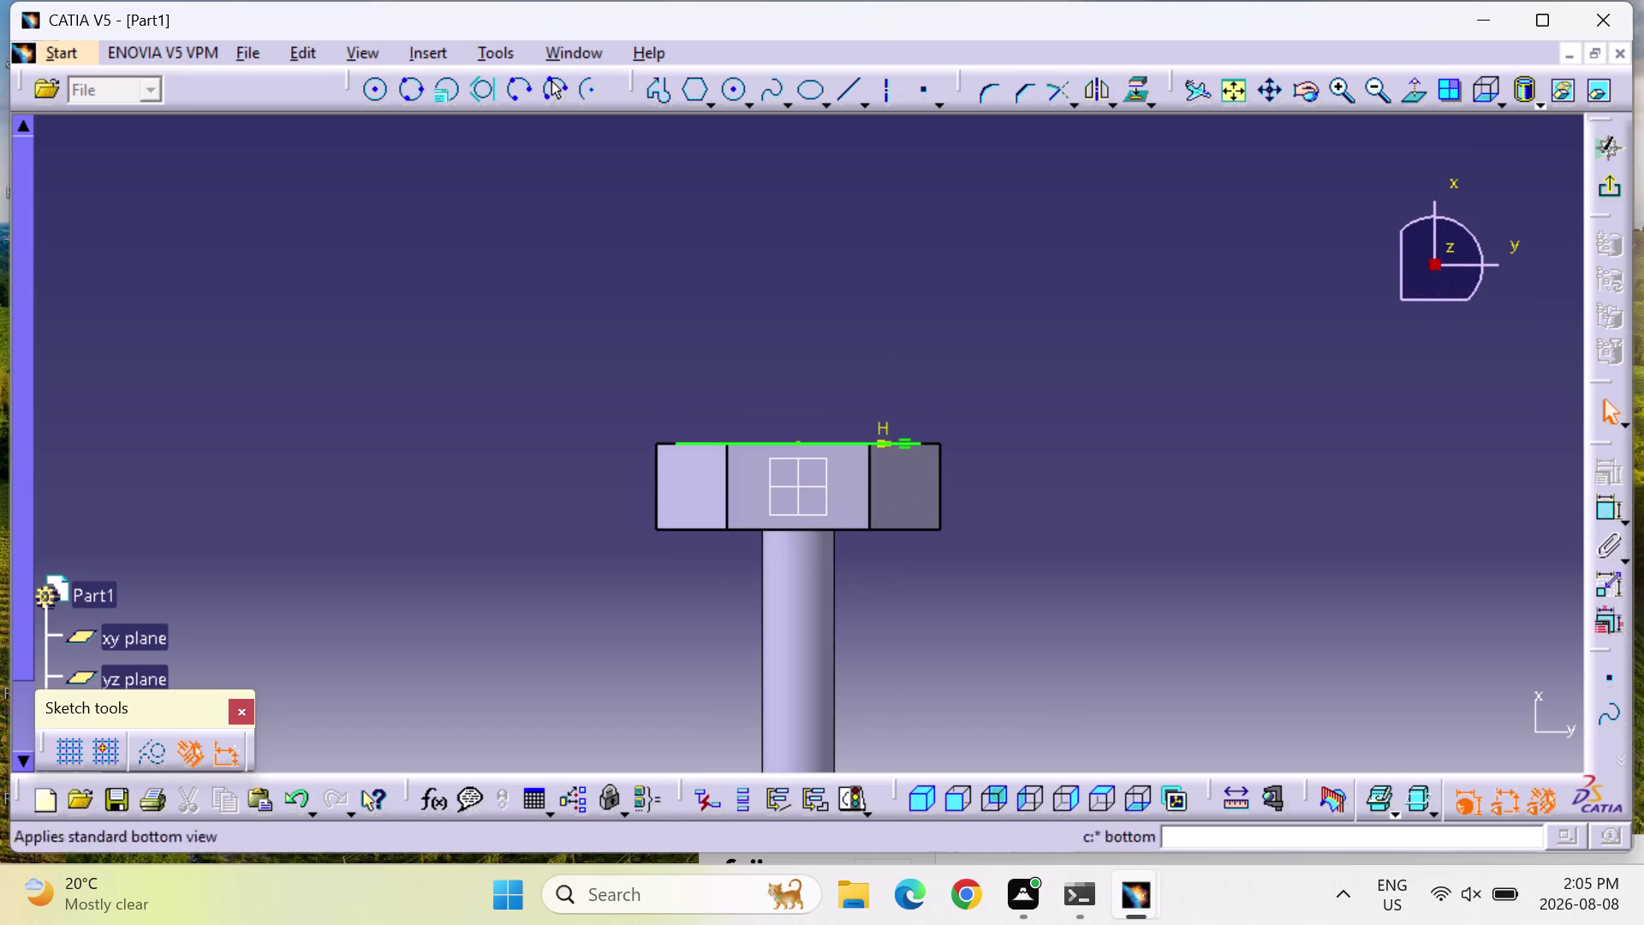
Try the Line tool in the sketch, then cancel it.
click(845, 88)
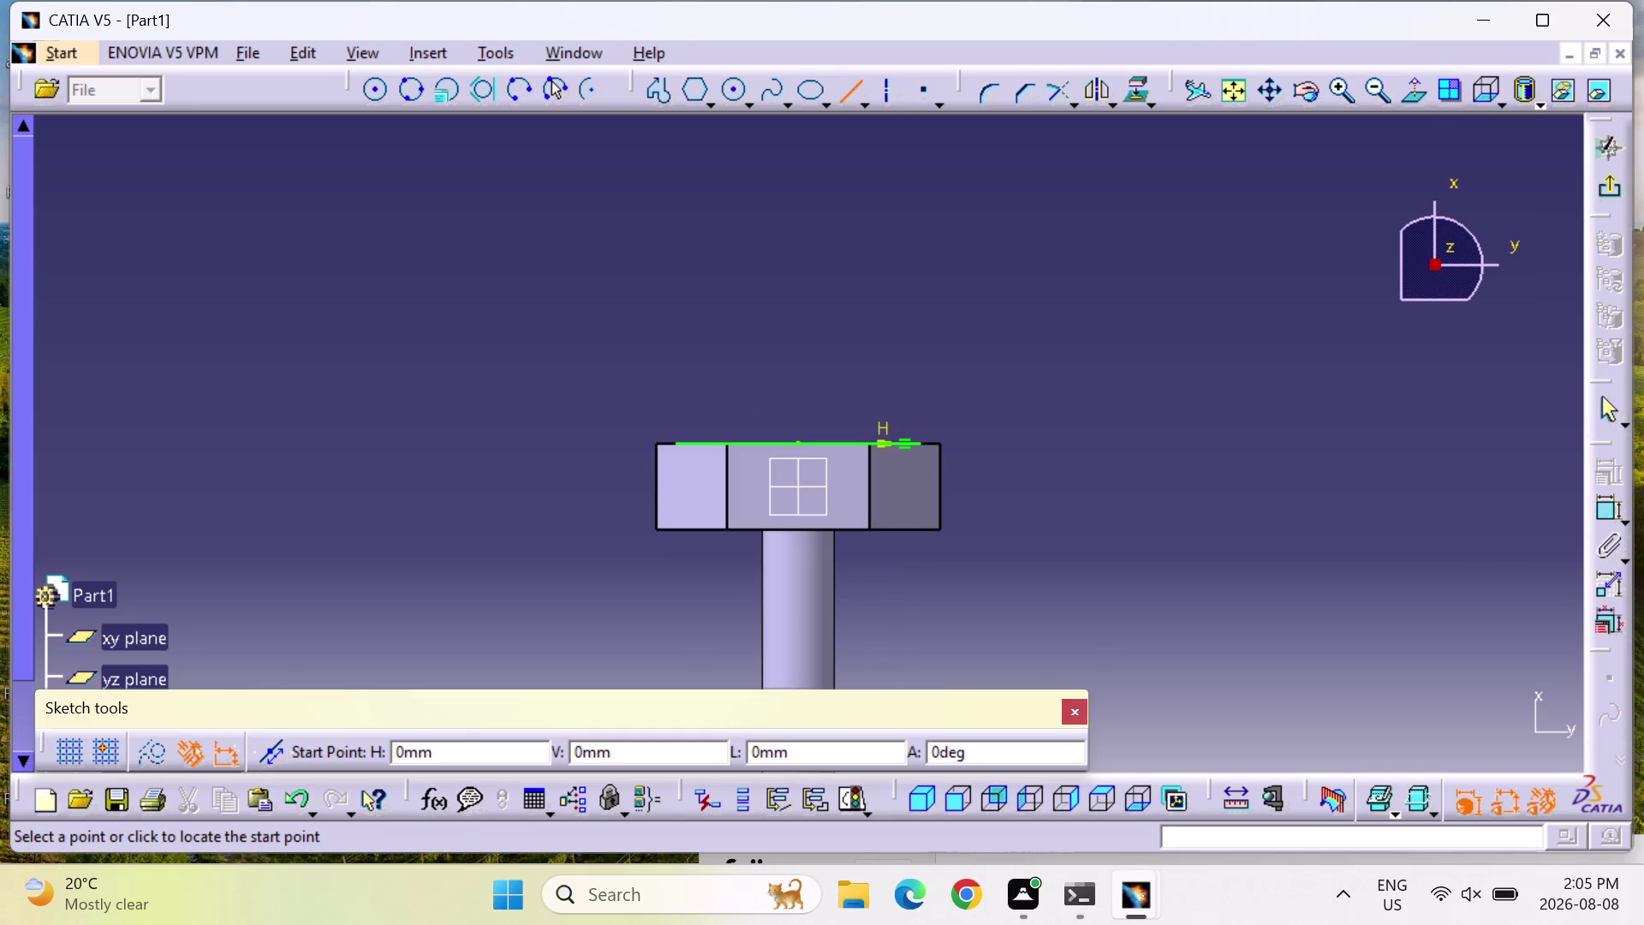
click(854, 85)
click(854, 85)
key(Escape)
key(Escape)
key(Escape)
key(Escape)
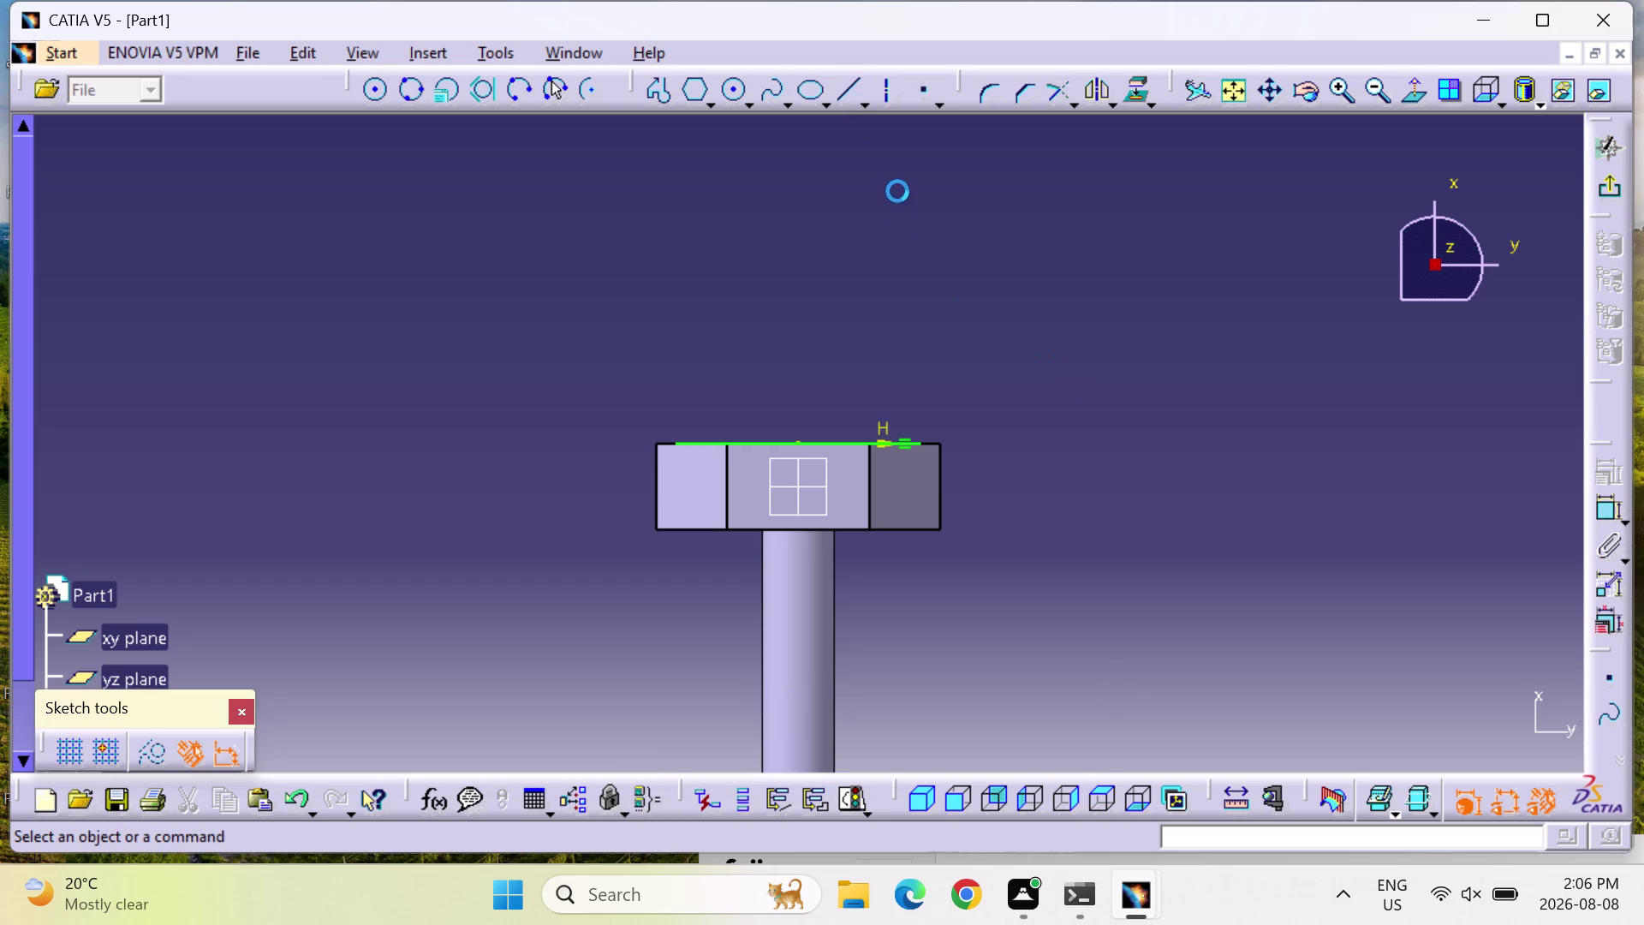
key(Escape)
key(Escape)
key(Escape)
key(Escape)
key(Escape)
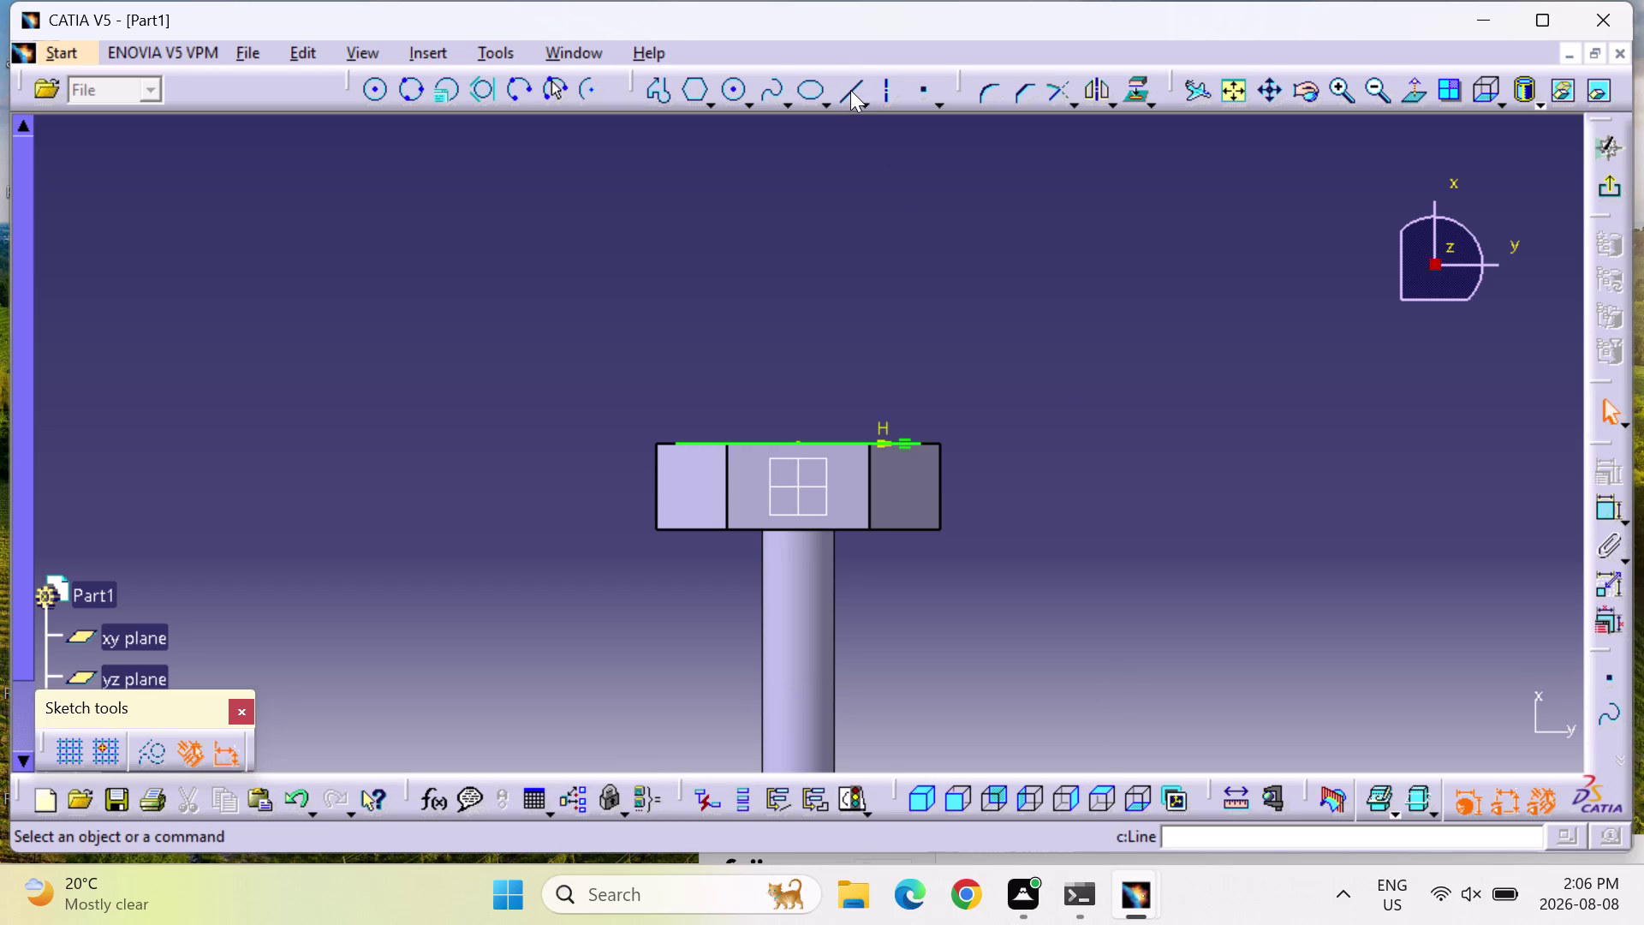
key(Escape)
key(Escape)
key(Escape)
key(Escape)
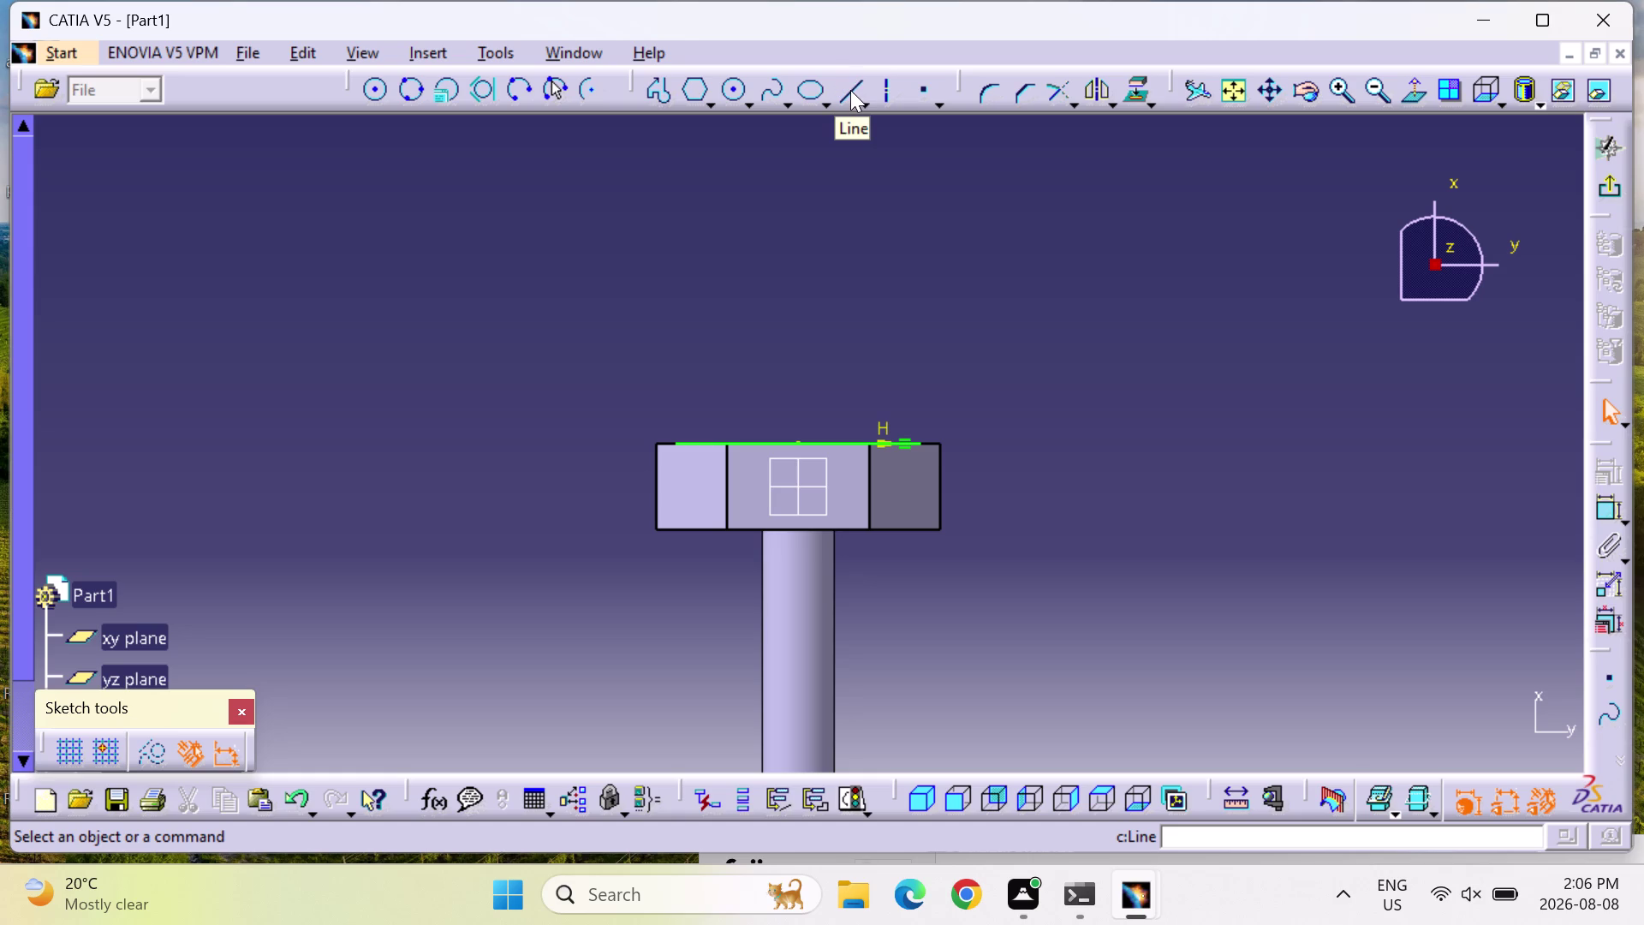
Retry the Line tool several times, moving its options toolbar clear of the model.
click(849, 88)
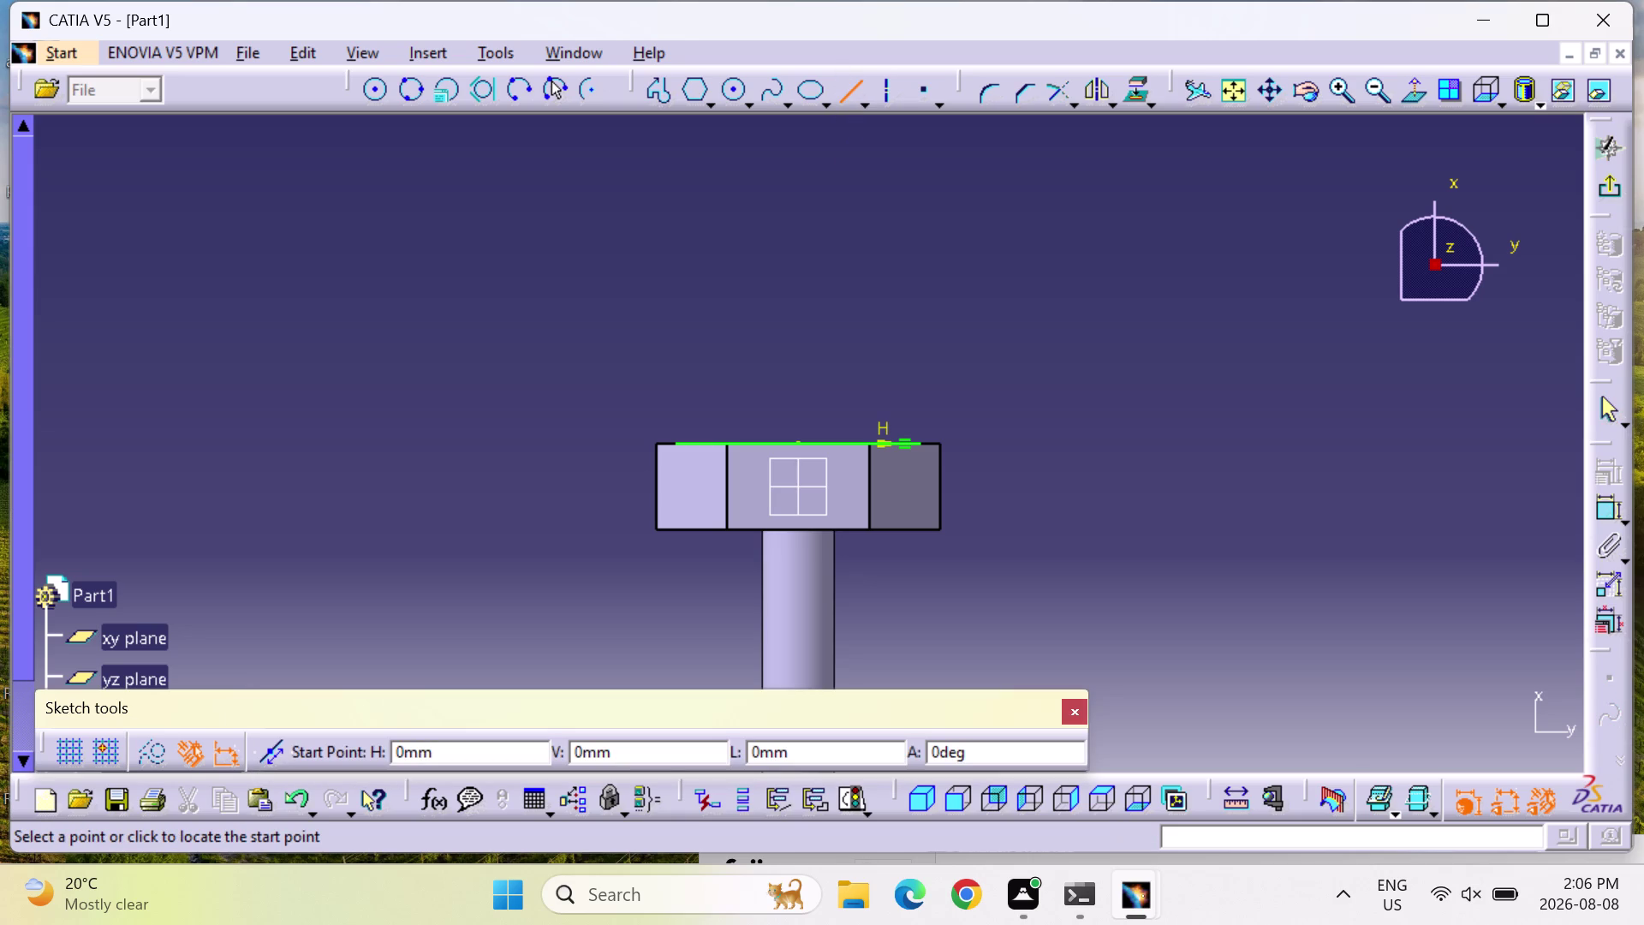
click(676, 442)
key(Escape)
key(Escape)
key(Escape)
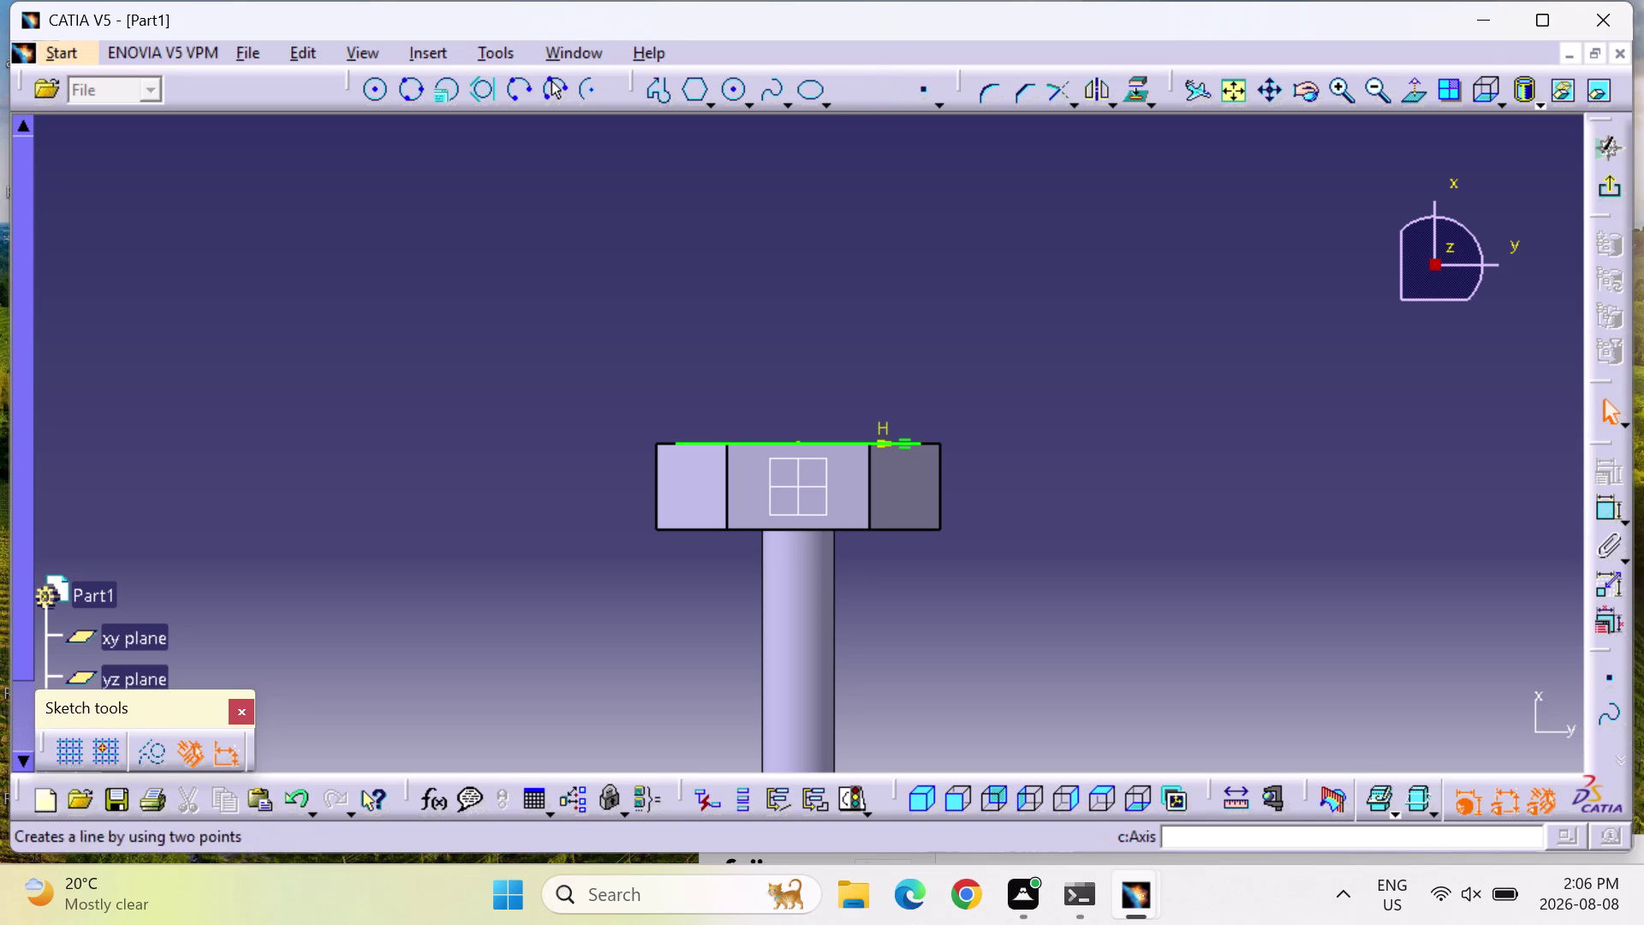
click(846, 93)
click(912, 264)
click(993, 301)
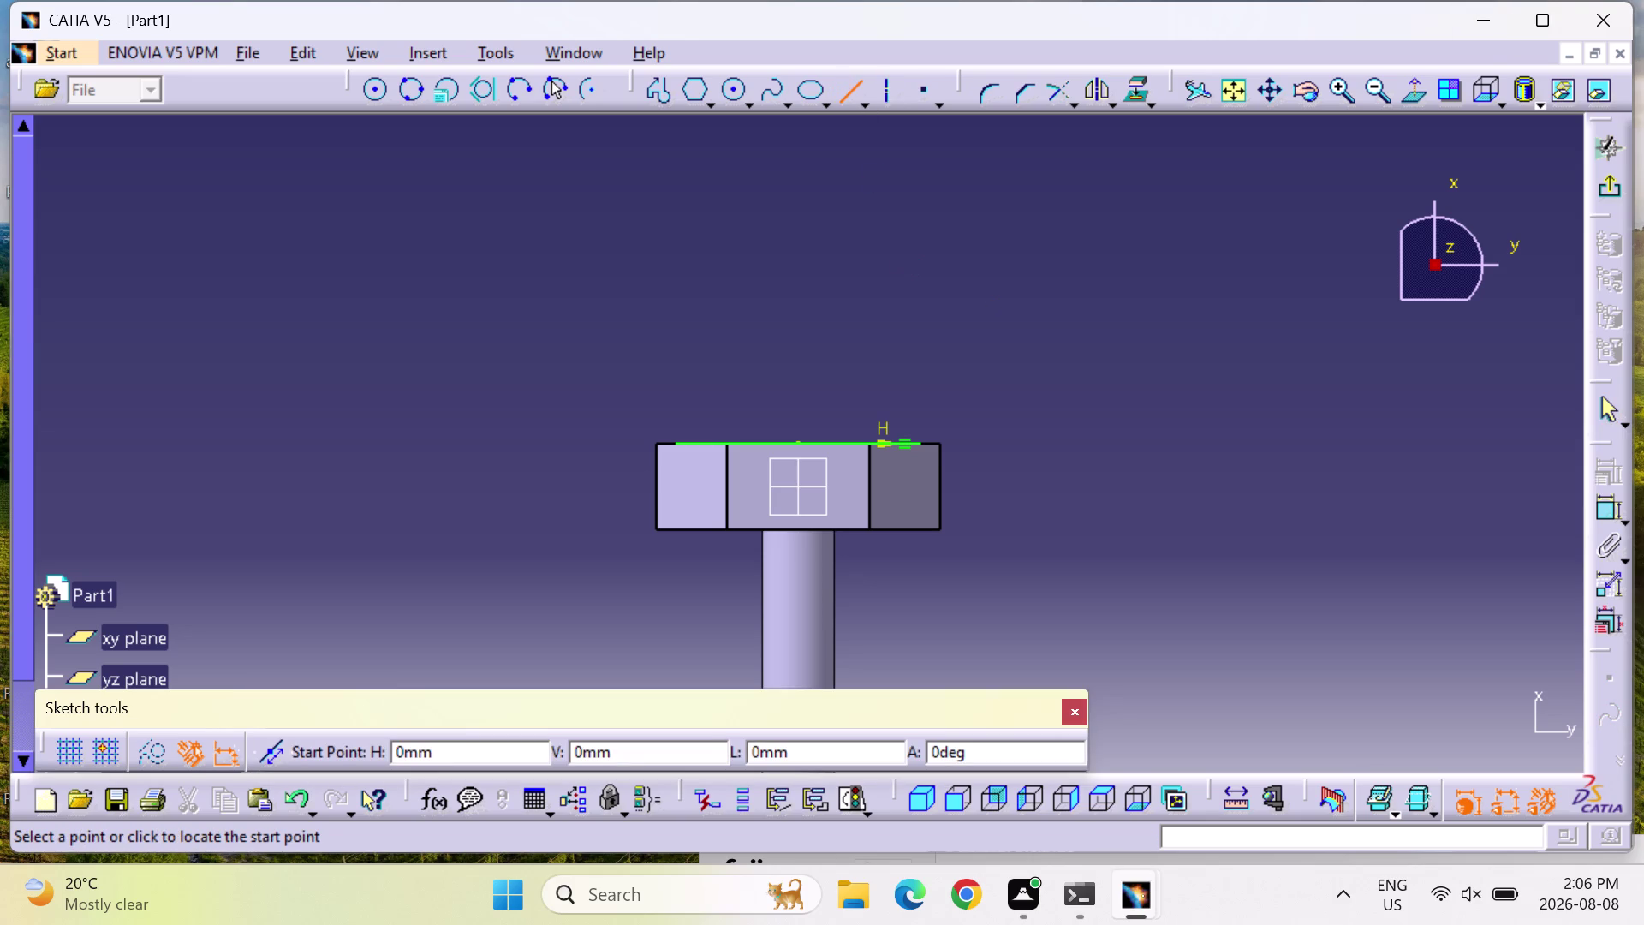
drag(623, 707, 633, 657)
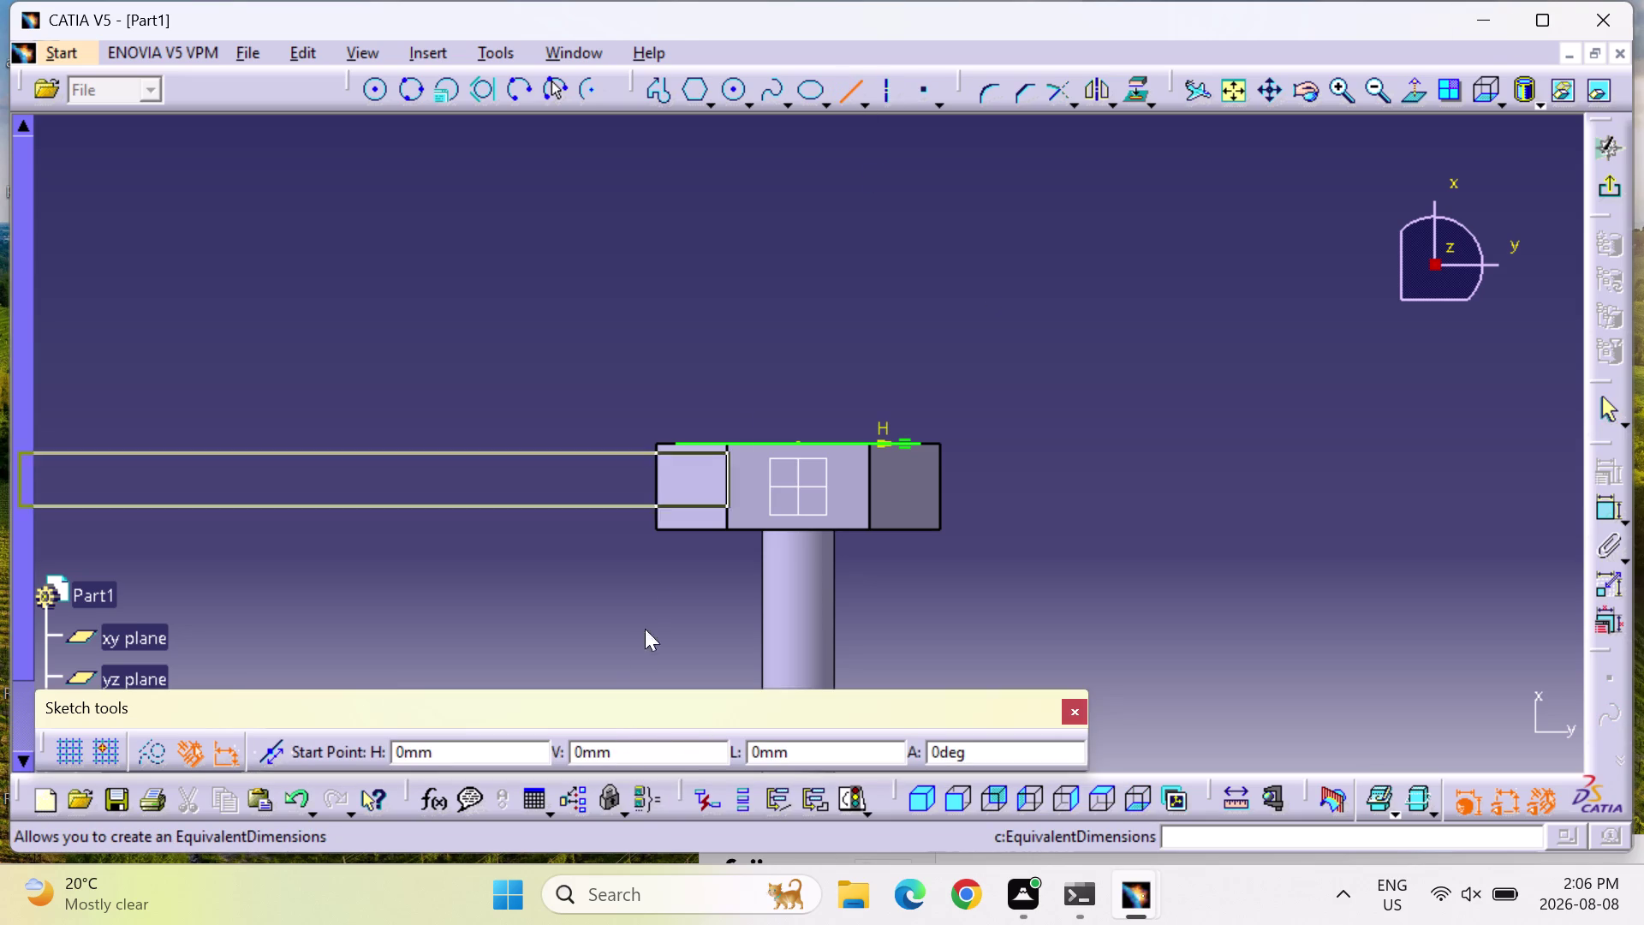
drag(632, 657, 1338, 149)
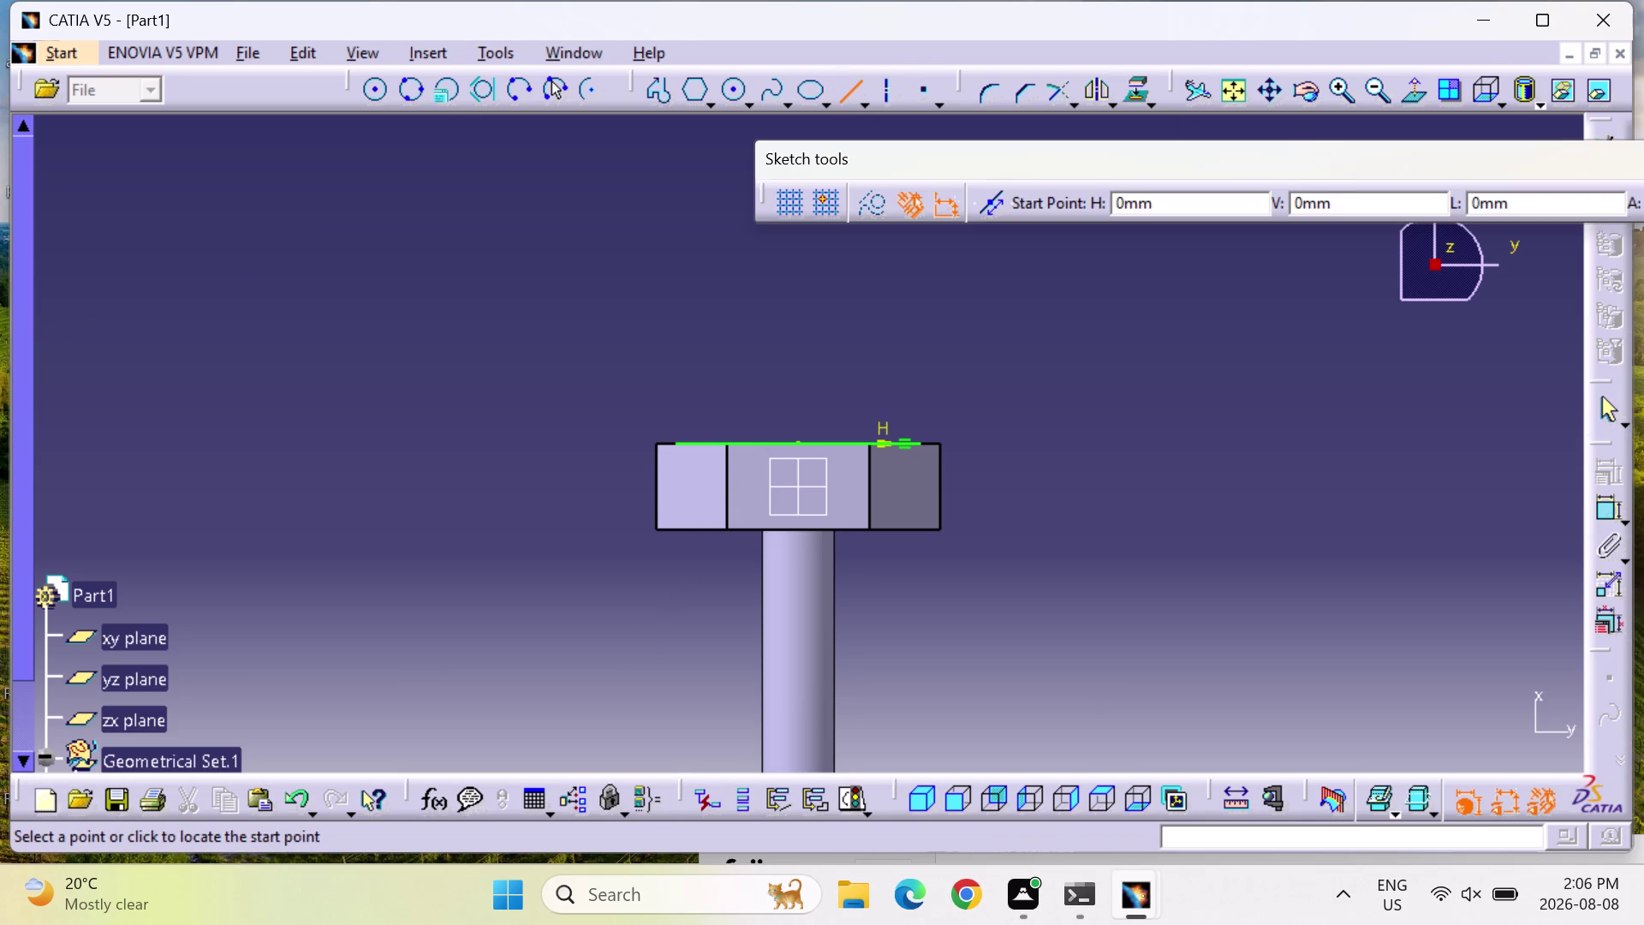
click(843, 101)
click(843, 101)
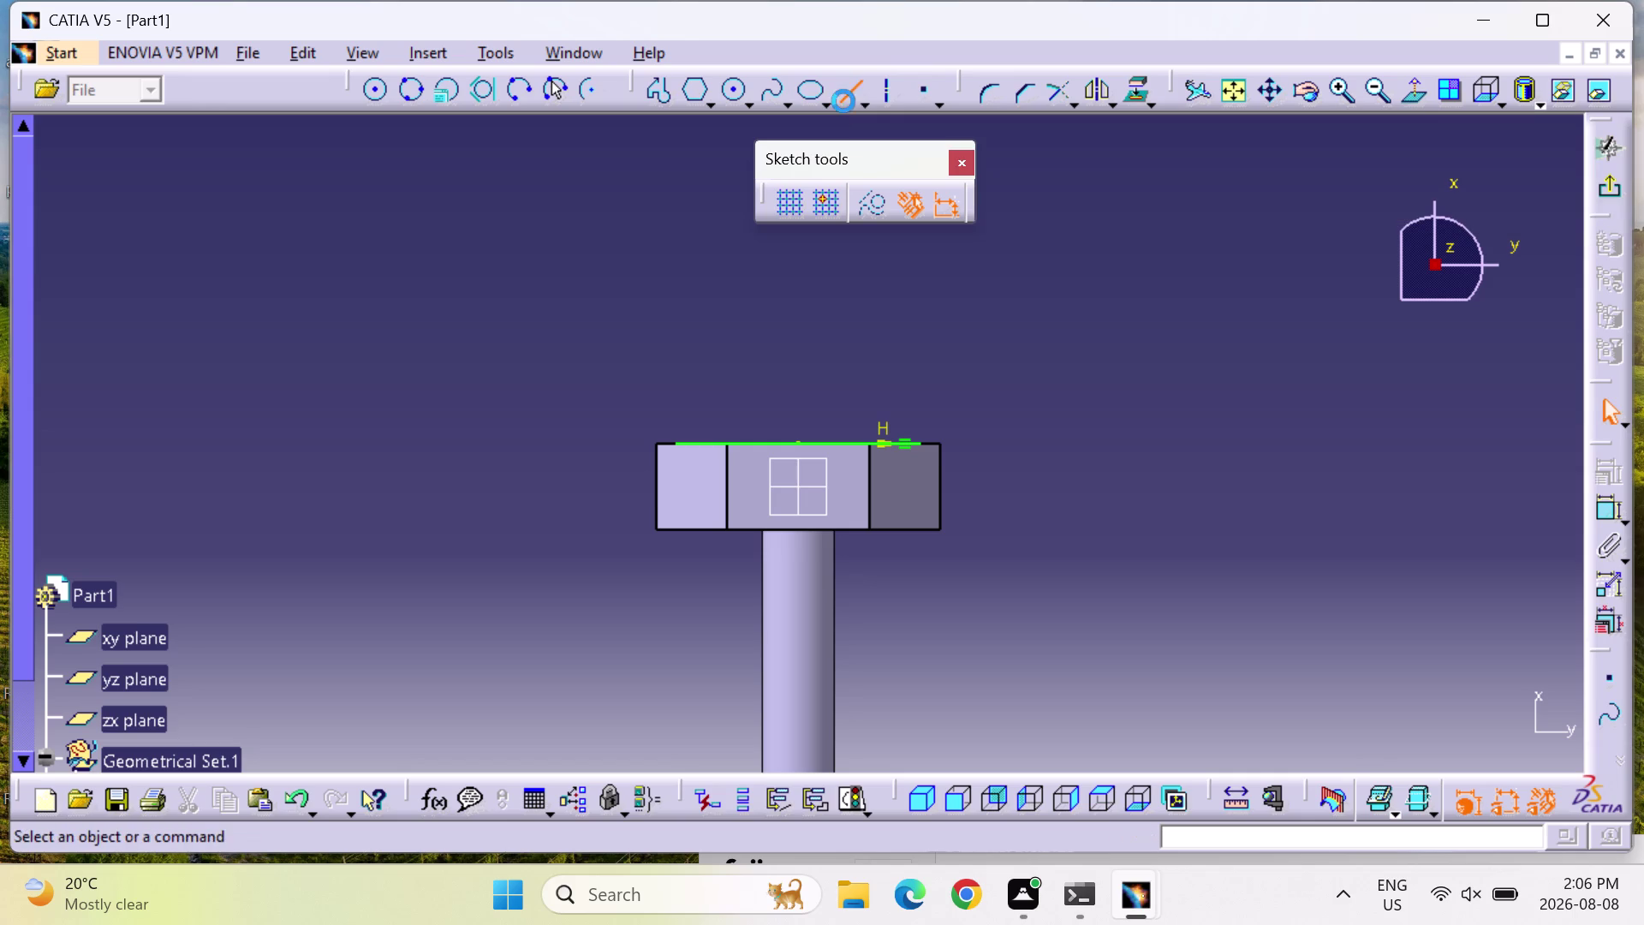
click(677, 438)
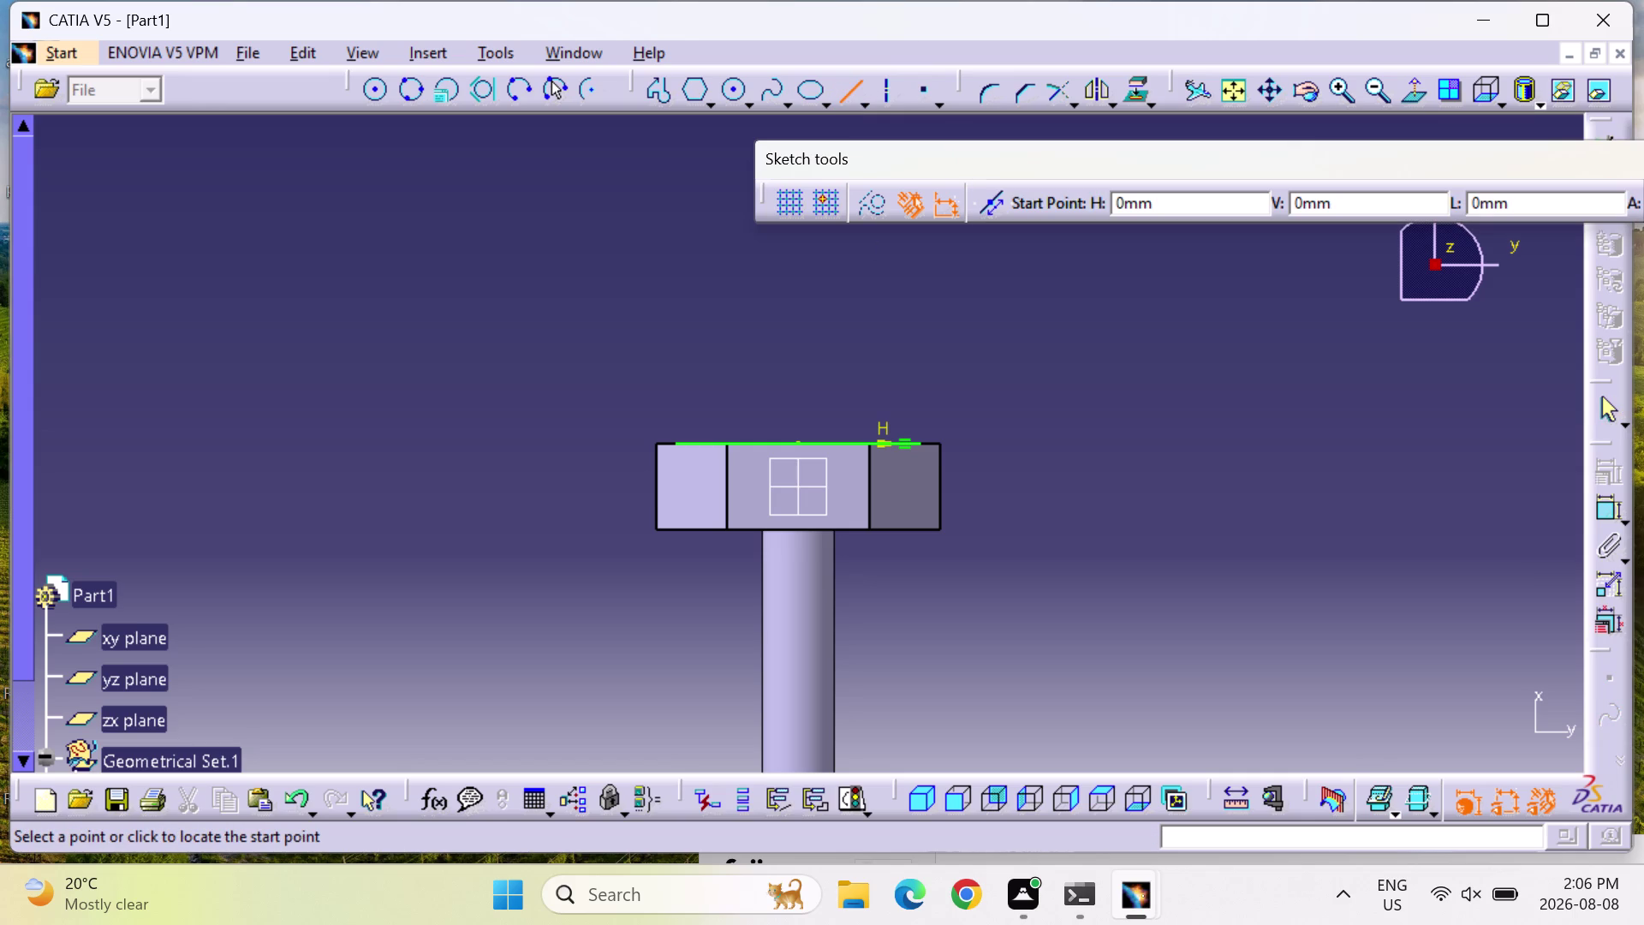
key(Escape)
key(Escape)
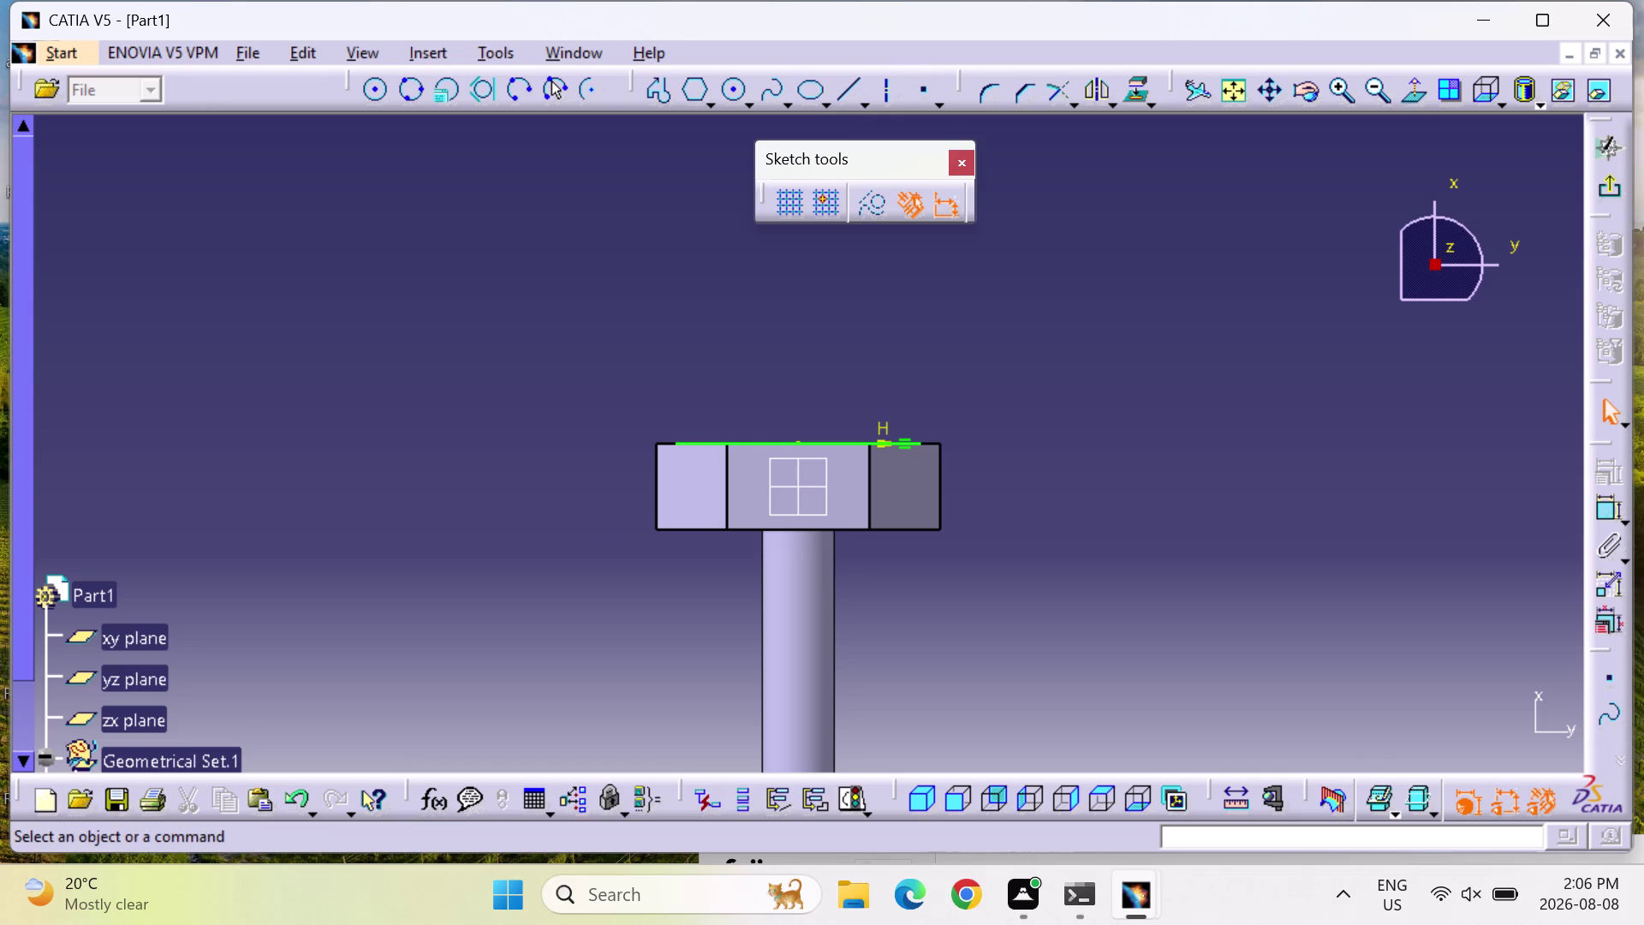
key(Escape)
key(Escape)
Draw a horizontal line along the hex head's top edge, editing its start point value.
click(854, 86)
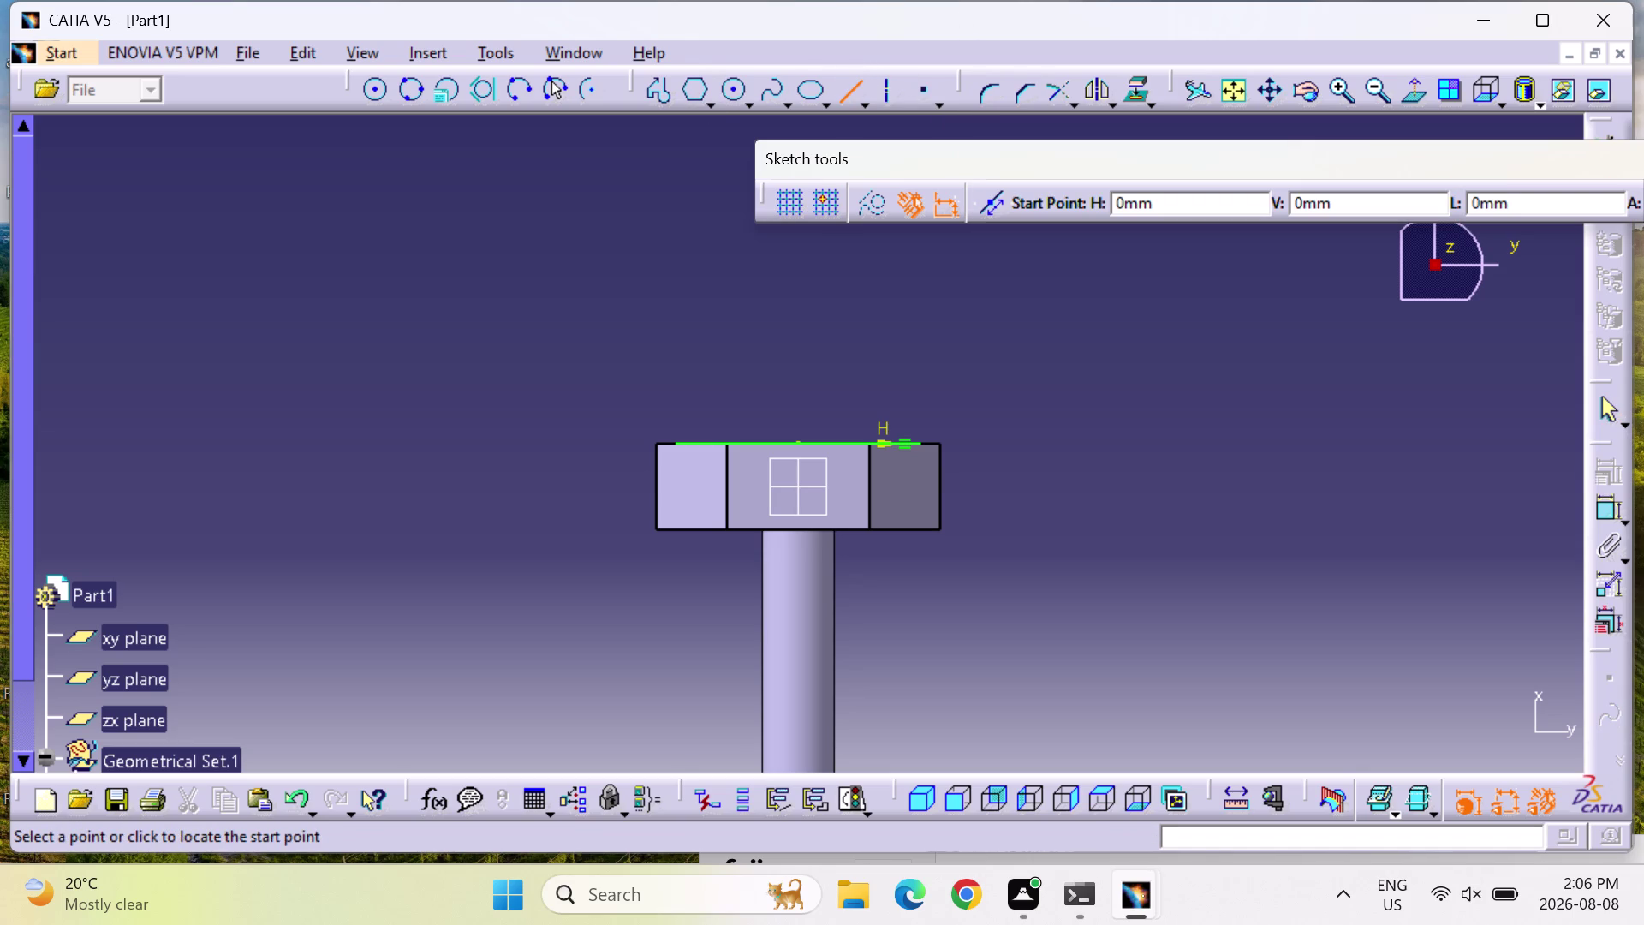
click(678, 441)
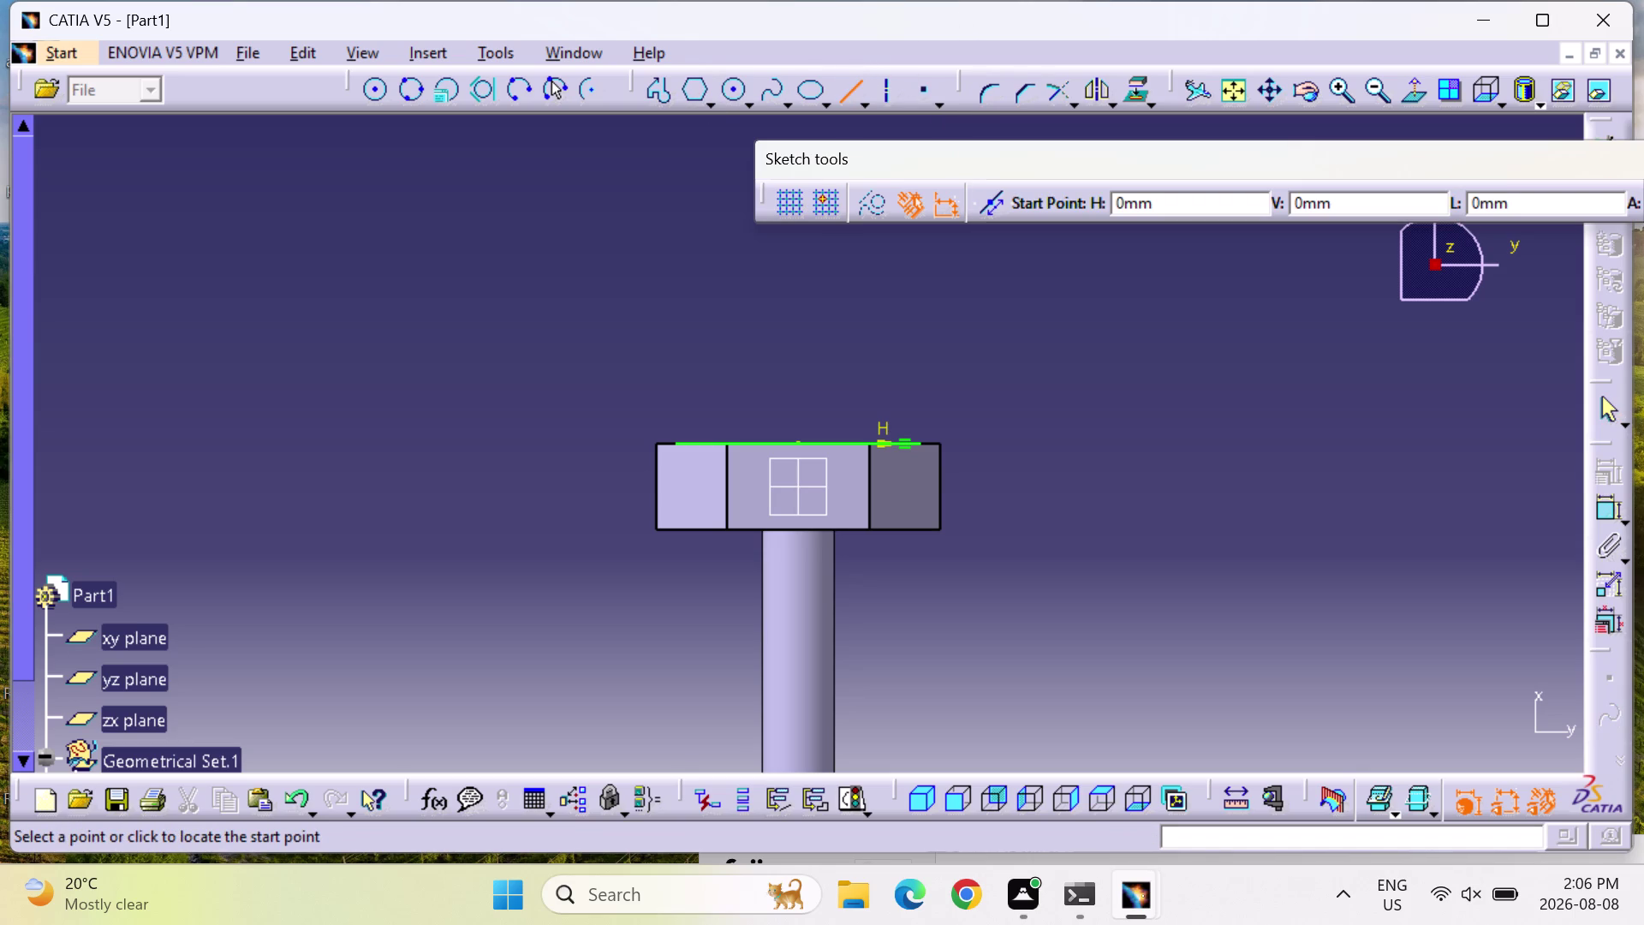
click(678, 441)
triple_click(678, 441)
drag(678, 441, 673, 454)
drag(672, 453, 571, 529)
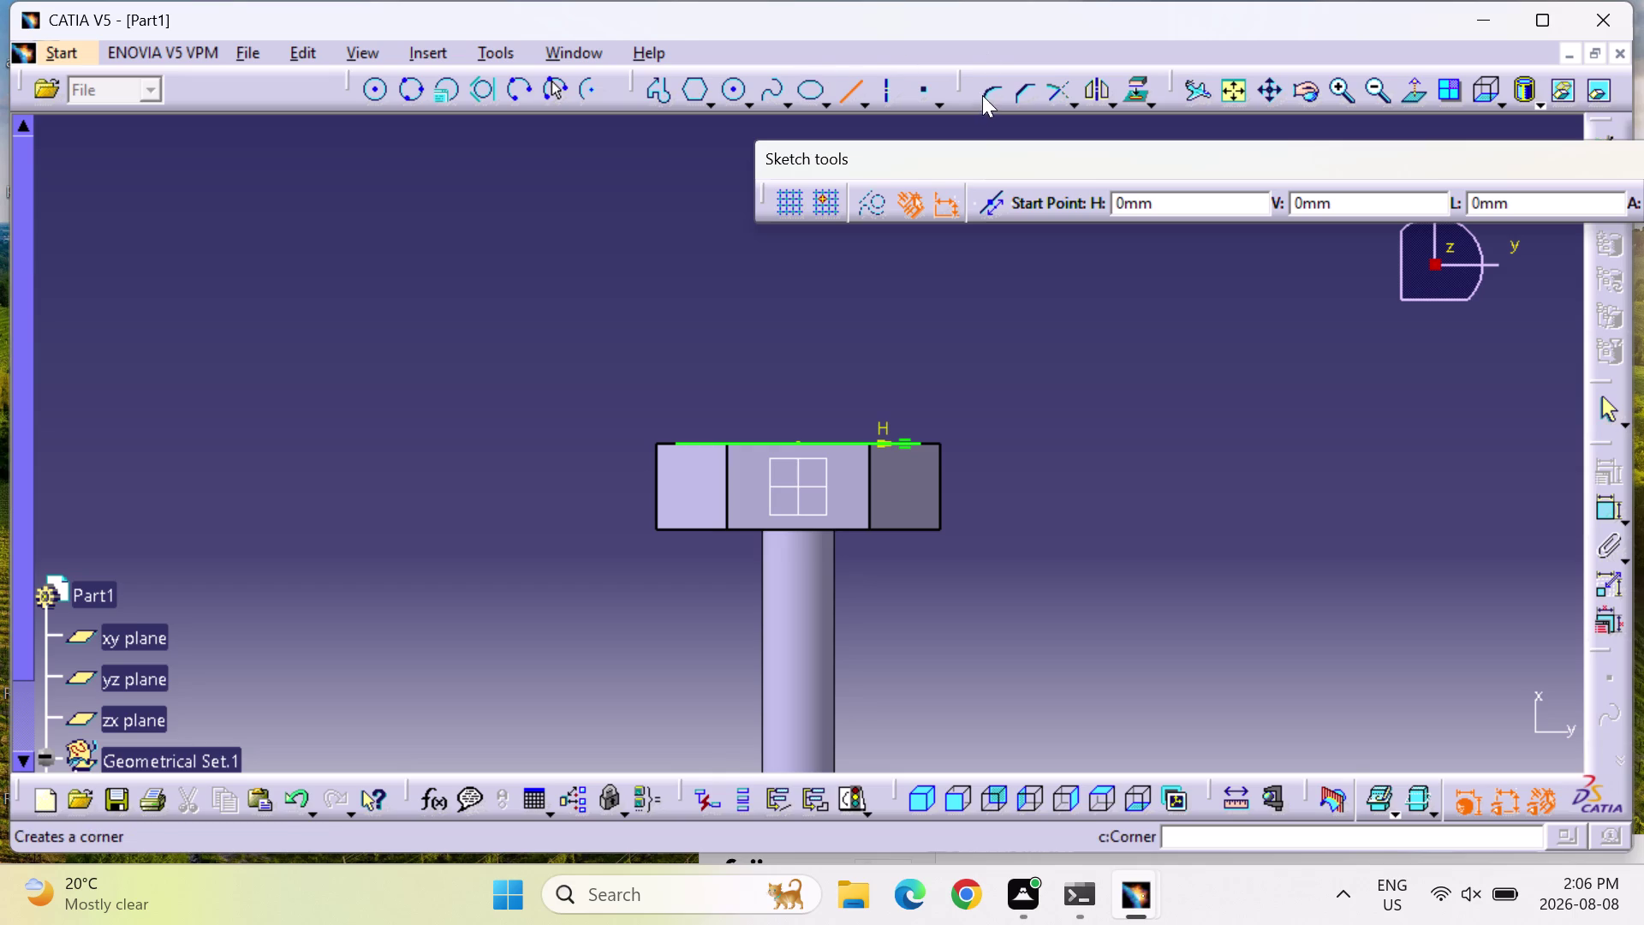
click(982, 94)
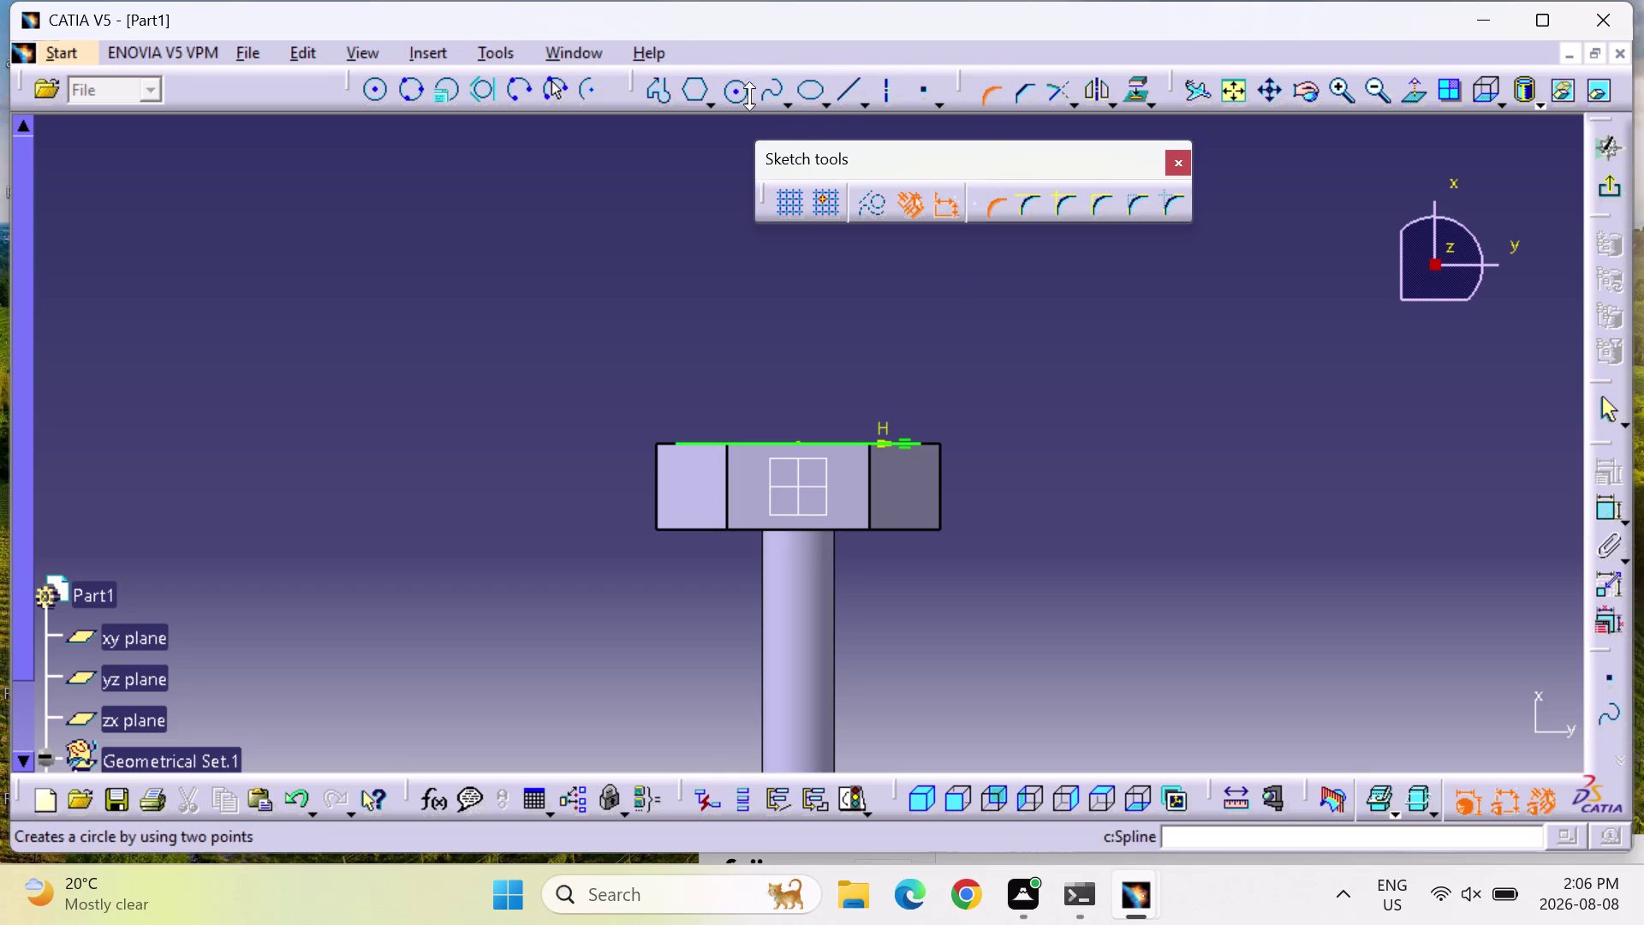
click(732, 86)
click(503, 305)
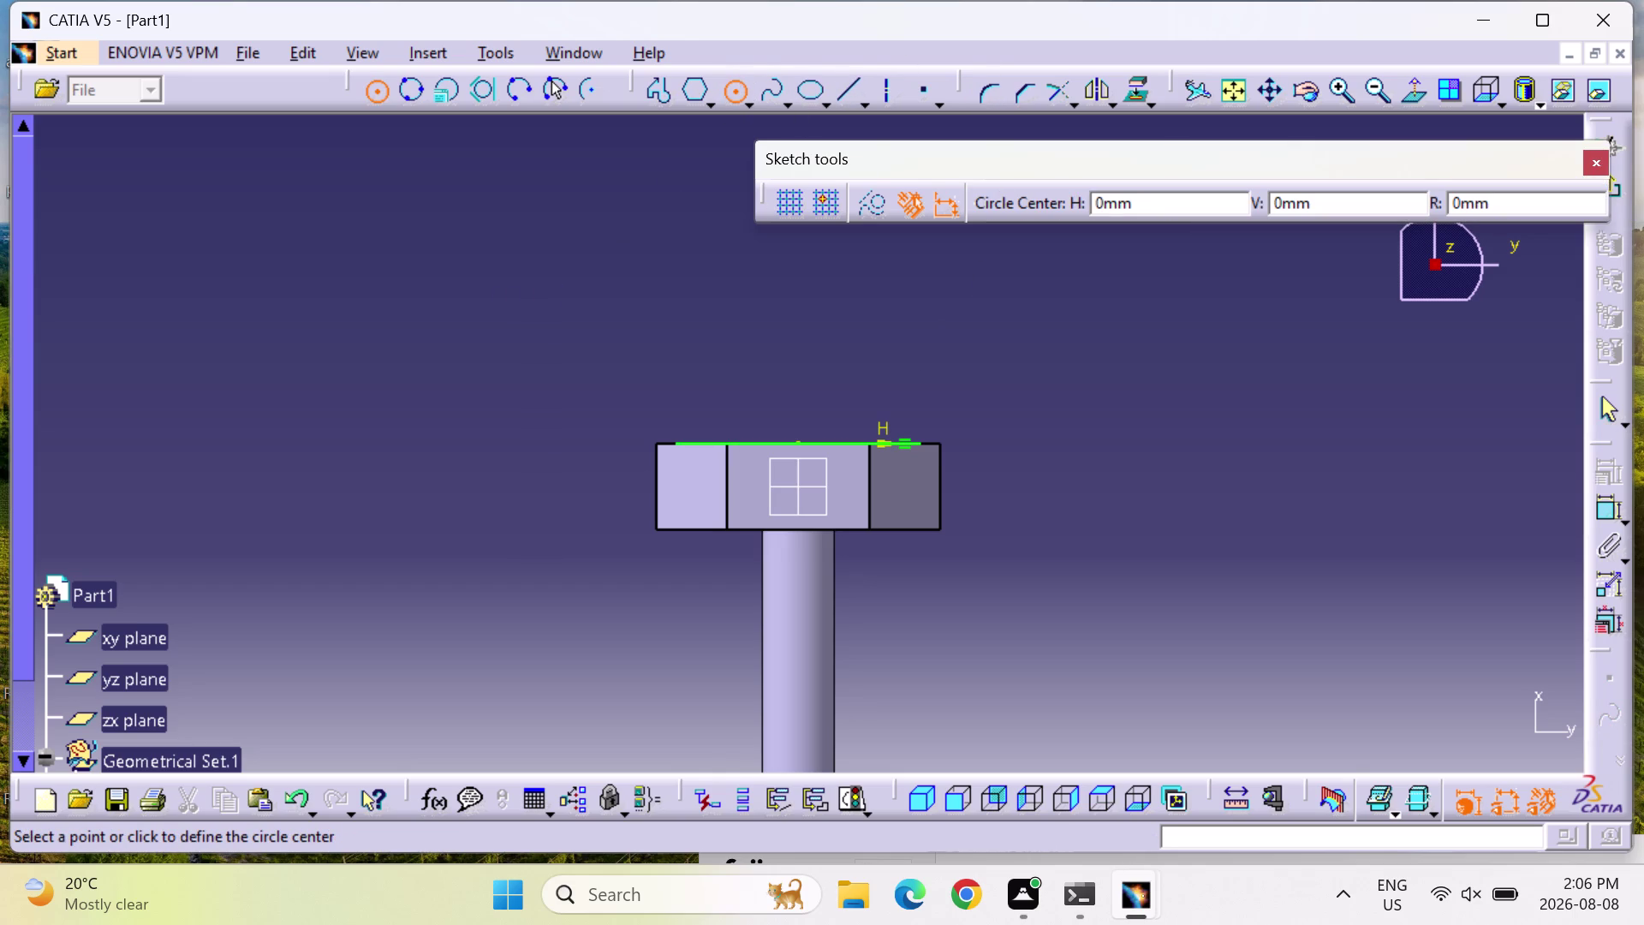
click(463, 295)
click(528, 339)
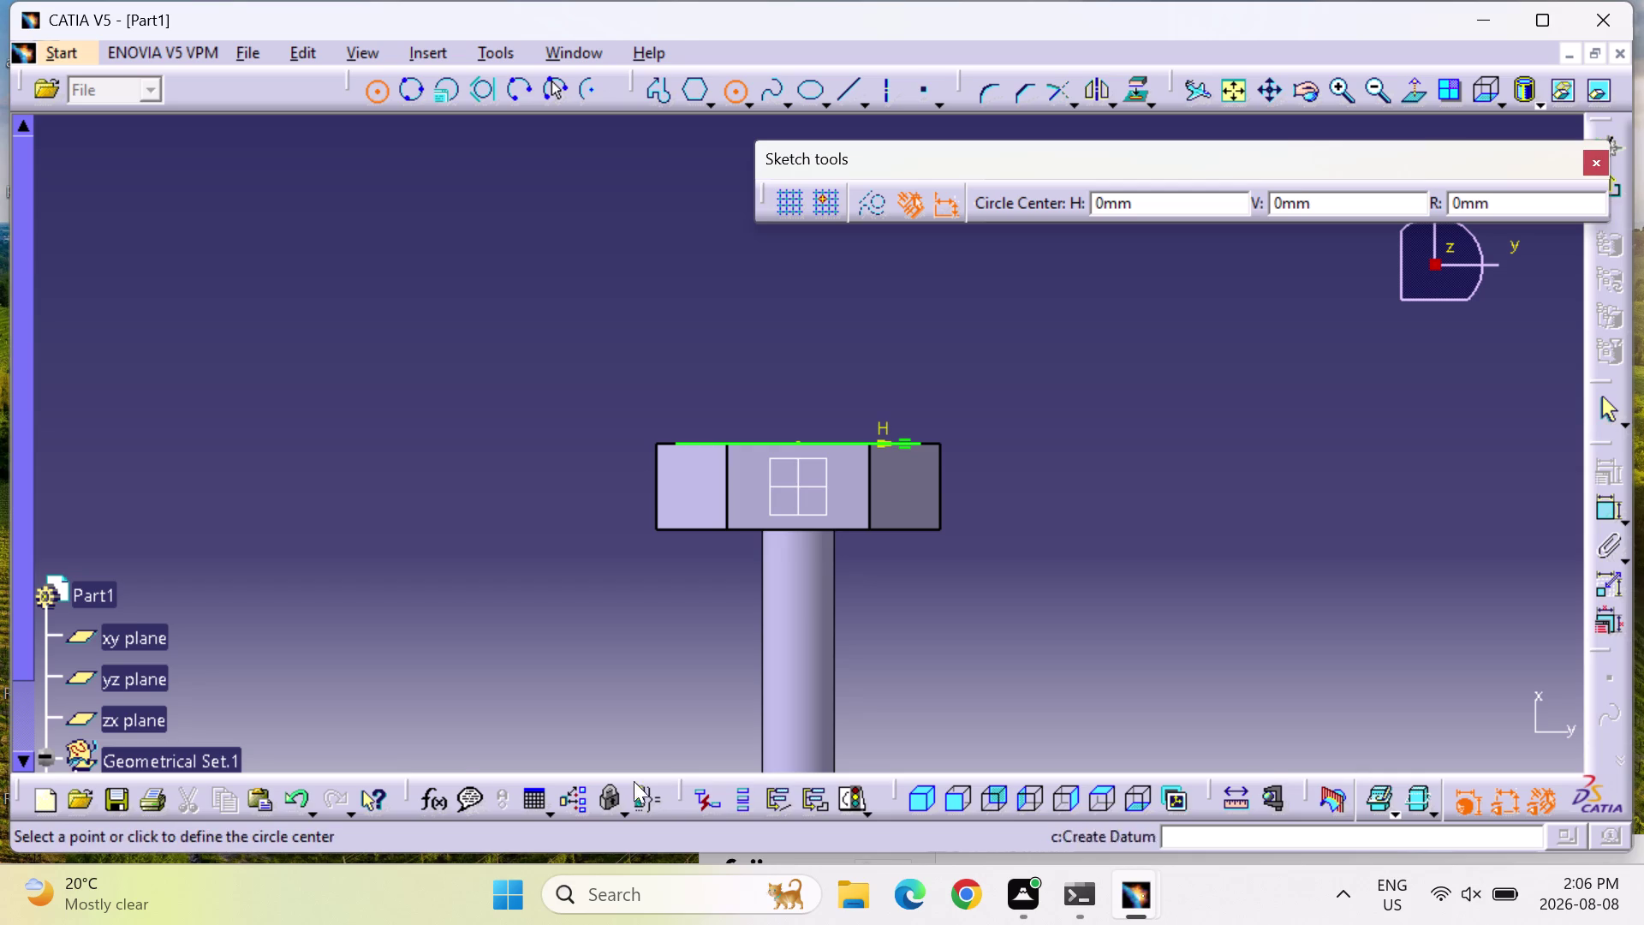
click(232, 403)
right_click(232, 402)
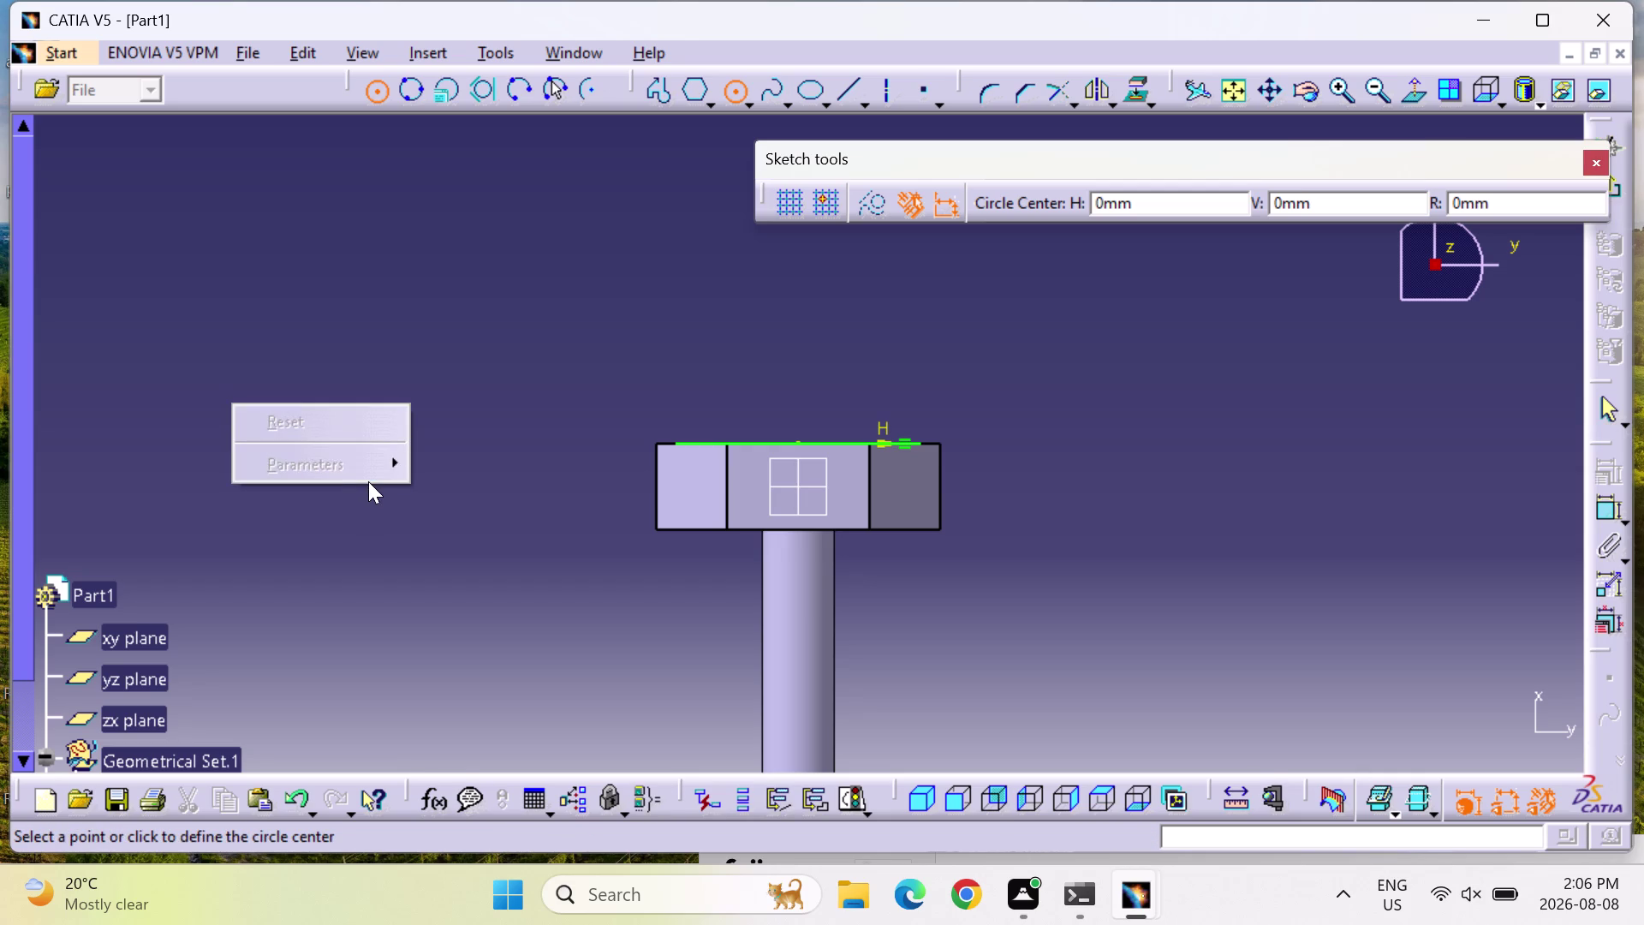
click(380, 532)
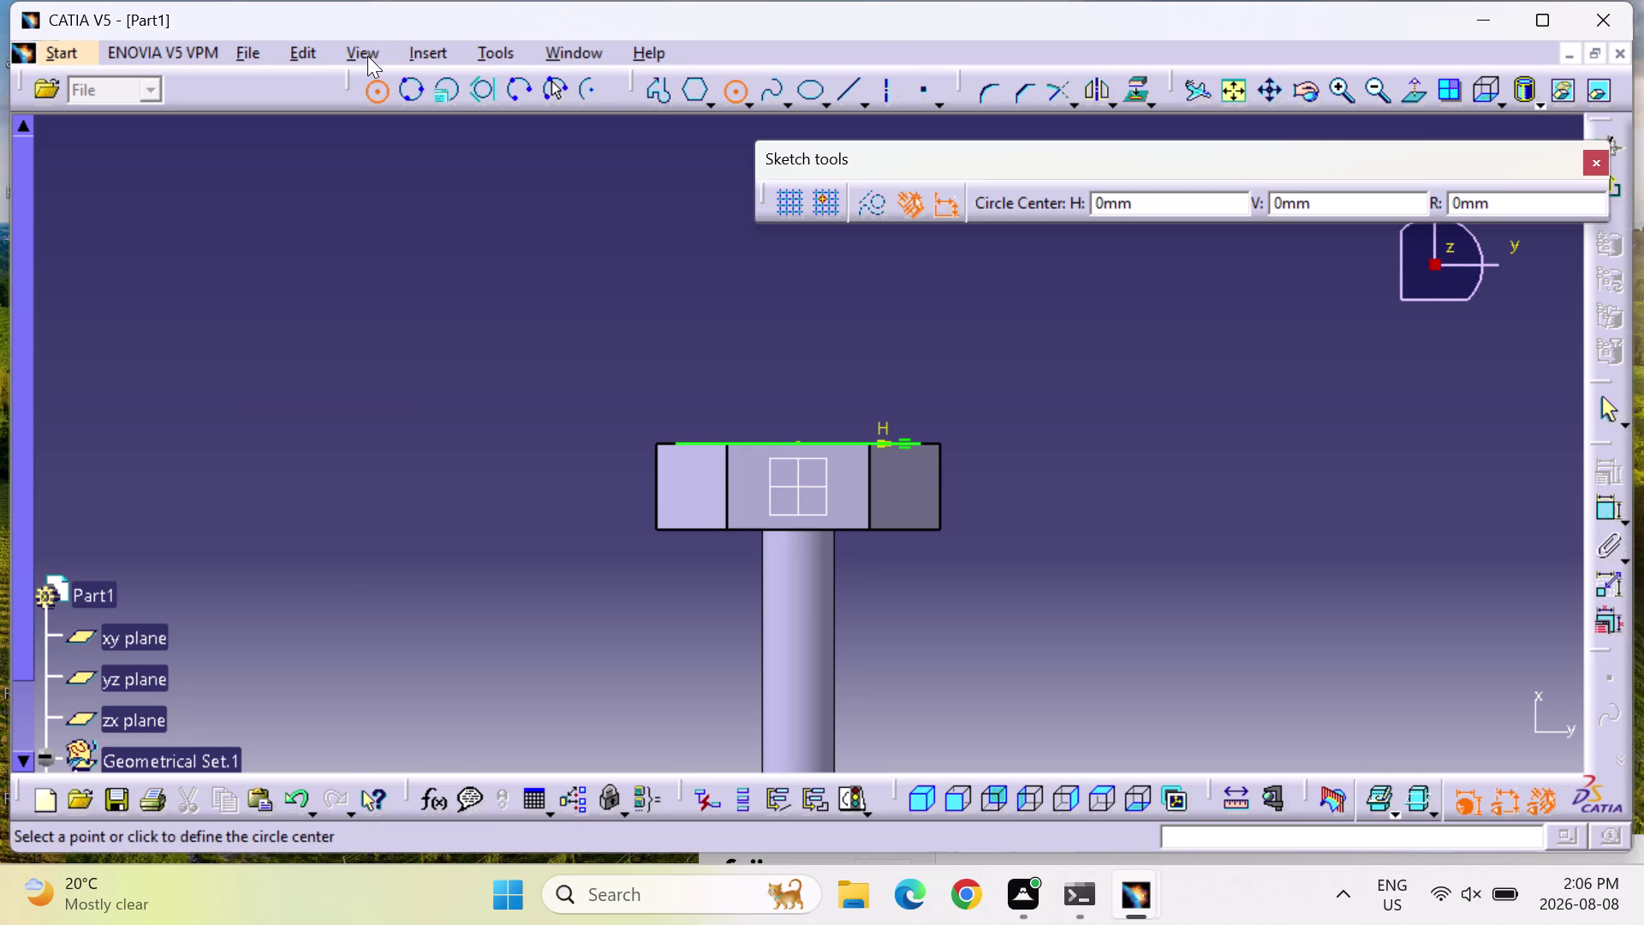
click(367, 56)
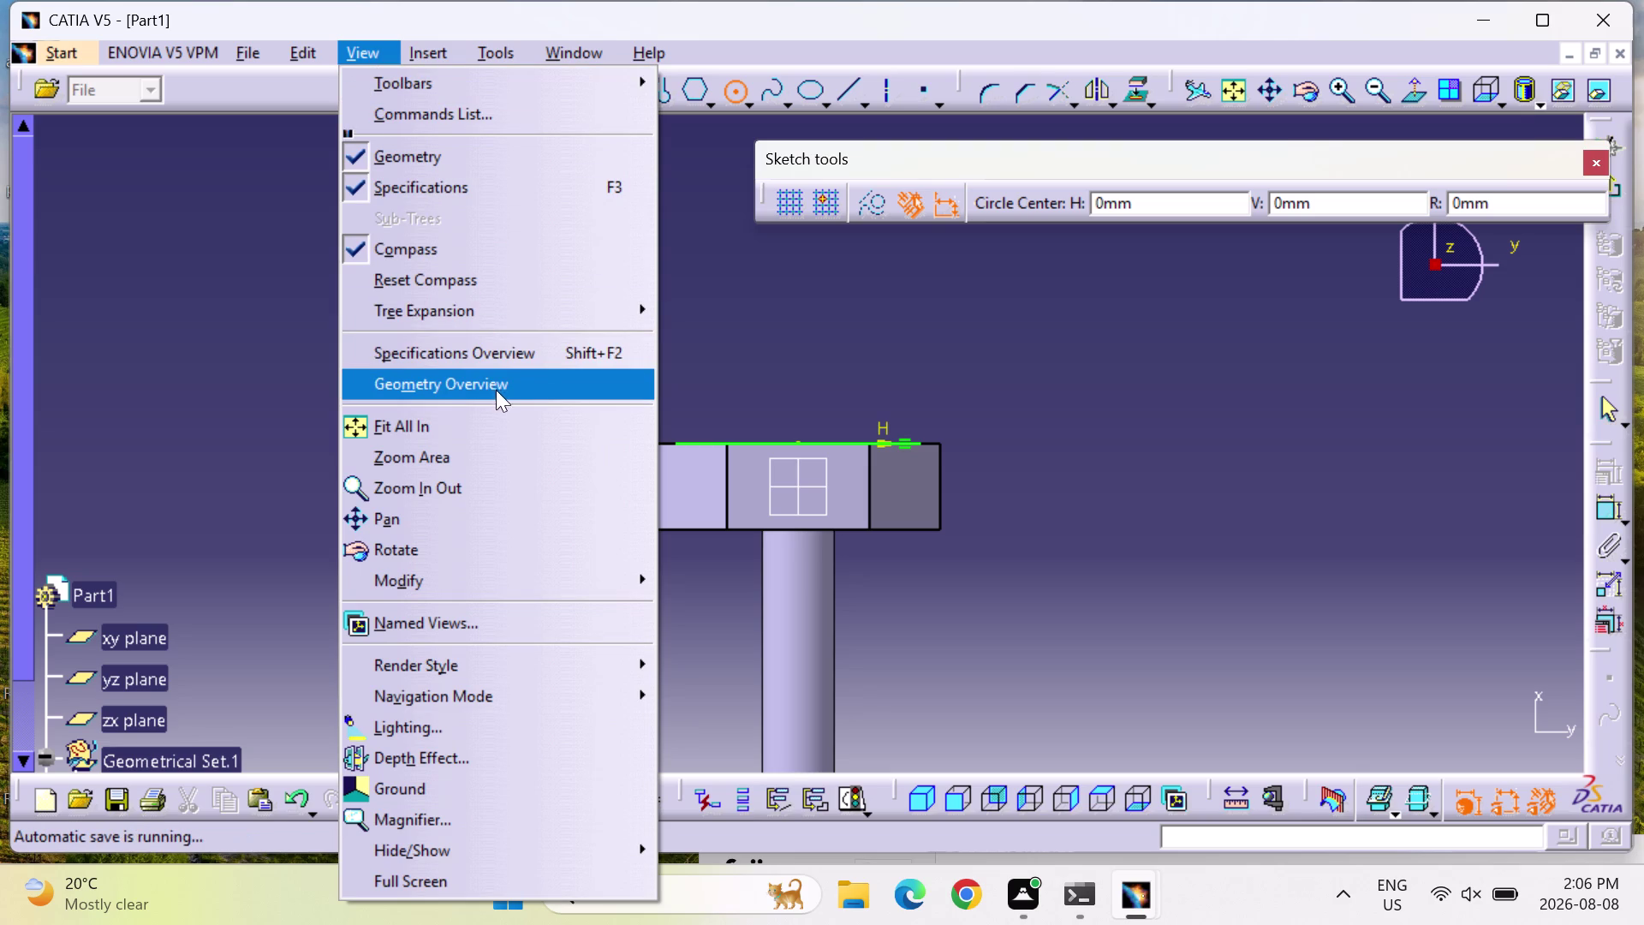
click(504, 670)
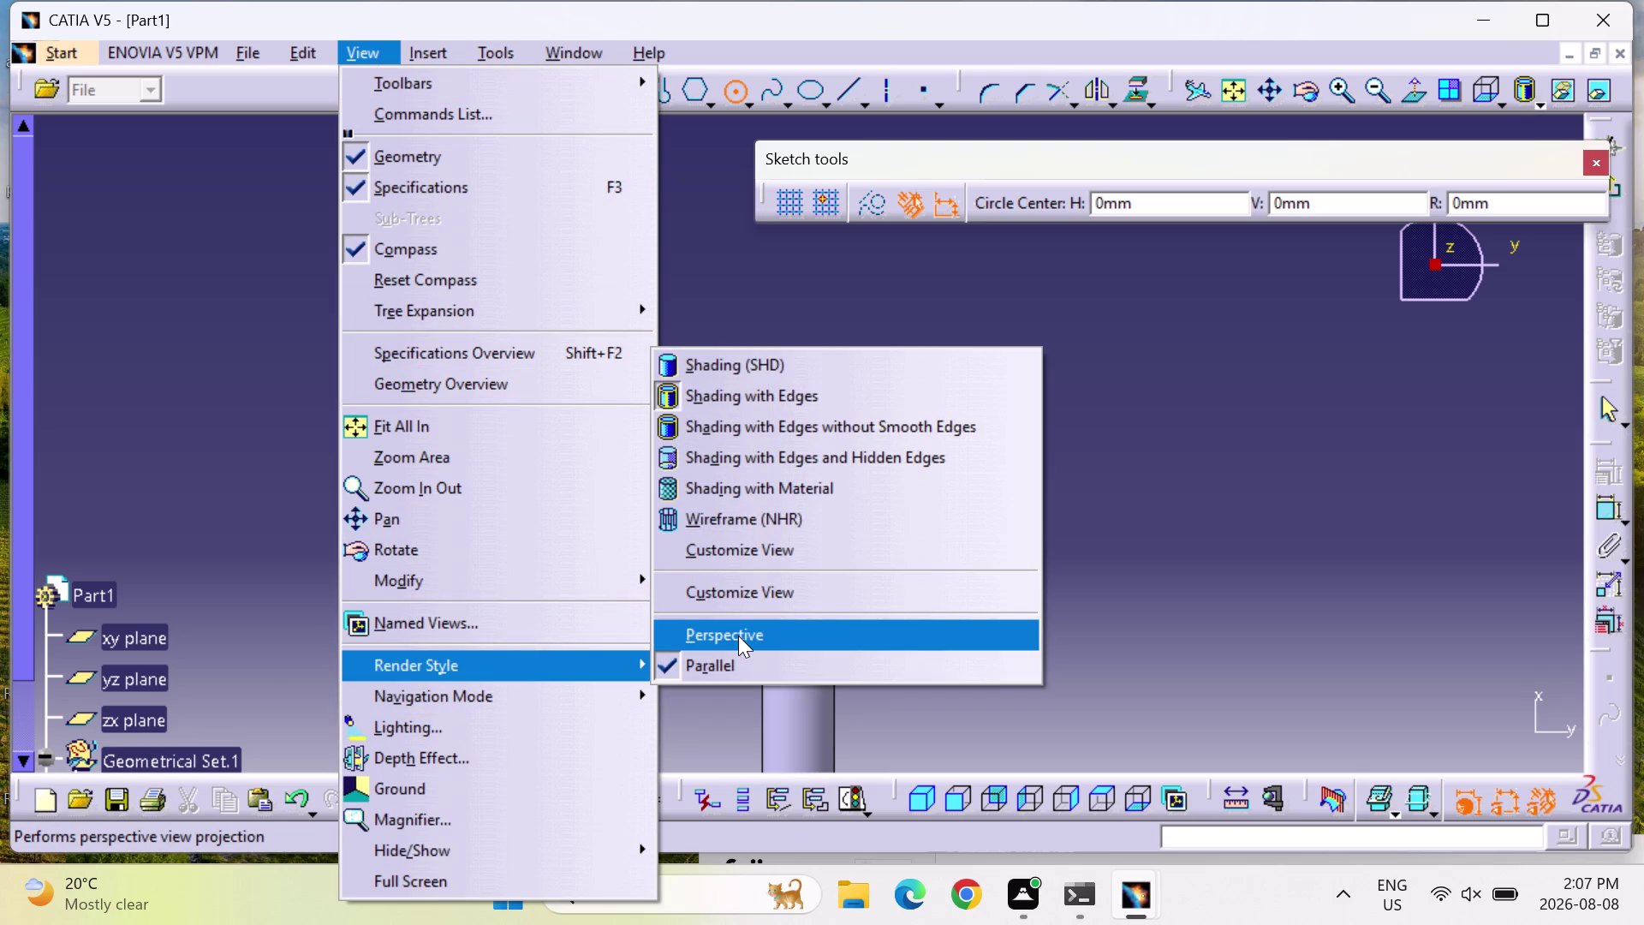
click(738, 653)
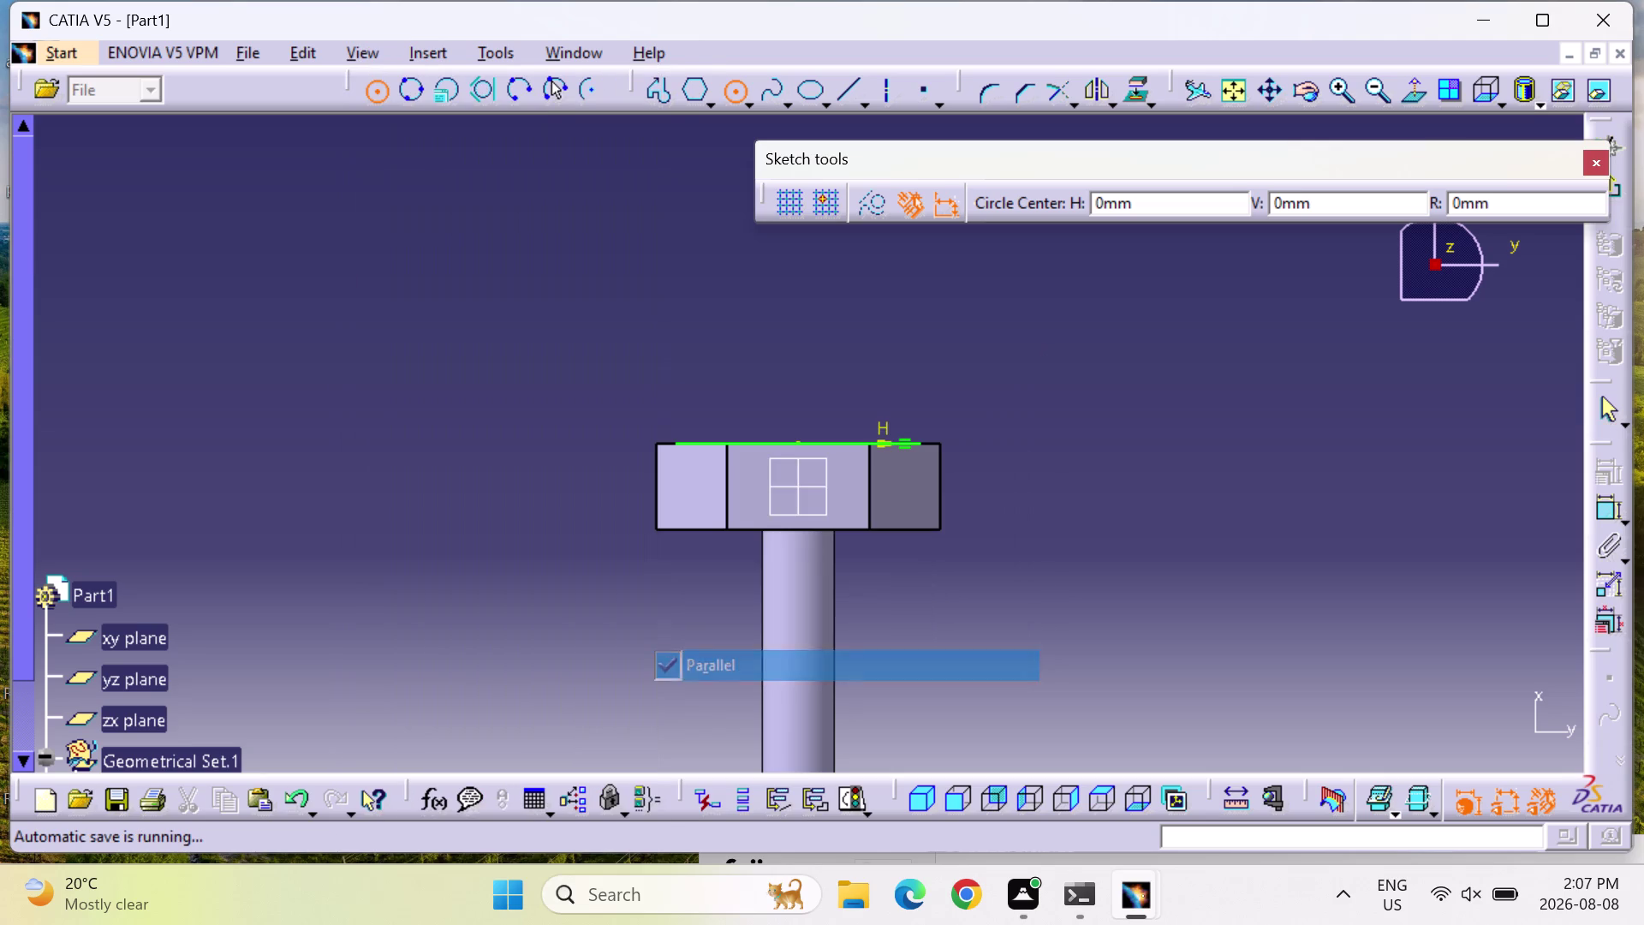
click(813, 93)
click(498, 358)
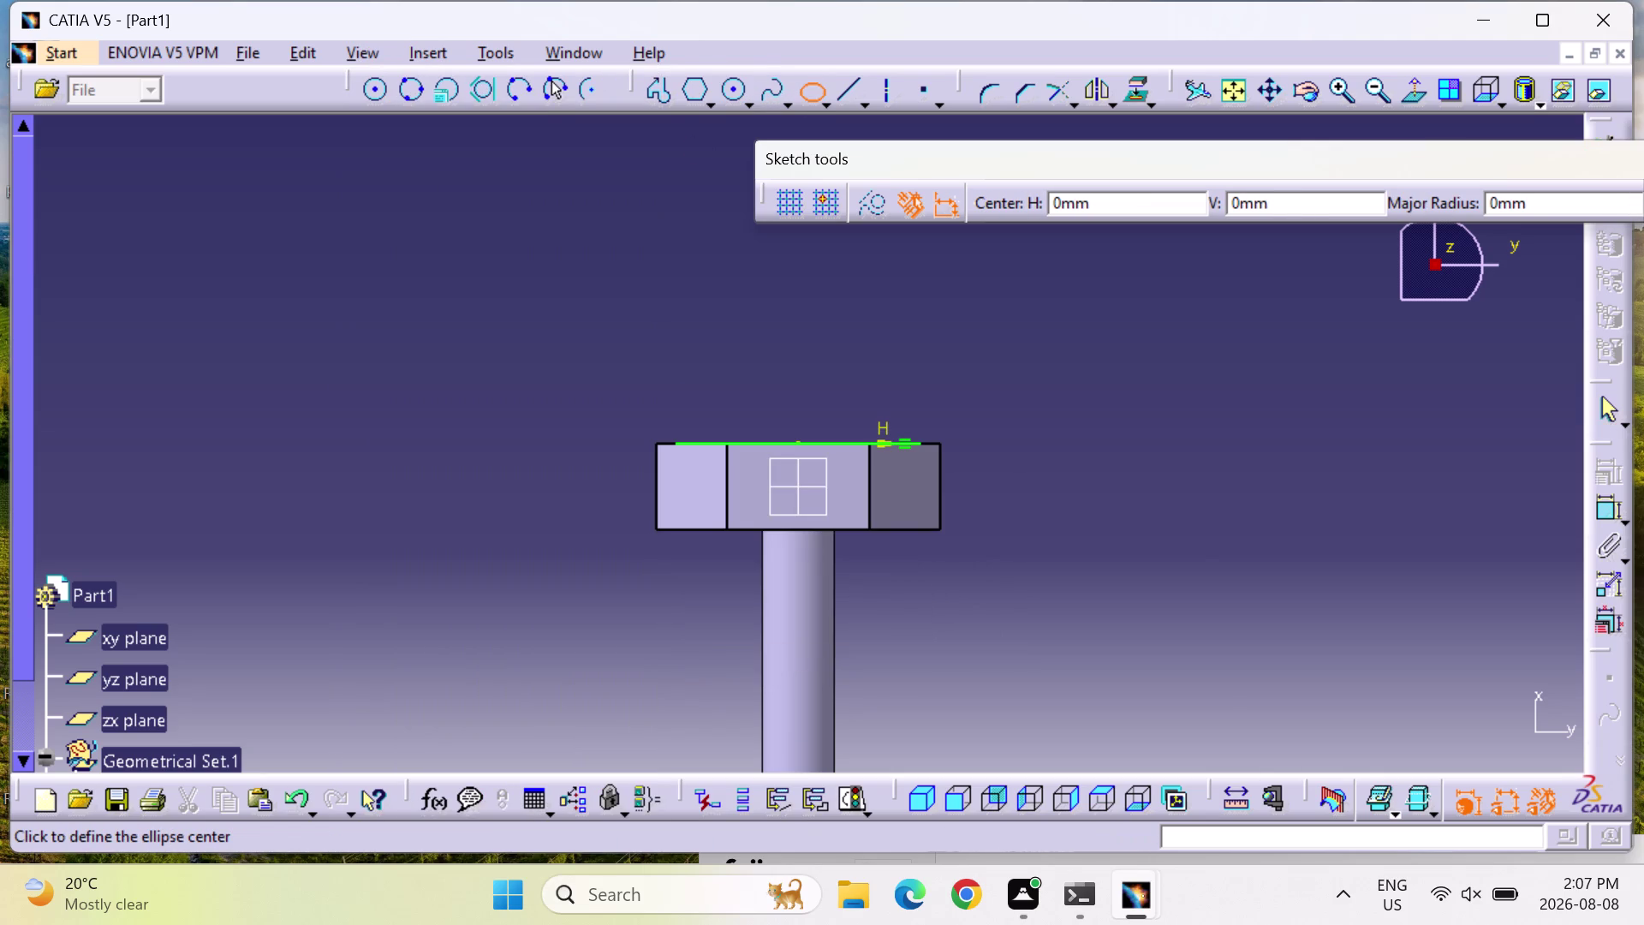
click(680, 313)
click(870, 207)
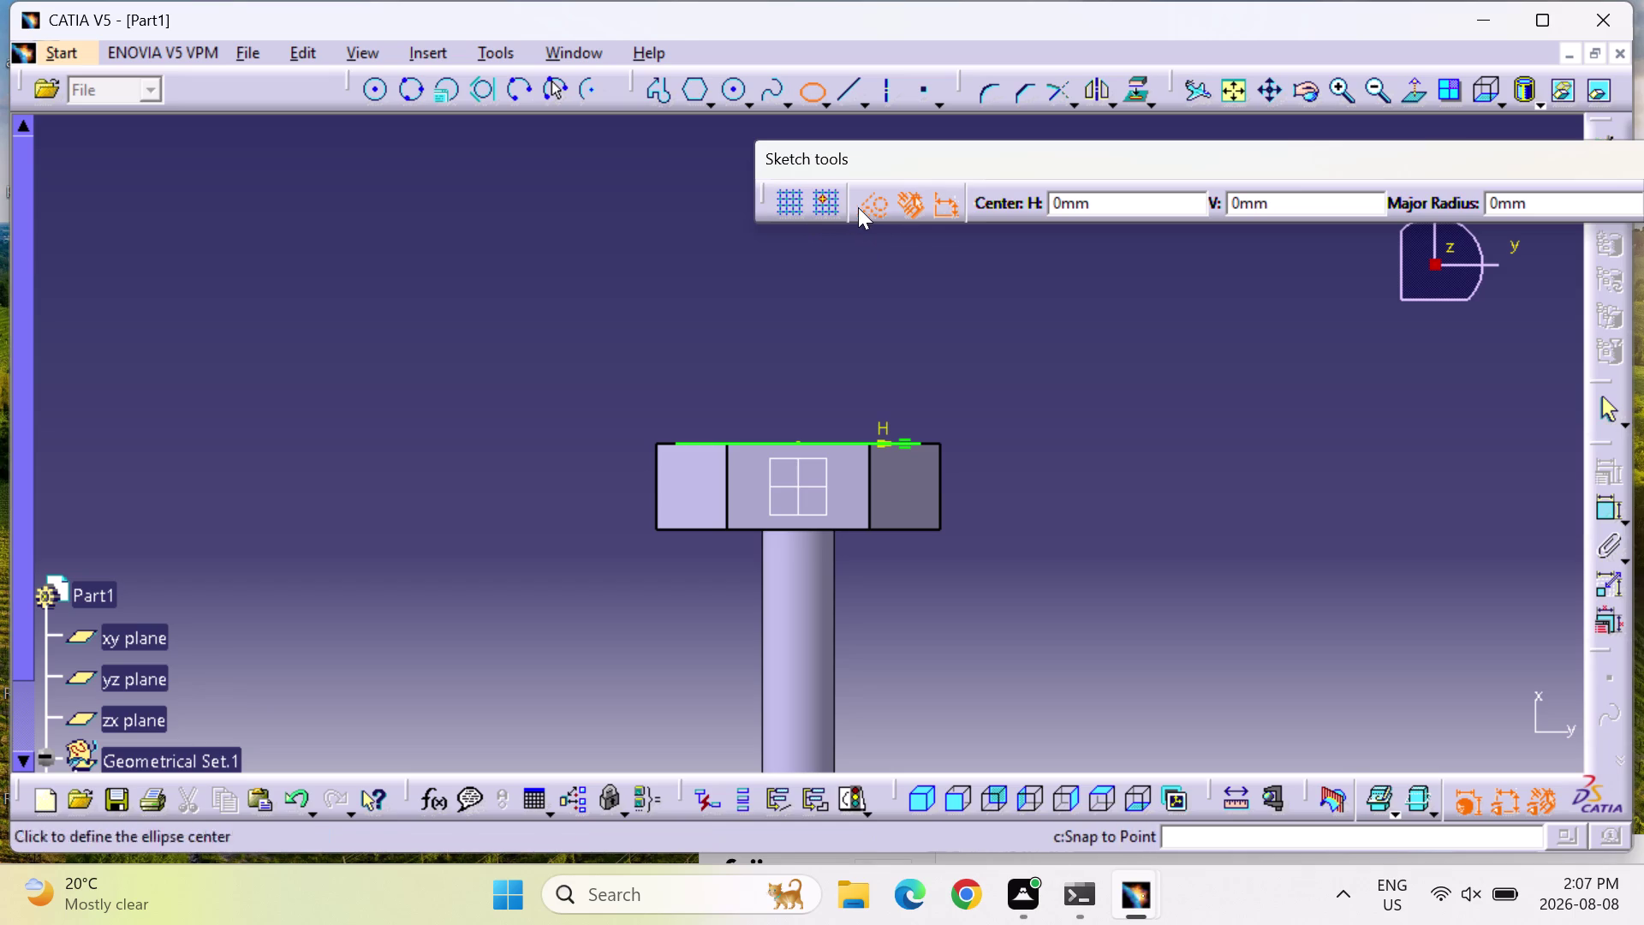
click(869, 203)
click(847, 82)
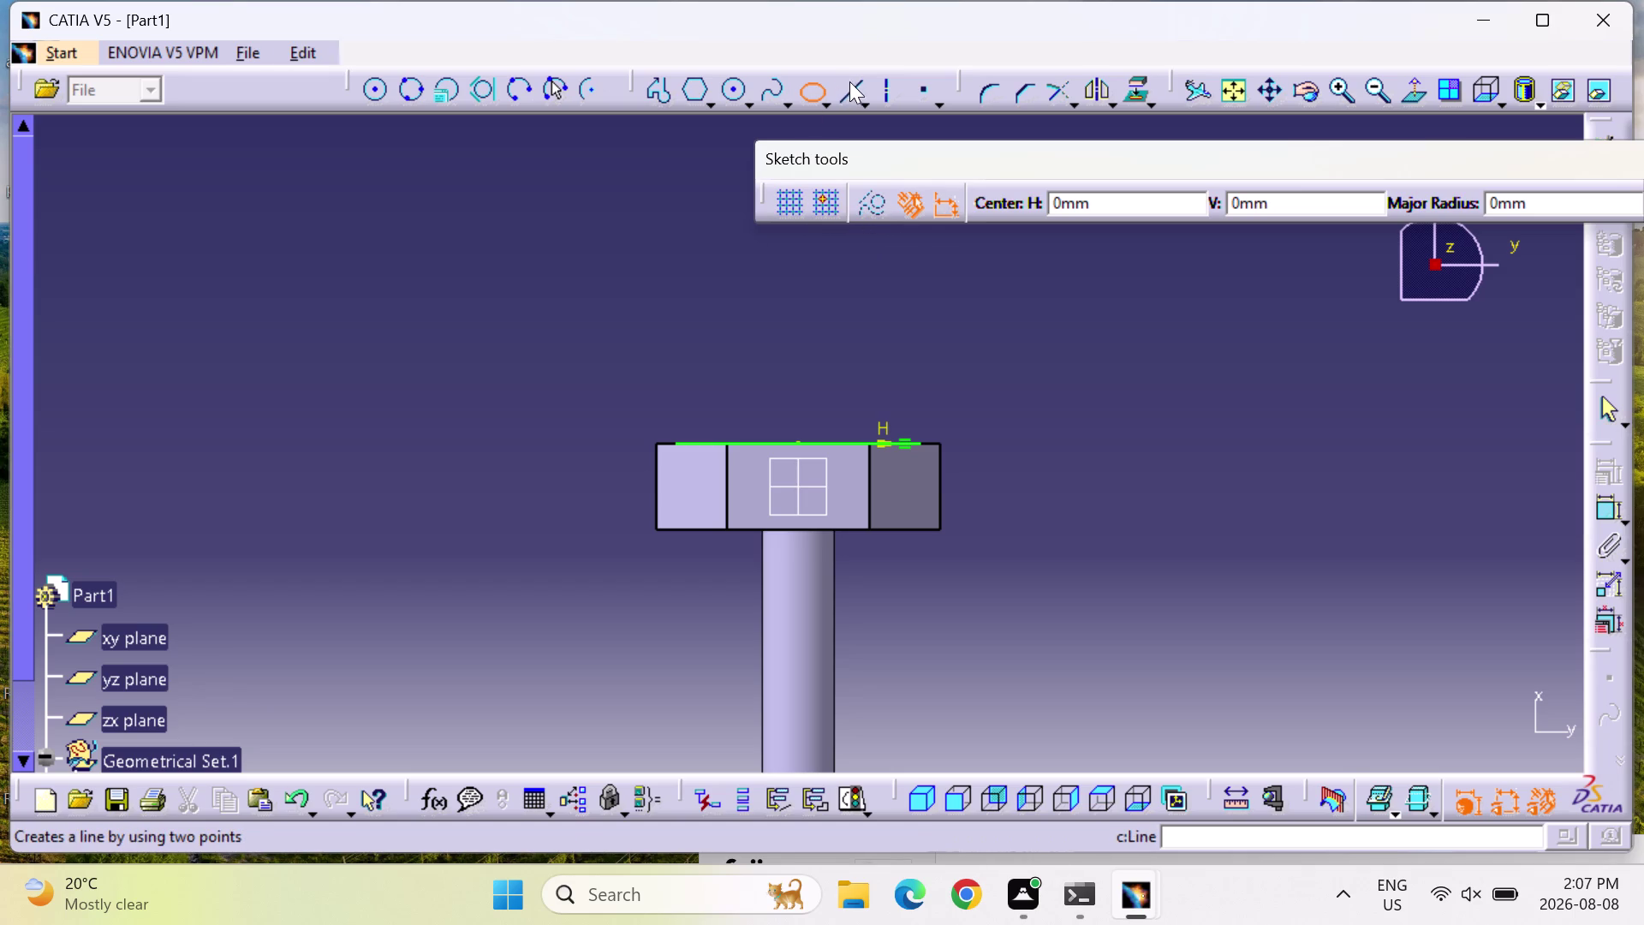
click(440, 313)
click(668, 444)
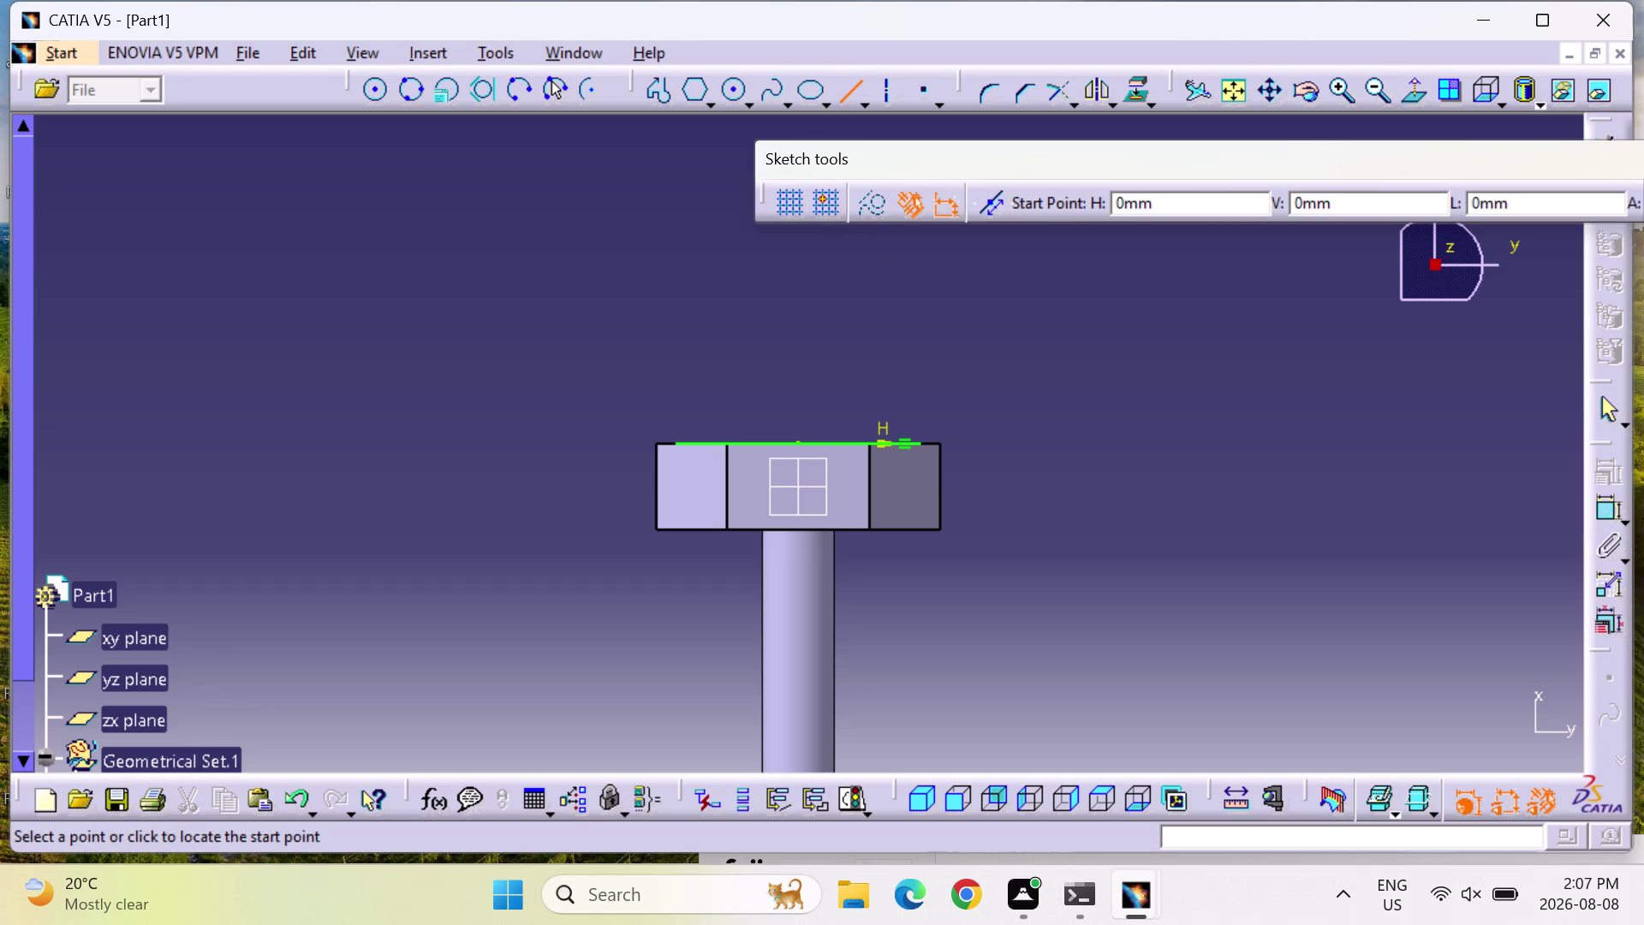
key(Escape)
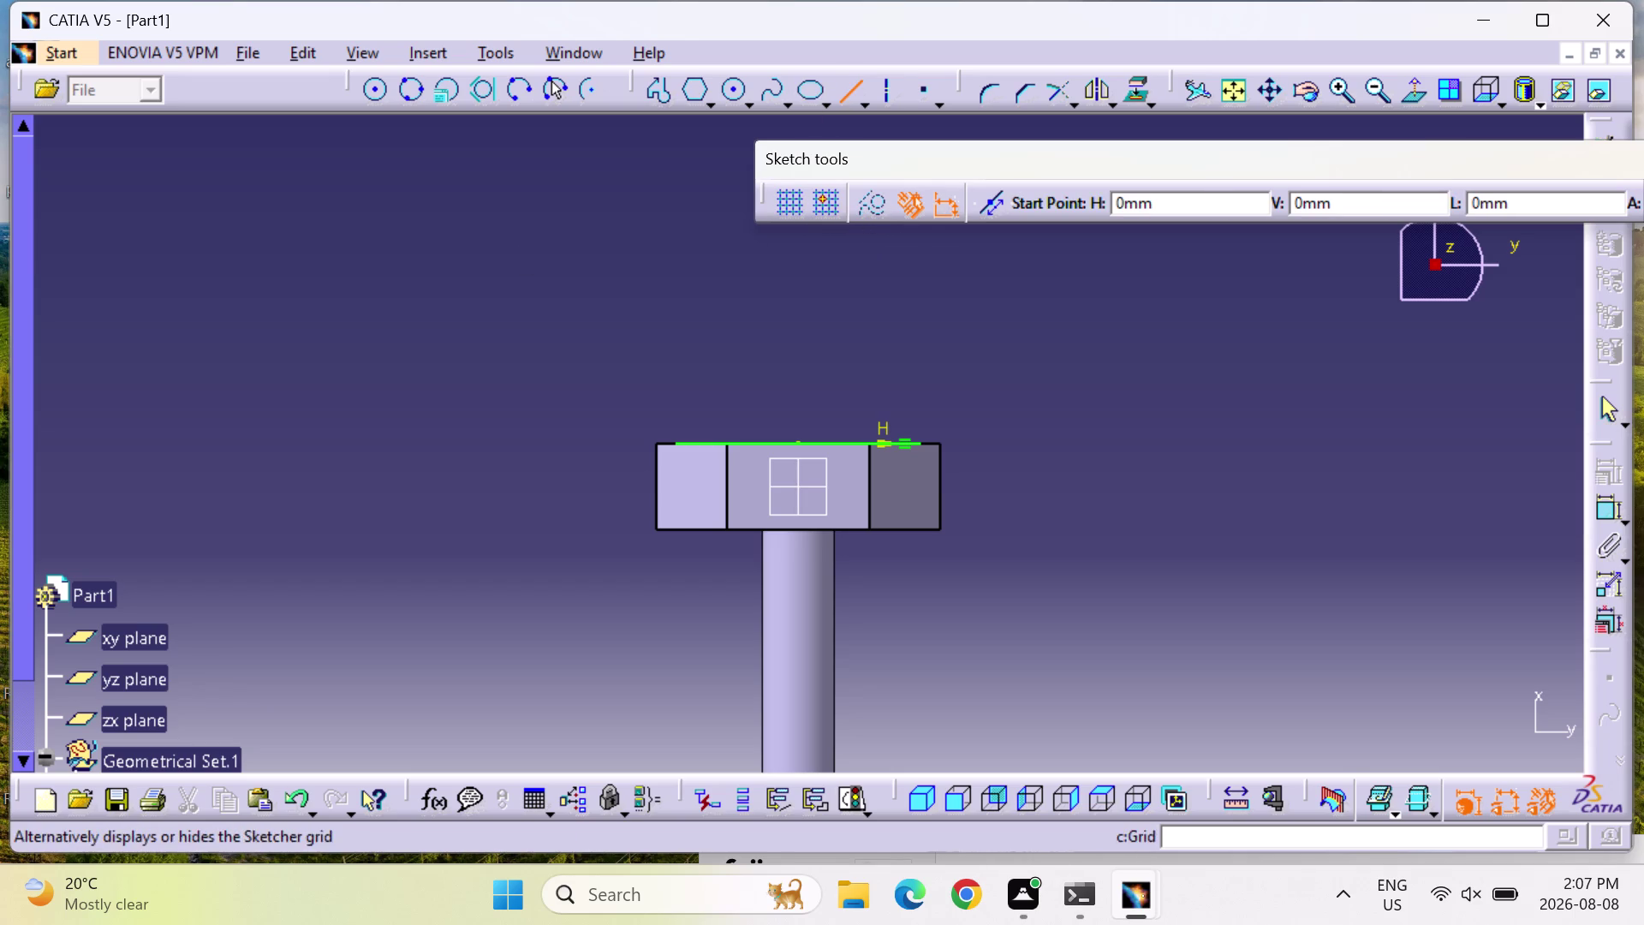
click(849, 84)
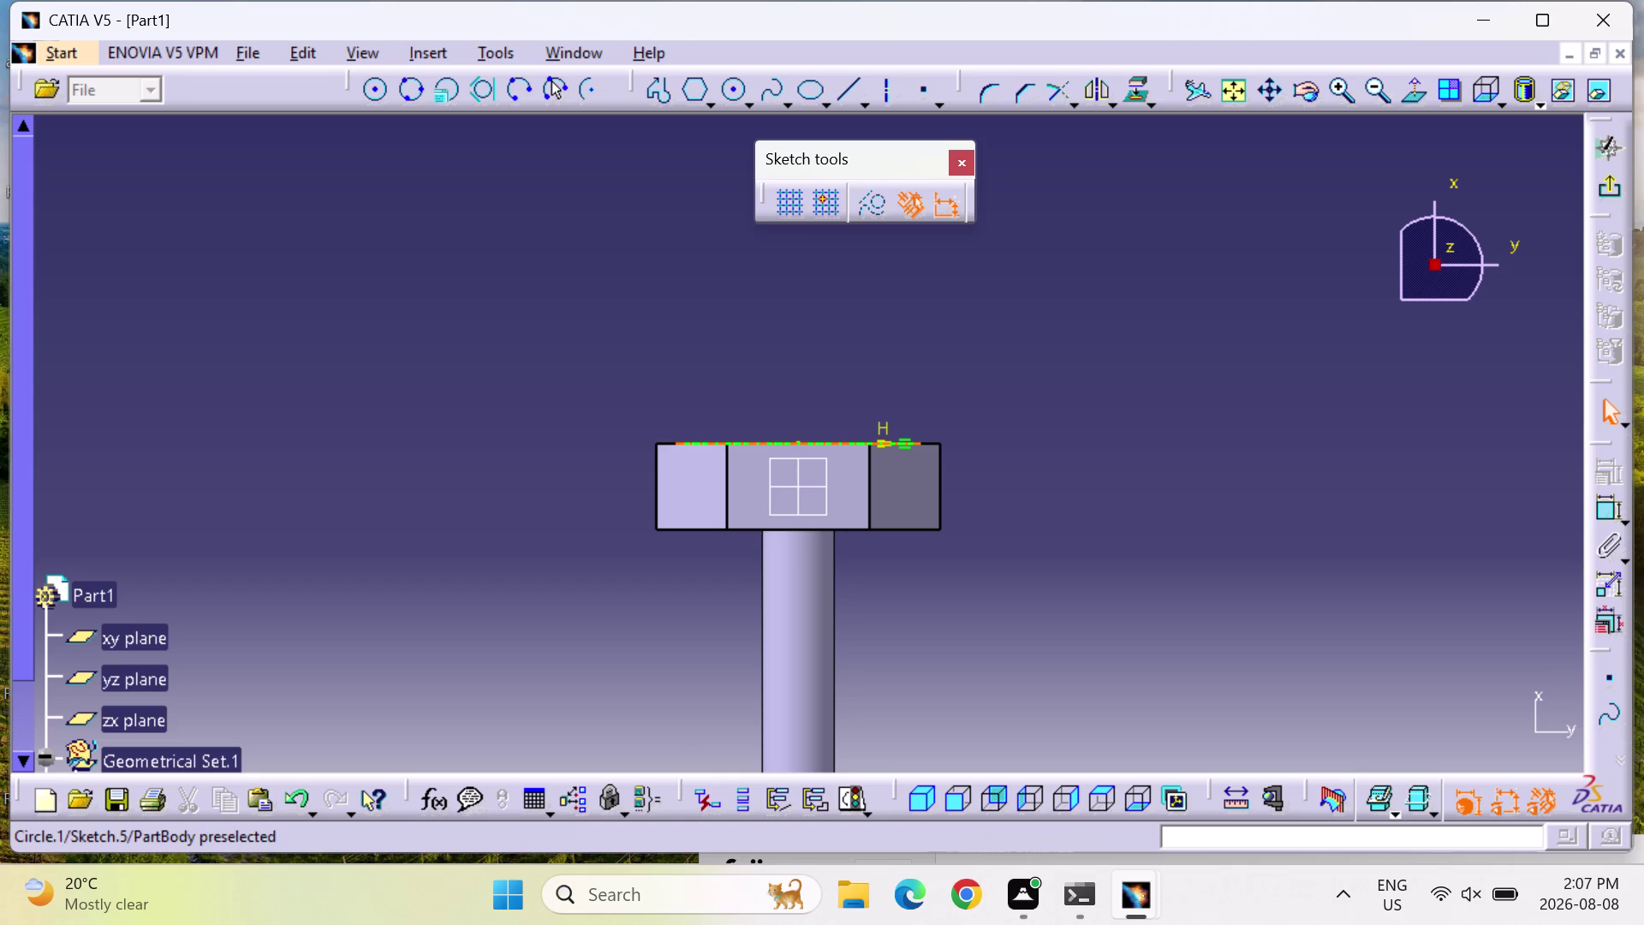
click(679, 442)
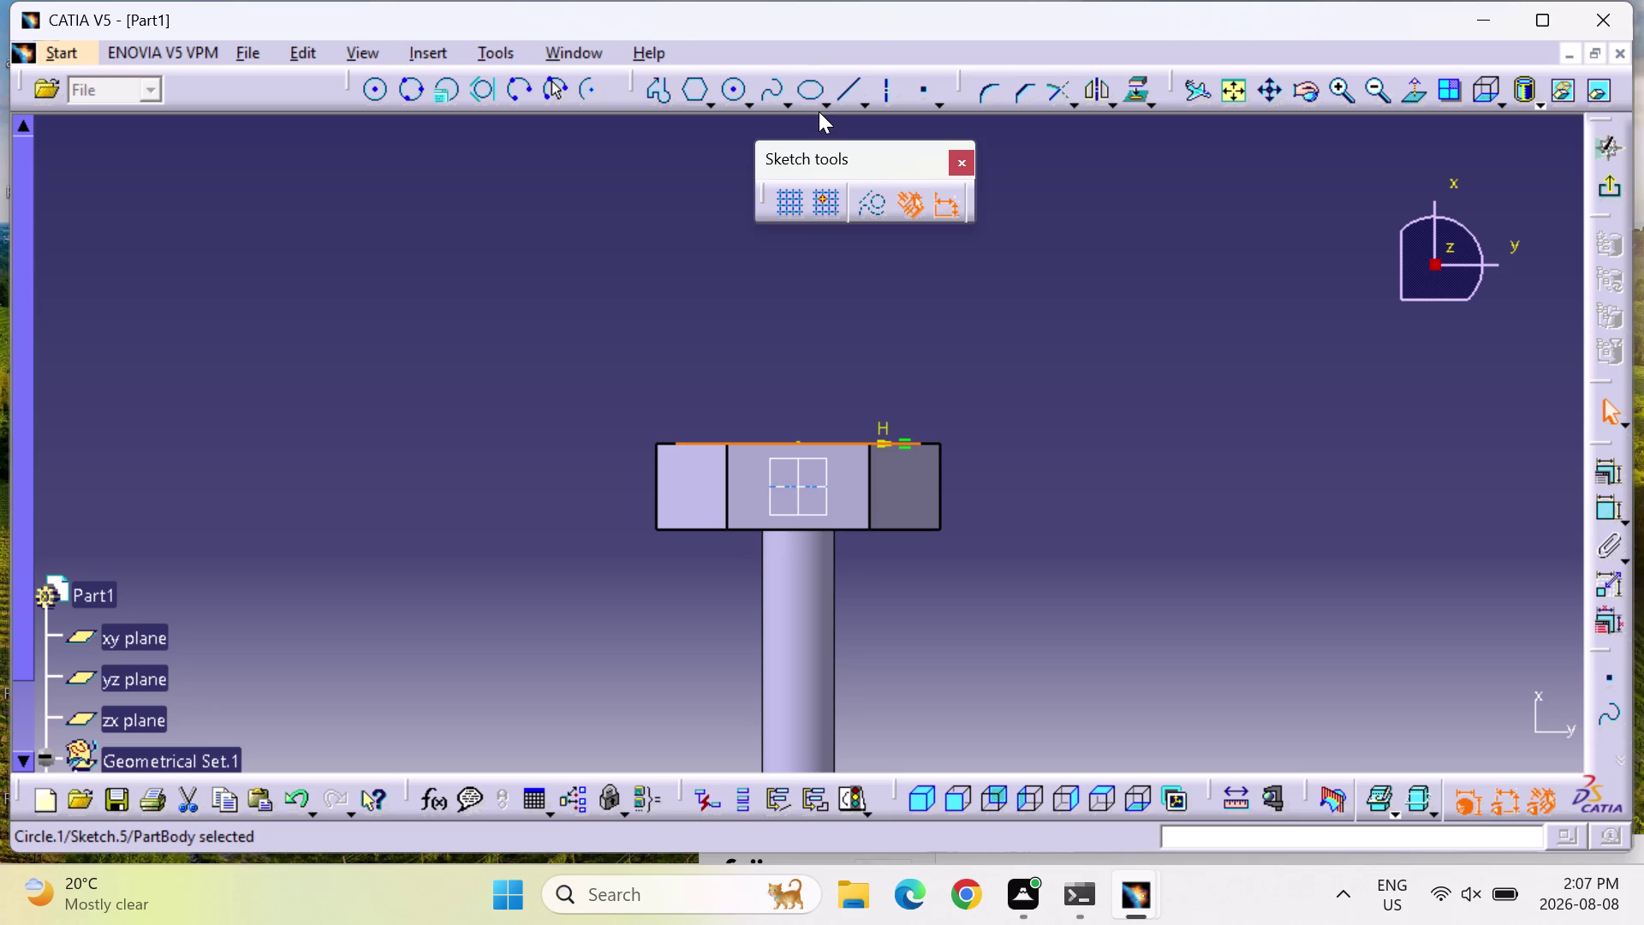
click(903, 446)
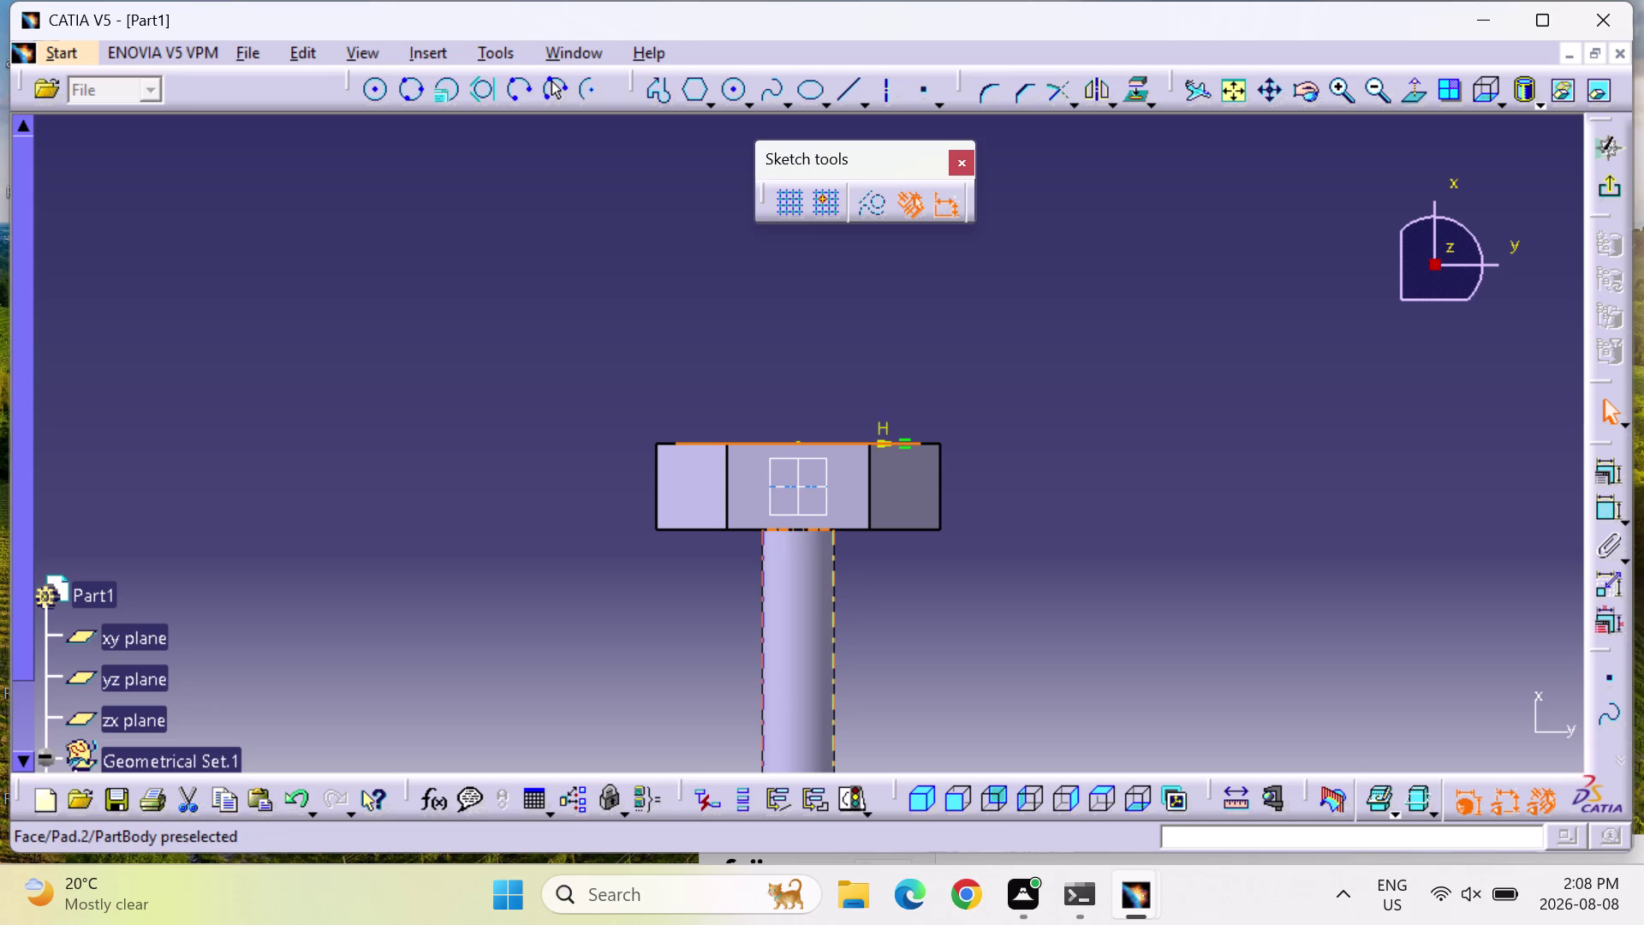
scroll(up, 3)
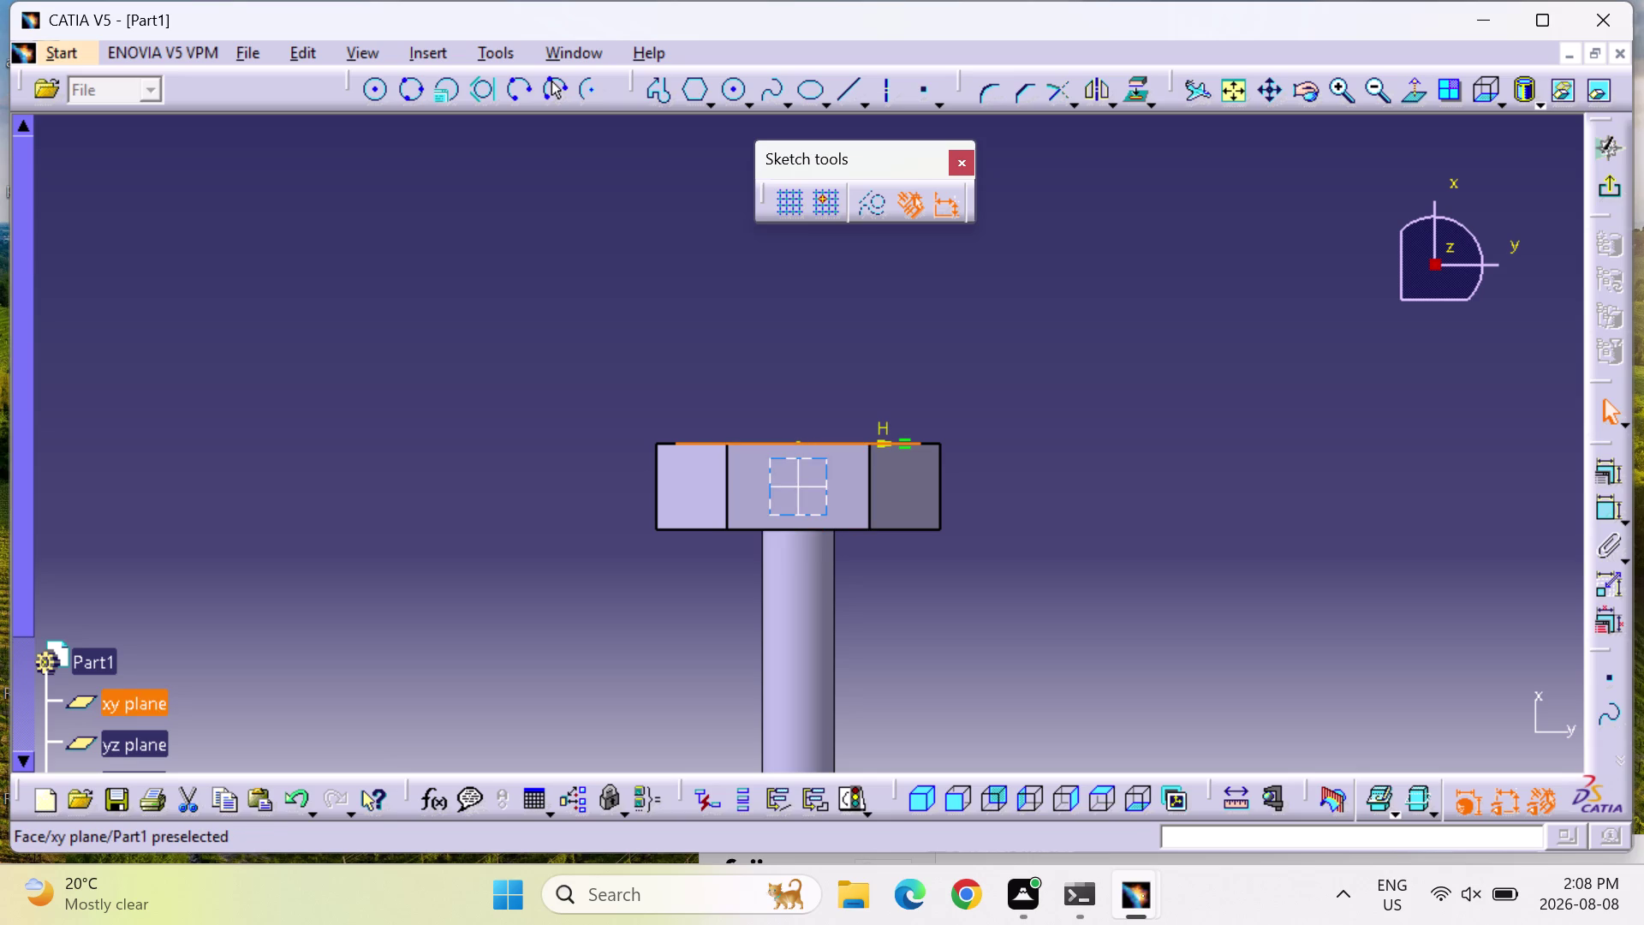
Clear the selection of the head-top line.
key(Escape)
key(Escape)
key(Escape)
key(Escape)
key(Escape)
key(Escape)
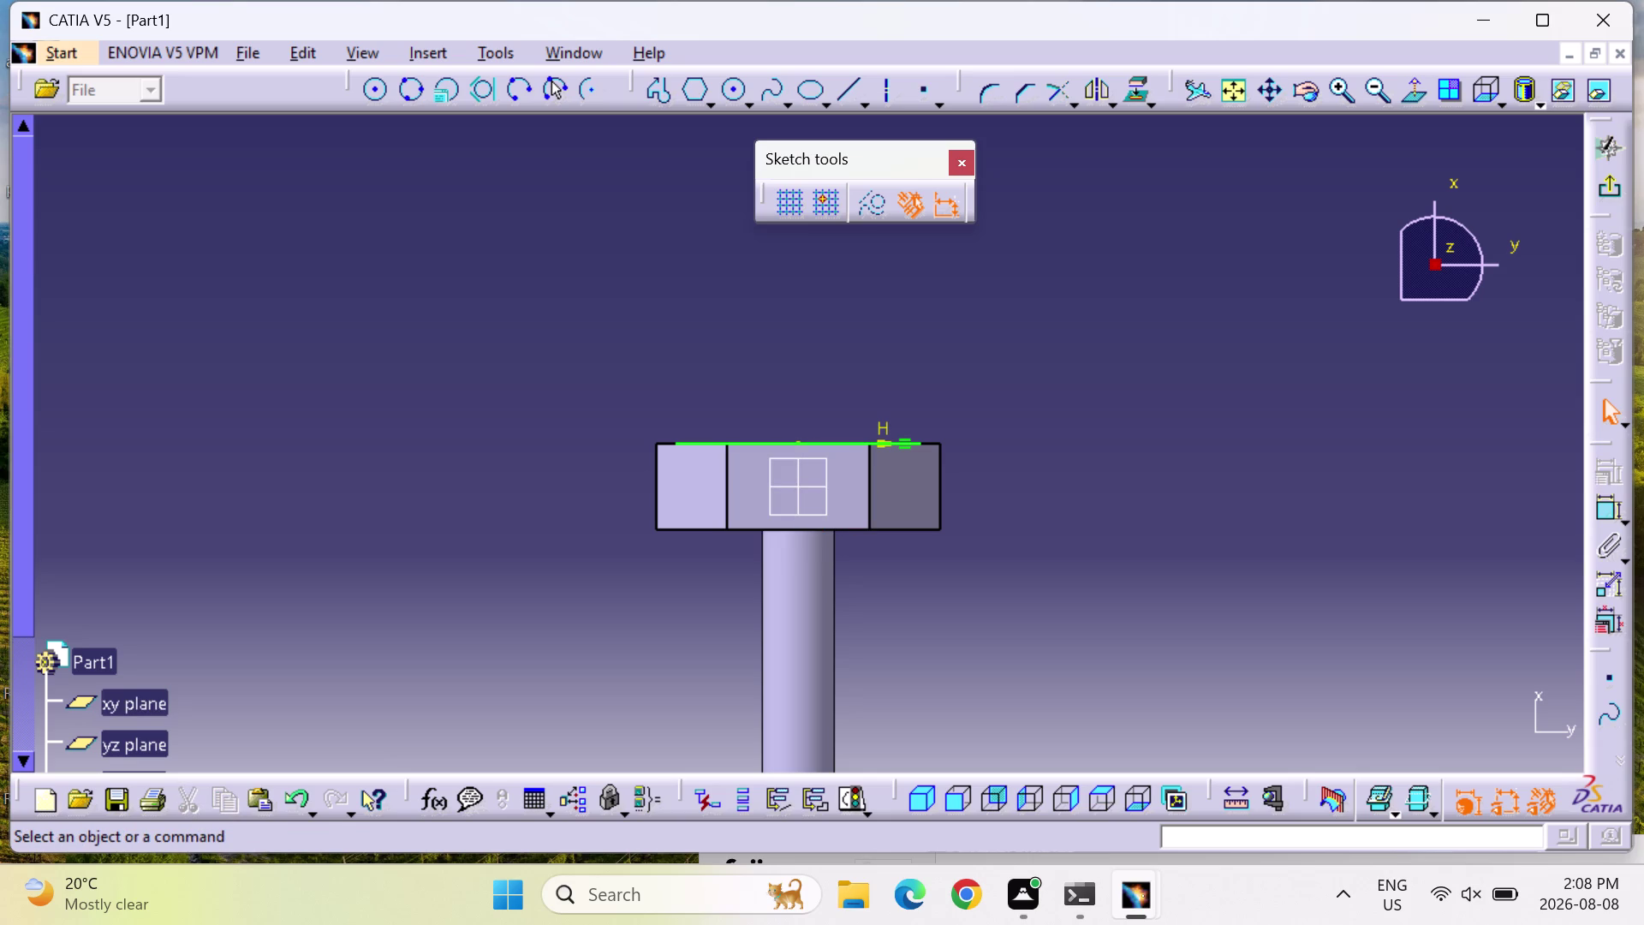
Try the Line tool, cancel it, and start the Profile command instead.
click(853, 90)
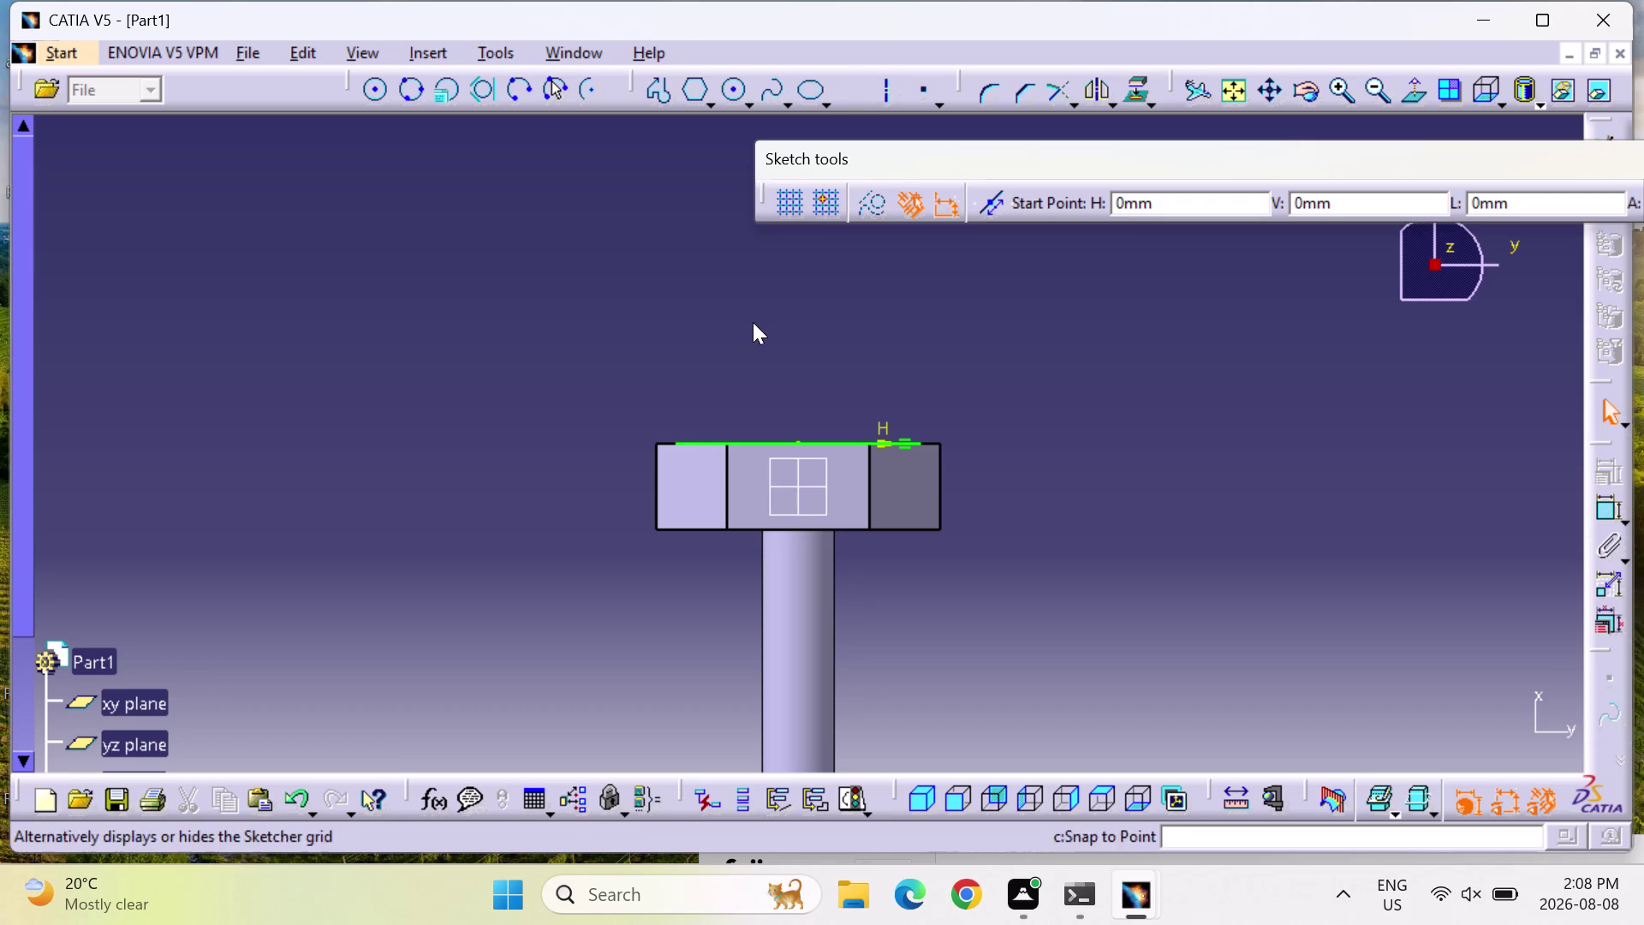
click(677, 440)
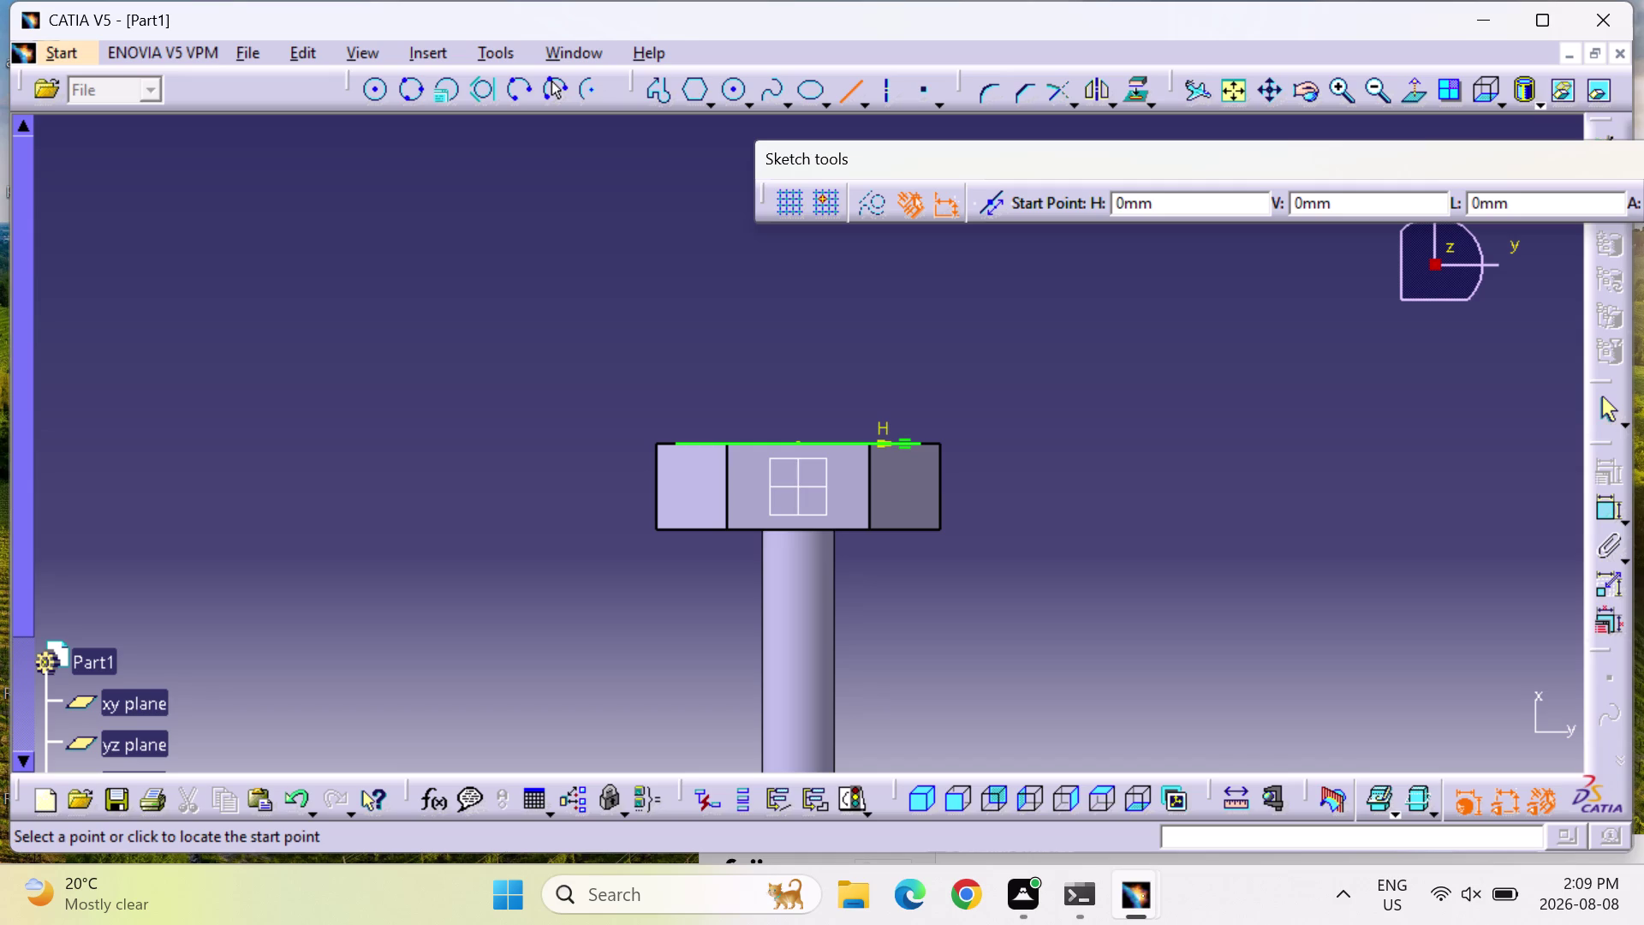
key(Escape)
key(Escape)
key(Escape)
key(Escape)
key(Escape)
key(Escape)
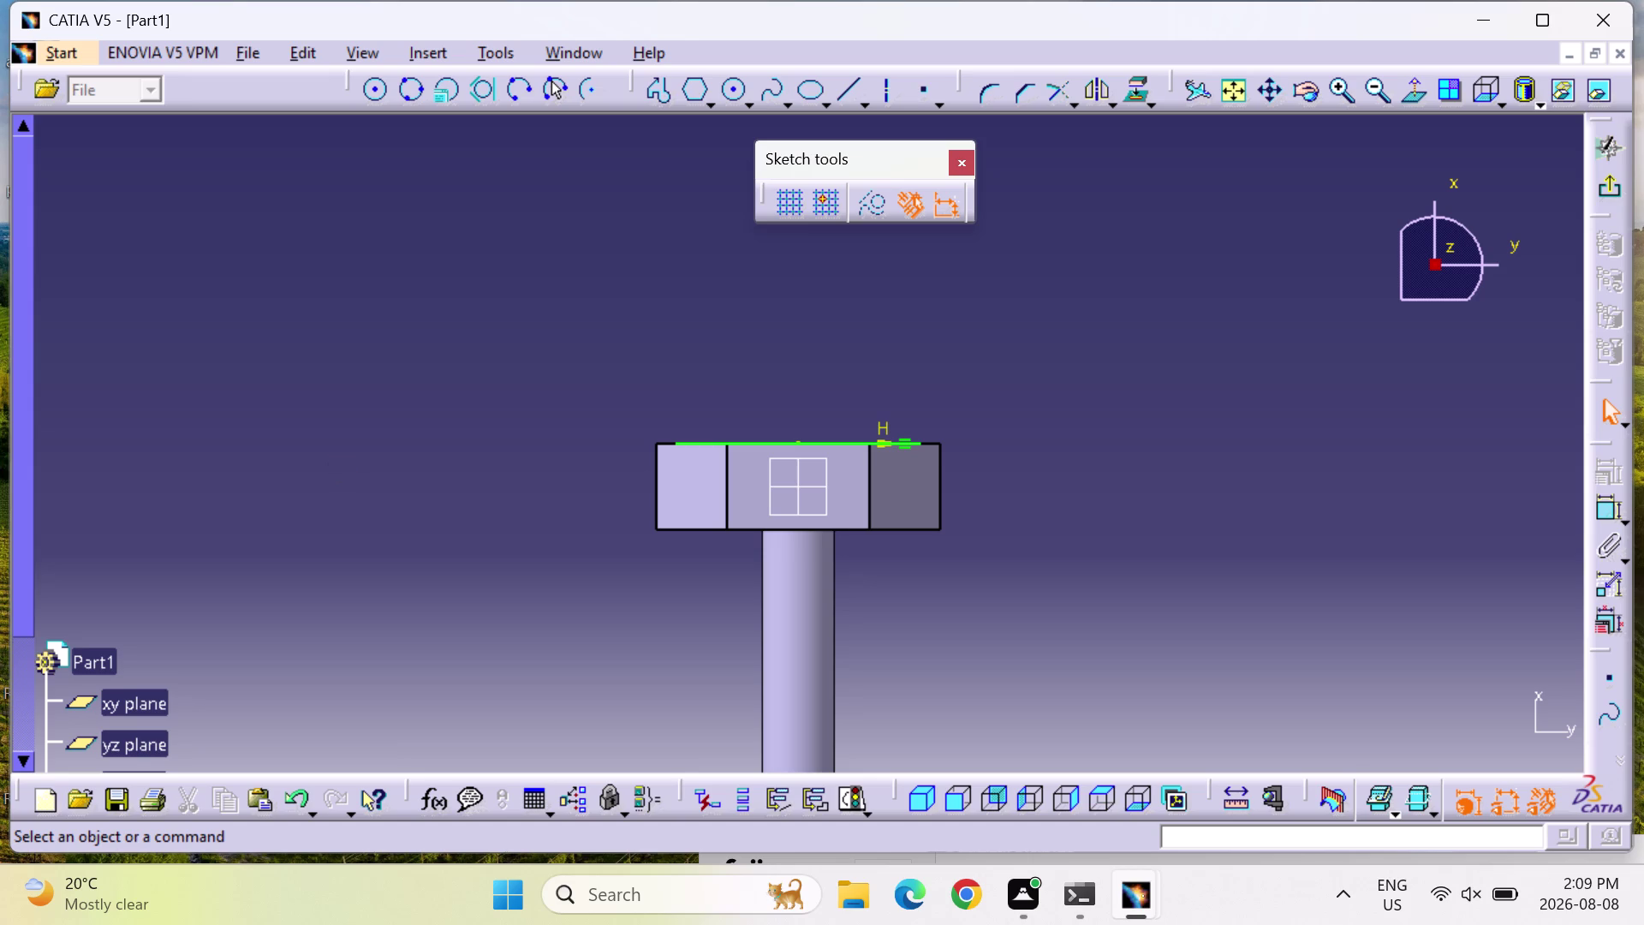
key(Escape)
key(Escape)
key(Escape)
key(Escape)
key(Escape)
key(Escape)
key(Escape)
key(Escape)
key(Escape)
key(Escape)
key(Escape)
key(Escape)
key(Escape)
key(Escape)
key(Escape)
key(Escape)
key(Escape)
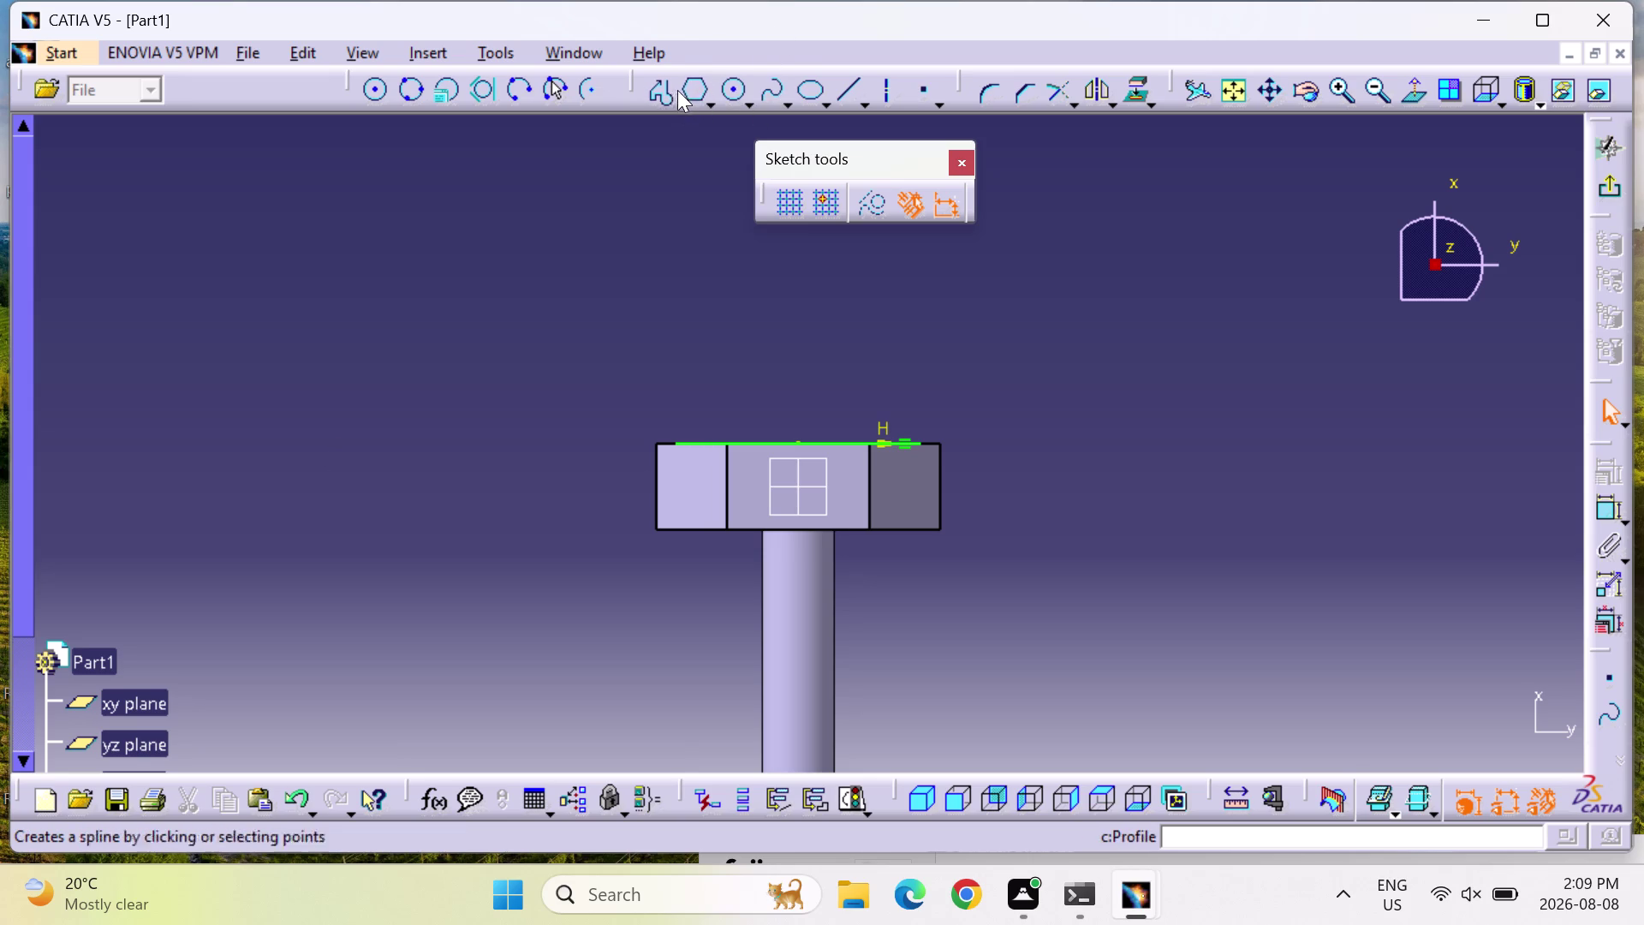
click(662, 87)
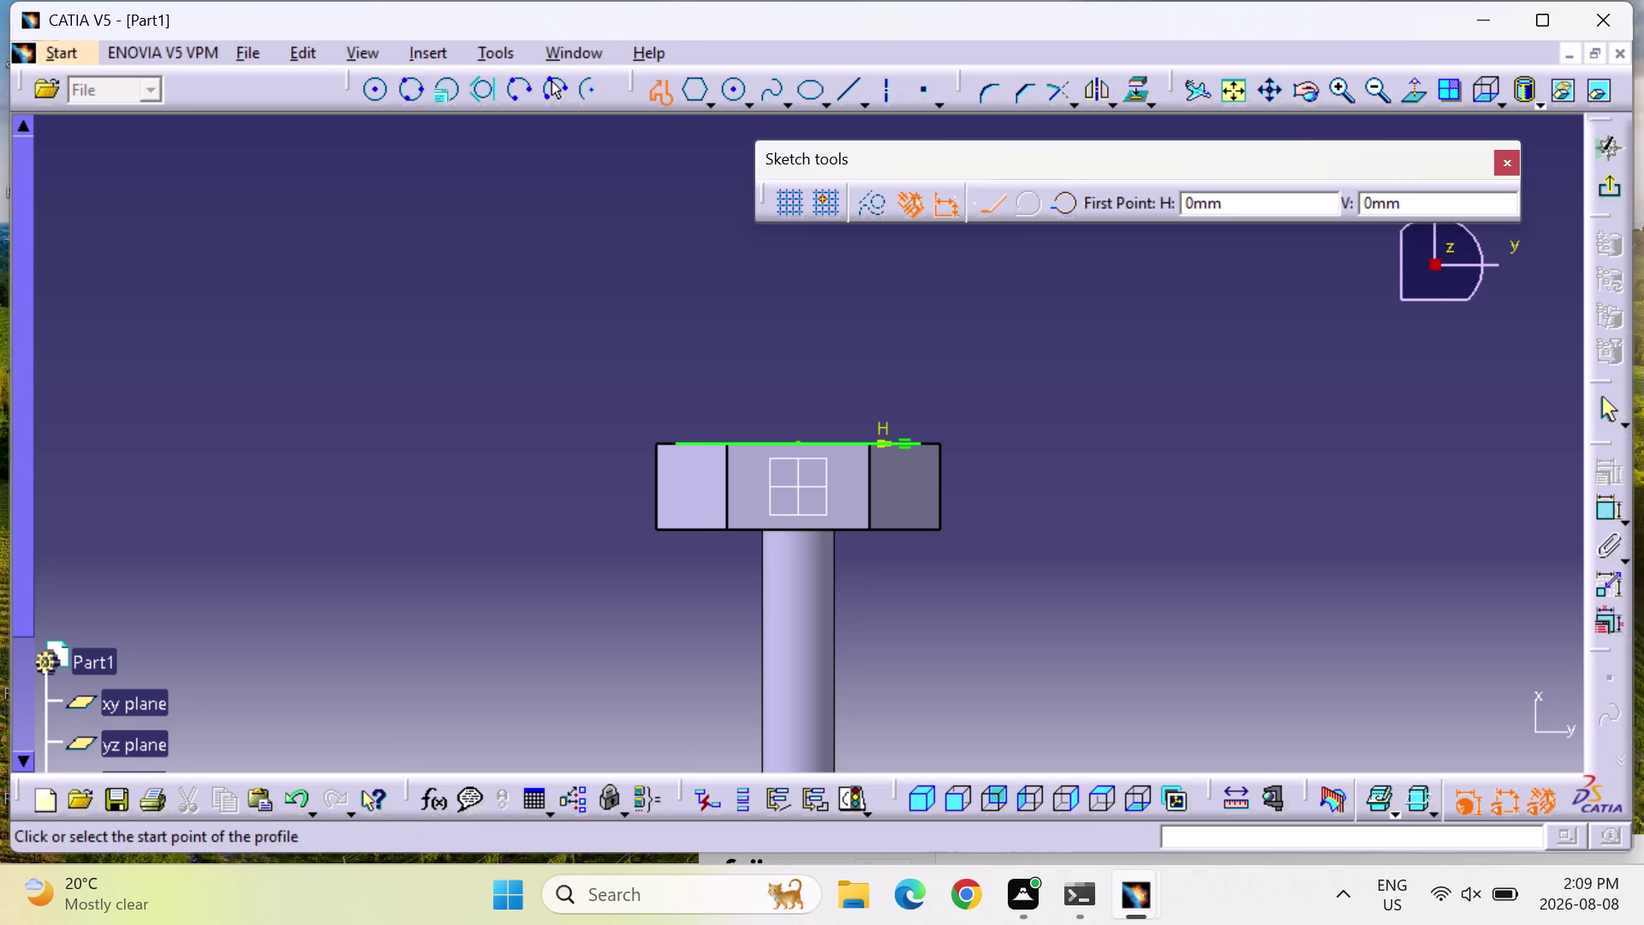
click(678, 443)
click(676, 443)
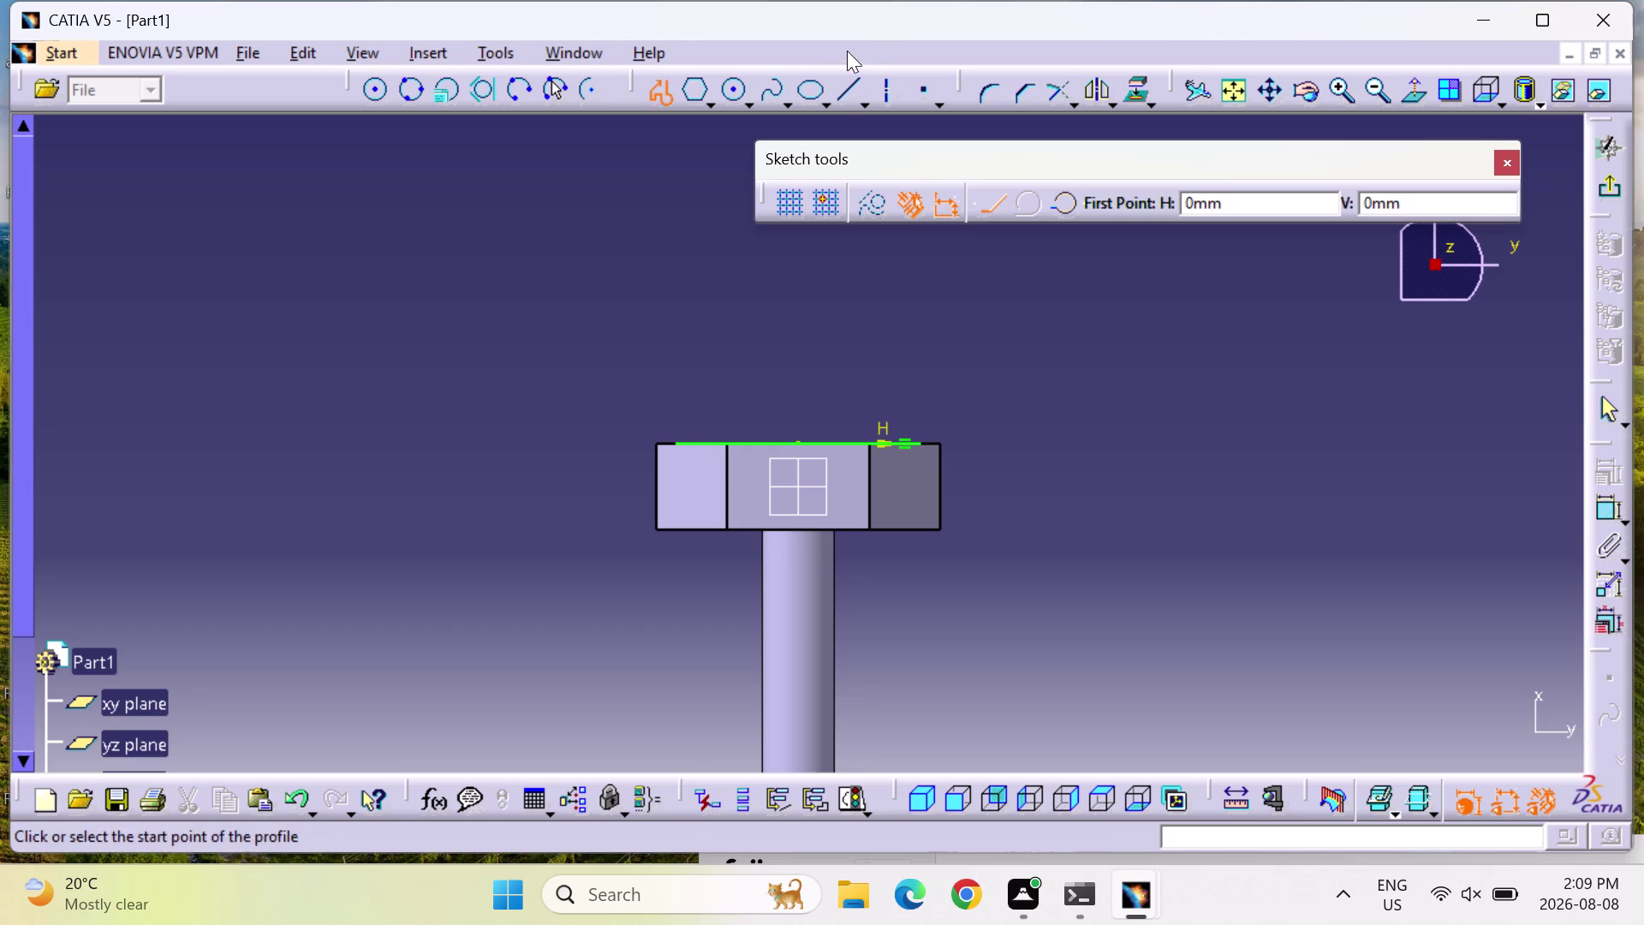
click(845, 96)
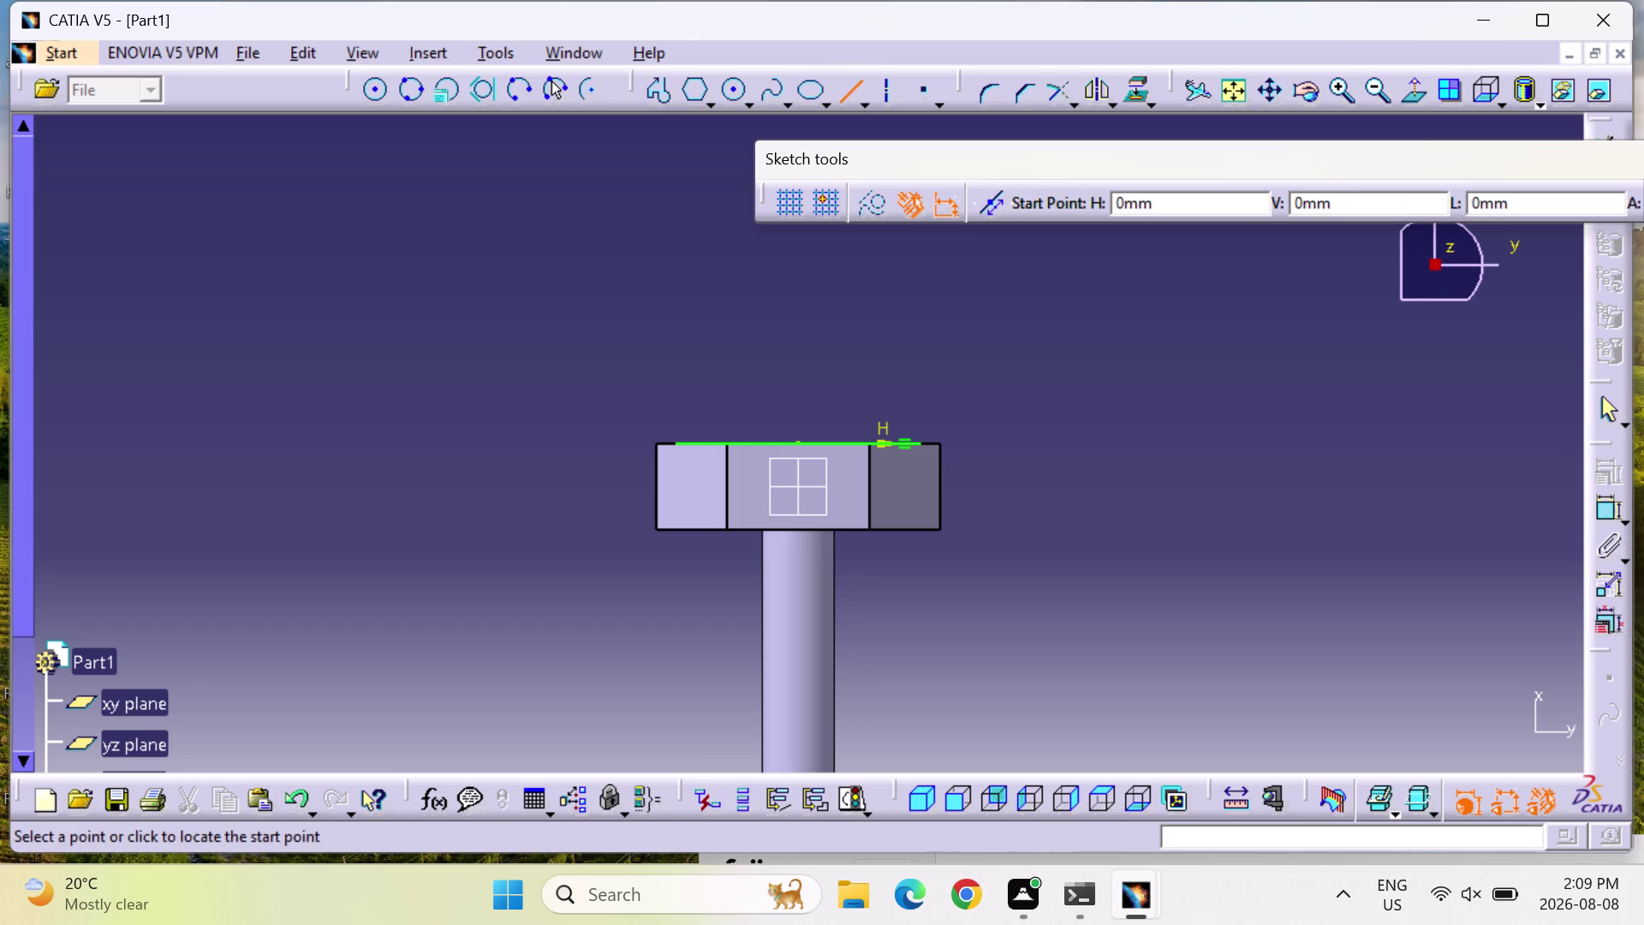
click(675, 439)
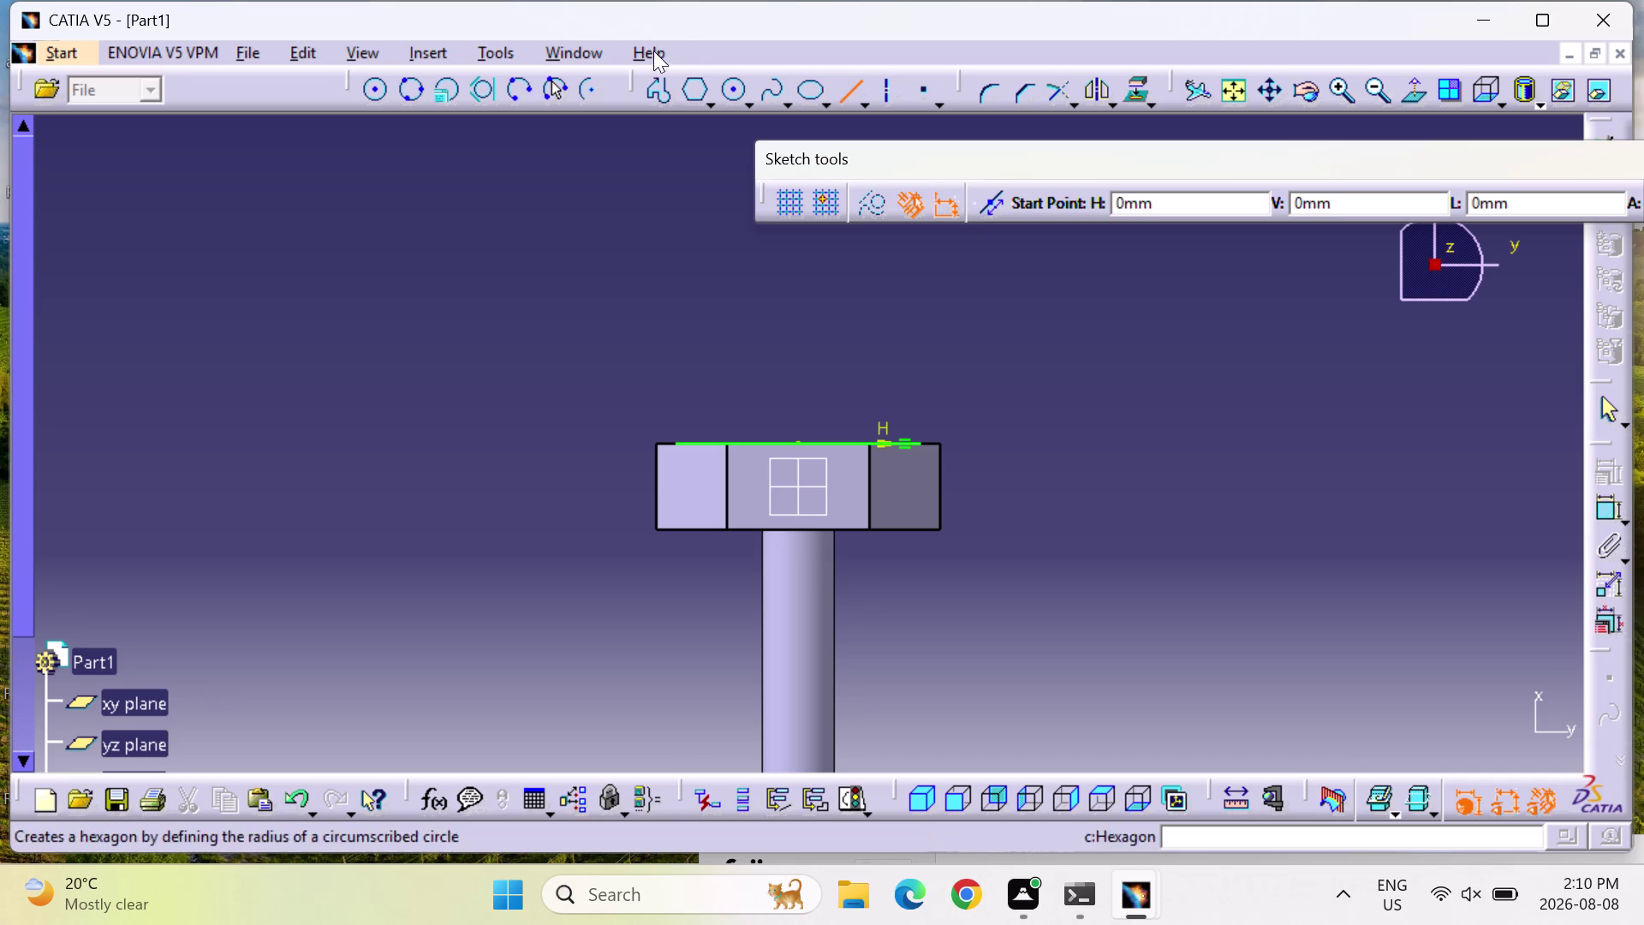
click(664, 89)
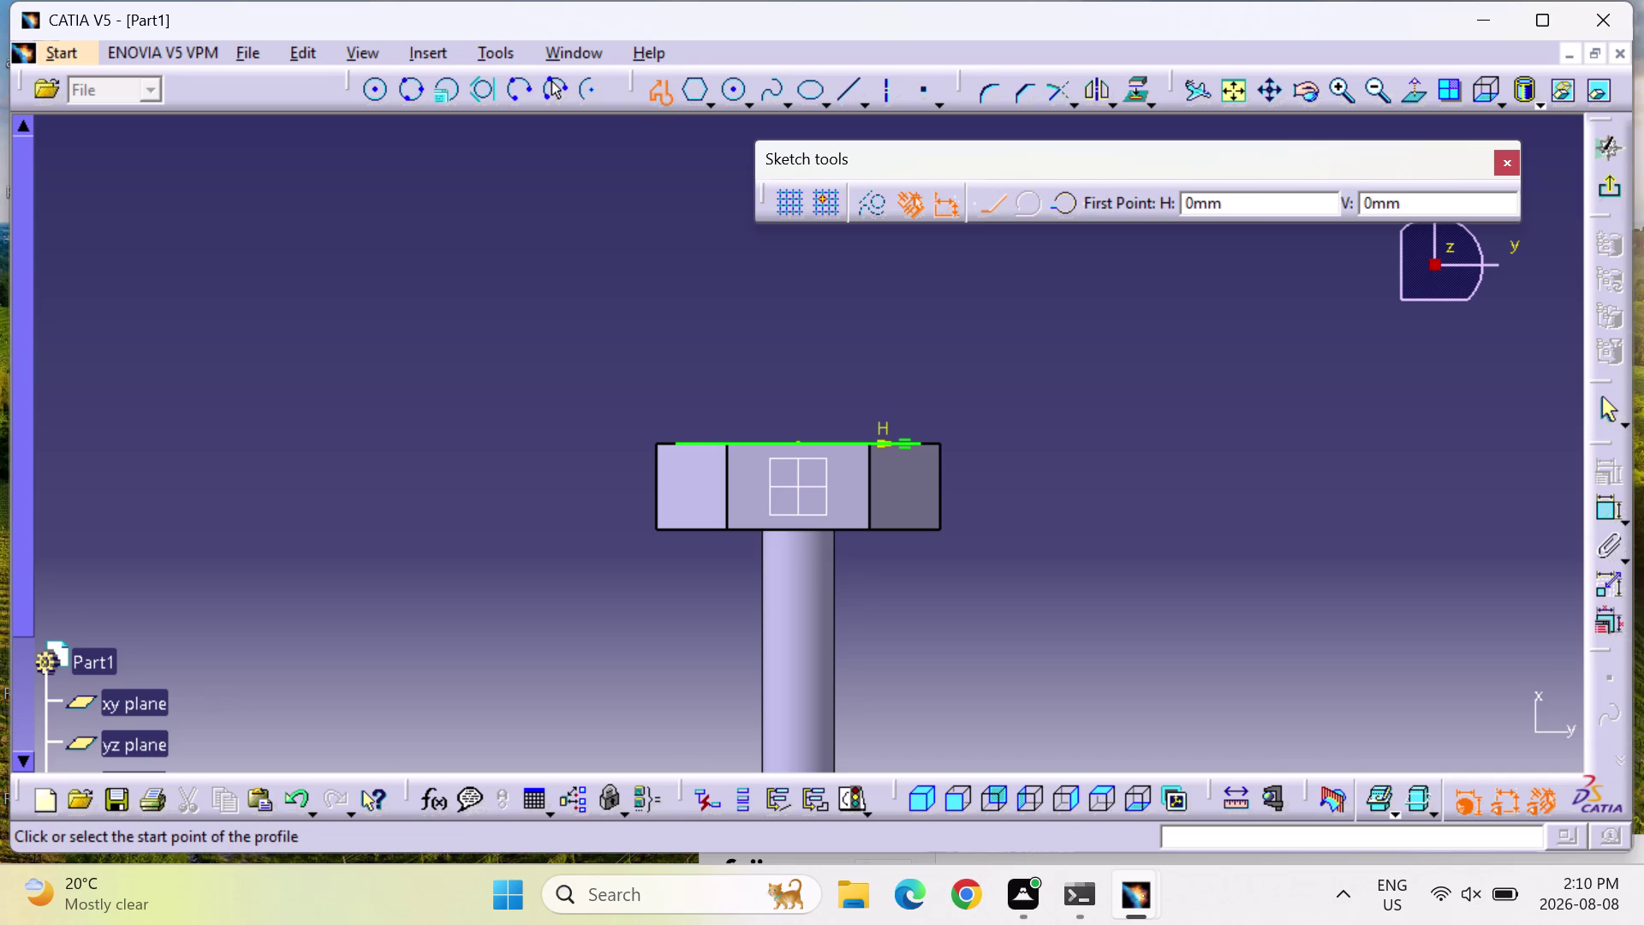
click(677, 443)
key(ctrl+s)
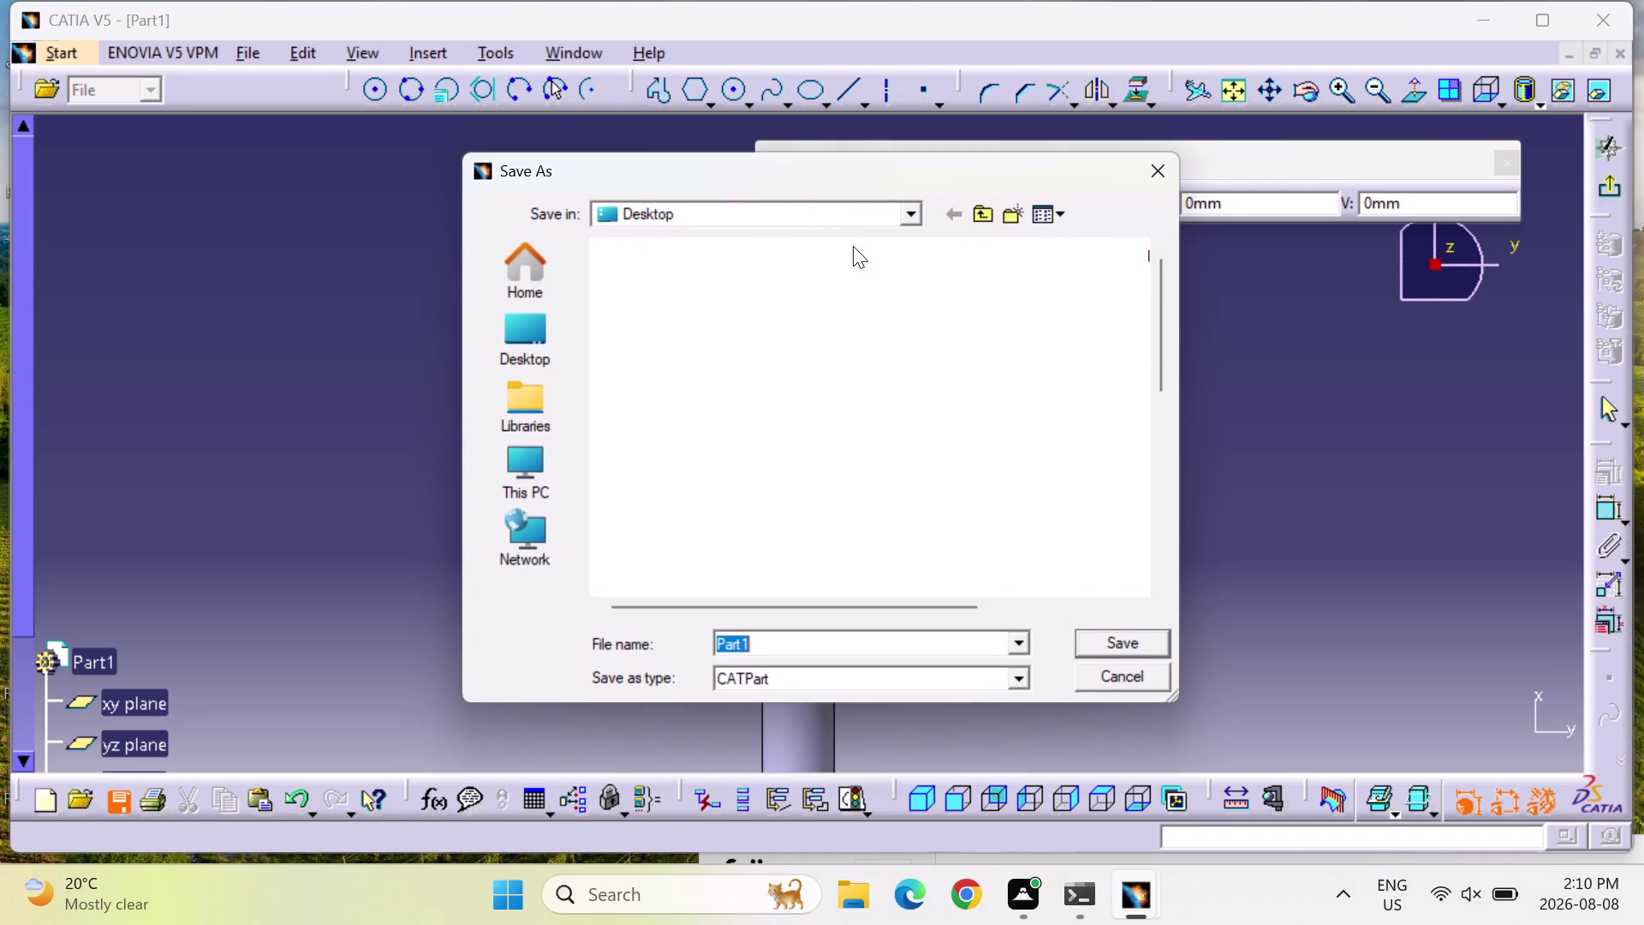
Save the part in the Desktop folder under the name SCREW.
click(526, 338)
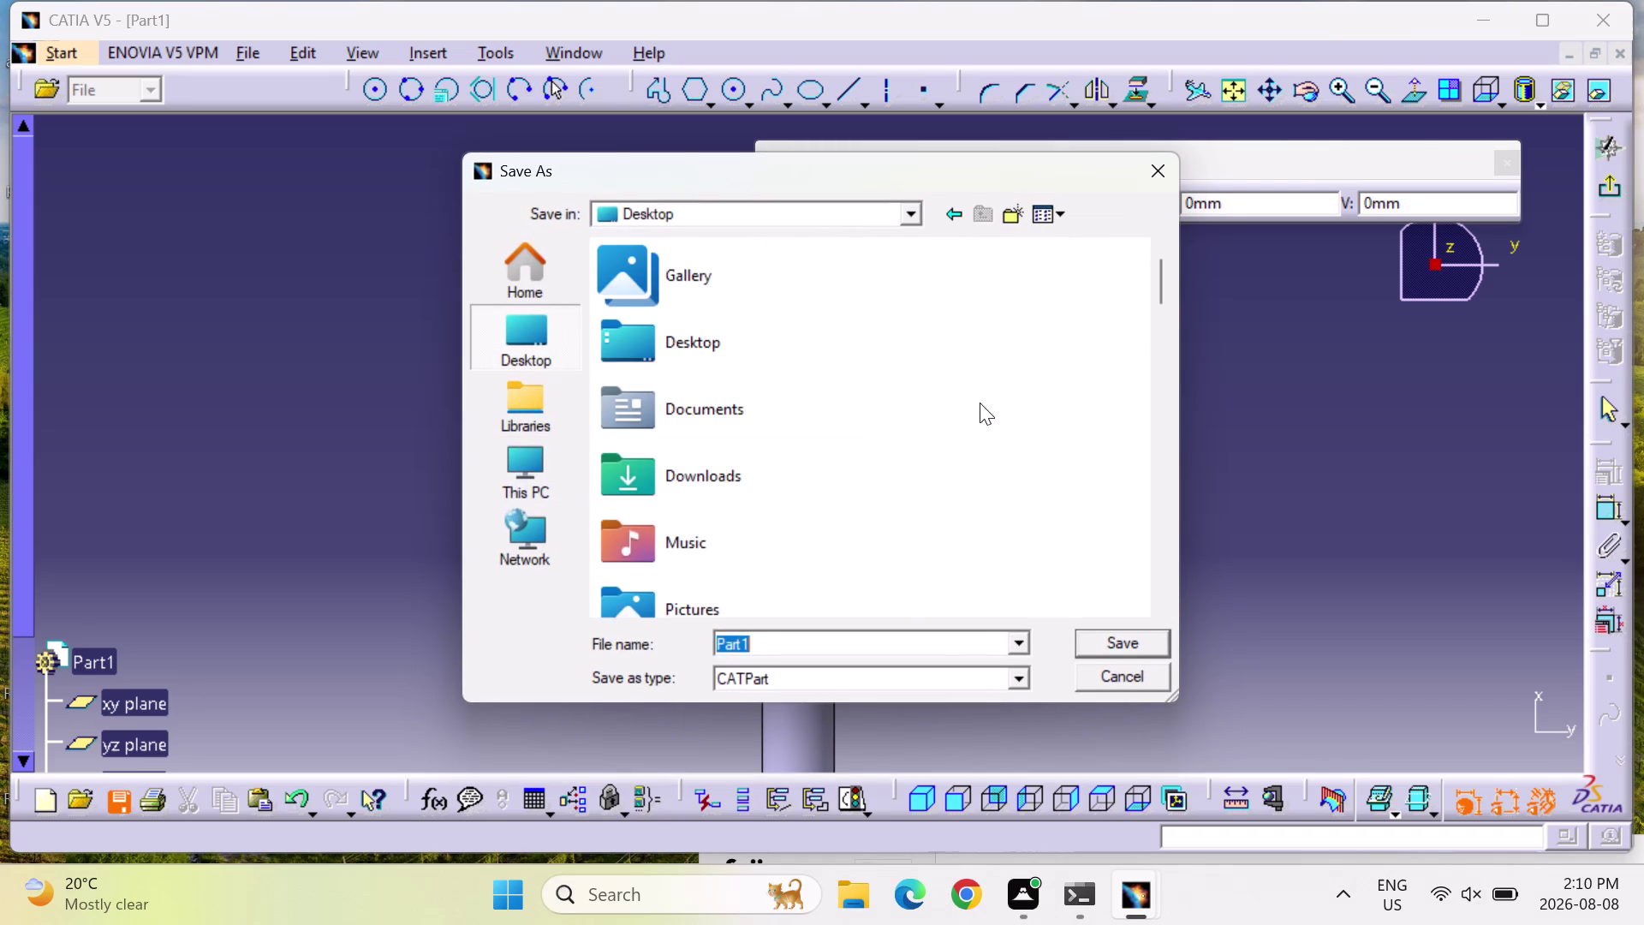
text(SCREW)
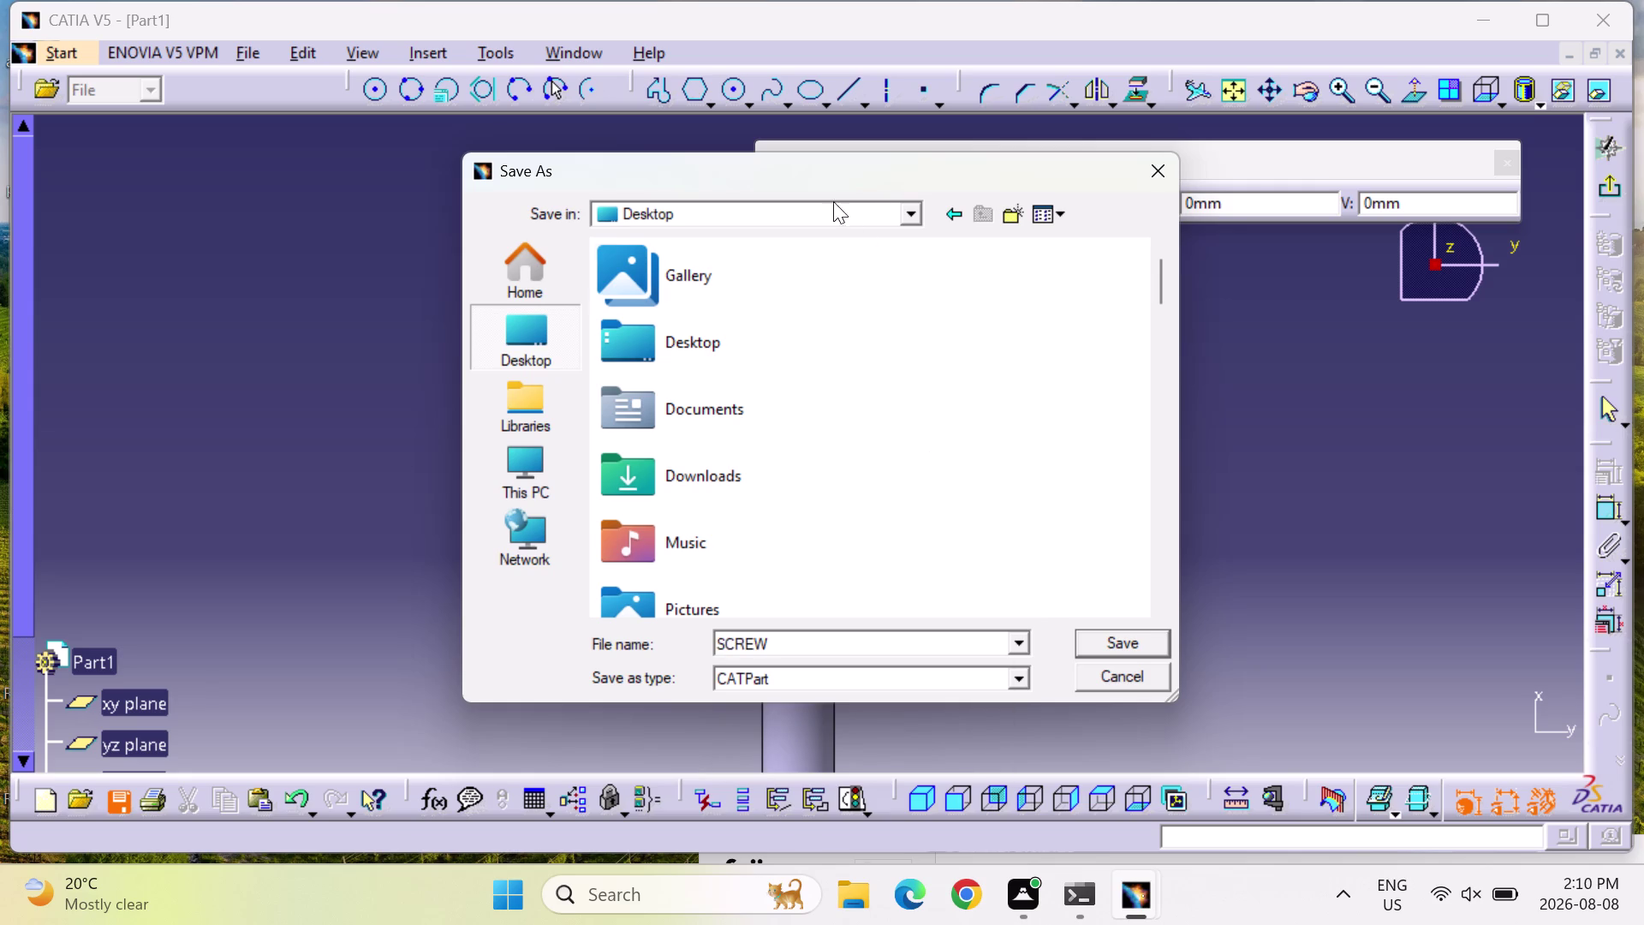
click(1157, 630)
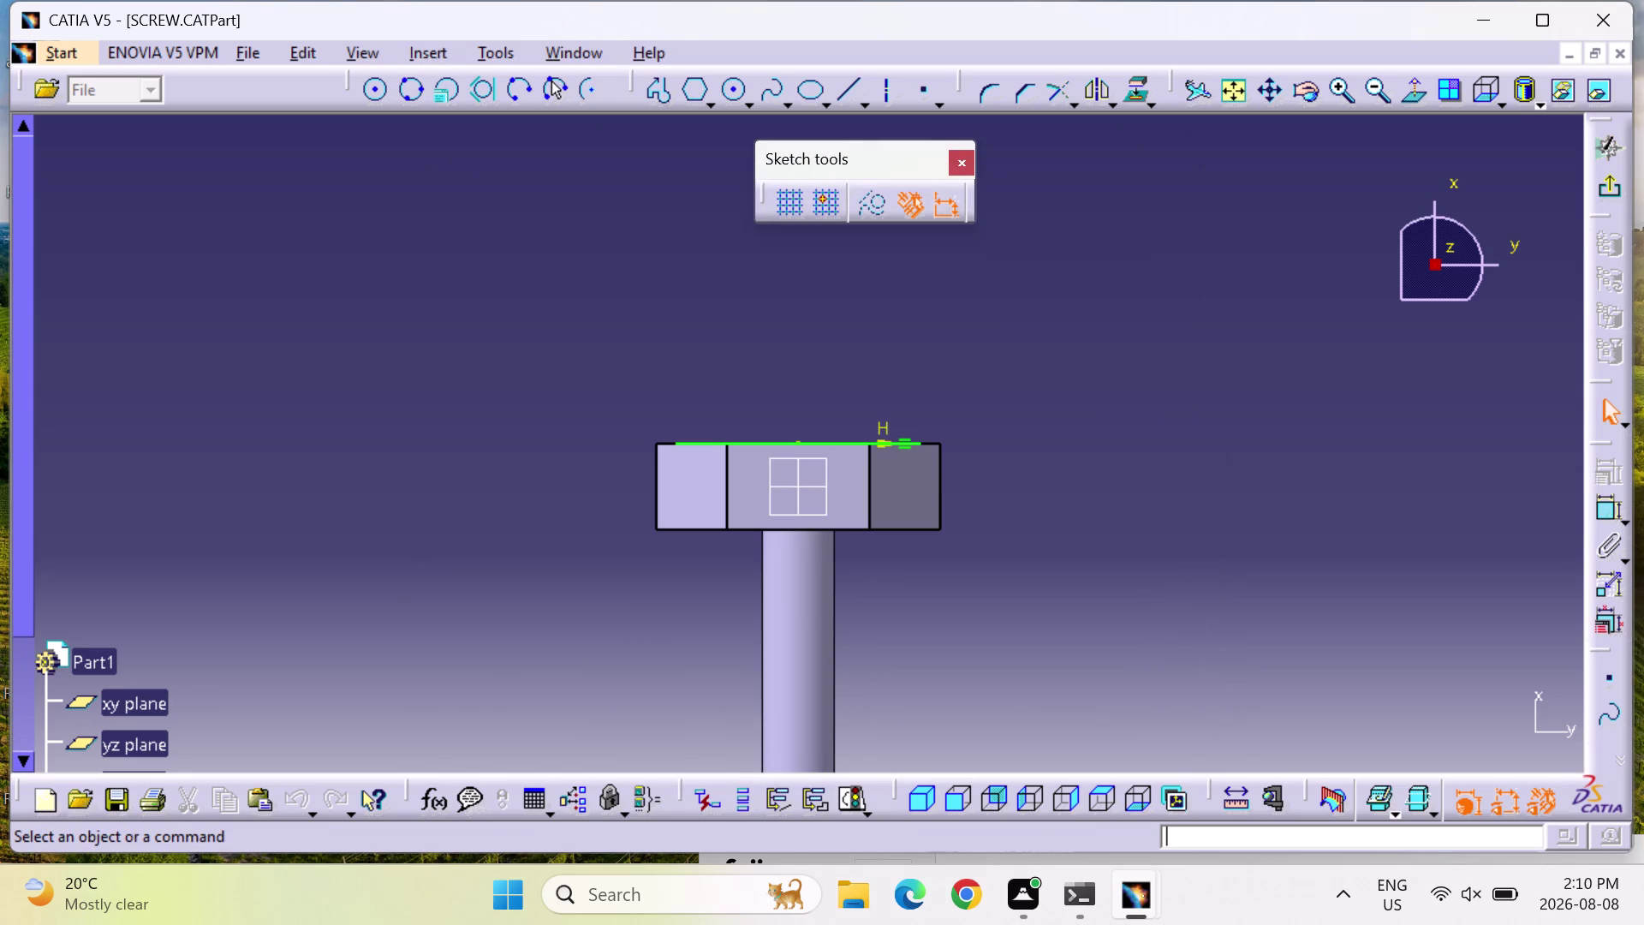
click(1629, 51)
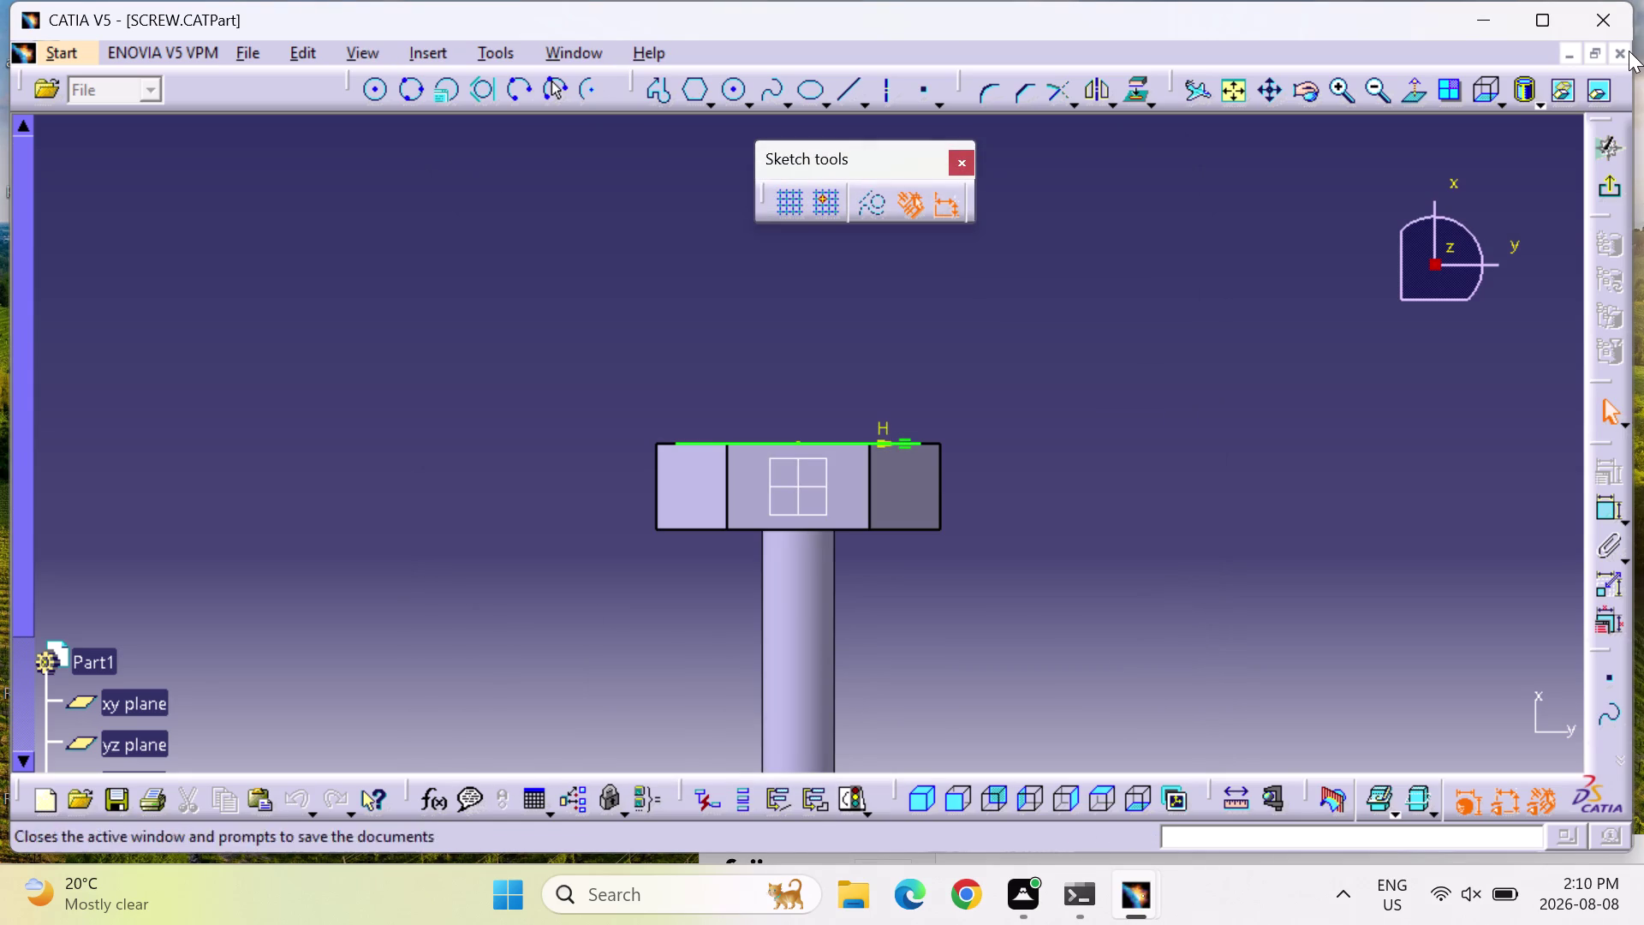